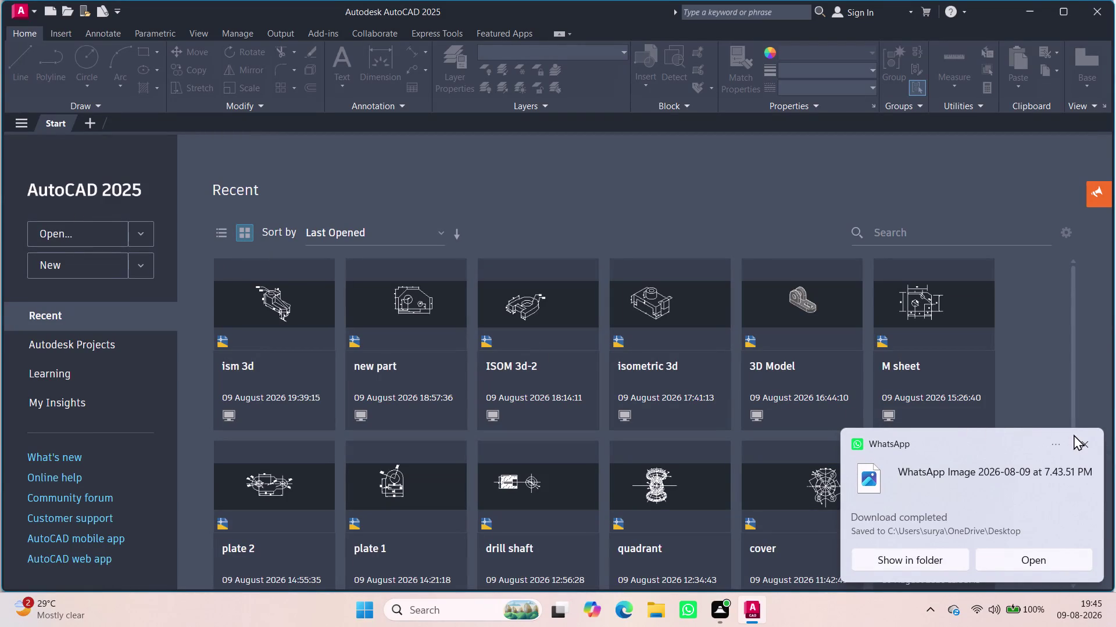
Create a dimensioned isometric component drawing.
Dismiss the download notice and open a new blank drawing, Drawing3.
click(1086, 440)
click(95, 124)
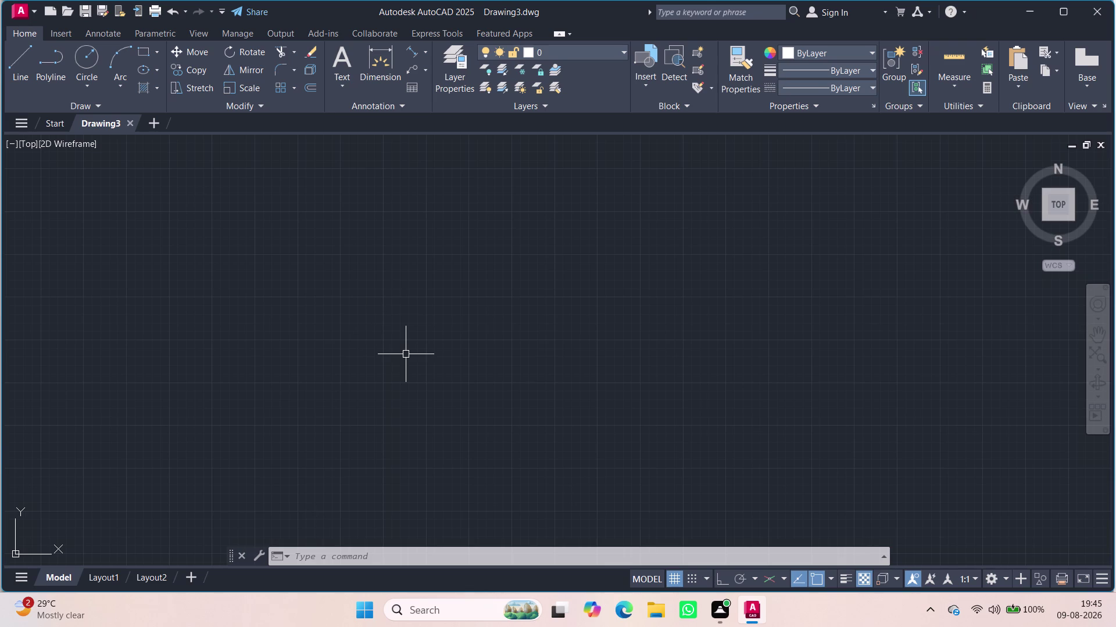
Set the Drafting Settings snap type to Grid snap with Isometric snap, using DS.
text(ds)
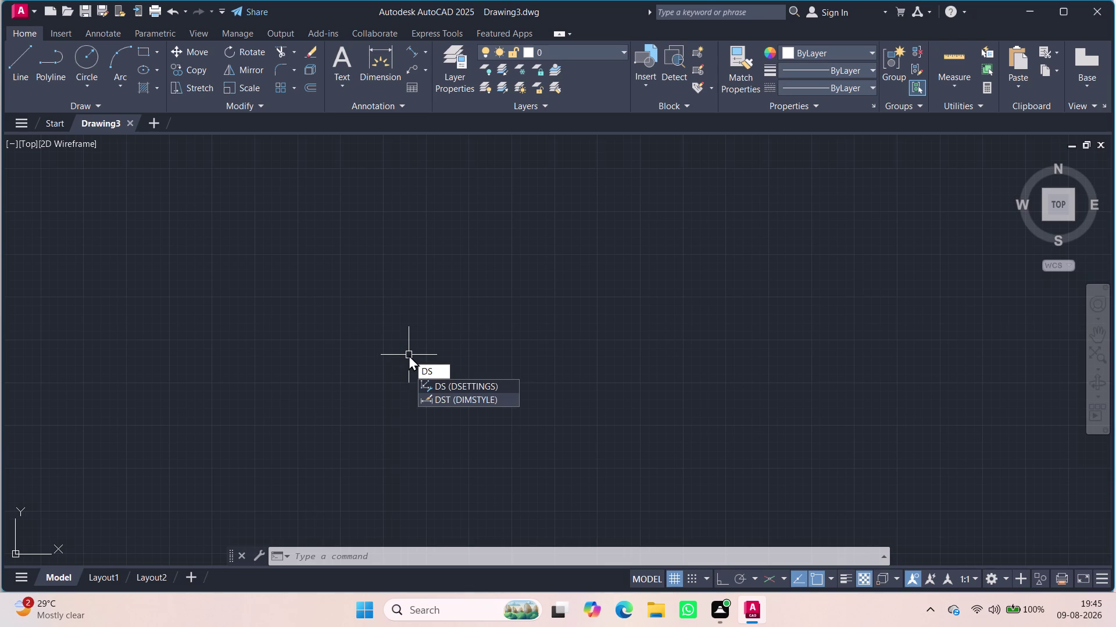
key(Return)
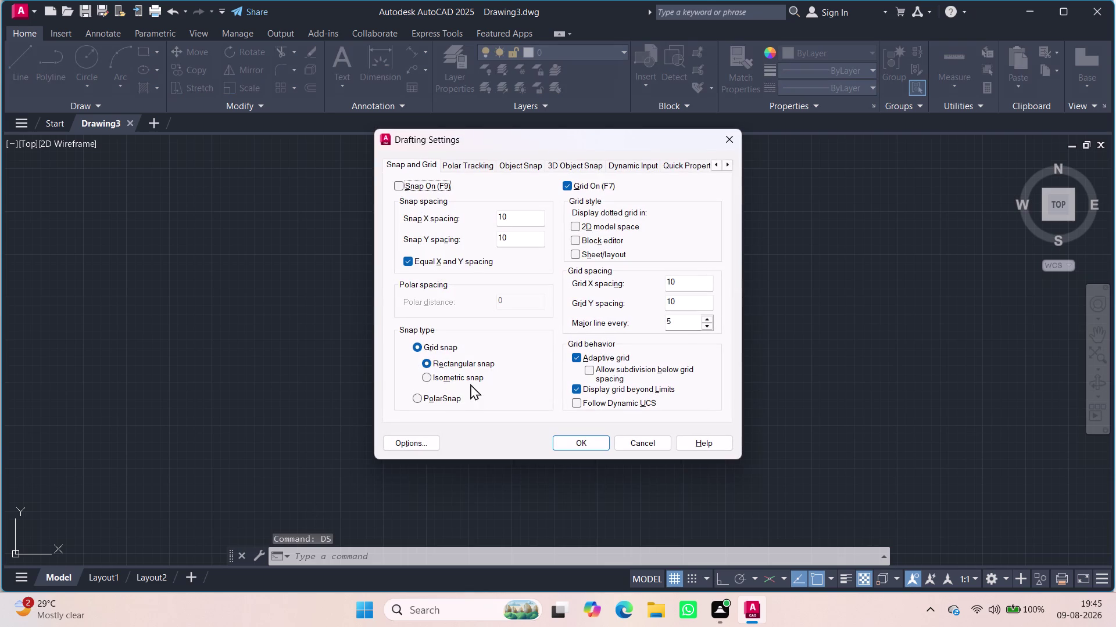
click(426, 403)
click(427, 349)
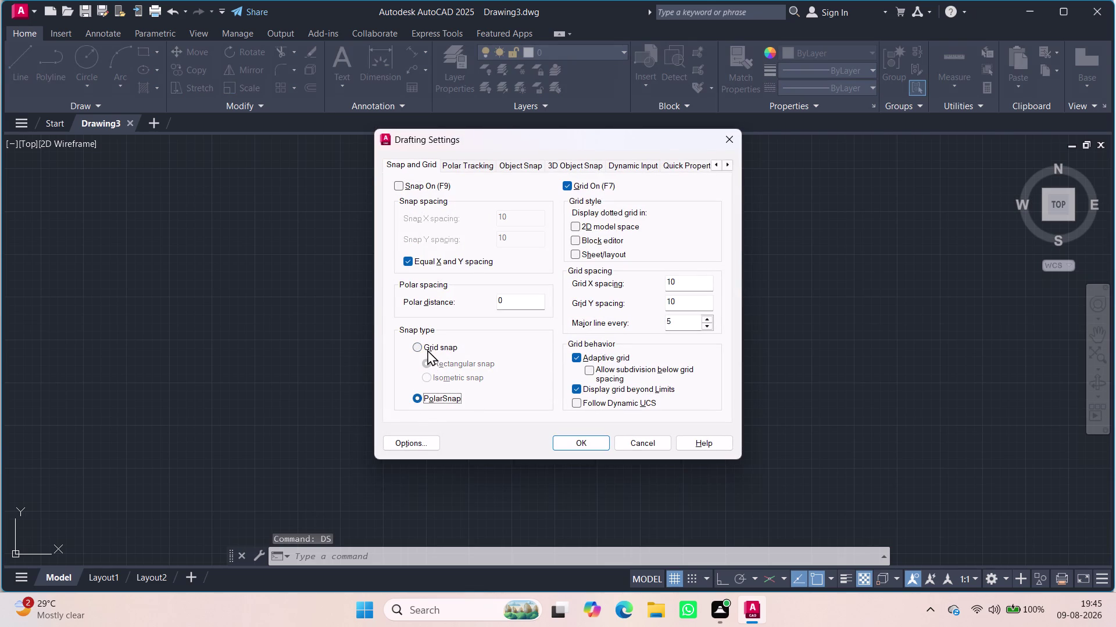
click(595, 438)
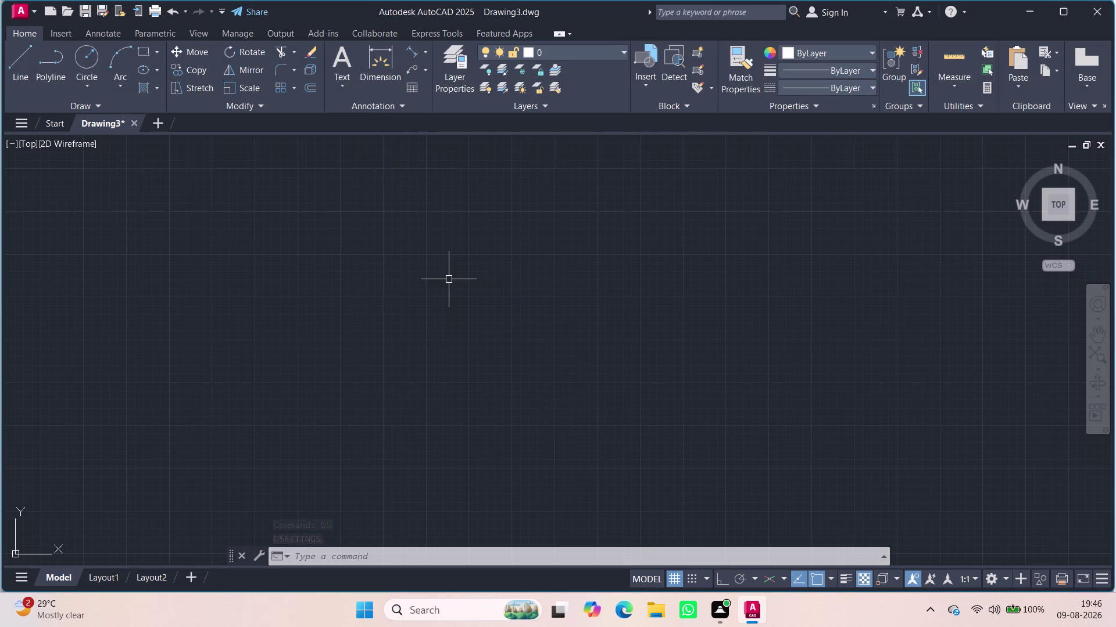
text(ds)
click(487, 305)
click(461, 374)
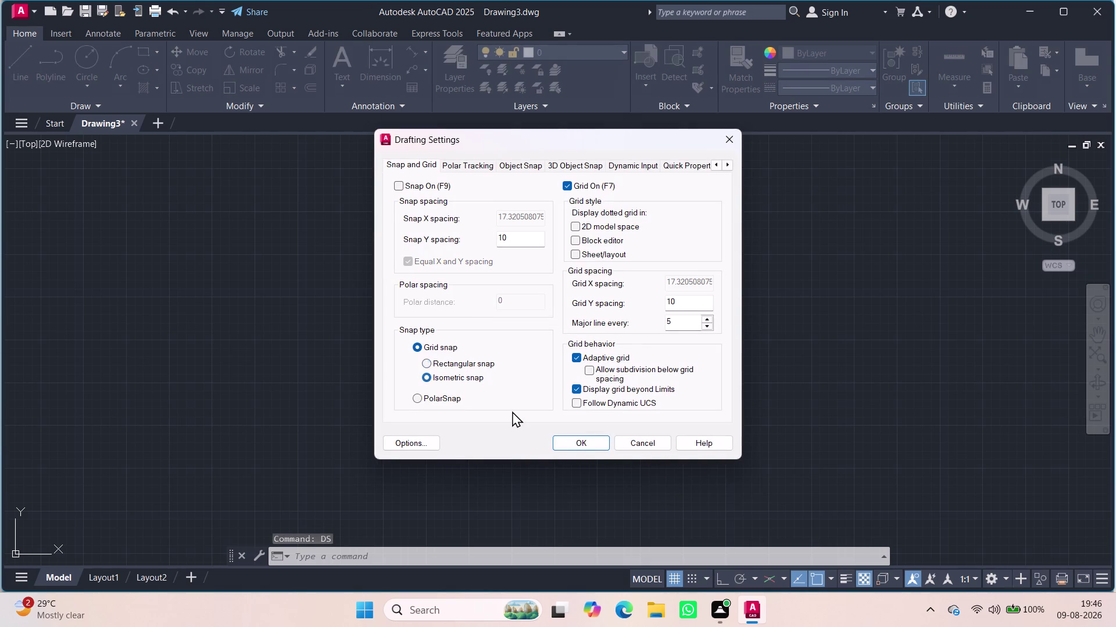
click(580, 445)
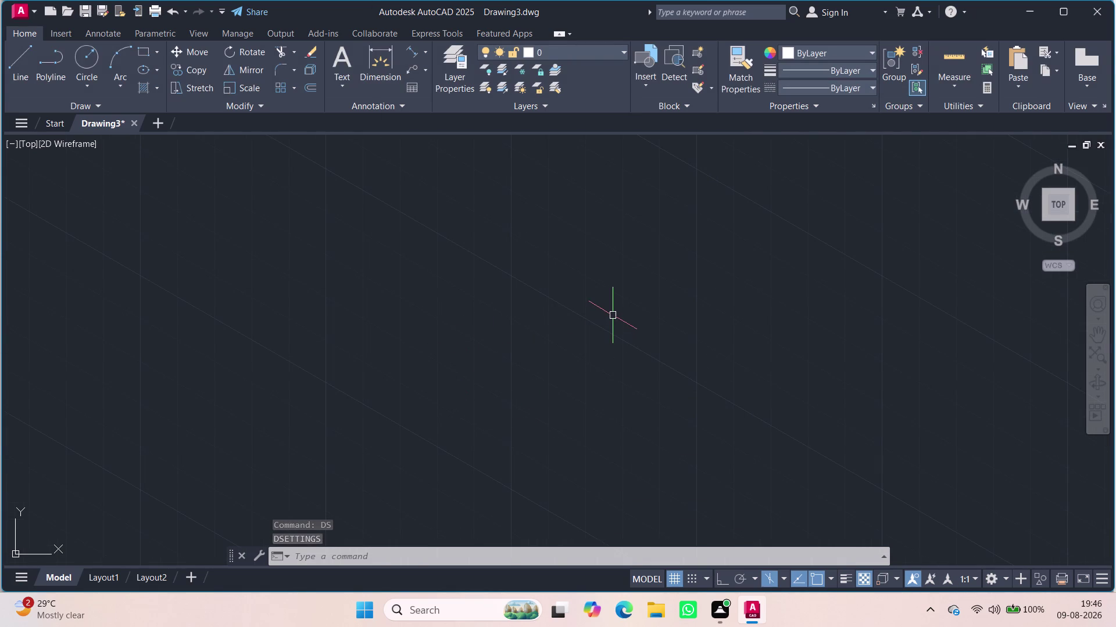
With Ortho on, start the outline with a 50-unit sloped edge and a 20-unit vertical edge.
key(l)
key(Return)
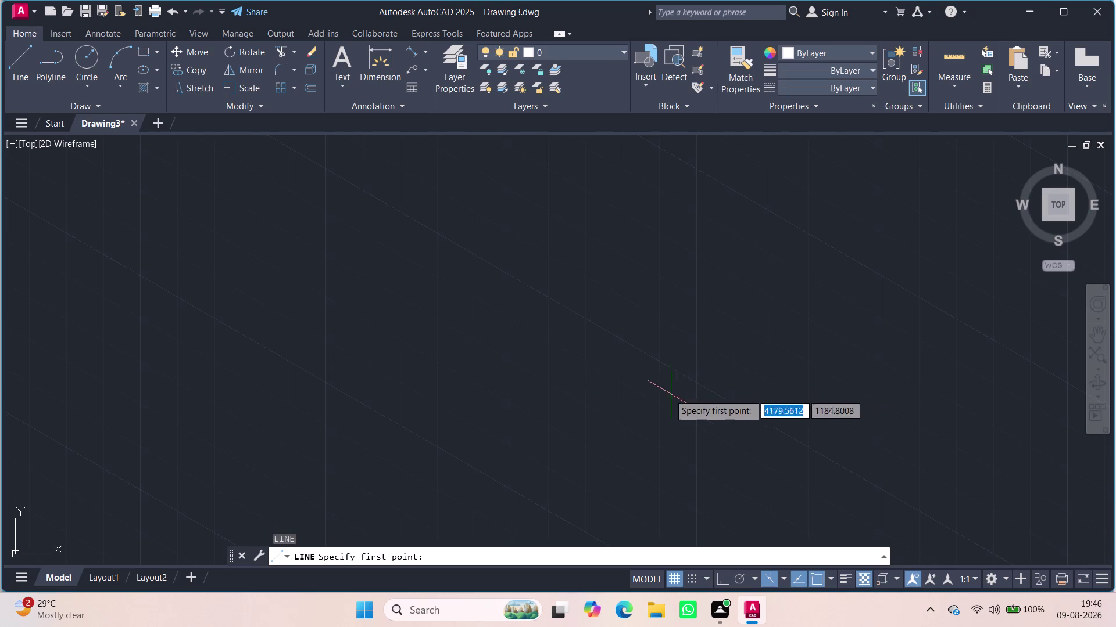
click(395, 272)
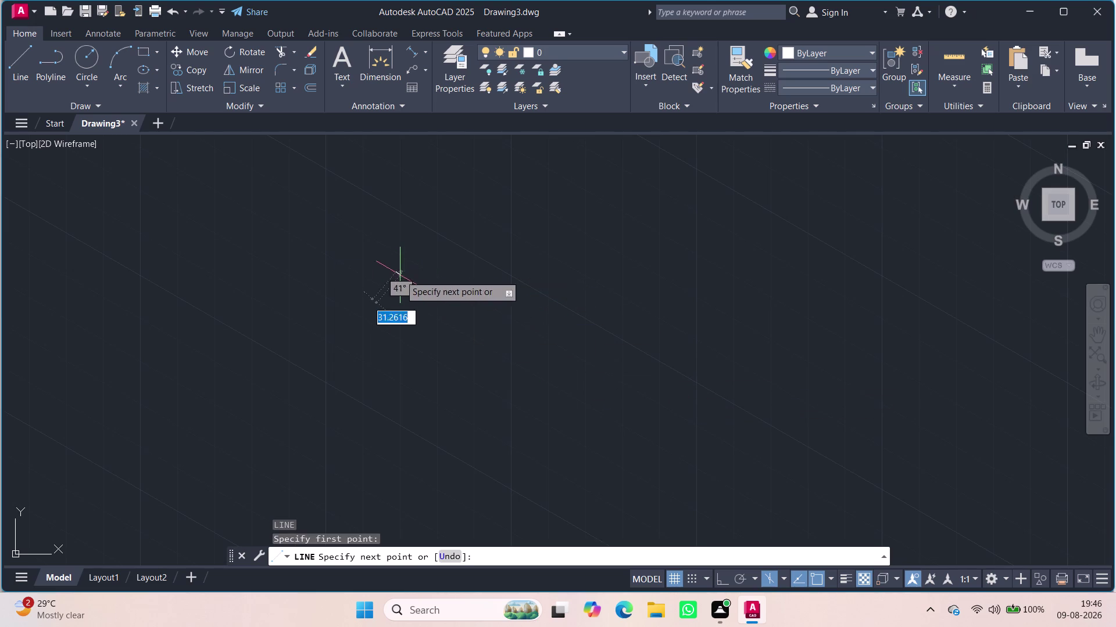
click(727, 581)
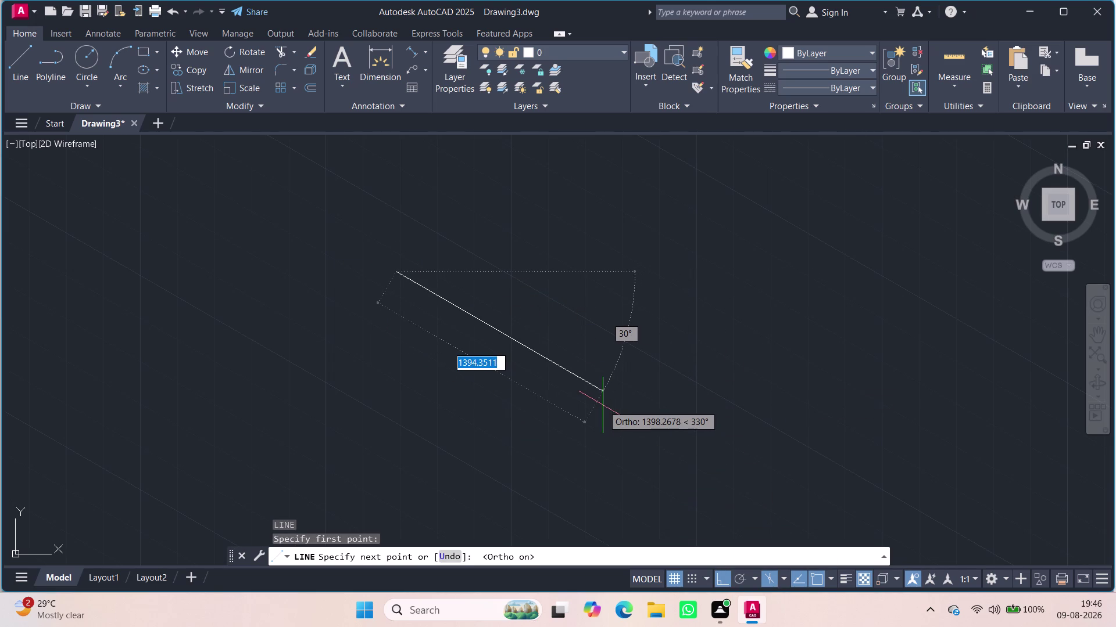
text(50)
key(Return)
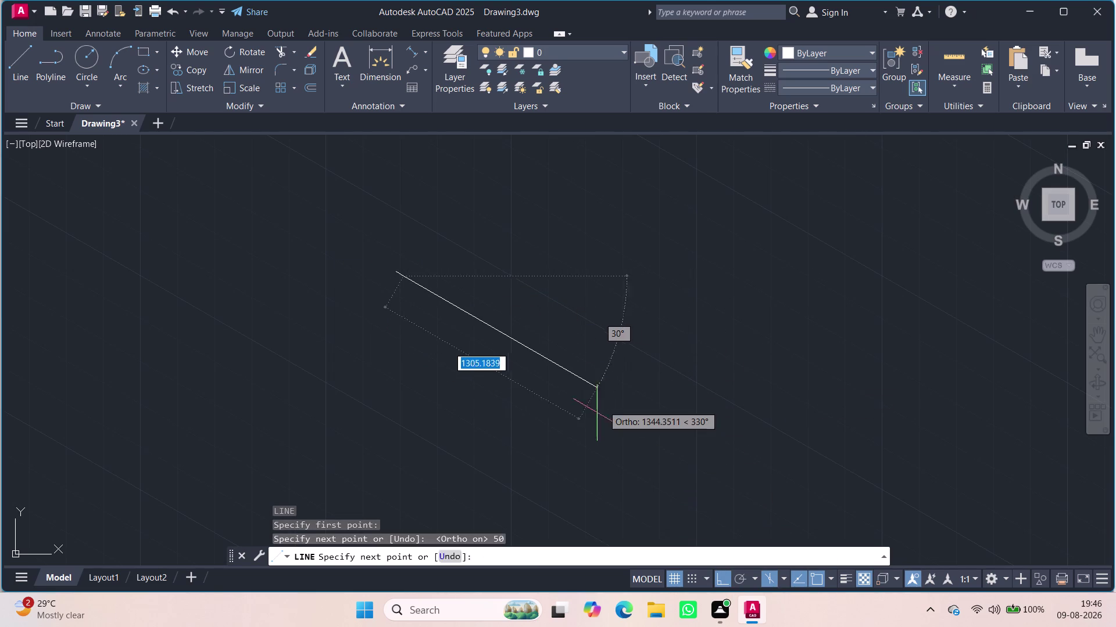
scroll(up, 3)
middle_drag(295, 320, 296, 320)
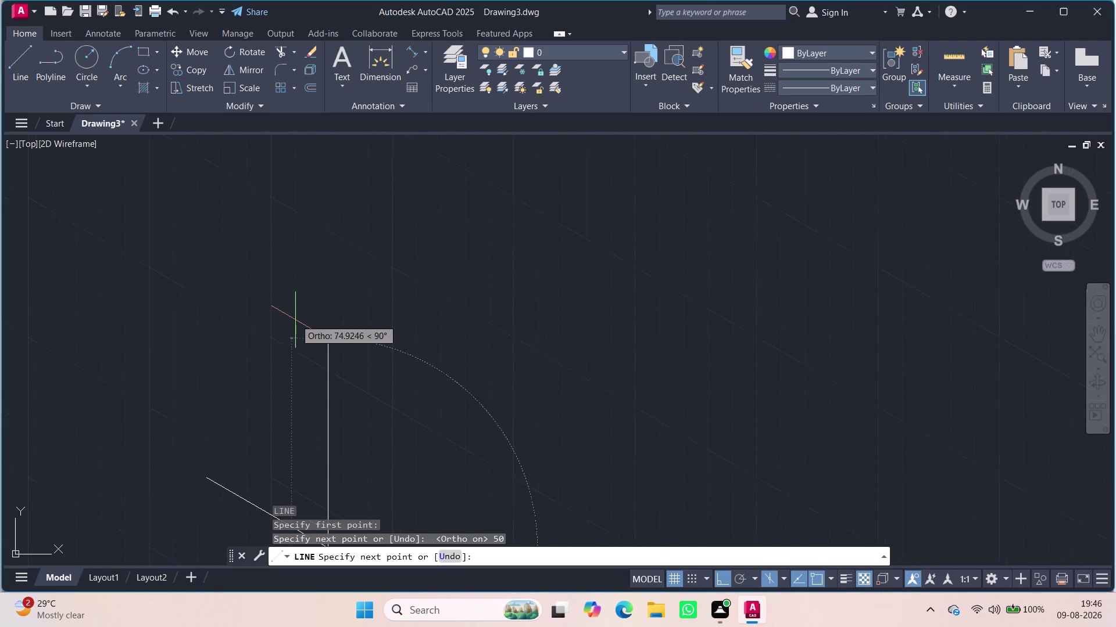
middle_drag(296, 320, 505, 127)
scroll(up, 3)
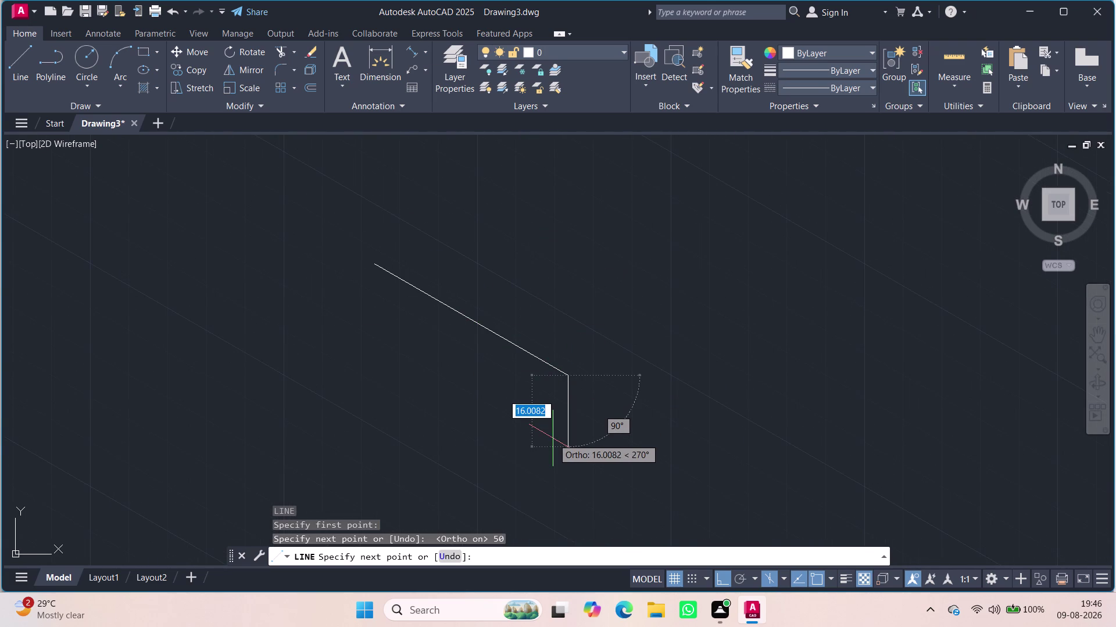
text(20)
key(Return)
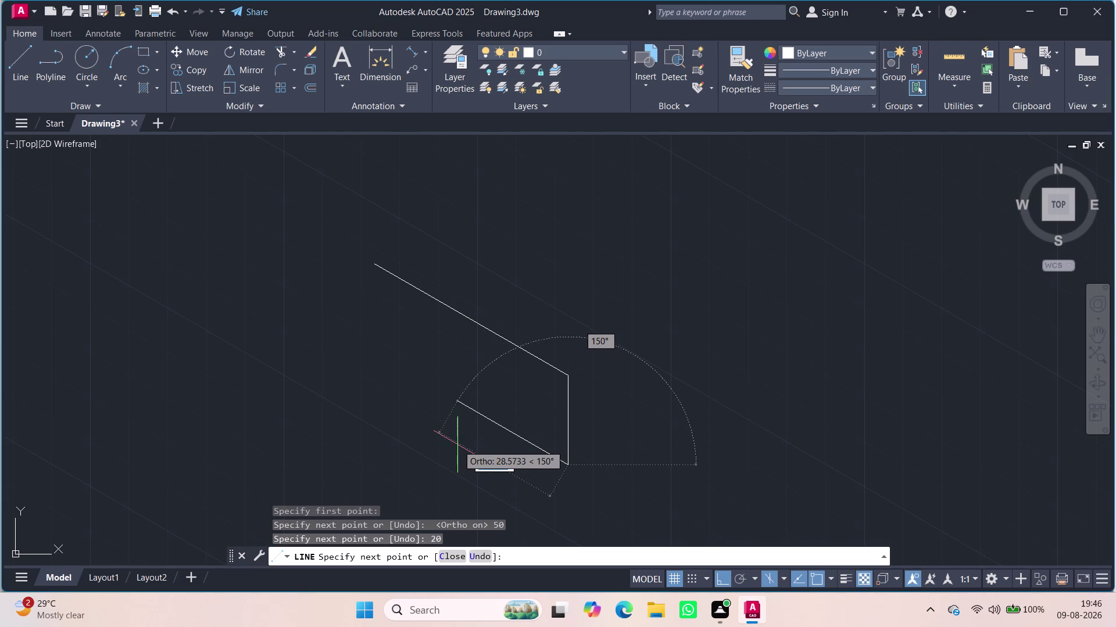
Add edges of 15, 5, 20, 5 and 15 units, closing the outline at its start.
text(15)
key(Return)
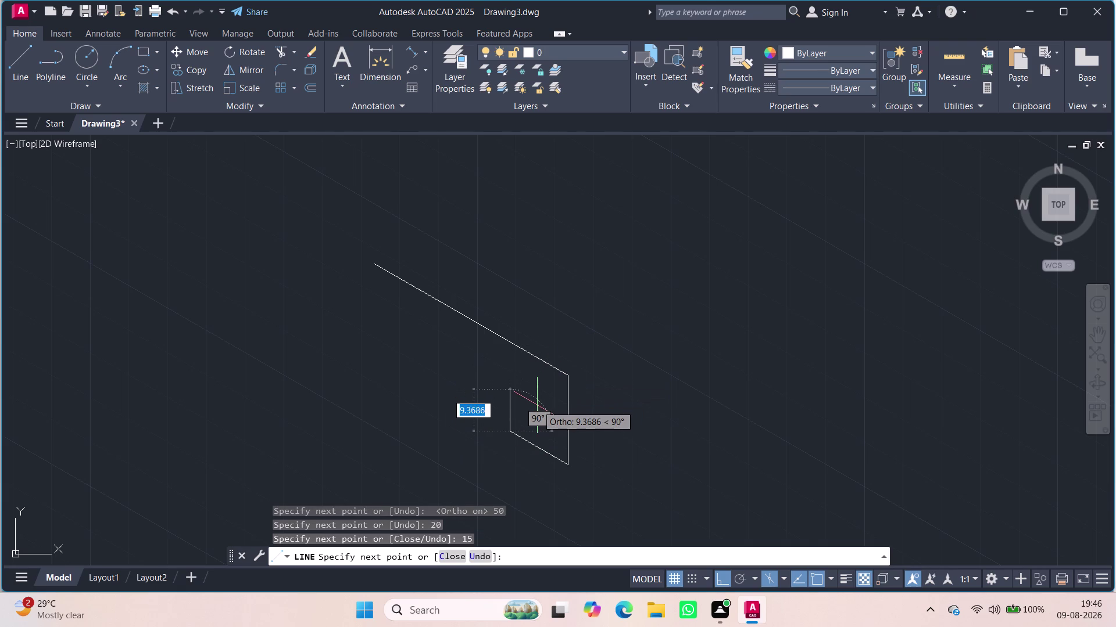
key(5)
key(Return)
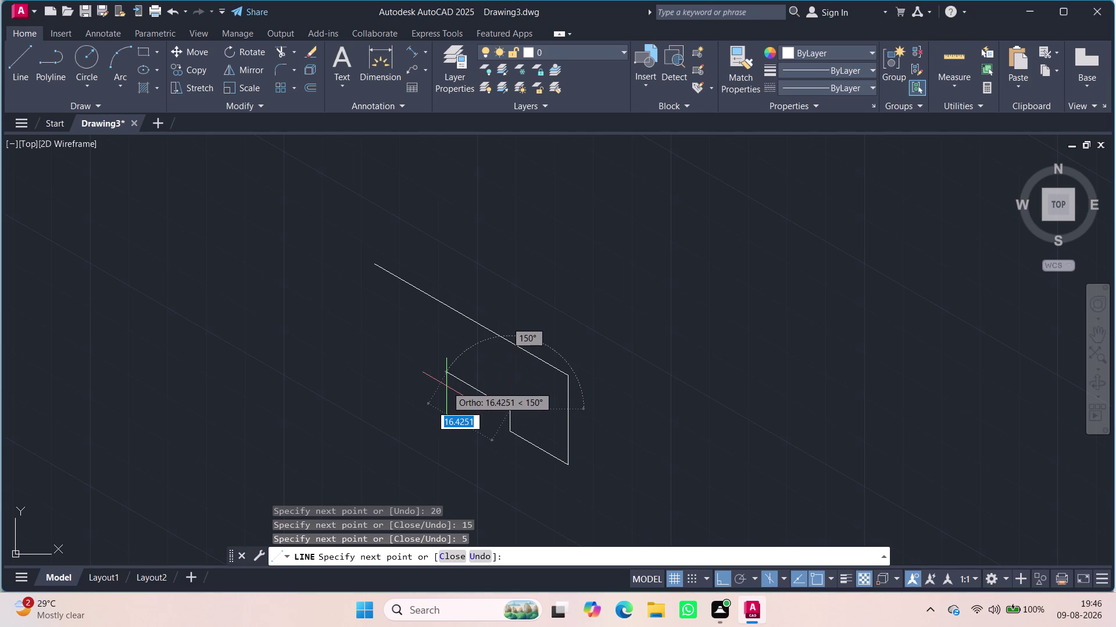
text(20)
key(Return)
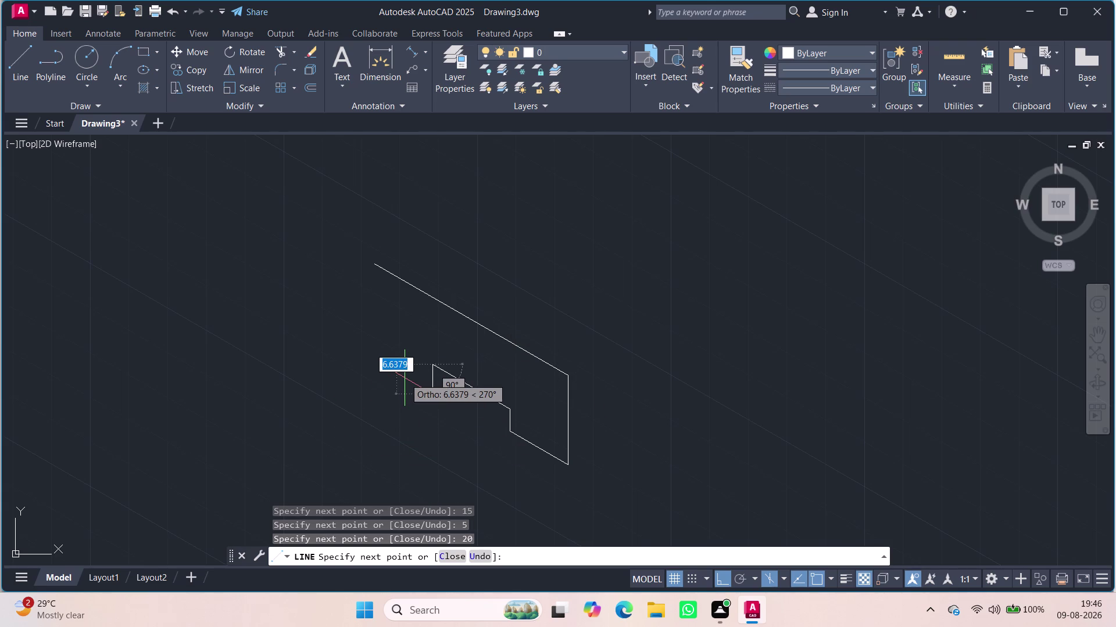
key(5)
key(Return)
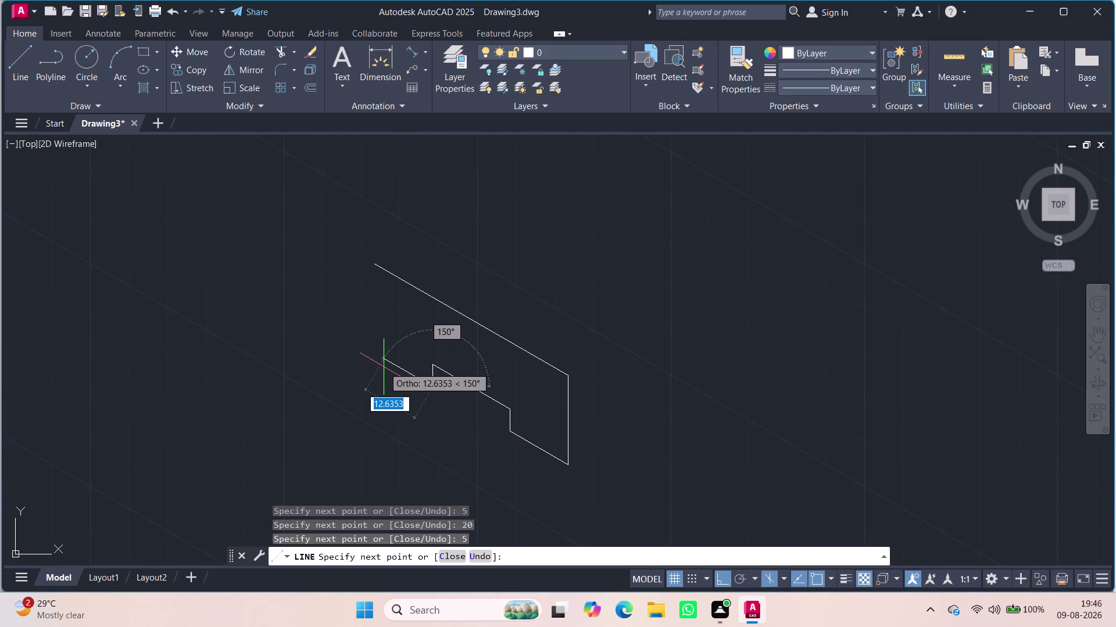
text(15)
key(Return)
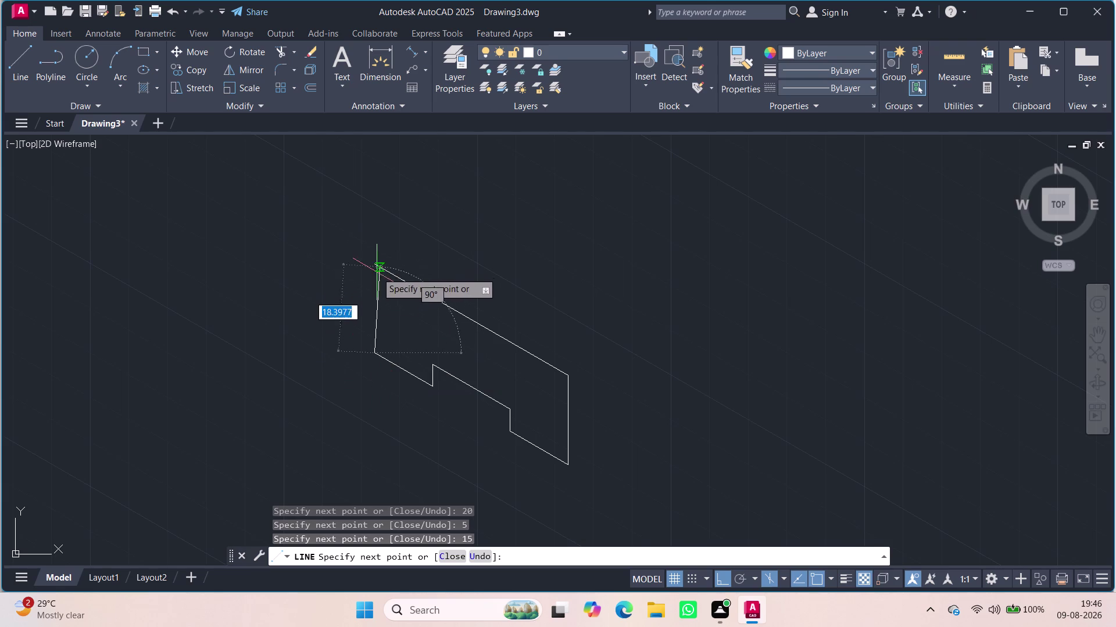
click(373, 266)
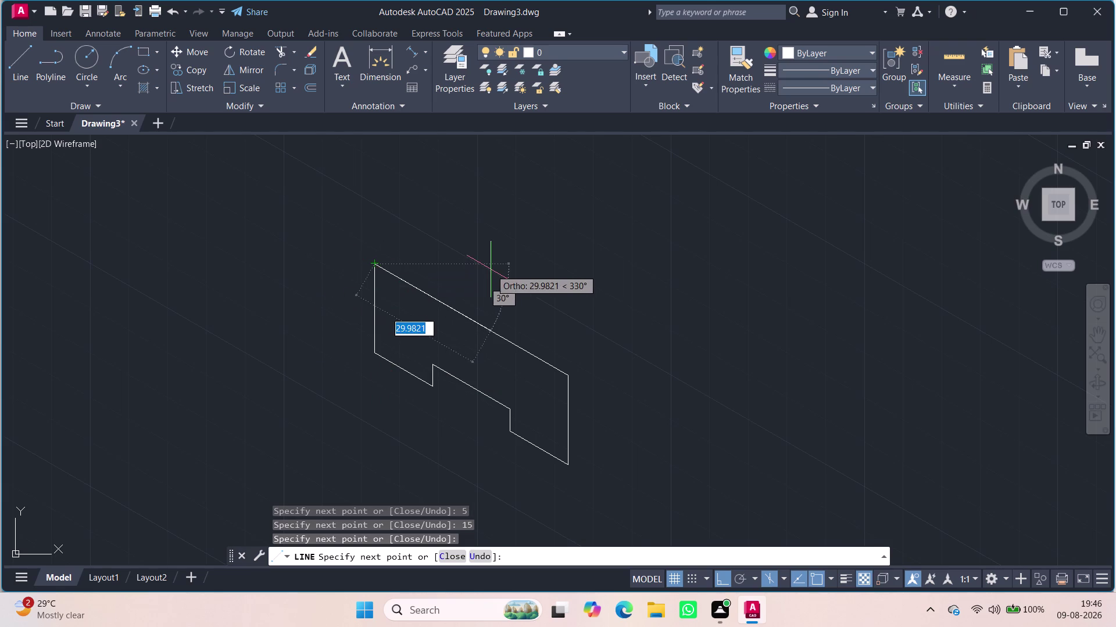
key(Escape)
middle_drag(545, 284, 554, 315)
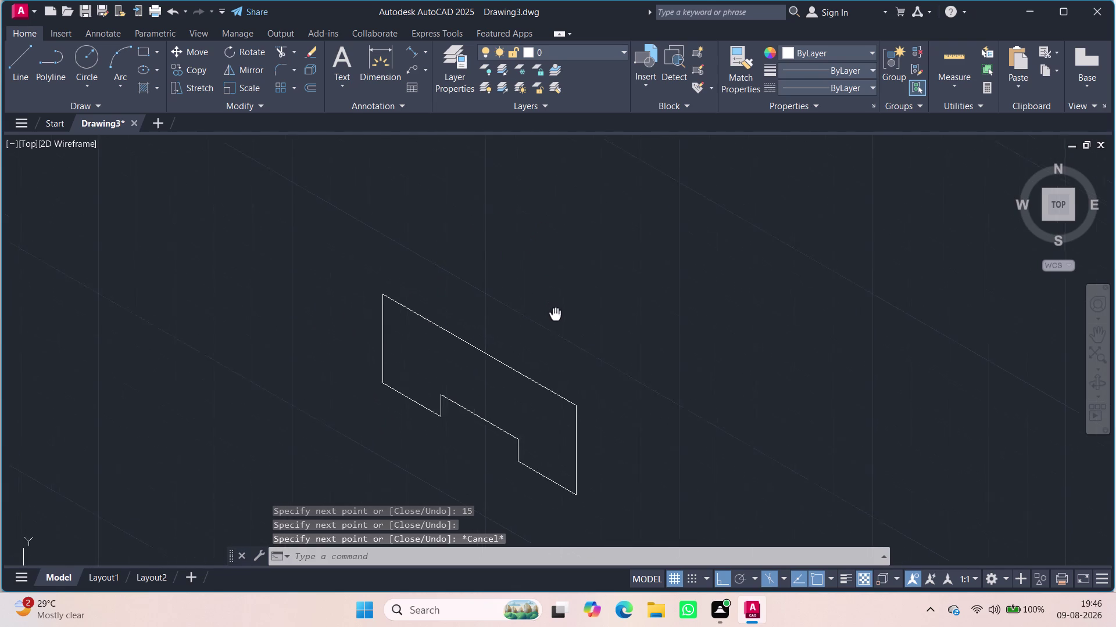
middle_drag(555, 316, 561, 351)
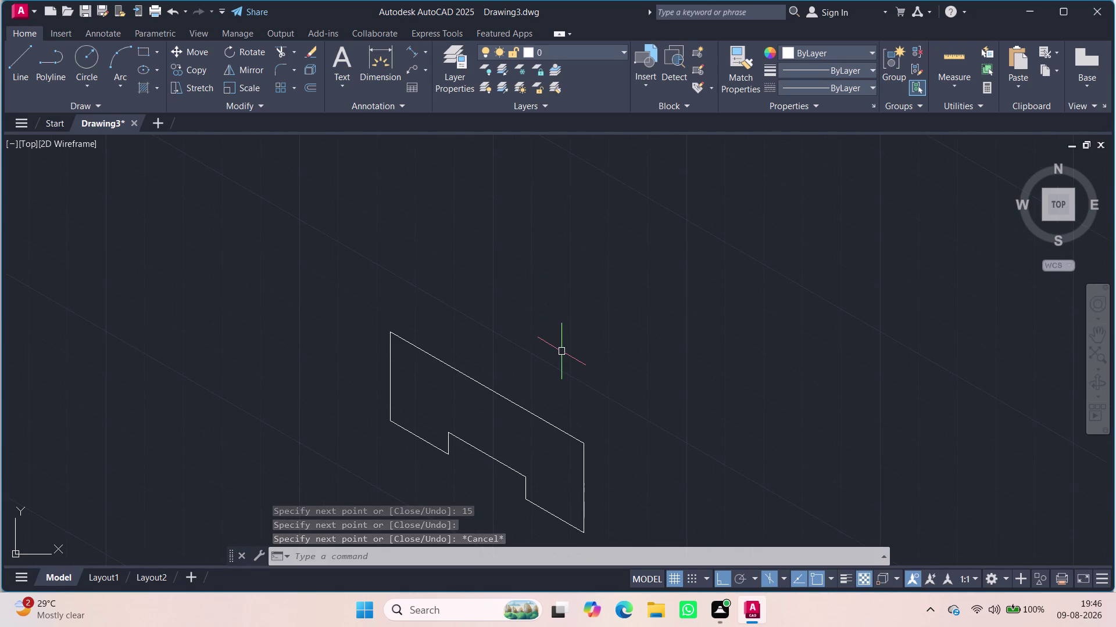
Switch to the top isoplane and start a line at the front face's top-right corner.
key(l)
key(Return)
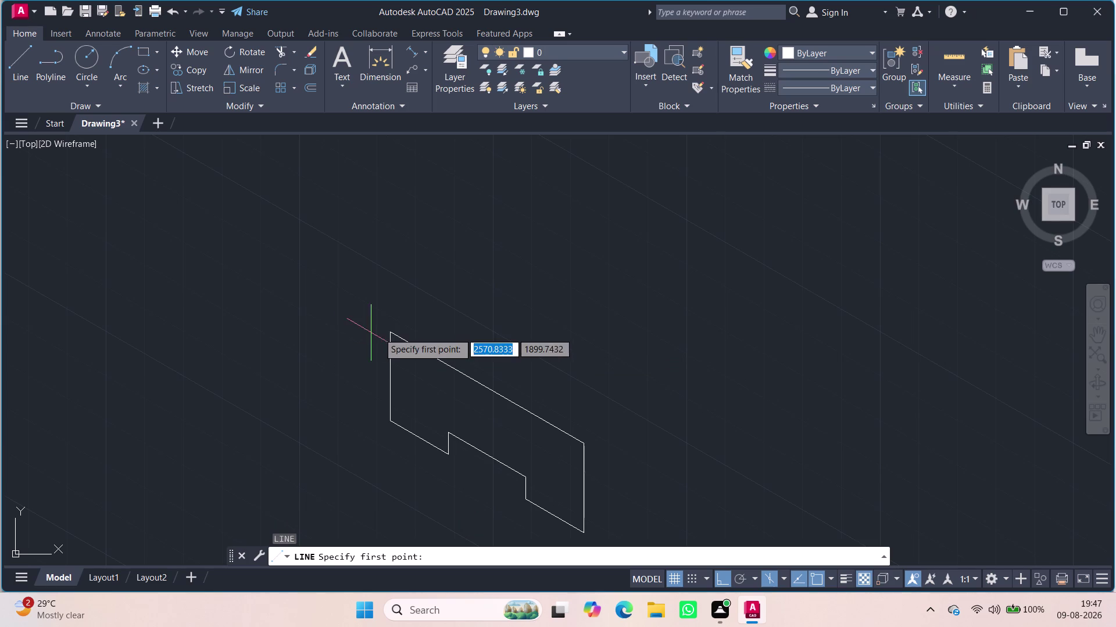
click(386, 333)
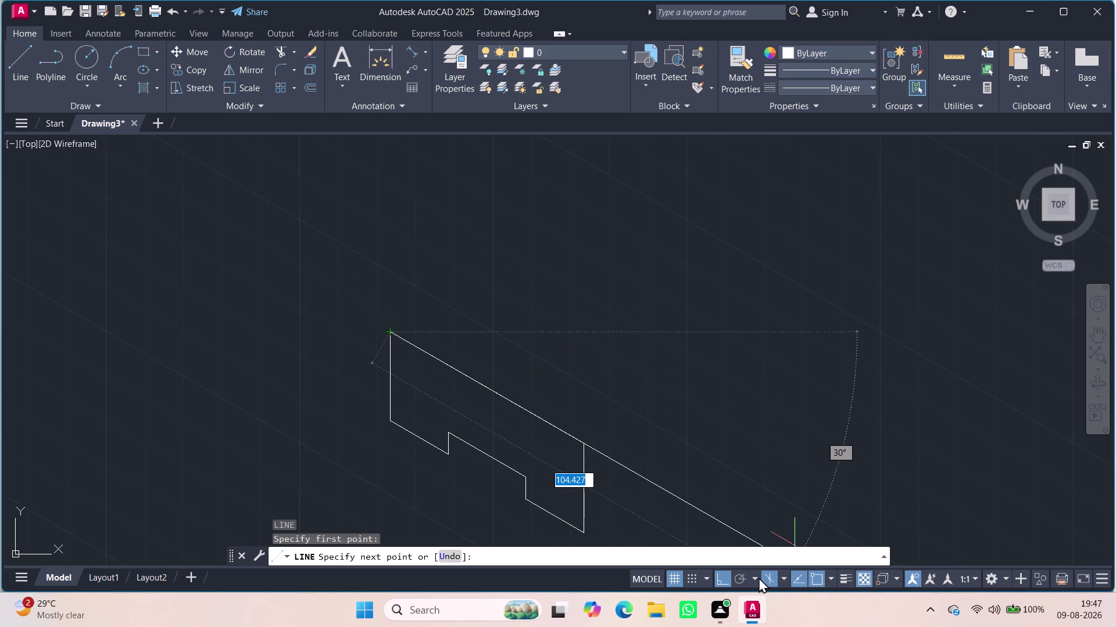
click(783, 580)
click(804, 538)
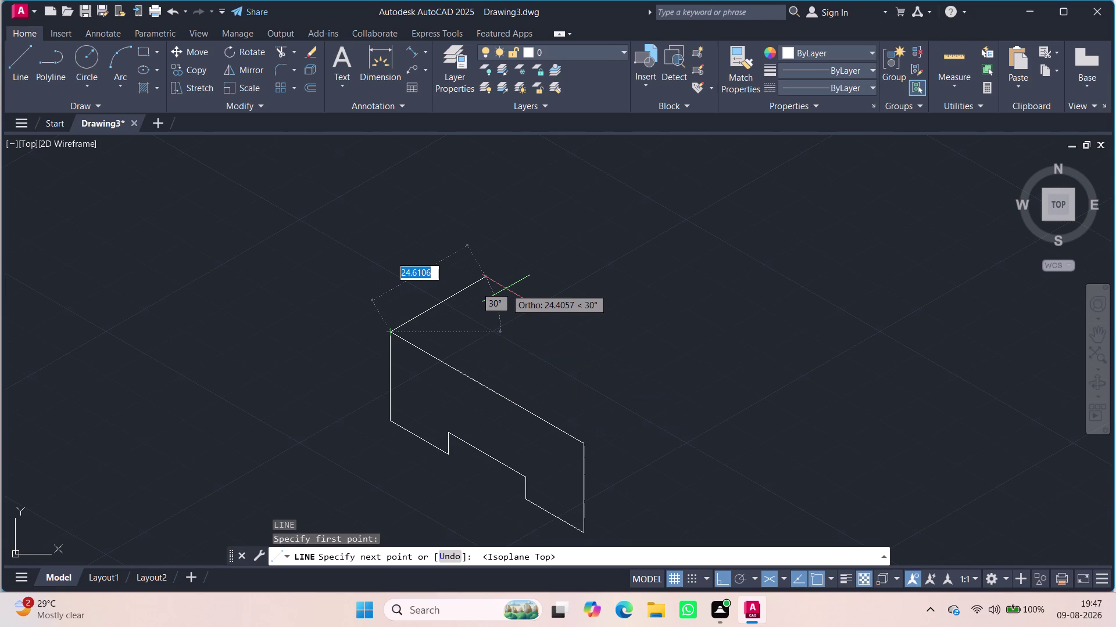
key(Escape)
key(space)
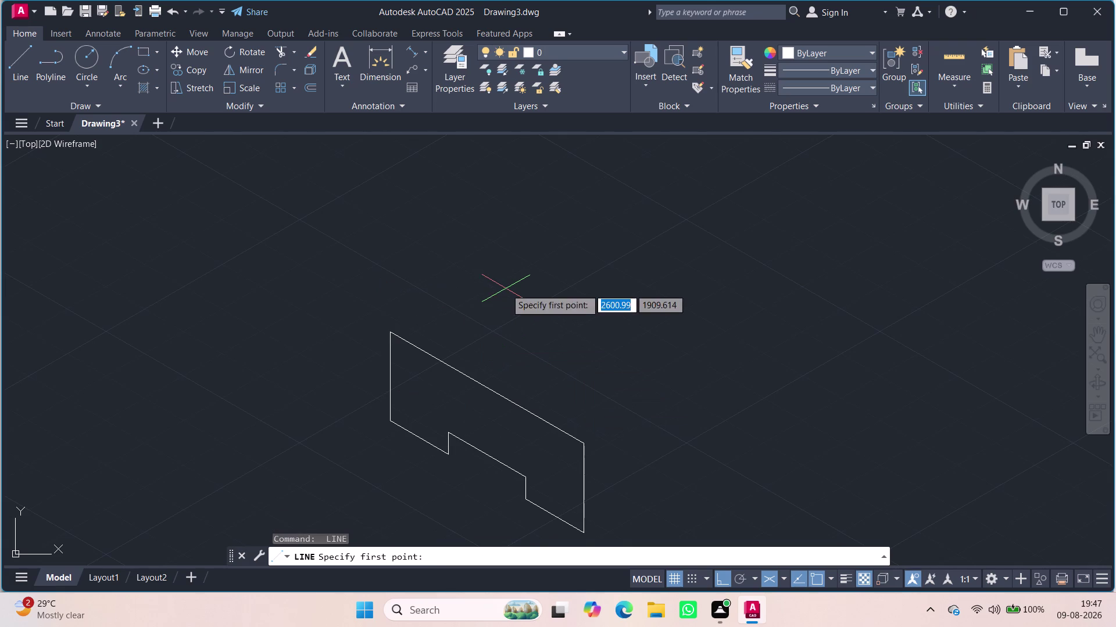
click(586, 445)
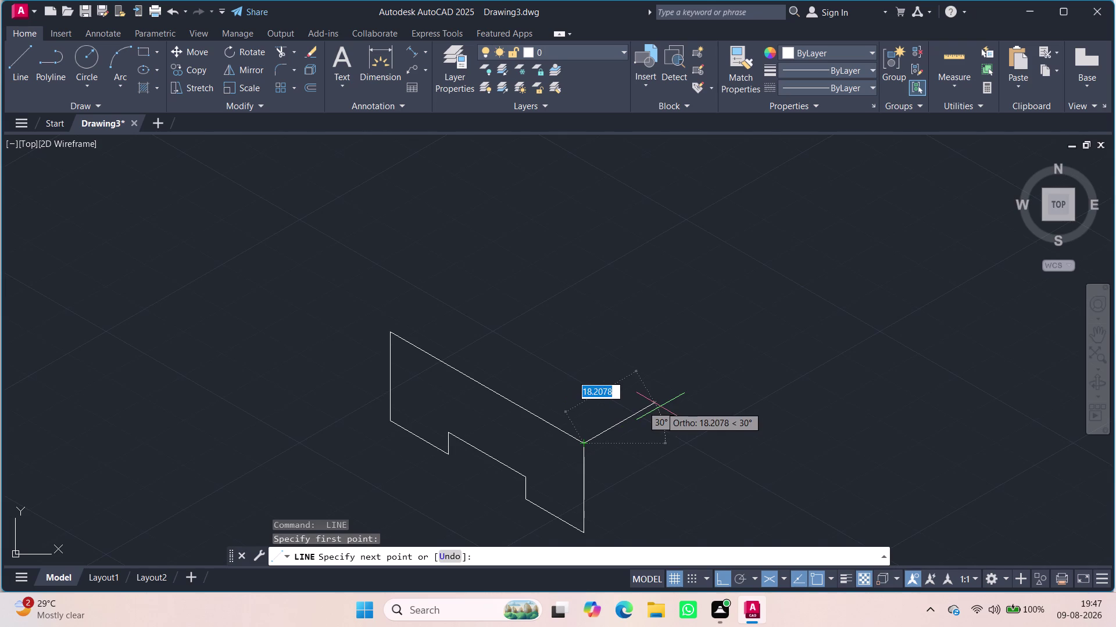
Draw top-face edges of 25, 20, 40, 20 and 25 units.
text(25)
key(Return)
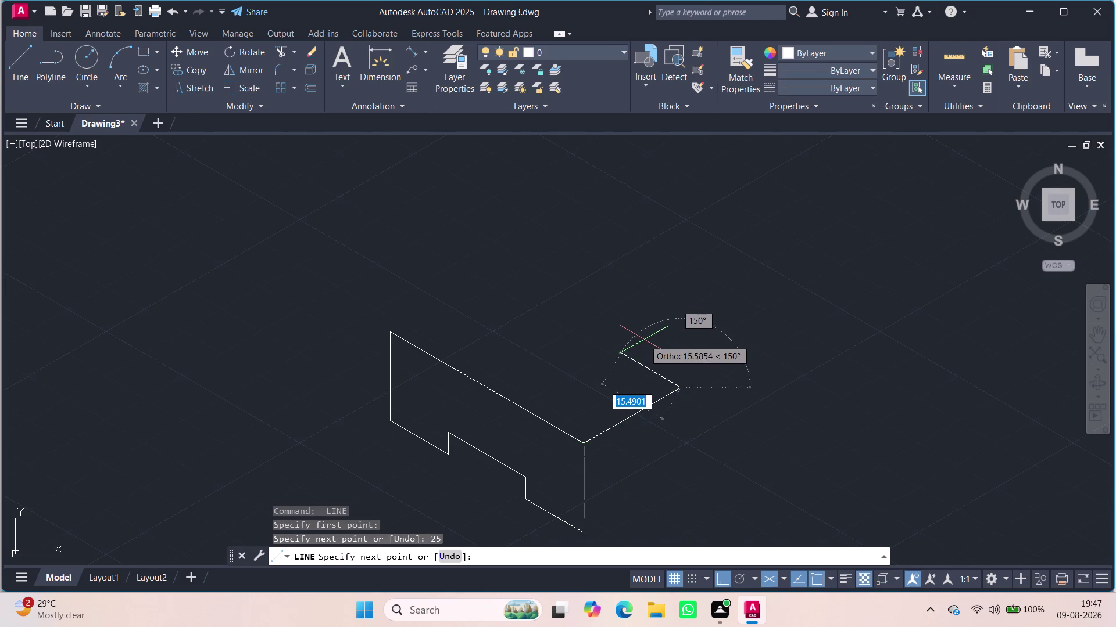
text(20)
key(Return)
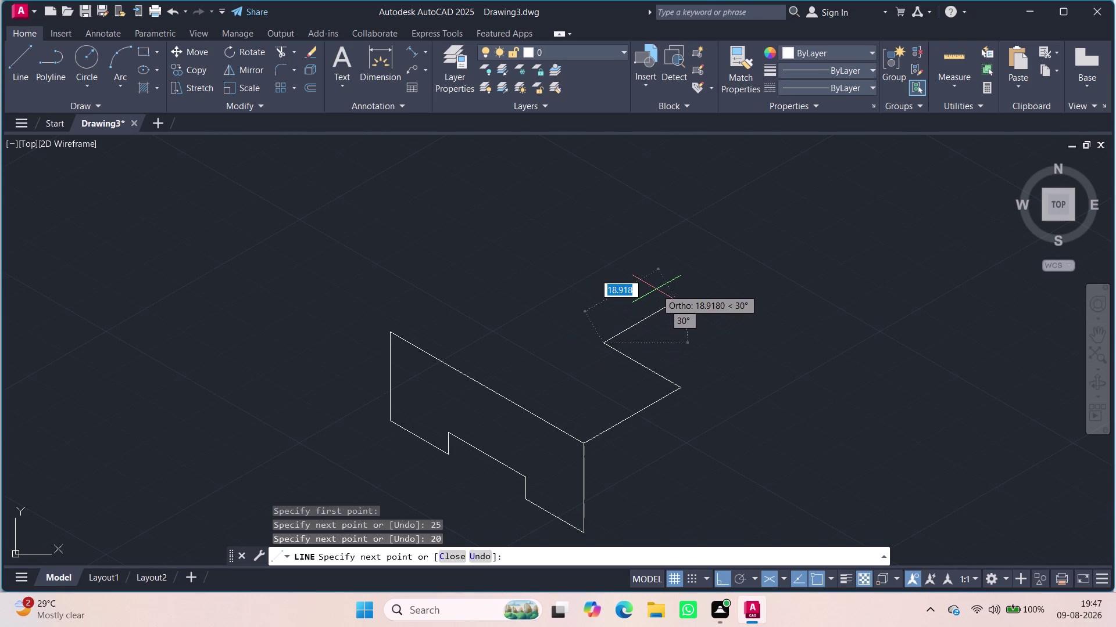
text(40)
key(Return)
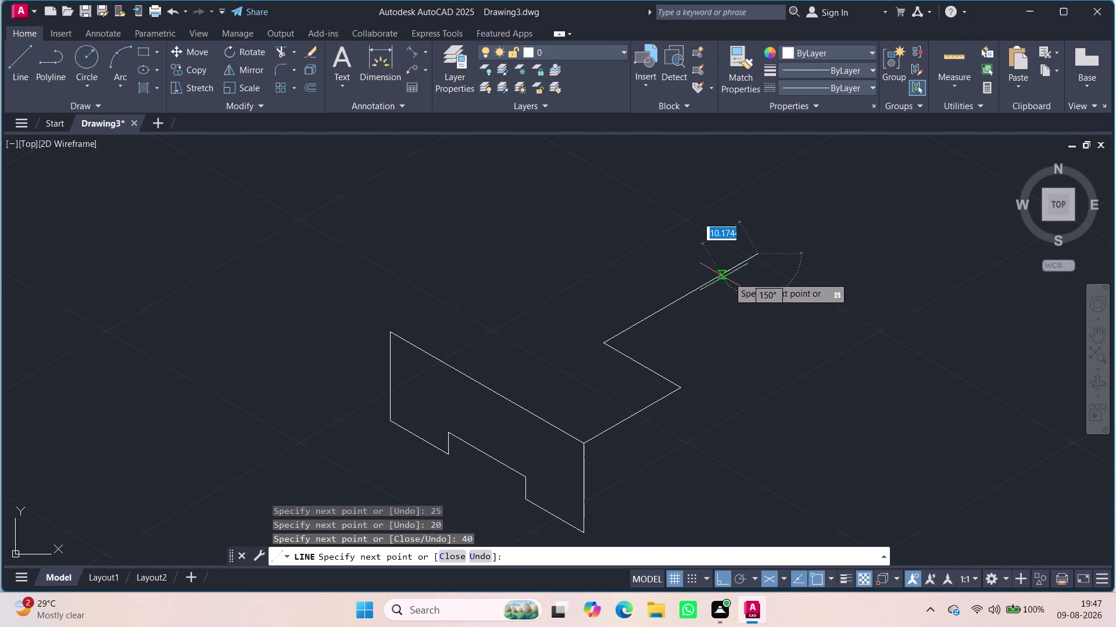
text(20)
key(Return)
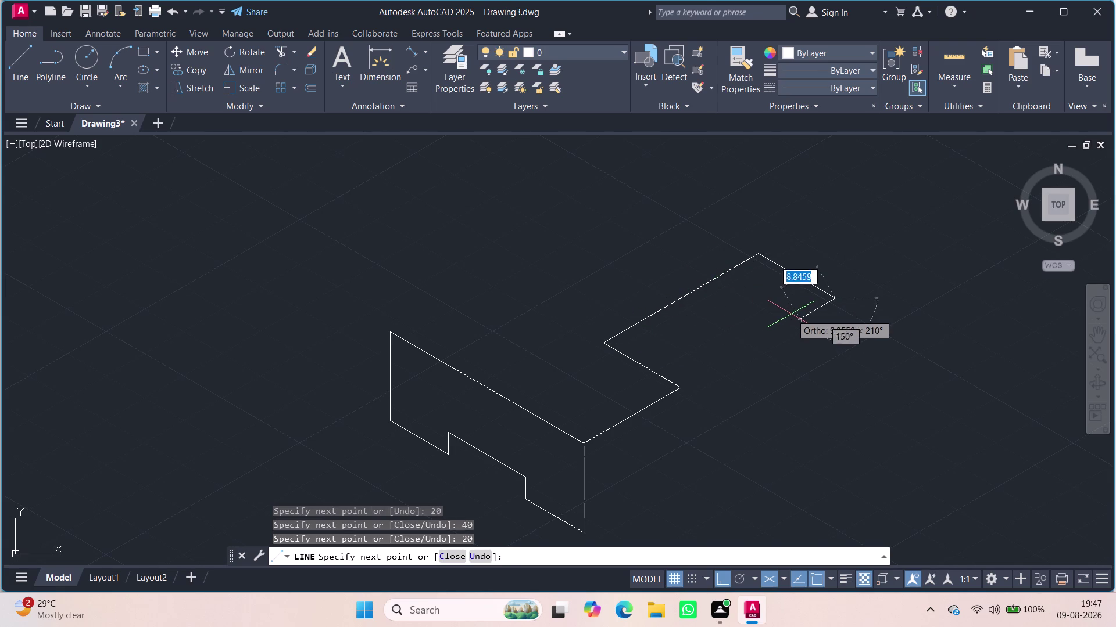
text(25)
key(Return)
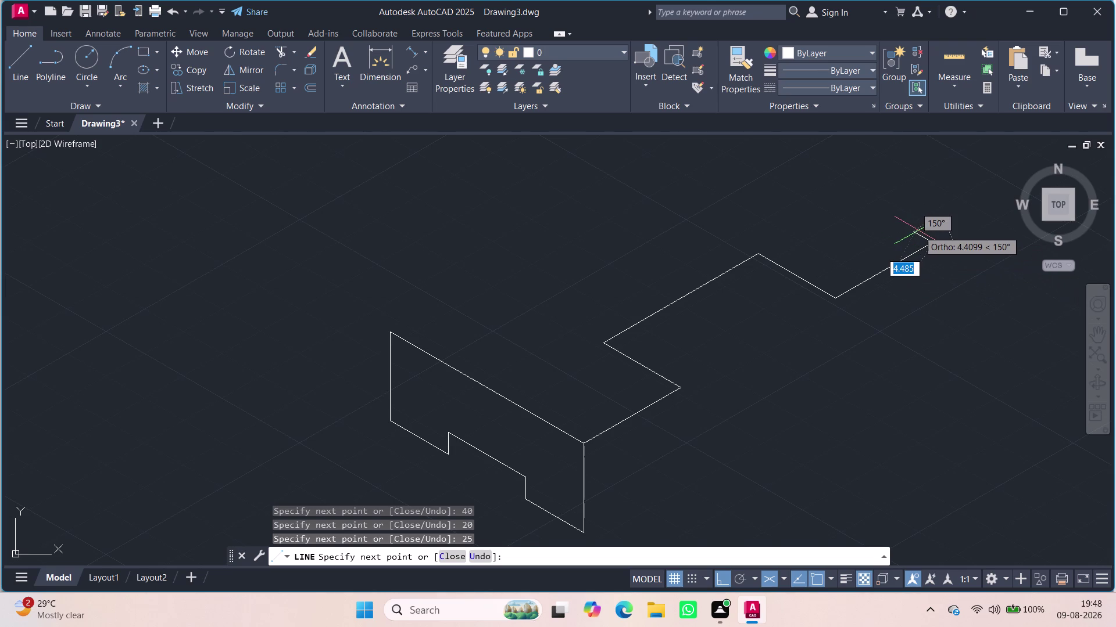
Add the final 50-unit edge and finish the top-face outline.
key(5)
key(0)
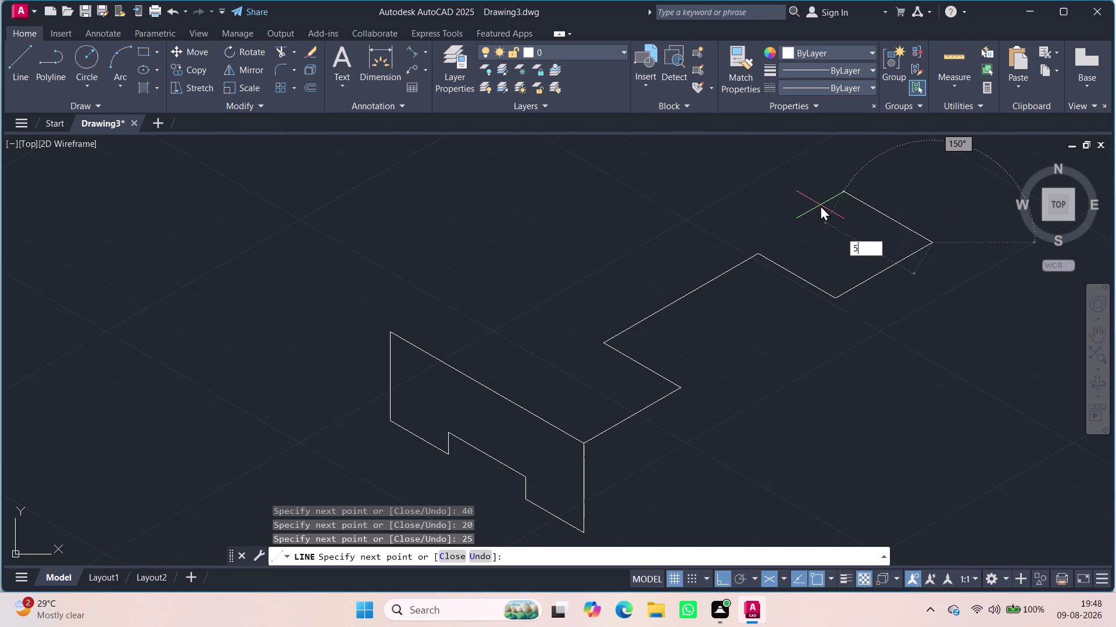
key(Return)
scroll(down, 3)
middle_drag(939, 290, 838, 250)
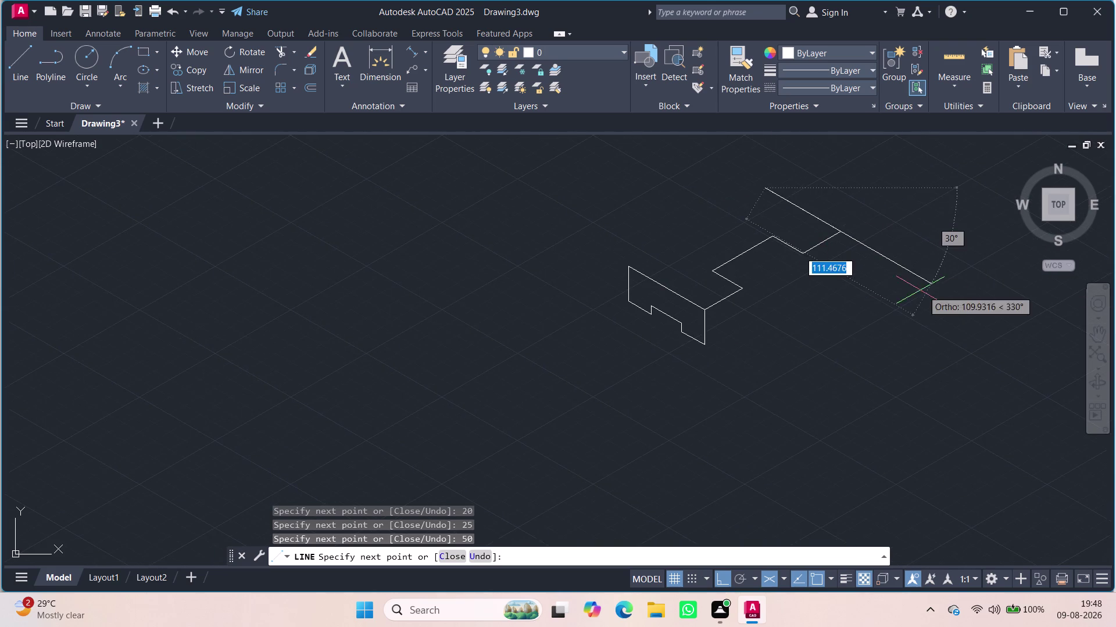
key(space)
key(space)
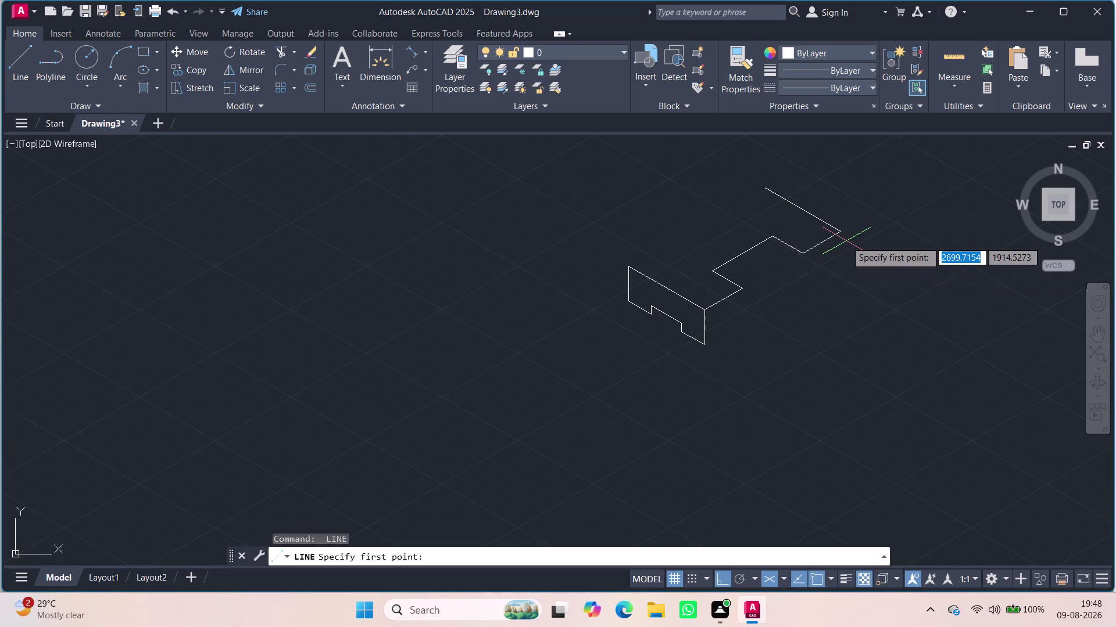
Switch to the right isoplane and draw the 20-unit vertical back edge.
click(841, 231)
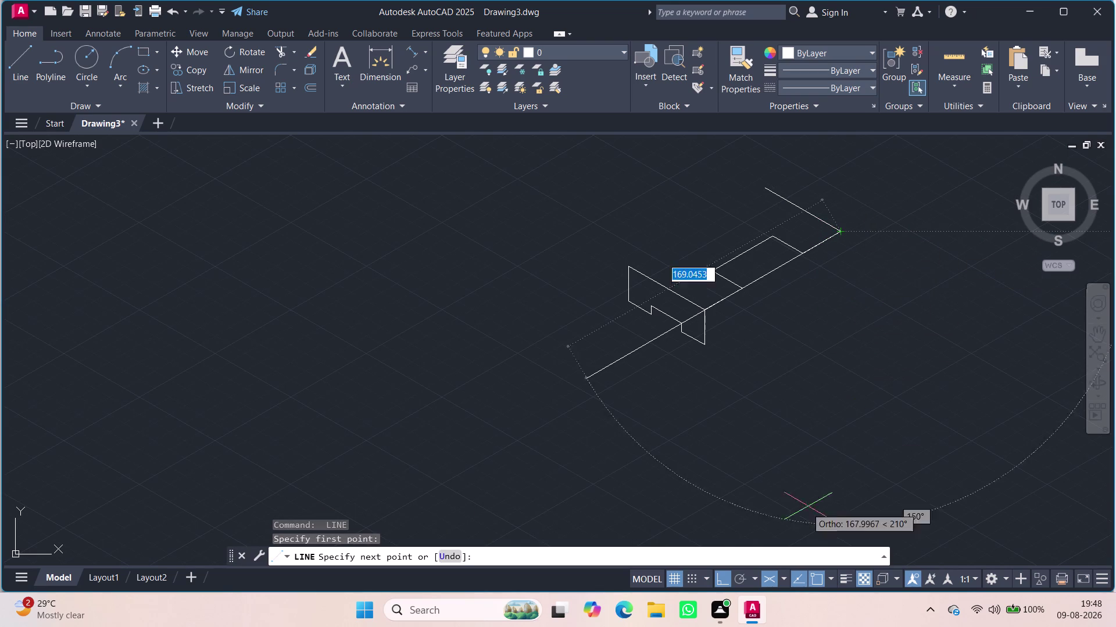
click(789, 573)
click(795, 559)
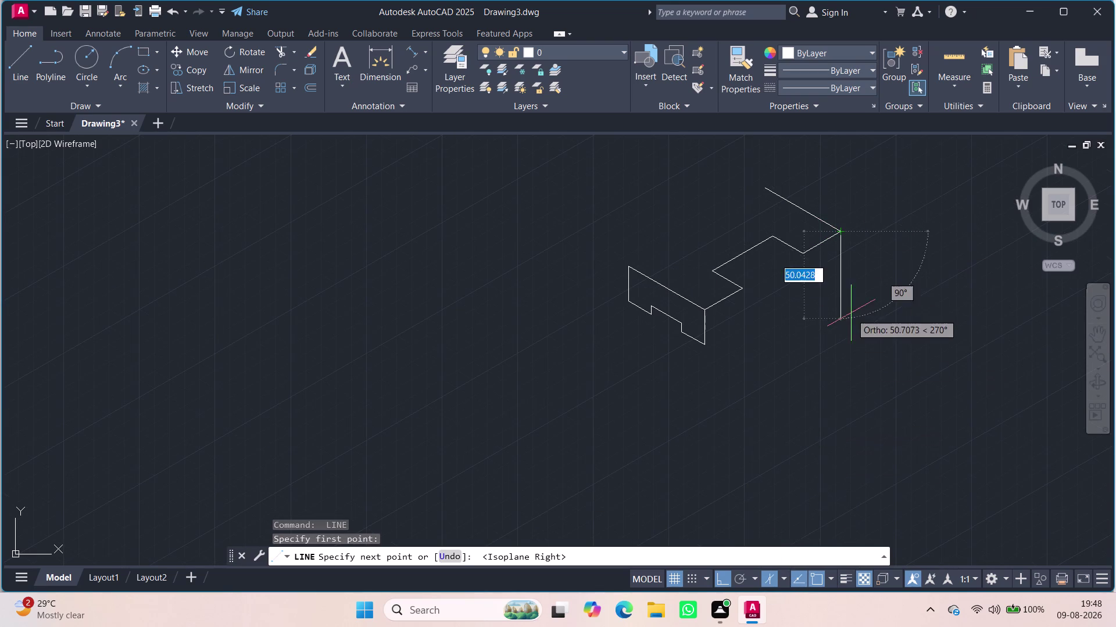
scroll(up, 3)
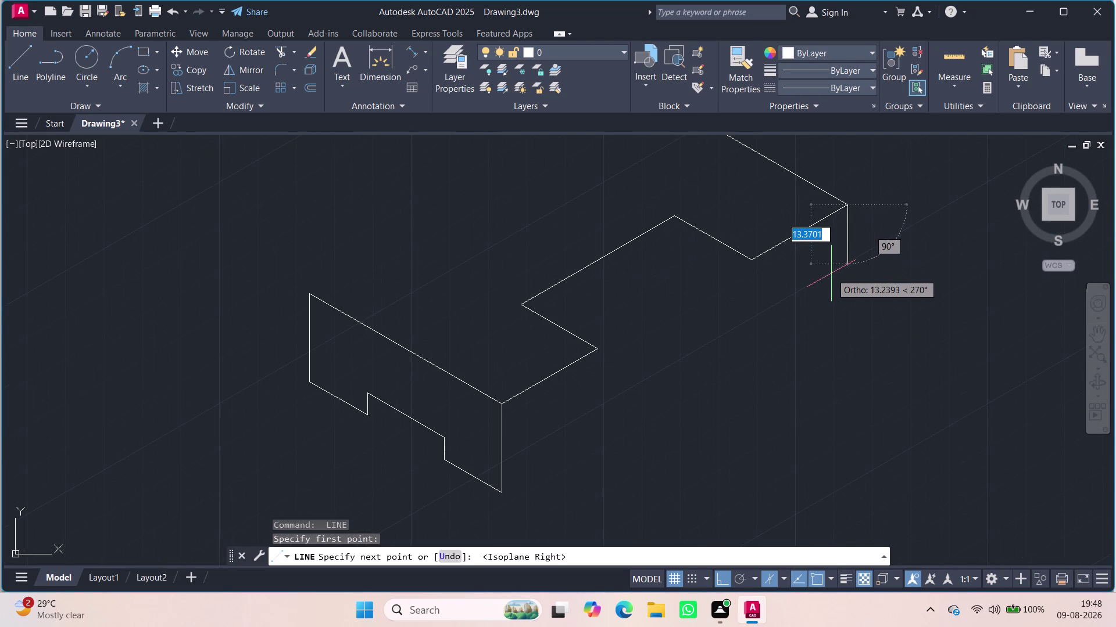
text(20)
key(Return)
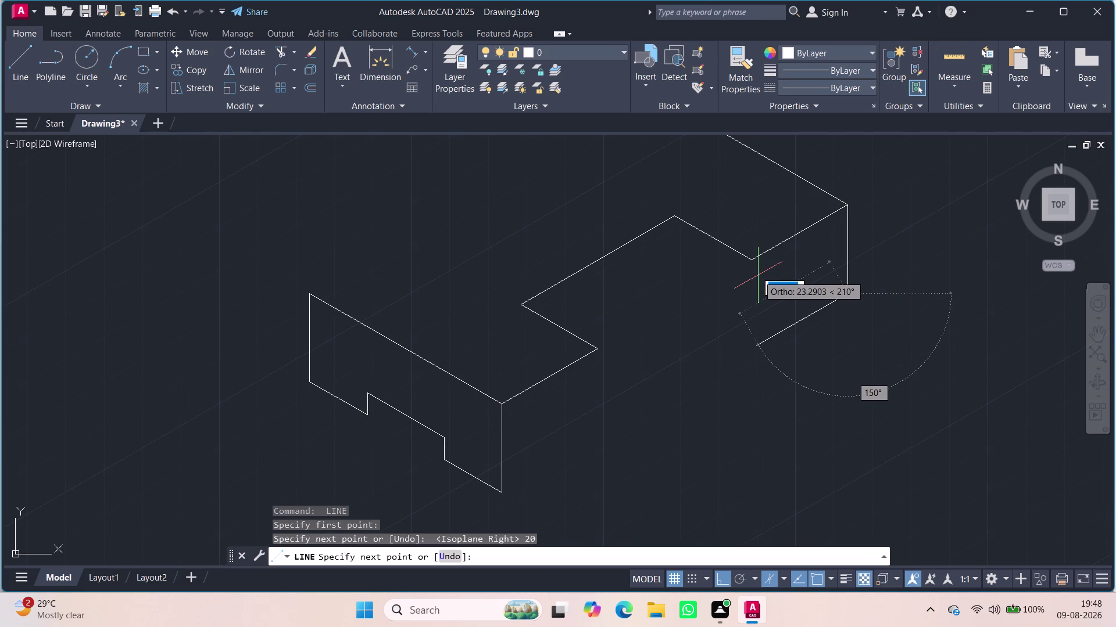
key(Escape)
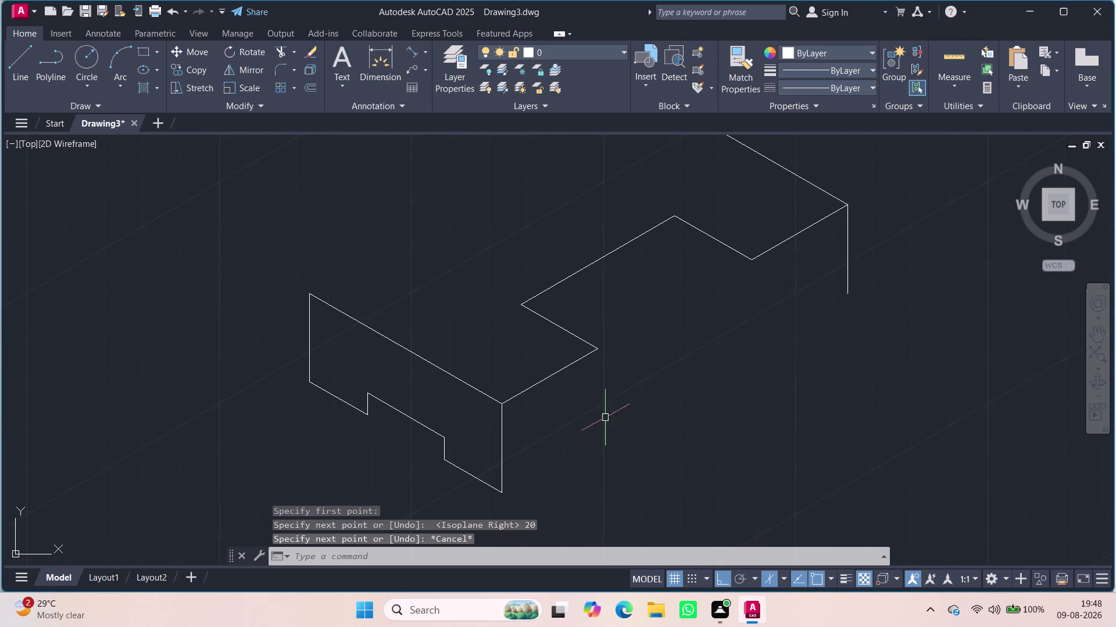
middle_drag(621, 472, 589, 409)
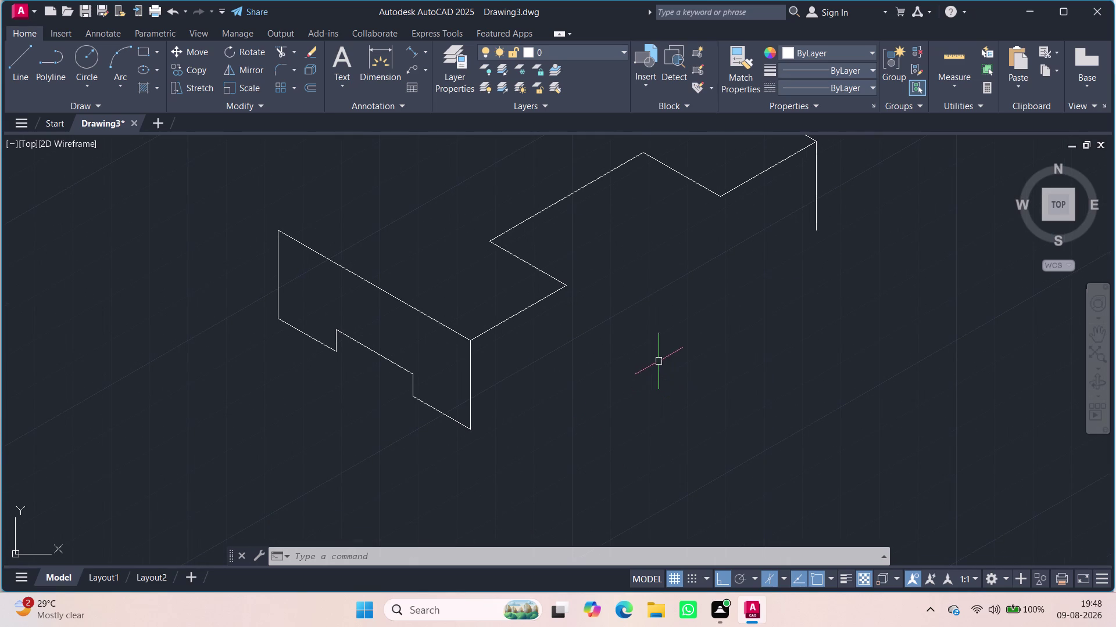
middle_drag(661, 332, 658, 389)
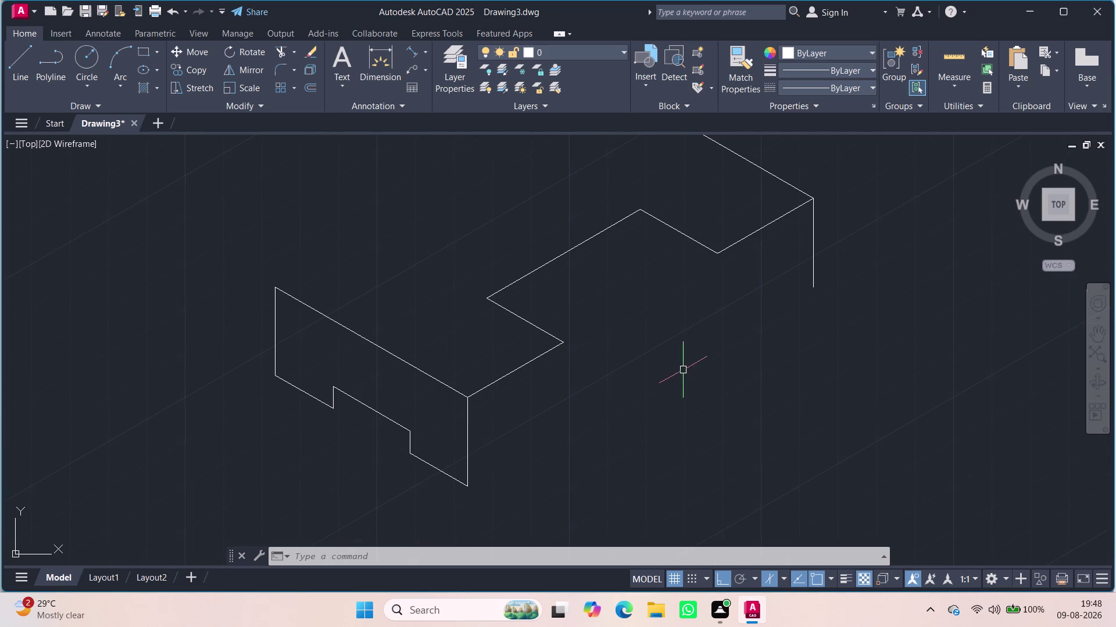
Draw a 10-unit vertical edge down from the inner step corner.
key(l)
key(Return)
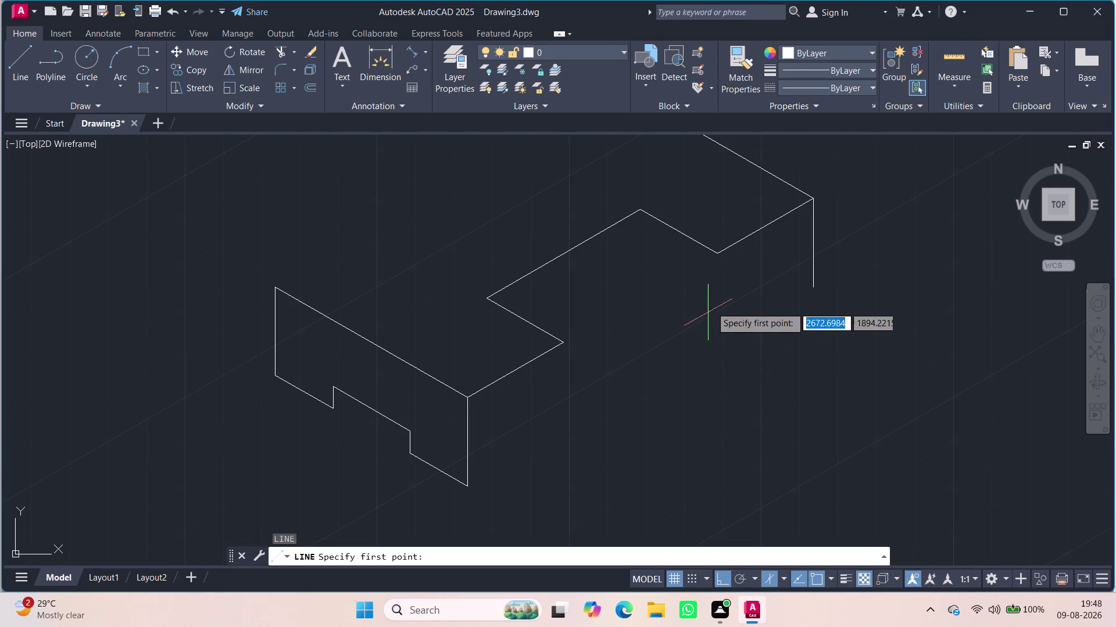
click(713, 250)
text(1)
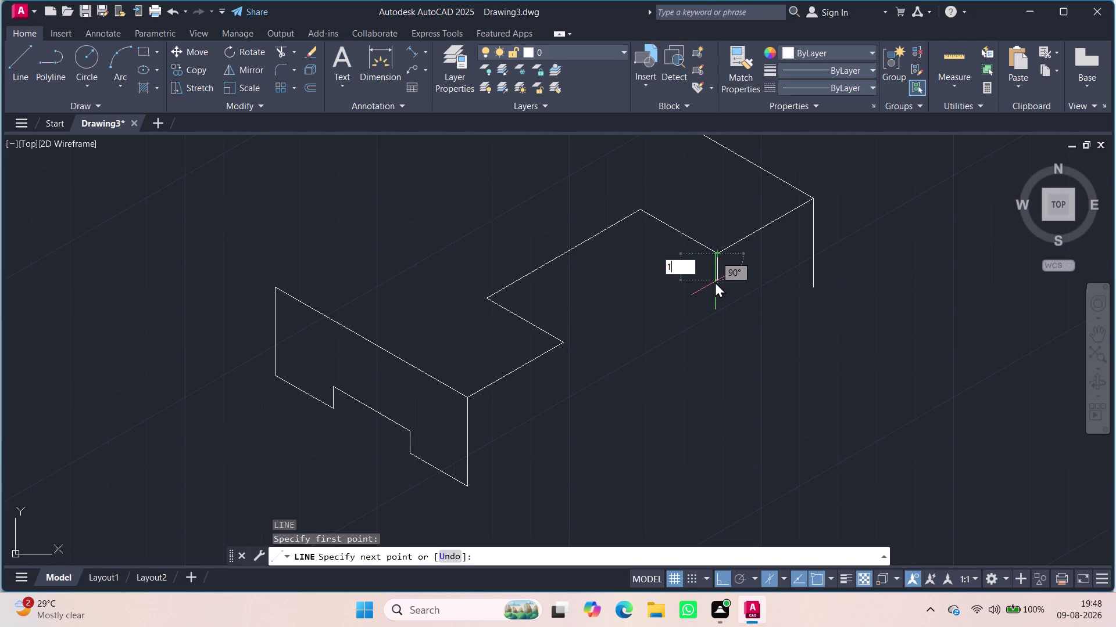
text(0)
key(Return)
key(space)
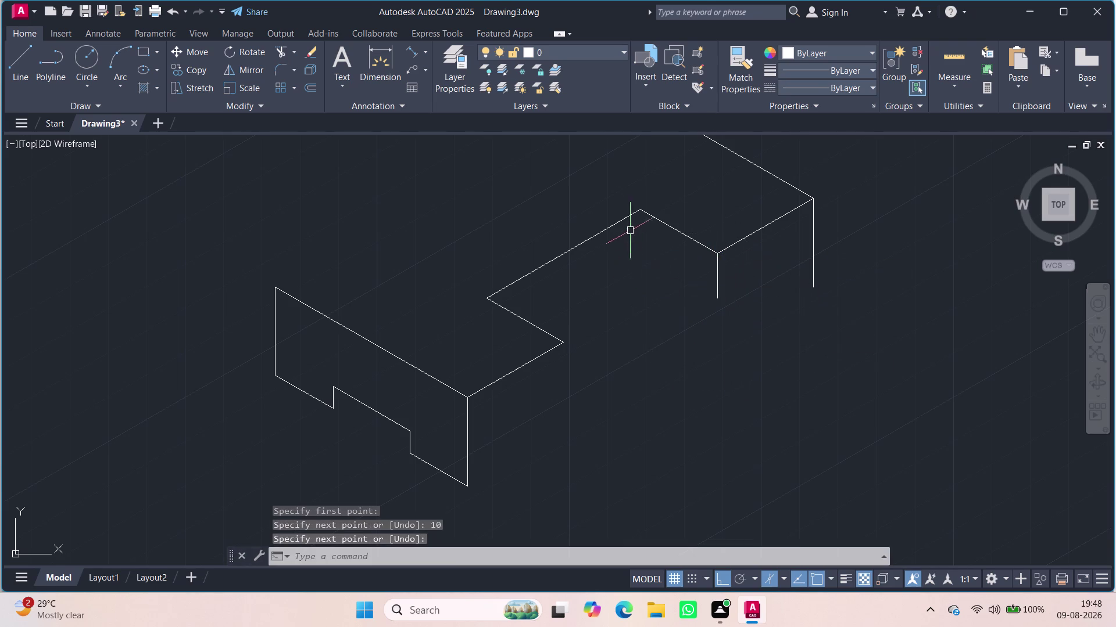
Draw a 10-unit vertical from the upper step corner, ending on the front edge.
key(space)
click(641, 207)
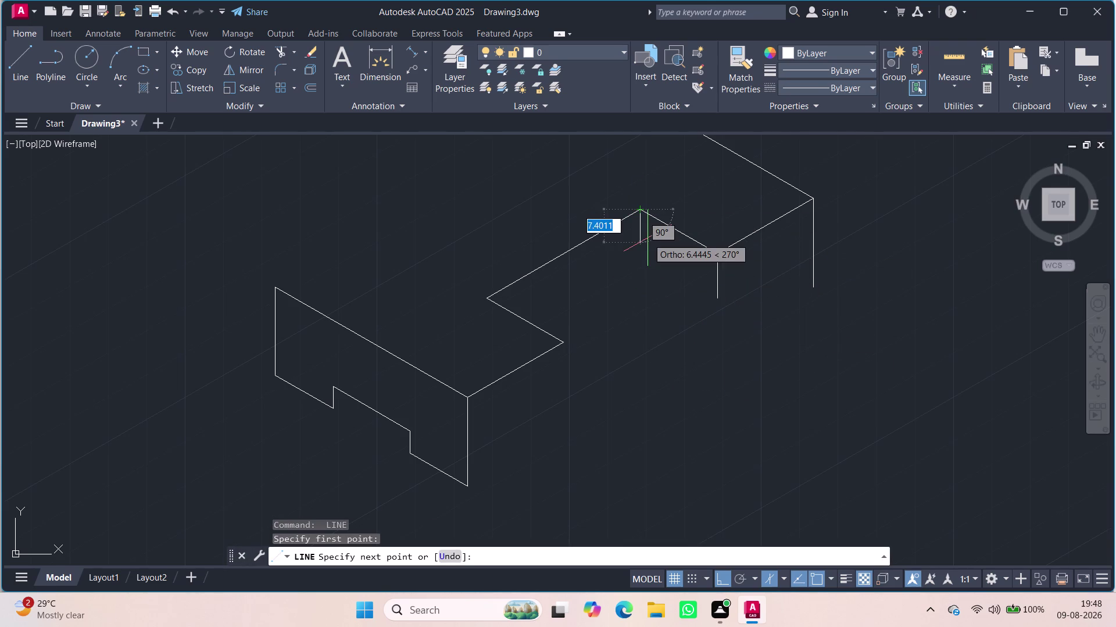
text(10)
key(Return)
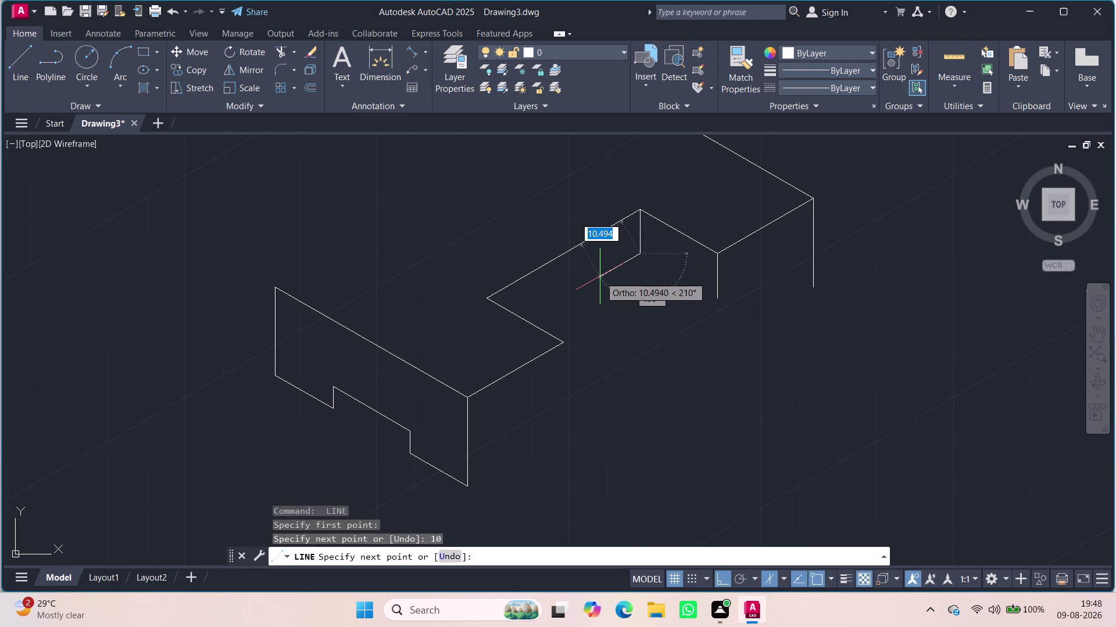
click(519, 326)
key(Escape)
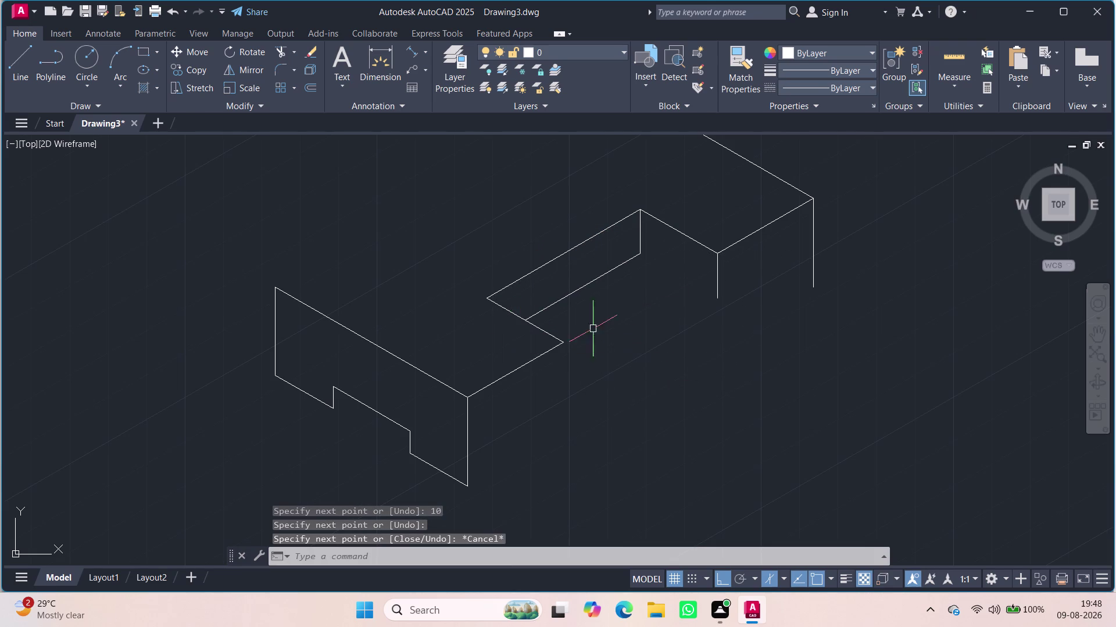
key(space)
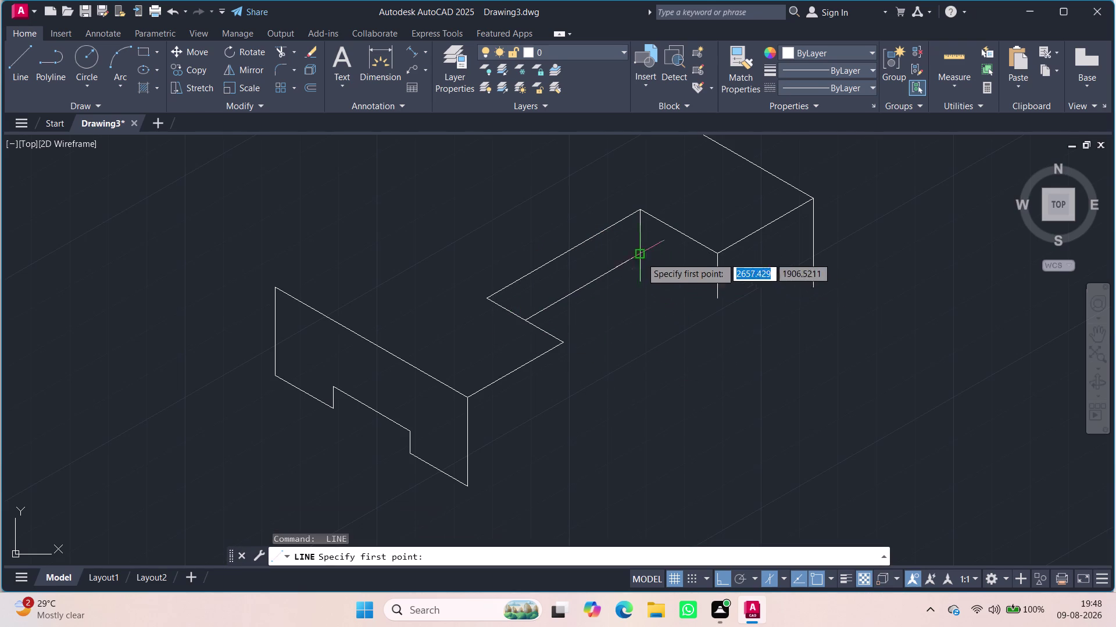
Connect the lower step corner to the base of the step edge.
click(639, 257)
click(722, 299)
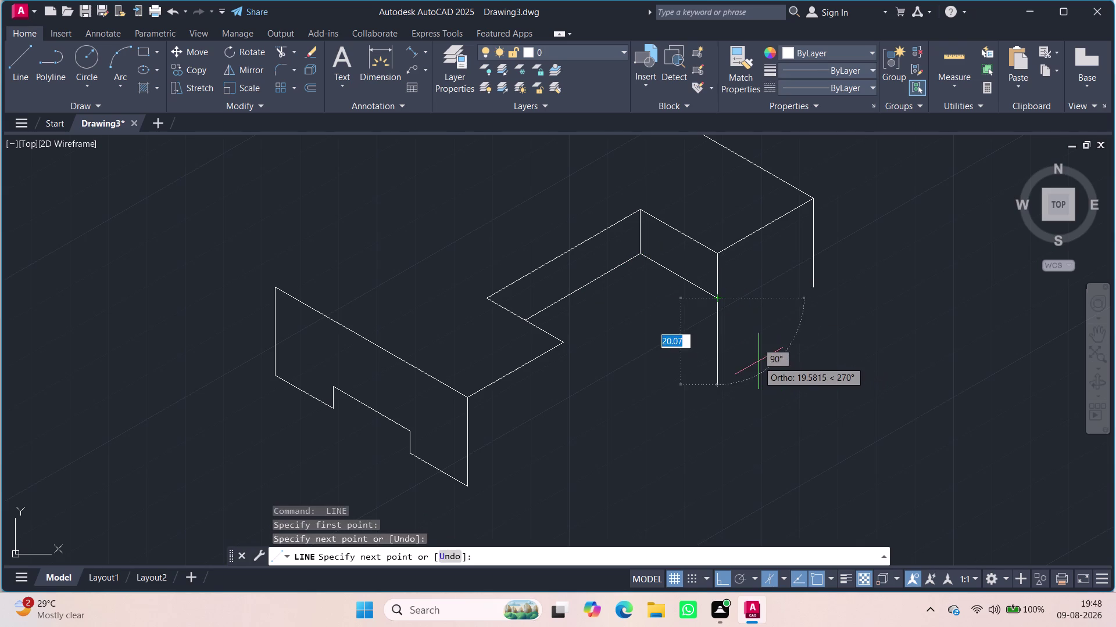
key(Escape)
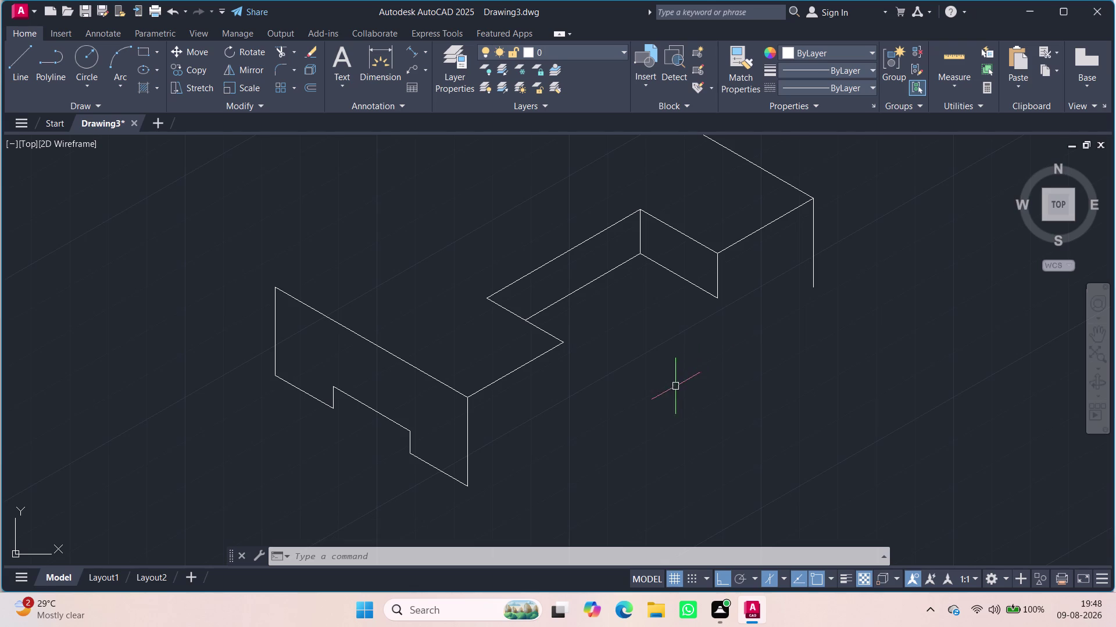
middle_drag(655, 372, 633, 328)
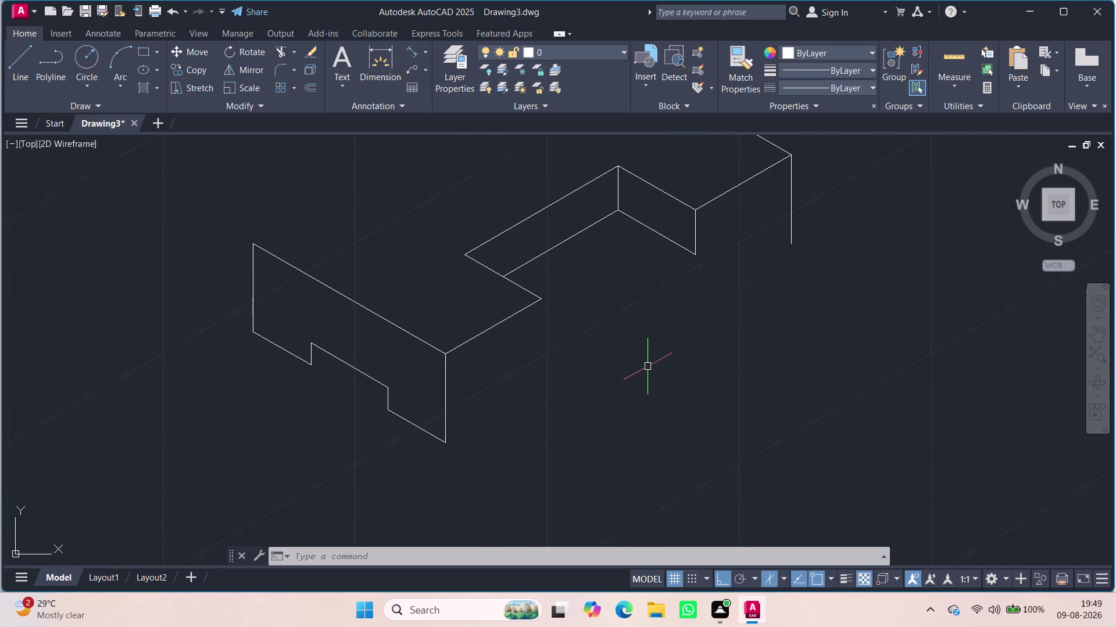
middle_drag(590, 369, 592, 428)
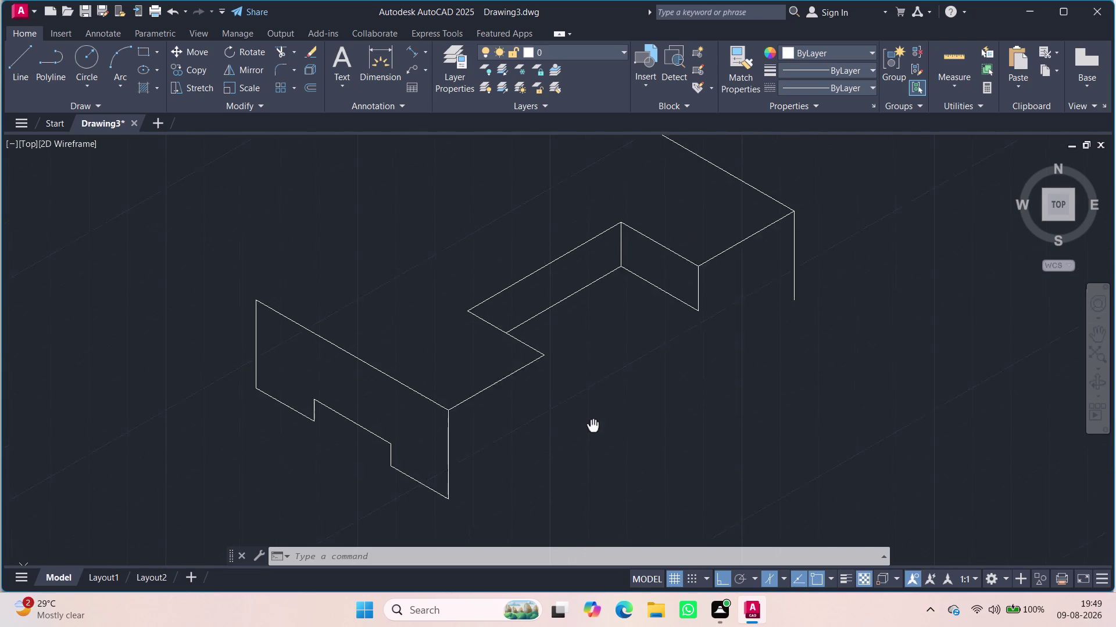
middle_drag(592, 428, 588, 458)
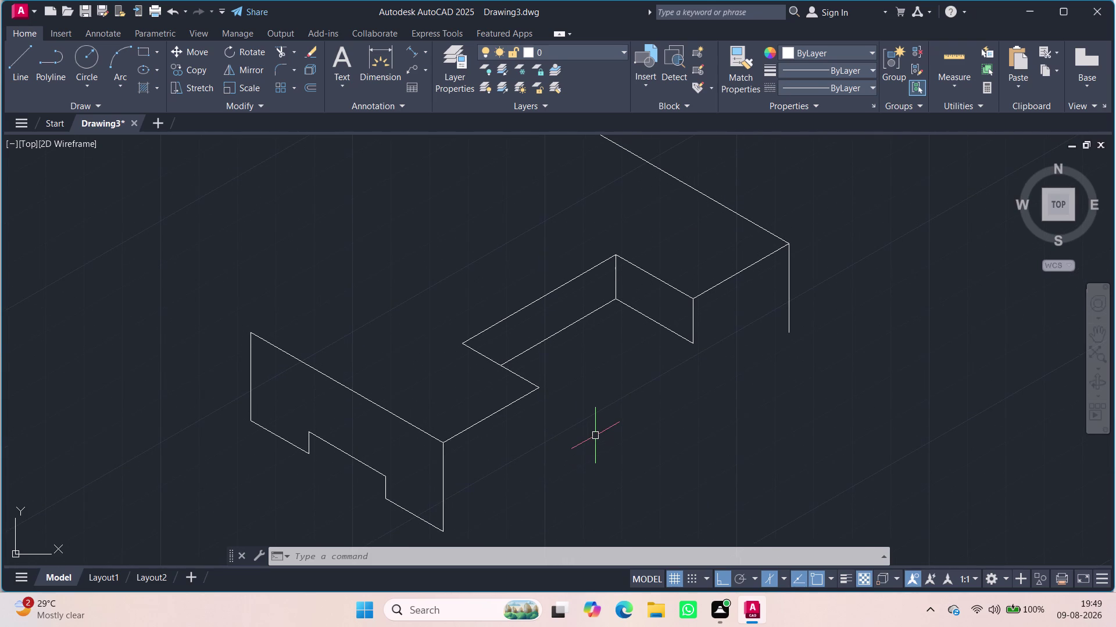
middle_drag(602, 428, 620, 511)
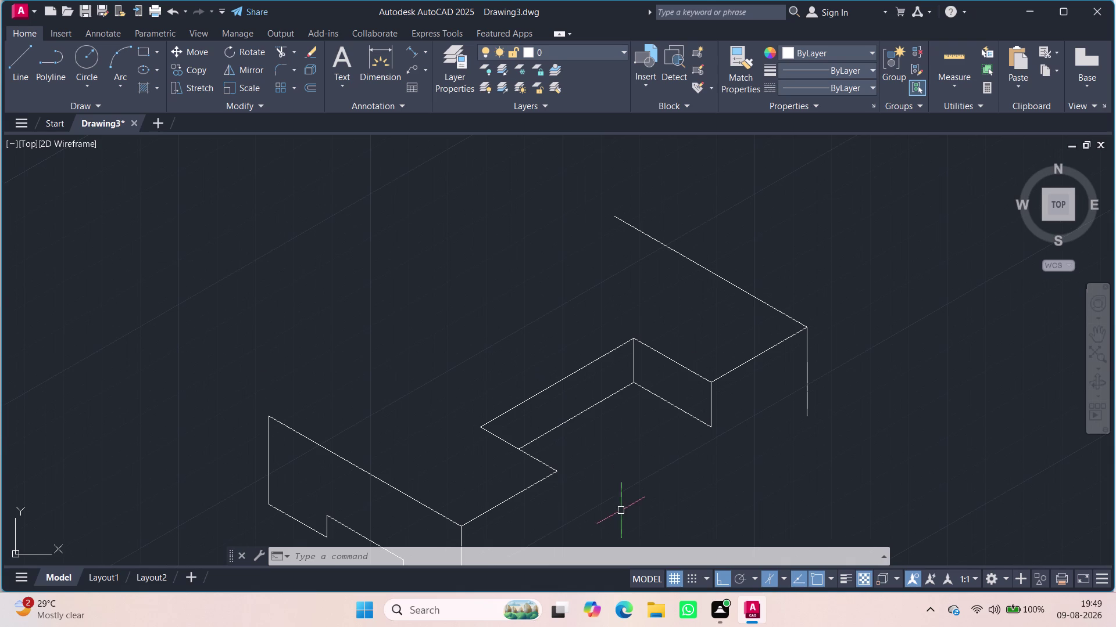
Draw a line from the front face's top-left corner to the far top corner.
key(l)
key(Return)
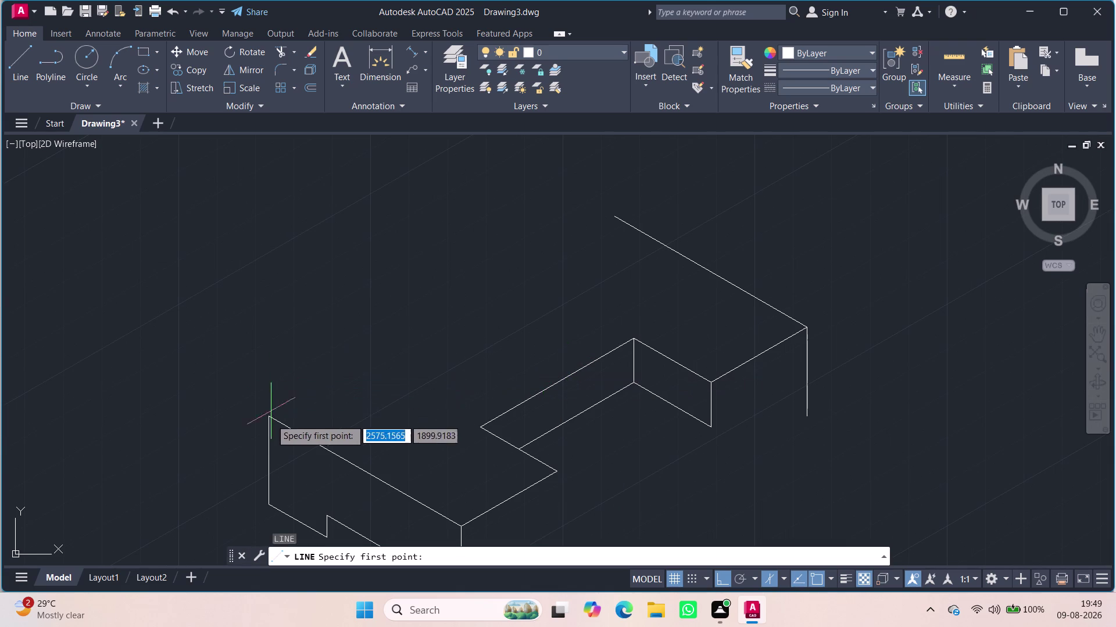
click(270, 416)
click(612, 220)
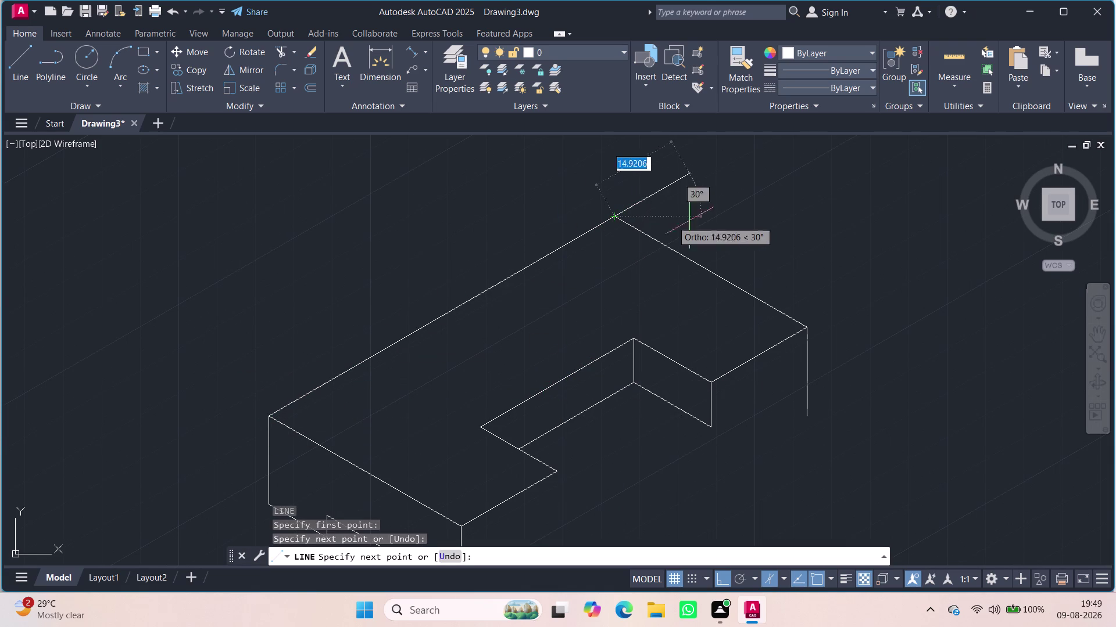
key(Escape)
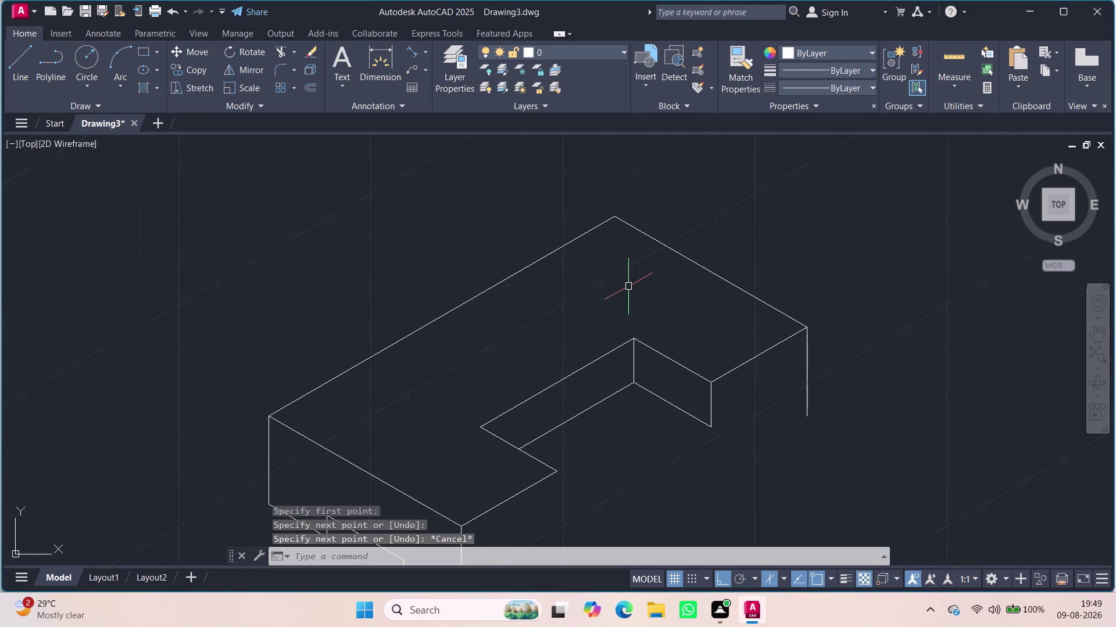
middle_drag(643, 405, 597, 292)
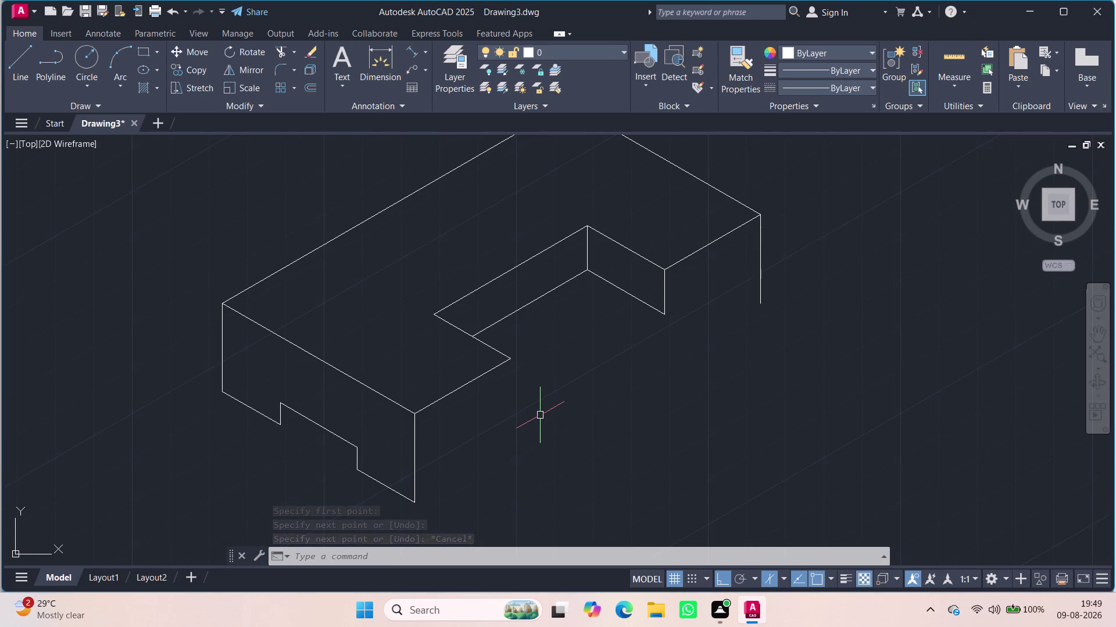
Draw a 10-unit vertical from the notch corner, ending at the step edge's base.
key(l)
key(Return)
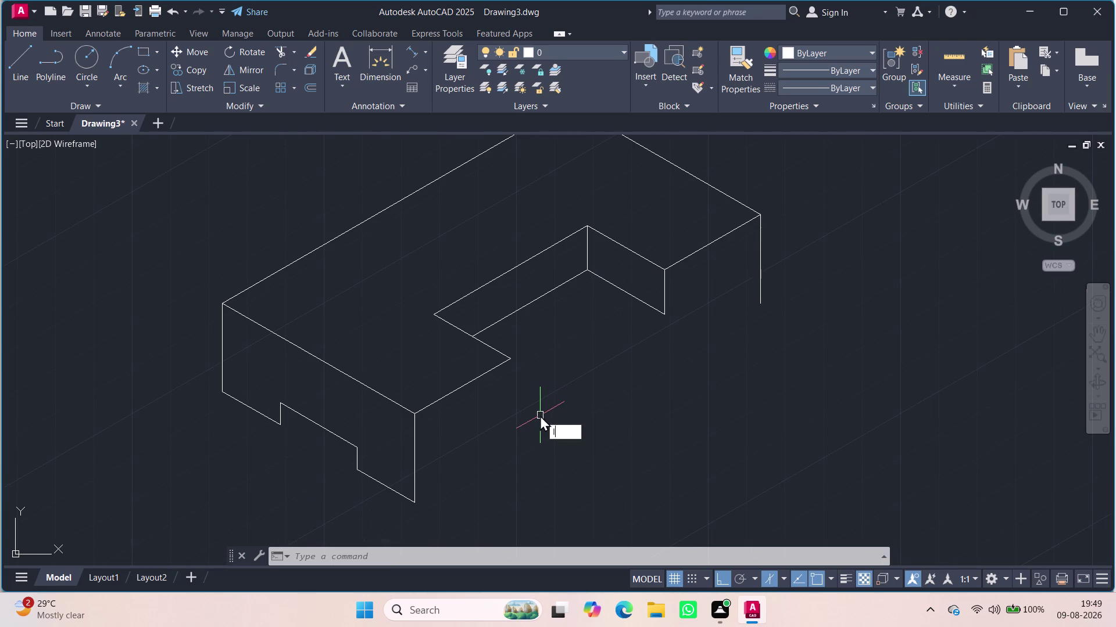
click(510, 357)
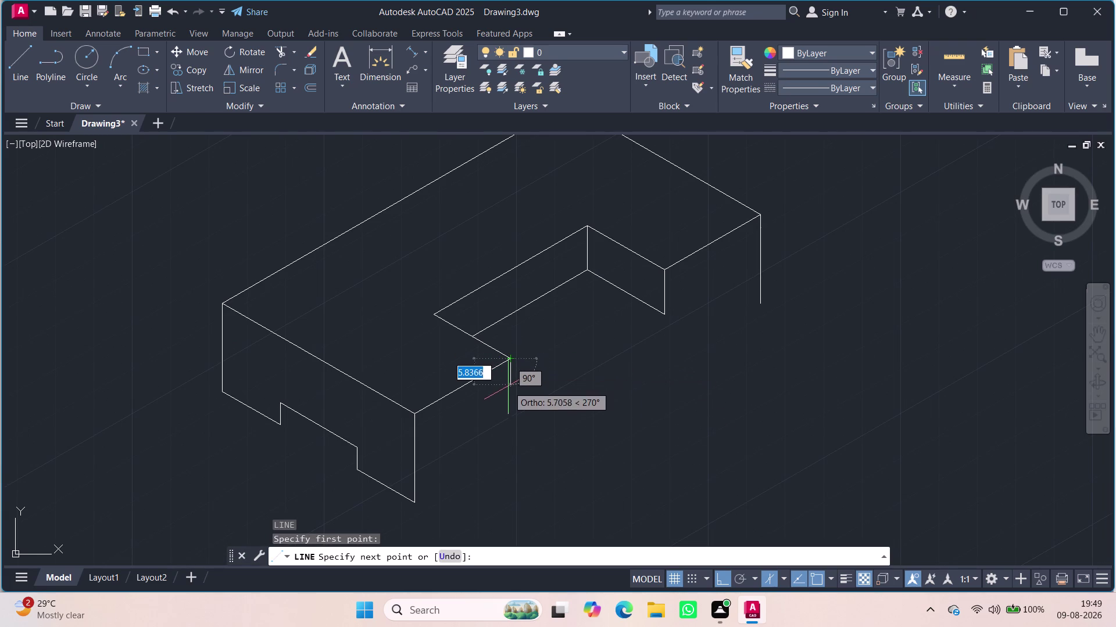
text(10)
key(Return)
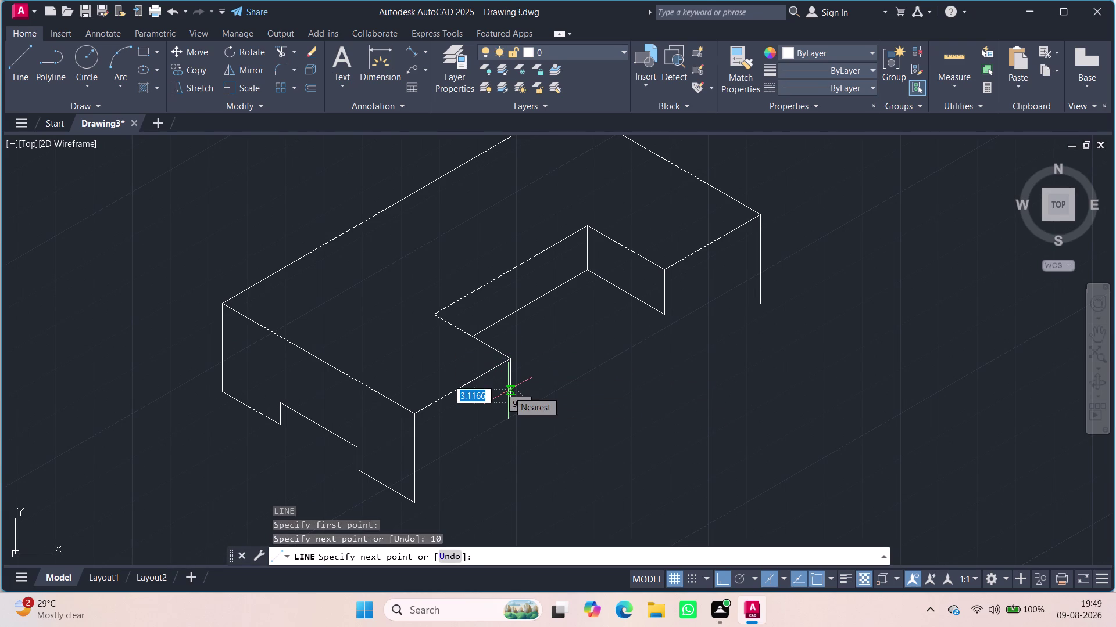
click(661, 313)
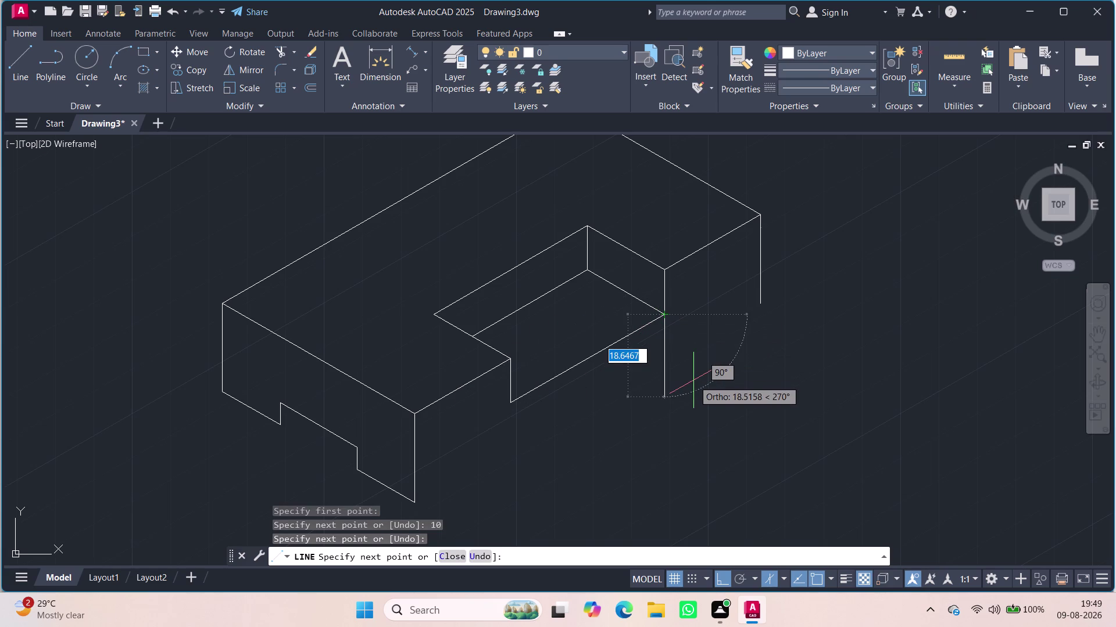
key(Escape)
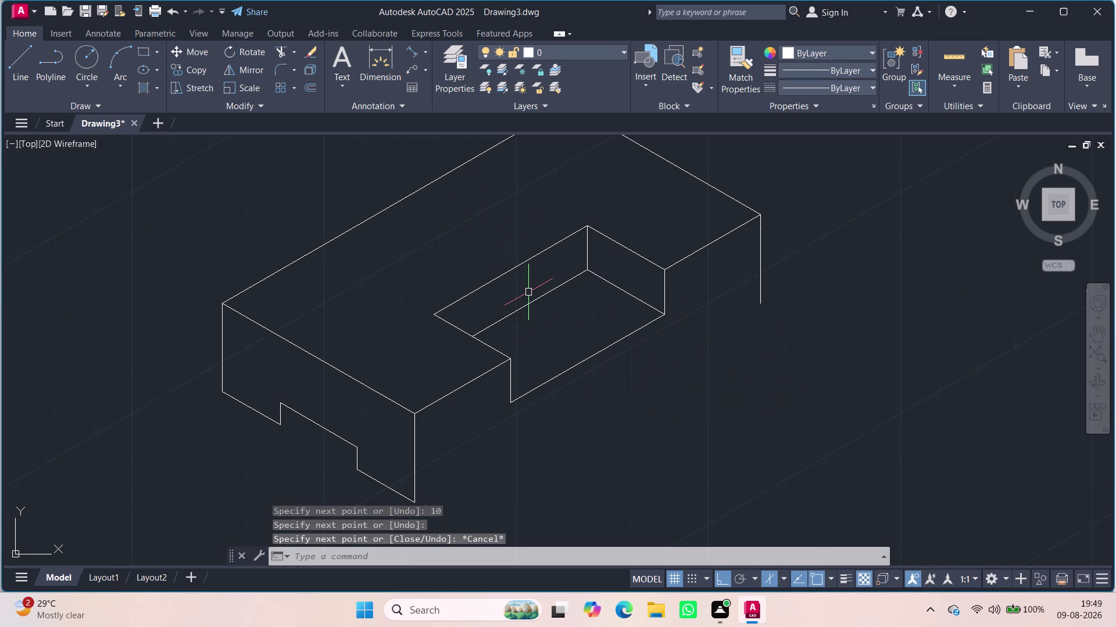
Start the Ellipse command with EL.
text(el)
text(l)
click(552, 326)
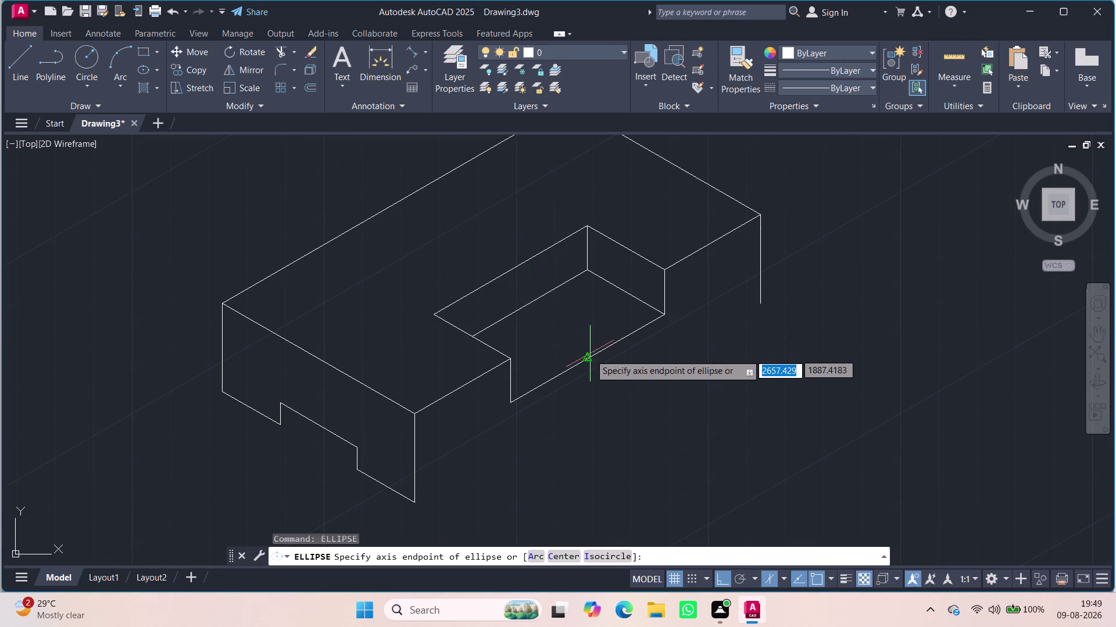
Draw a radius-10 isocircle on the top isoplane, centred on the recess edge.
click(608, 556)
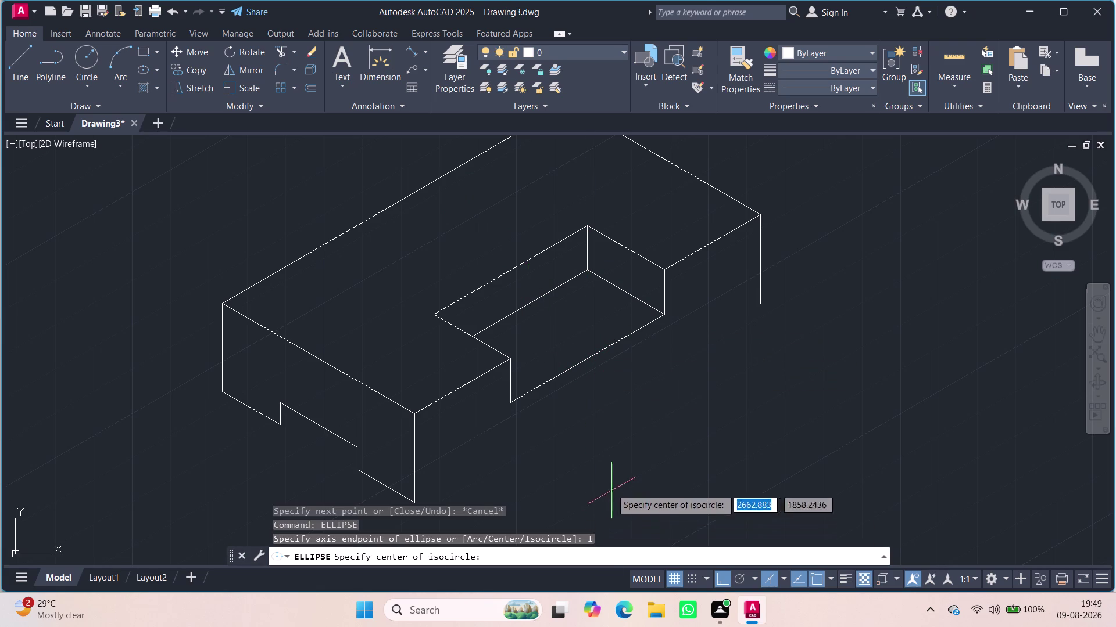
click(779, 577)
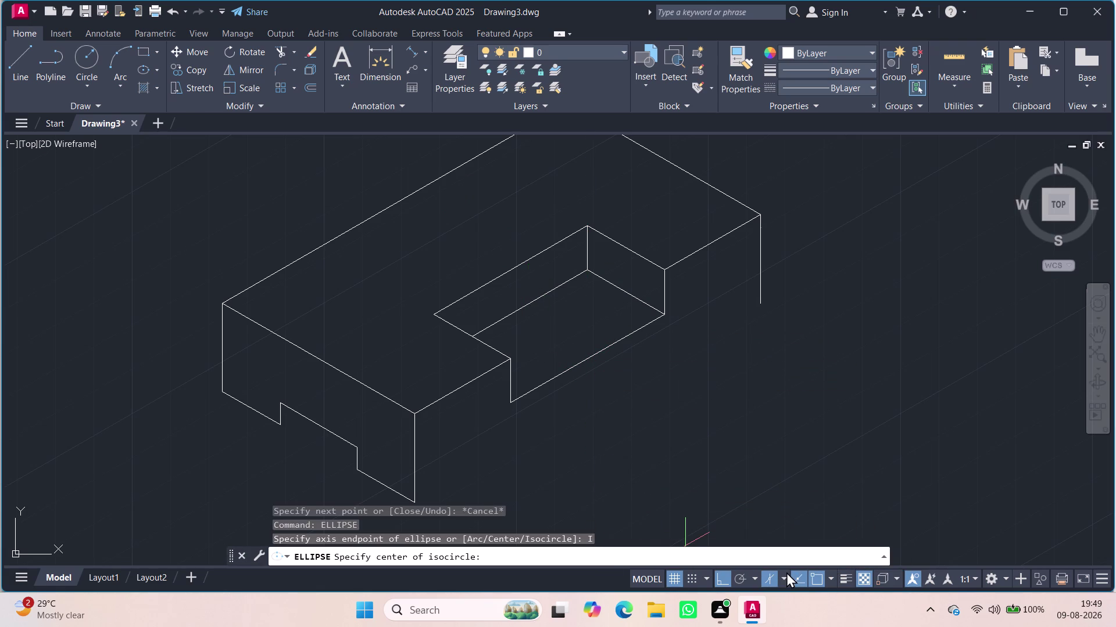
click(788, 540)
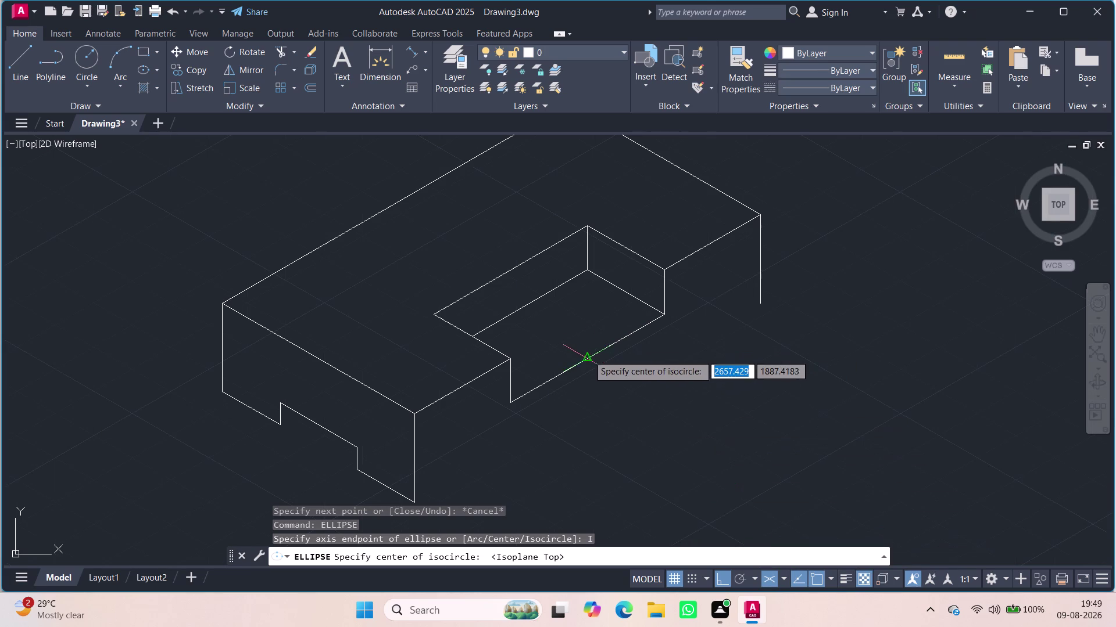
click(587, 358)
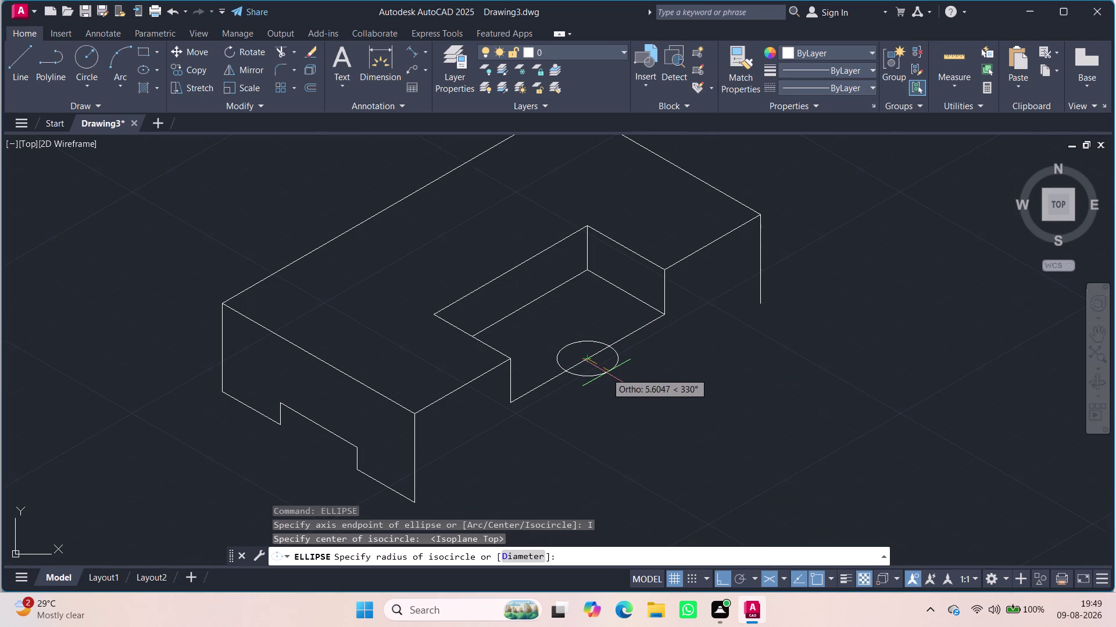
text(10)
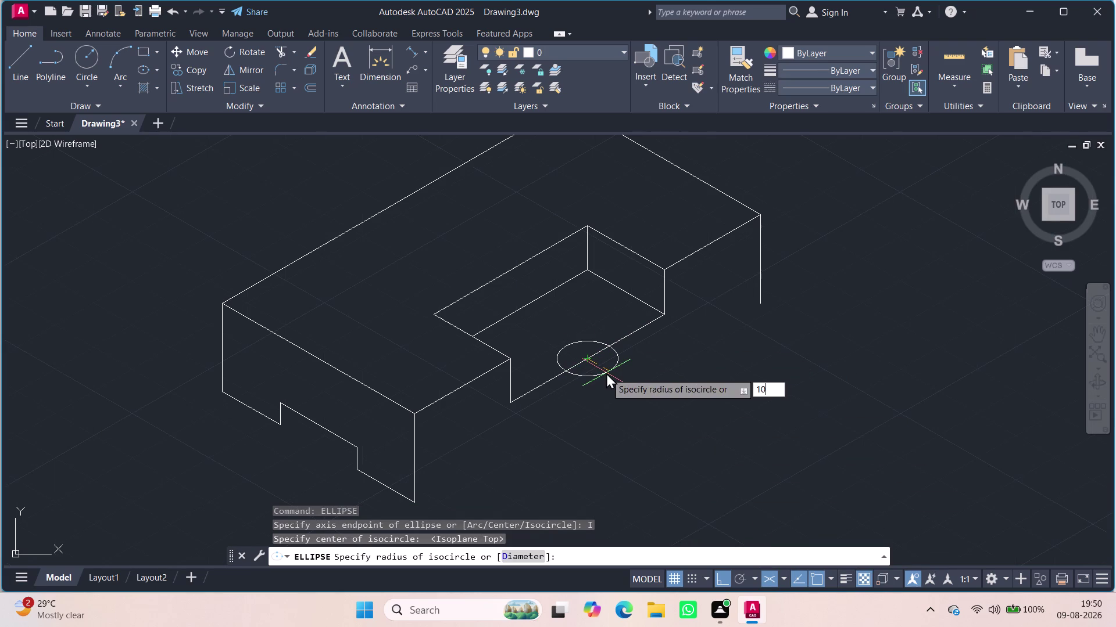
key(Return)
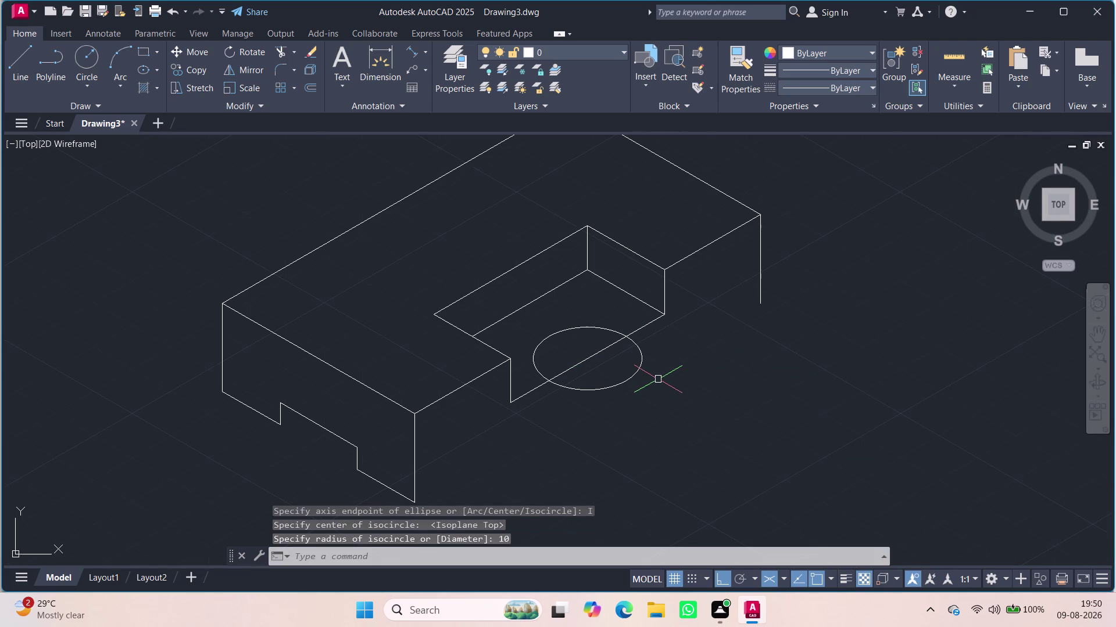
Trim away the circle's front half and the recess edge inside it.
text(tr)
key(Return)
key(Return)
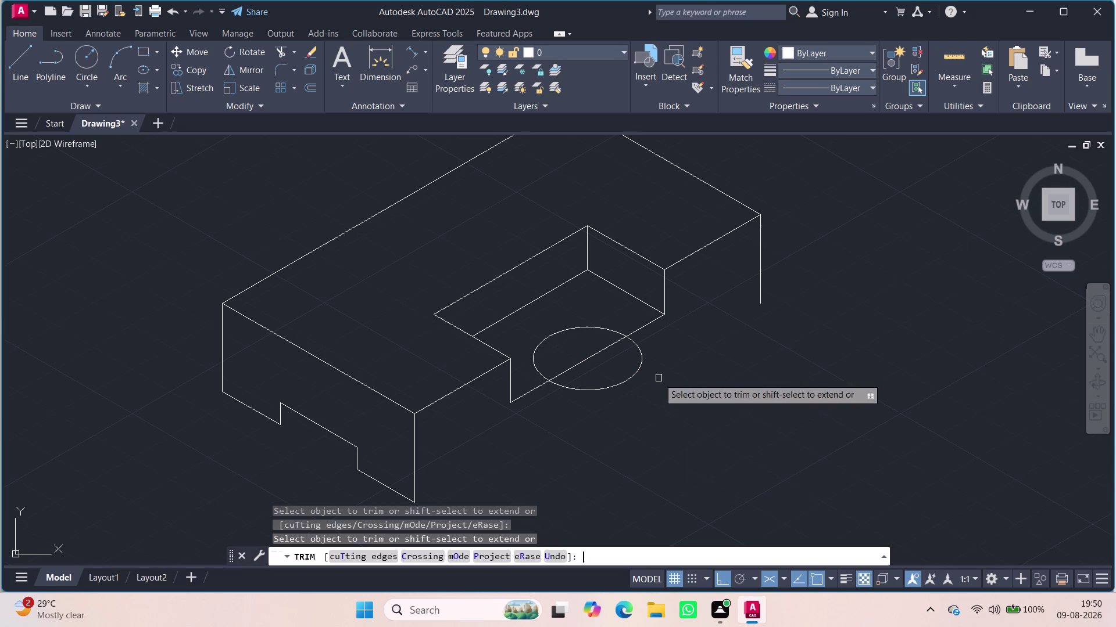
click(627, 381)
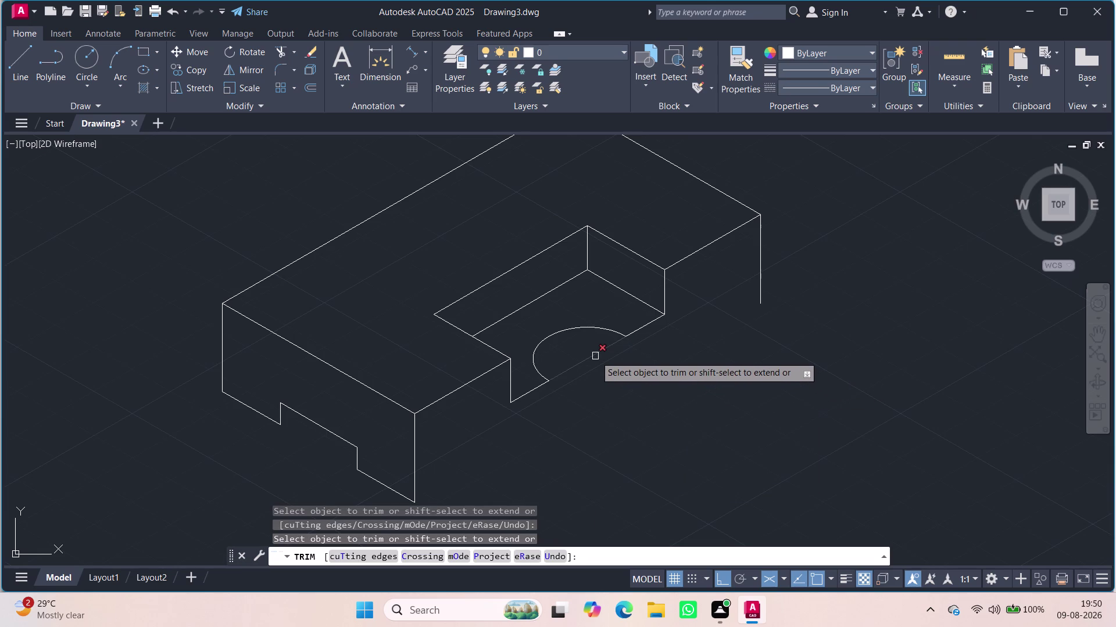
click(595, 356)
key(Escape)
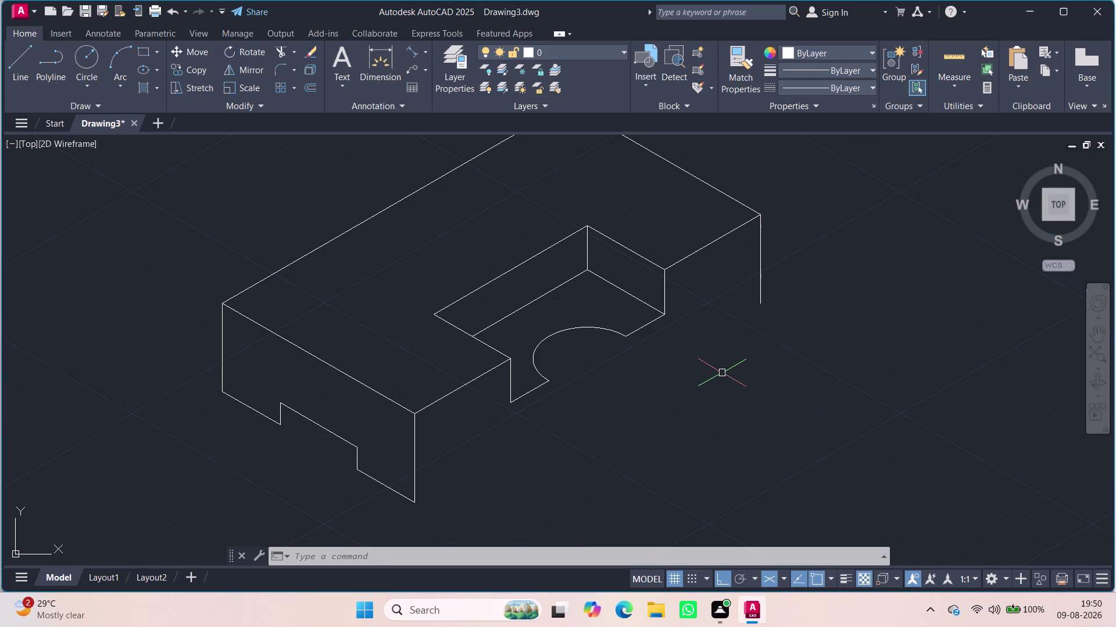
On the right isoplane, drop a 10-unit edge from the notch's right end to the block's right edge.
key(l)
key(Return)
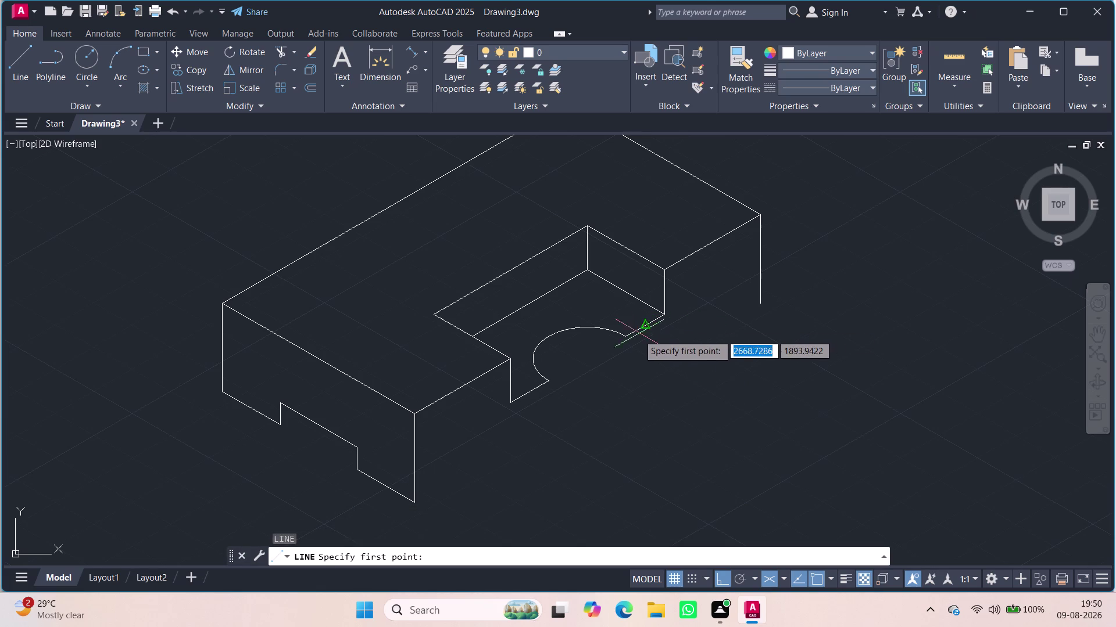
click(624, 339)
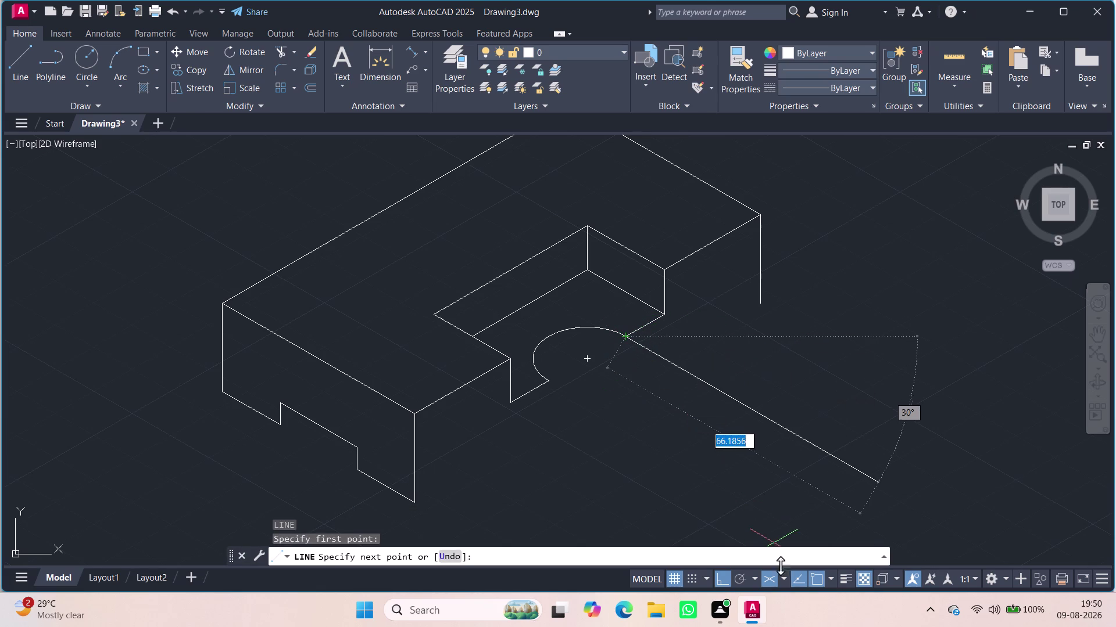
click(782, 584)
click(799, 556)
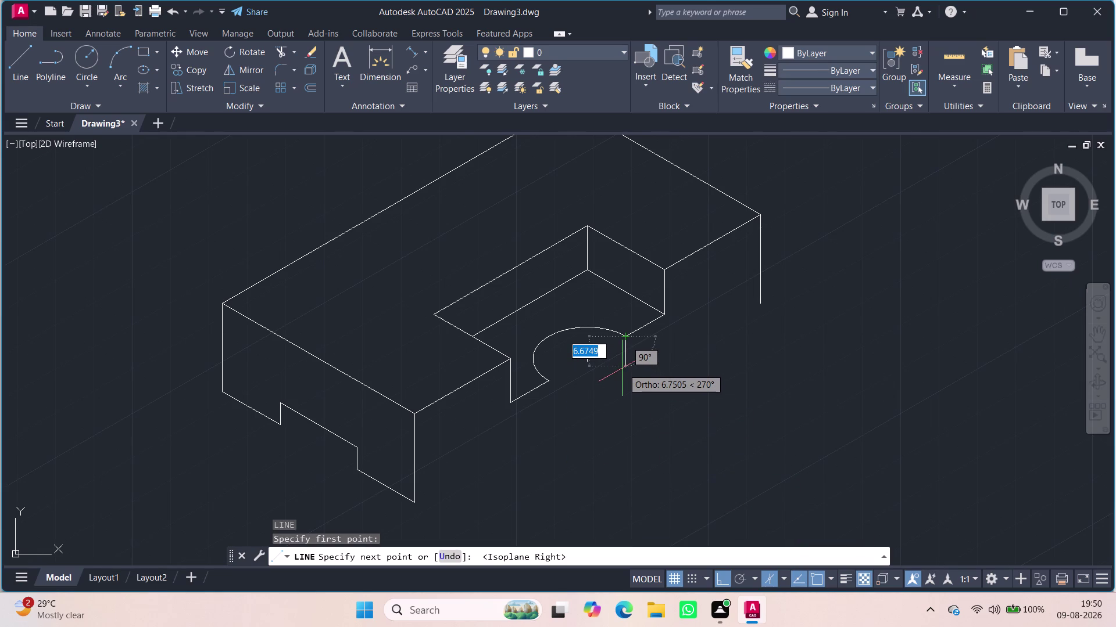
text(10)
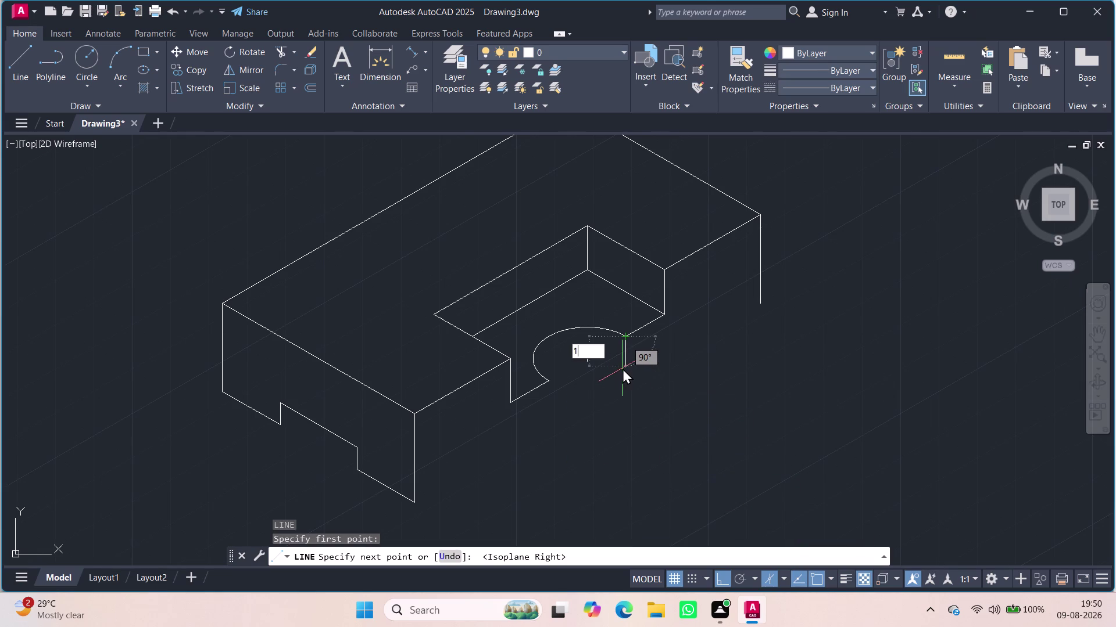
key(Return)
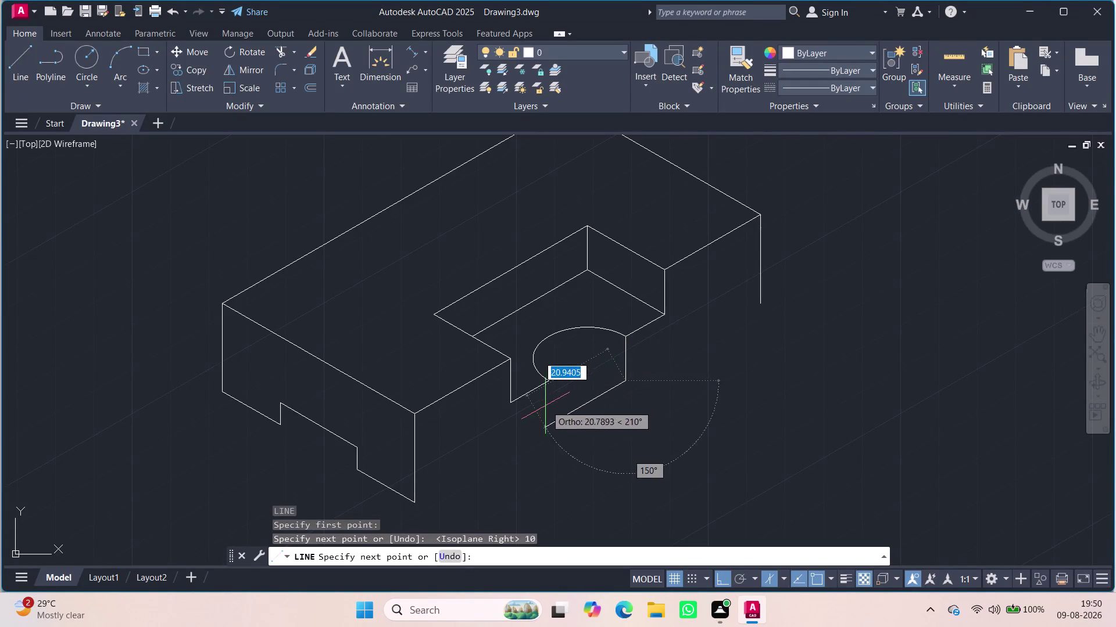
click(762, 301)
key(Escape)
Drop a 10-unit edge from the notch's left end and run the lower edge to the front corner.
key(space)
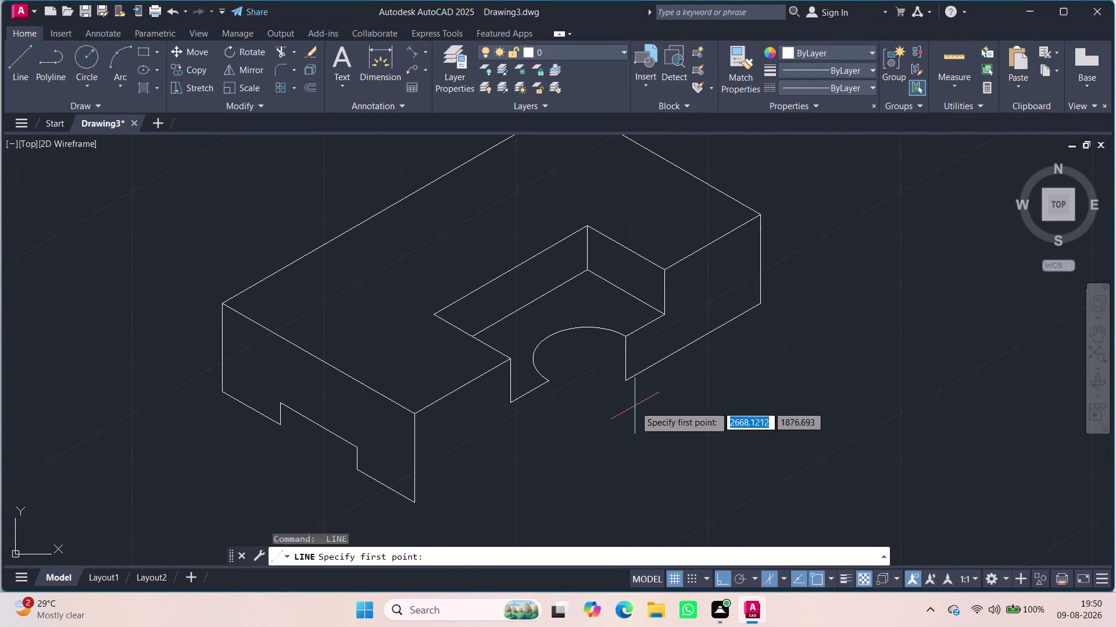
click(549, 378)
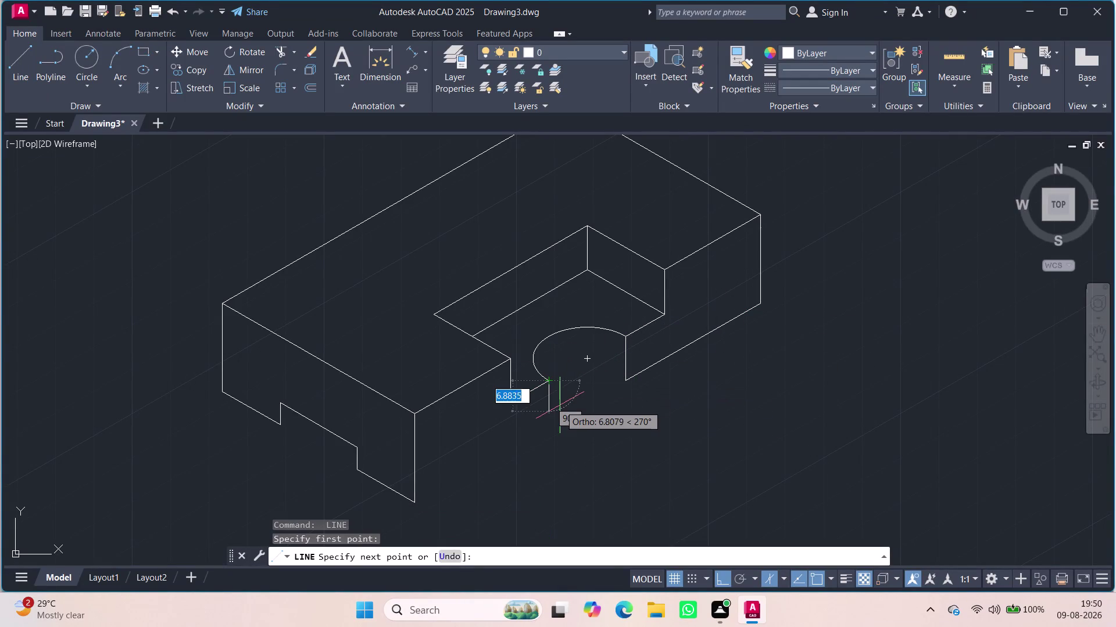
text(10)
key(Return)
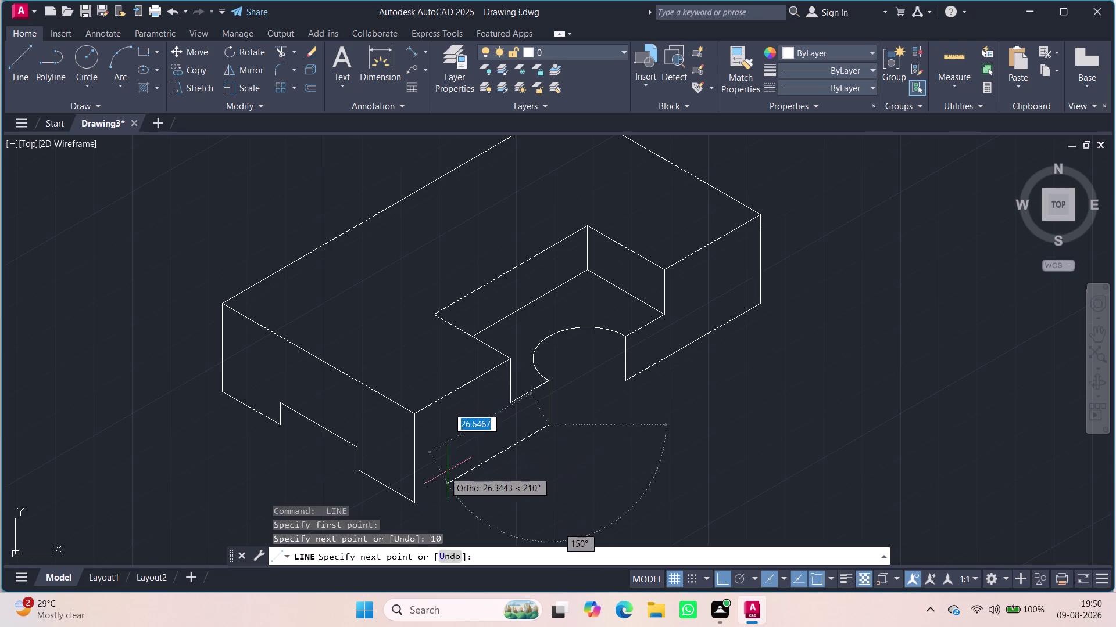
click(417, 499)
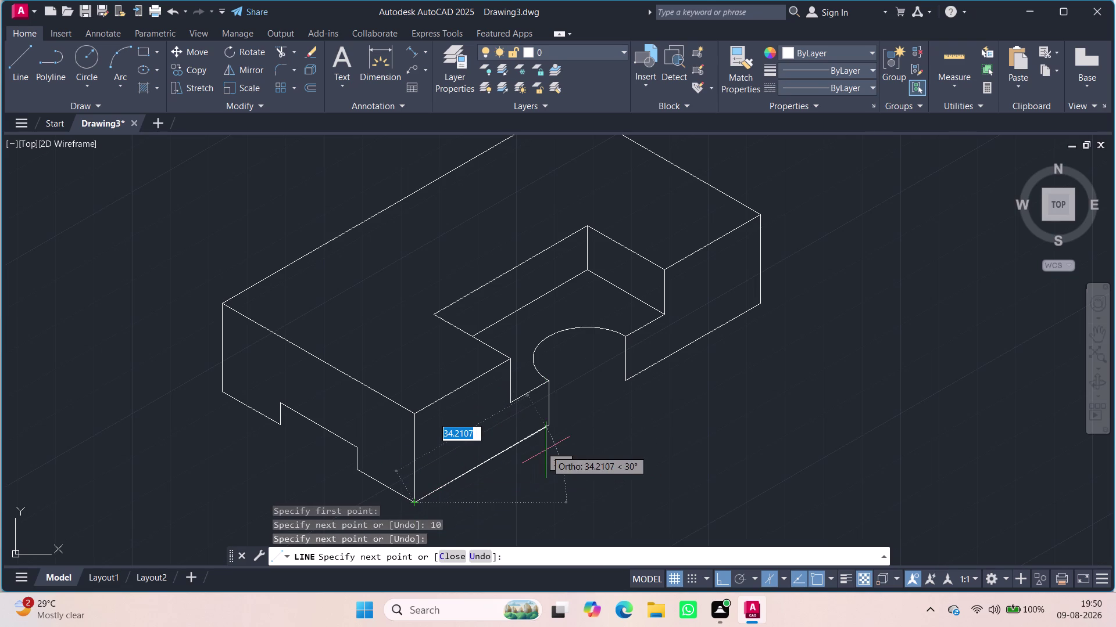
key(Escape)
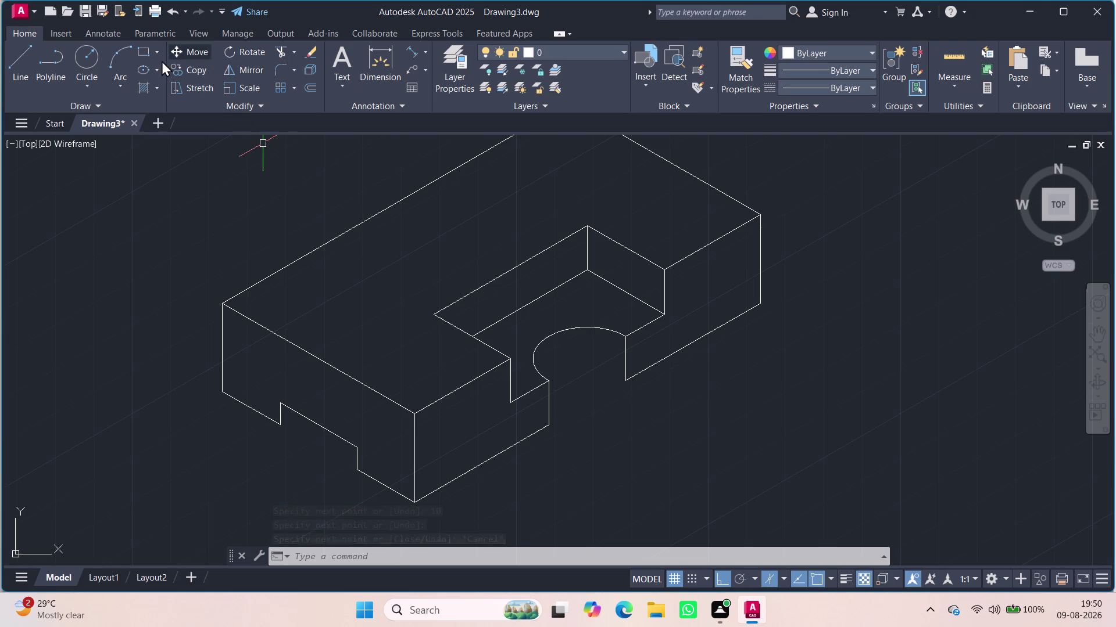
click(127, 63)
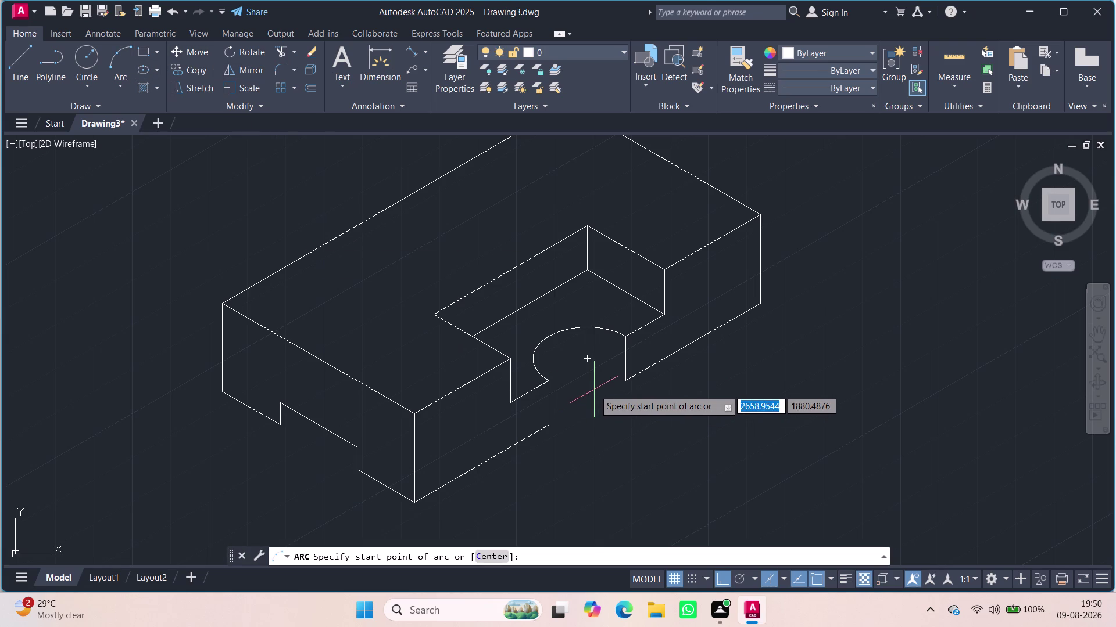
Draw a three-point arc from the notch's lower left corner with polar tracking on.
click(622, 380)
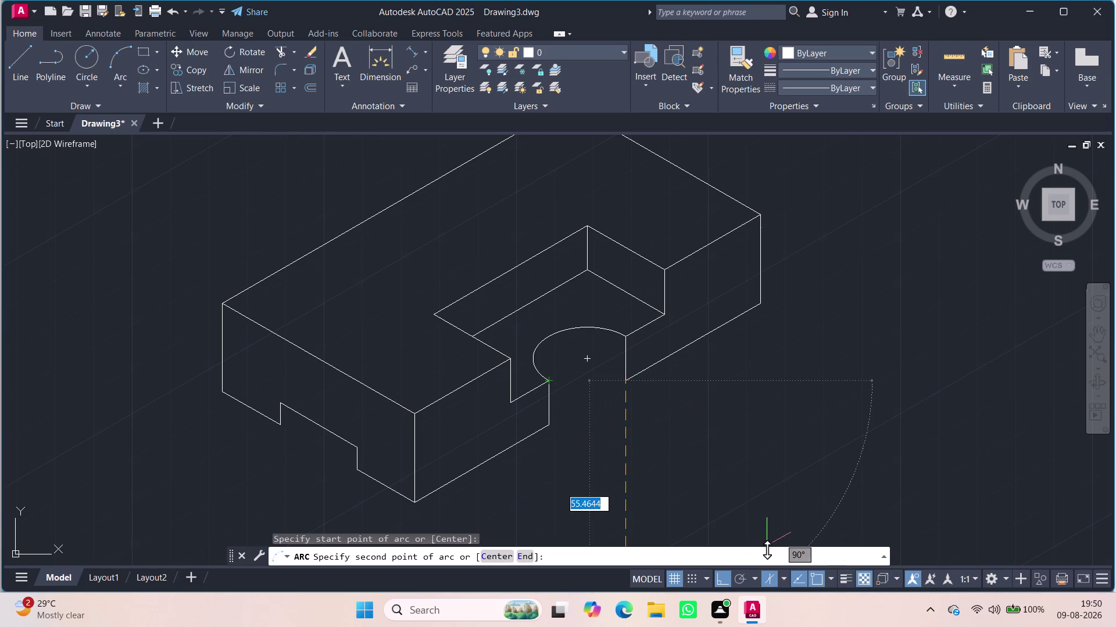
click(747, 584)
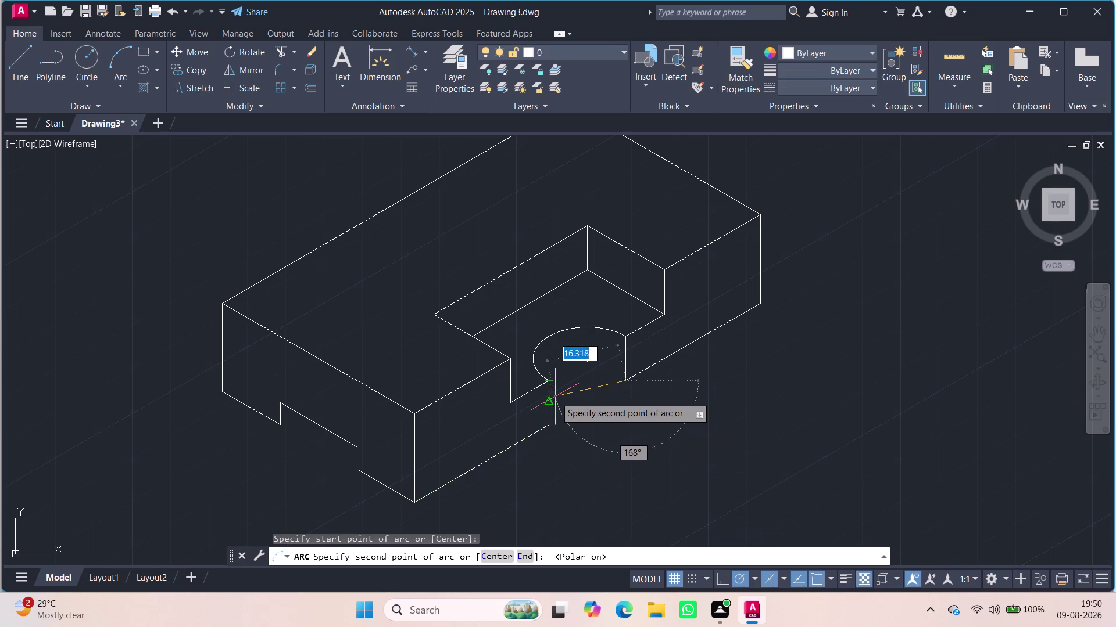
click(549, 397)
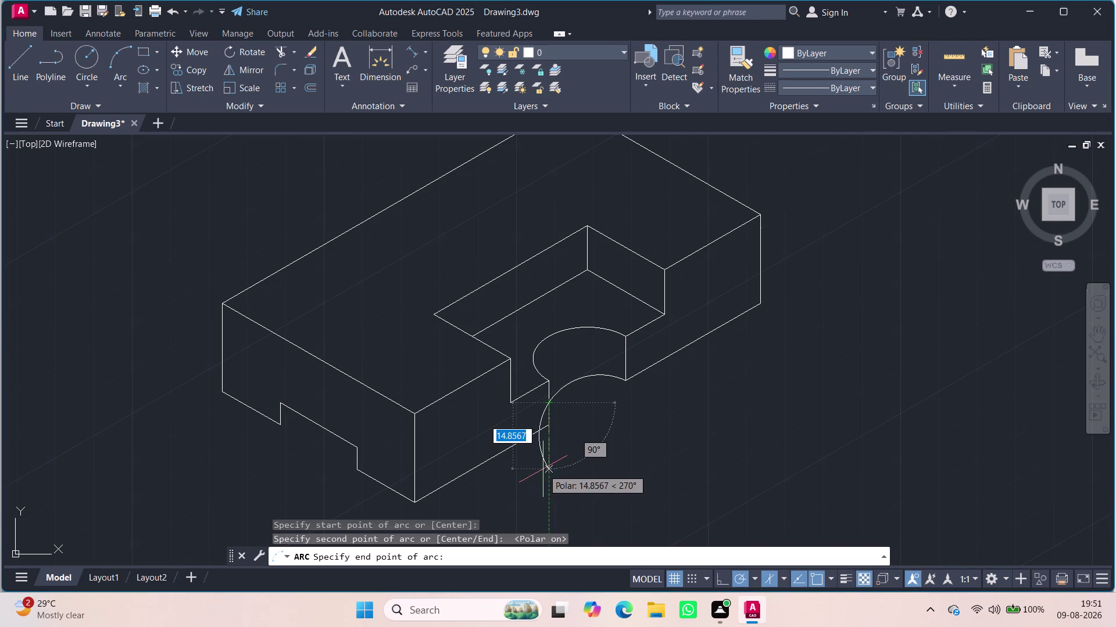
click(543, 469)
Trim the two excess pieces off the new arc.
text(tr)
key(Return)
key(Return)
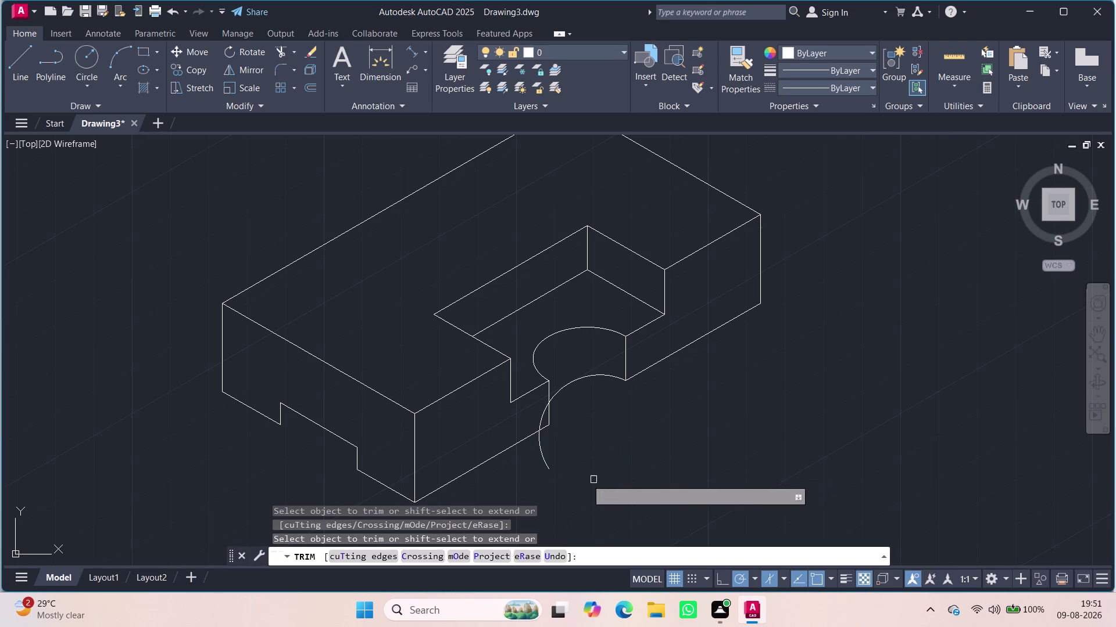
click(547, 466)
click(538, 426)
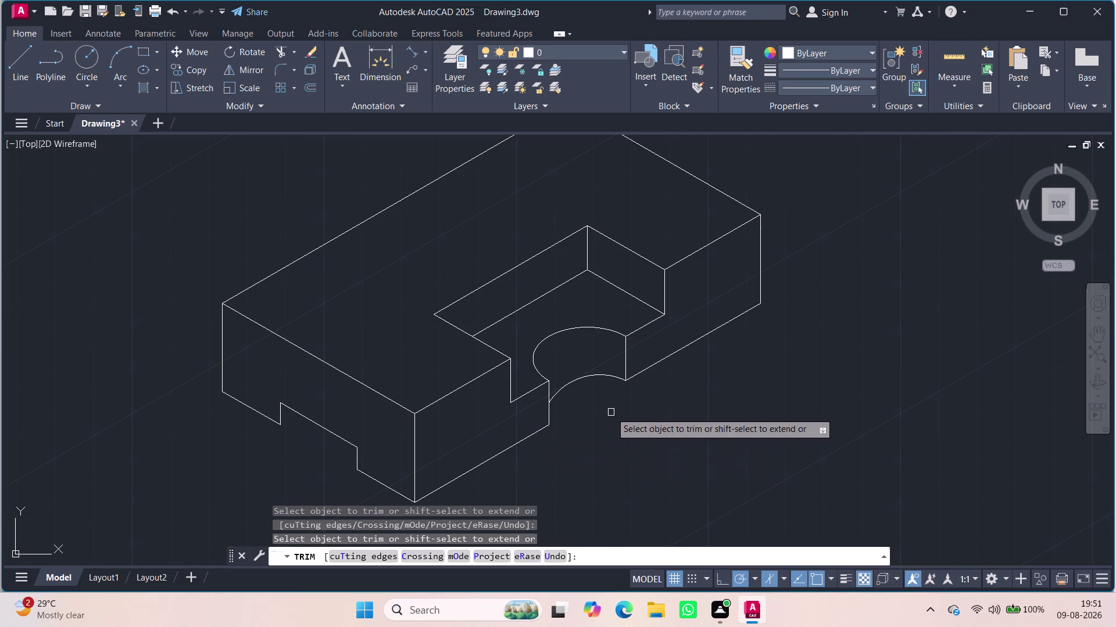
key(Escape)
Grip-edit the arc so its endpoints sit on the notch corners.
click(571, 381)
click(581, 379)
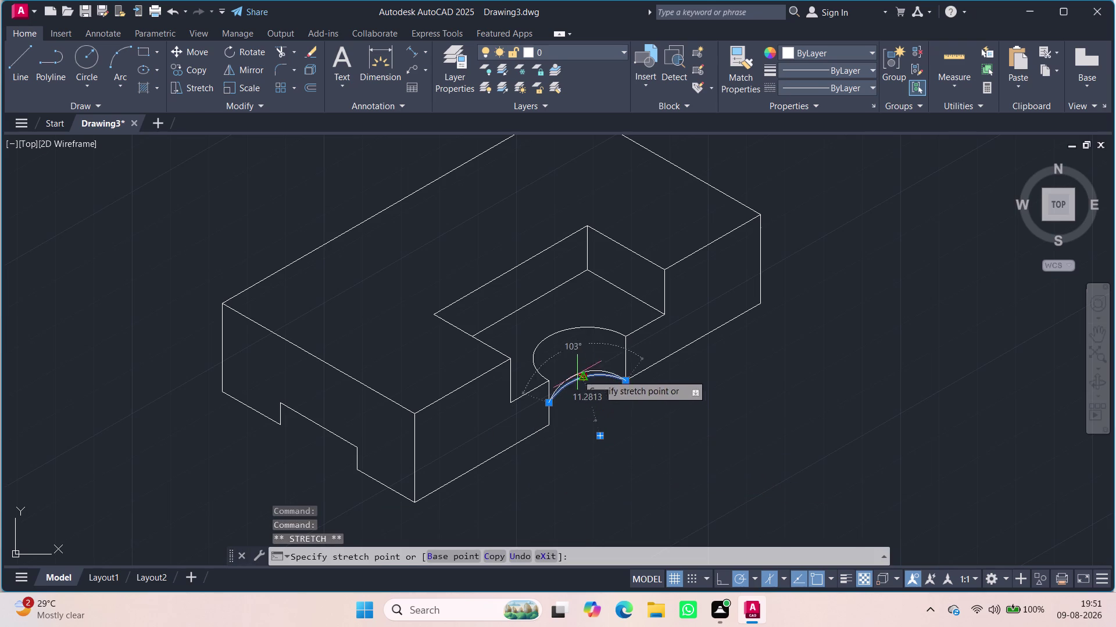
click(574, 373)
click(551, 402)
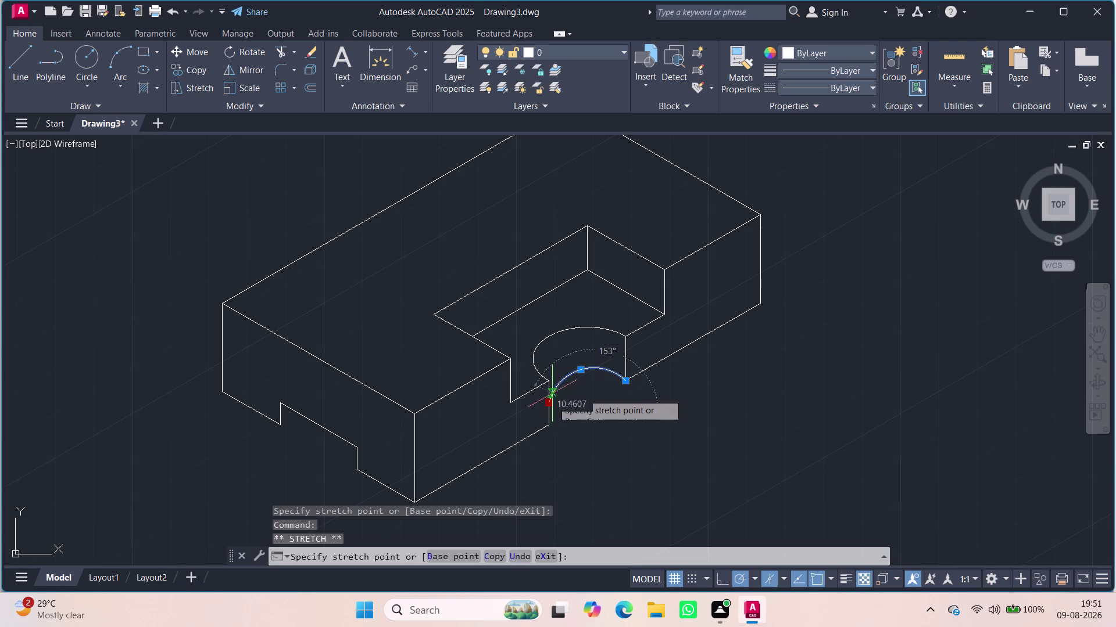
click(549, 394)
key(Escape)
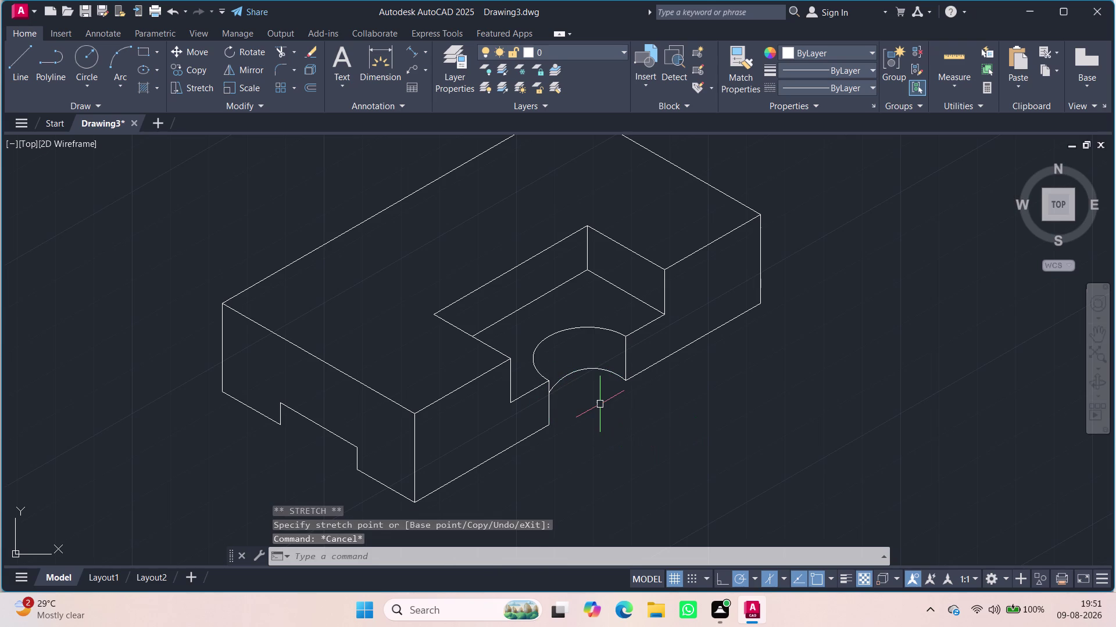
Try adjusting the lower arc's grip points, then cancel and reposition the view.
scroll(up, 3)
scroll(down, 3)
scroll(up, 3)
scroll(up, 3)
click(545, 390)
click(508, 425)
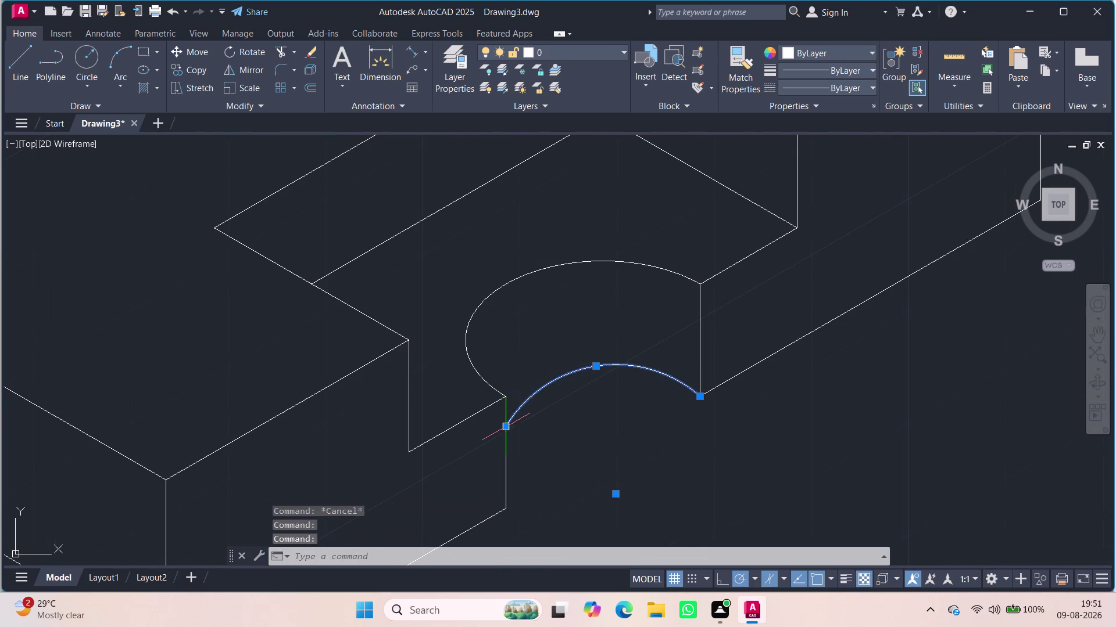
click(507, 429)
click(504, 400)
scroll(down, 3)
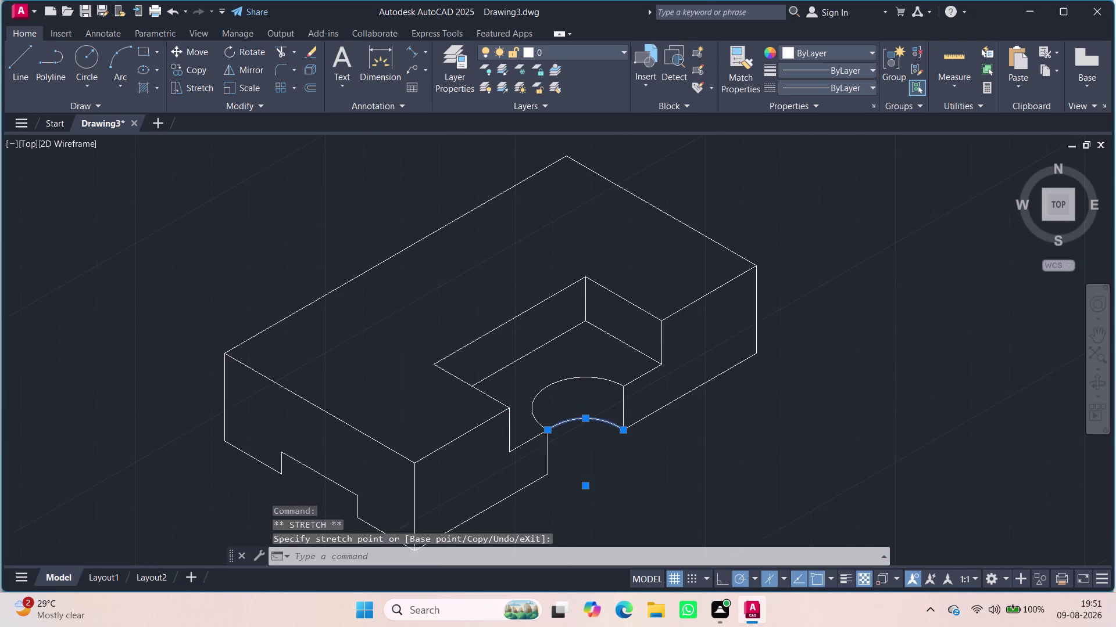
key(Escape)
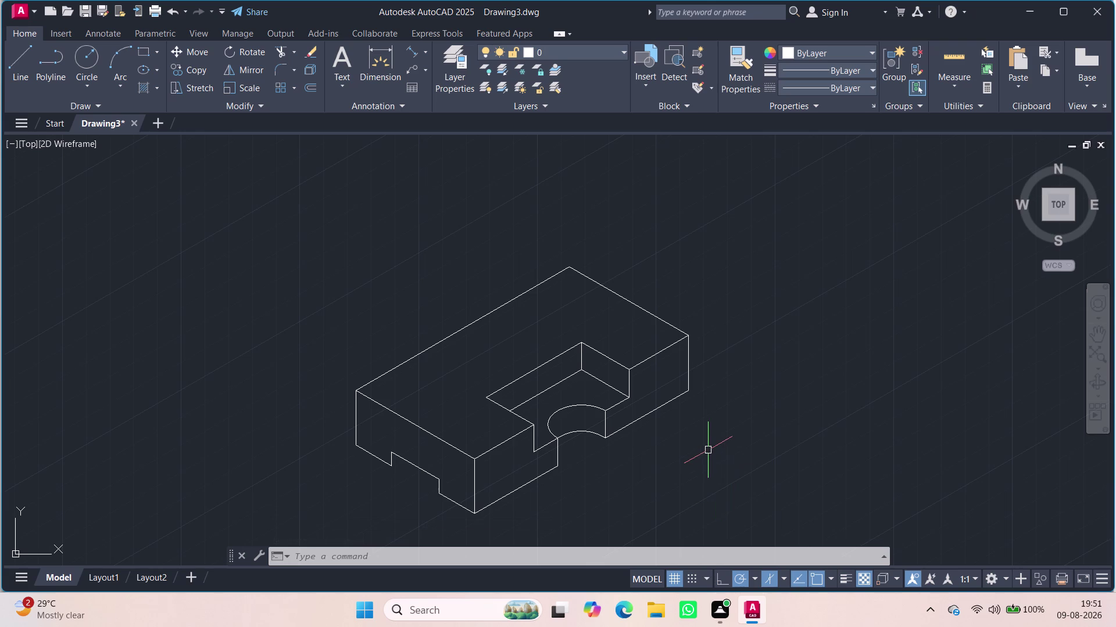
middle_drag(703, 452, 755, 475)
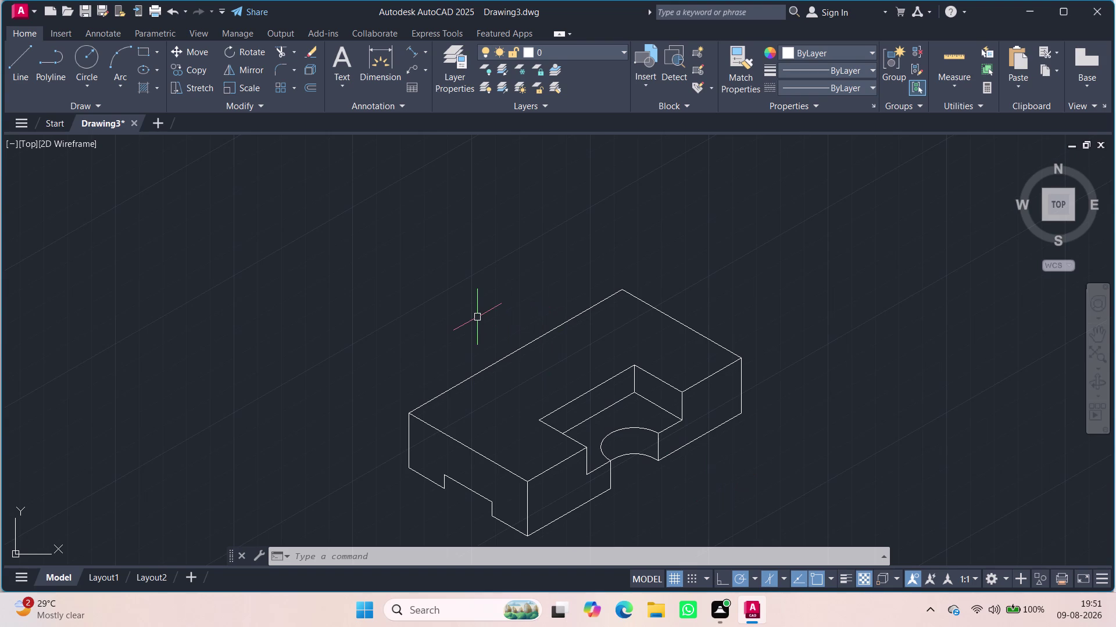
Start a line on the block's top edge, enable Ortho and Isoplane Top, then cancel it.
key(l)
key(Return)
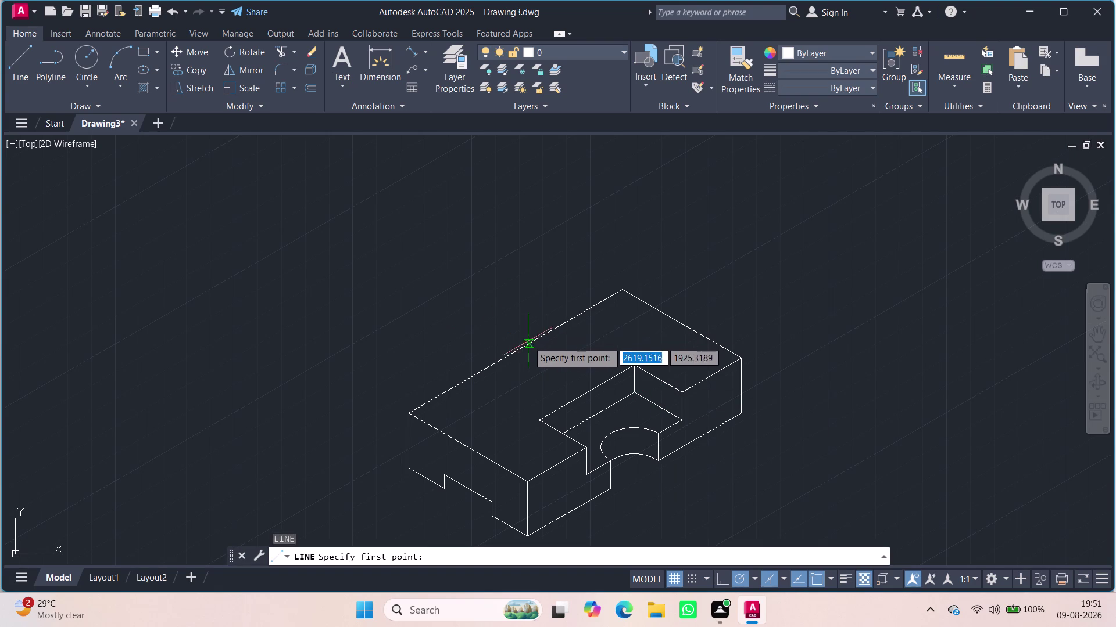
click(517, 348)
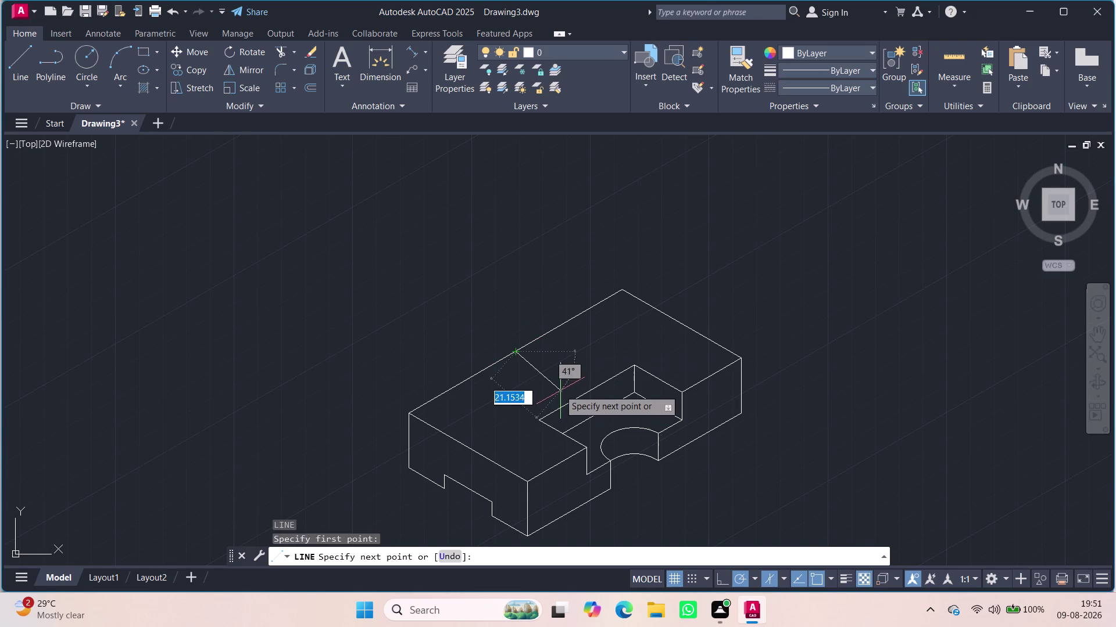
click(716, 574)
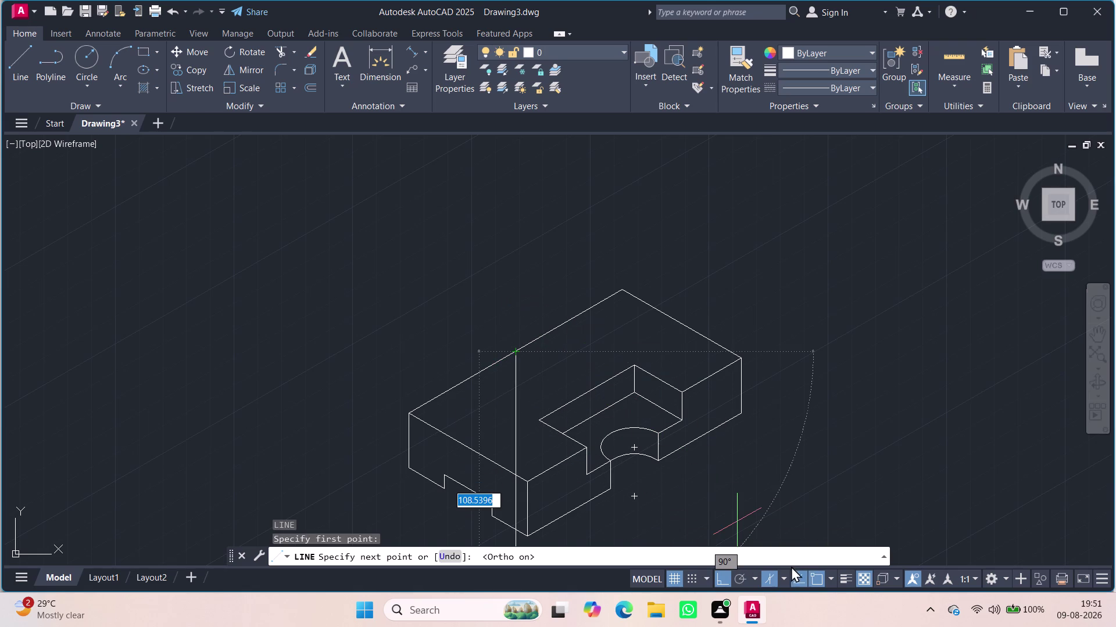
click(784, 577)
click(801, 532)
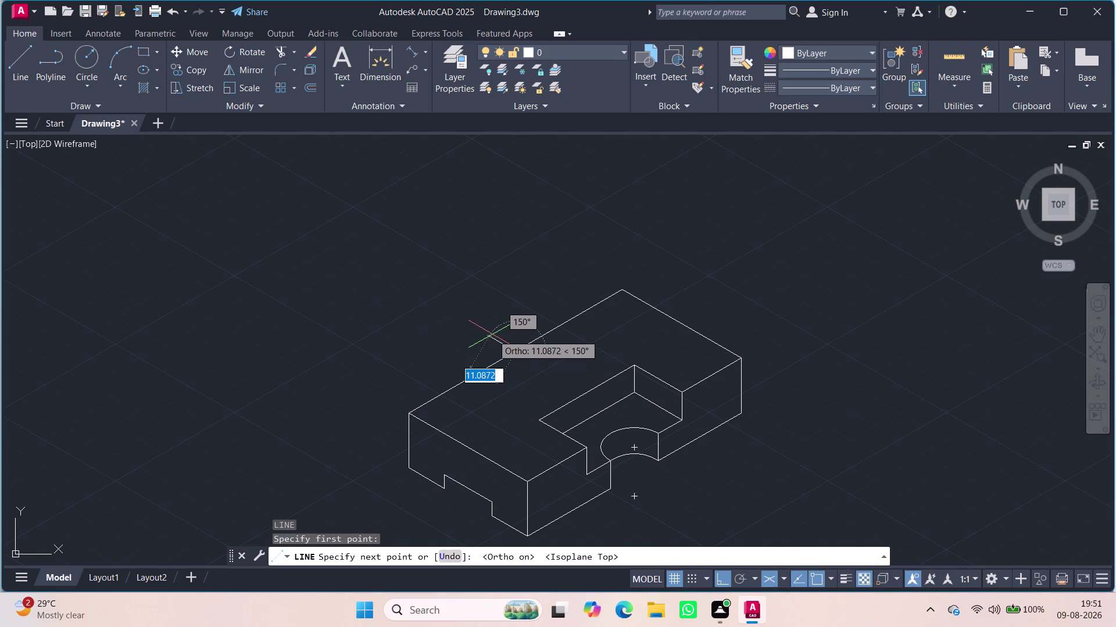
scroll(up, 3)
key(Escape)
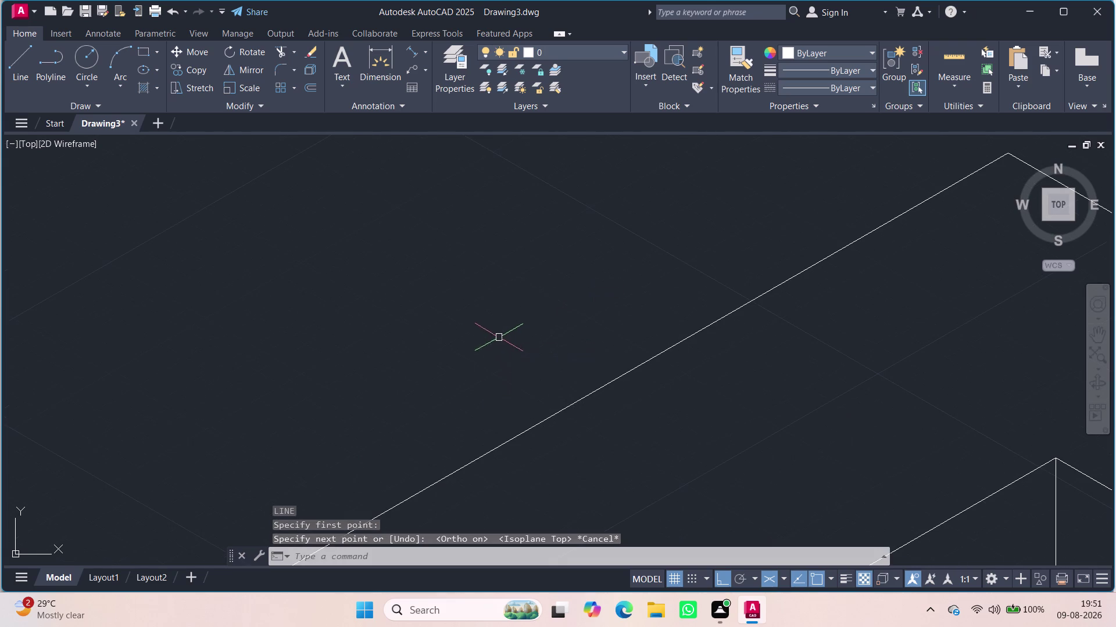
key(space)
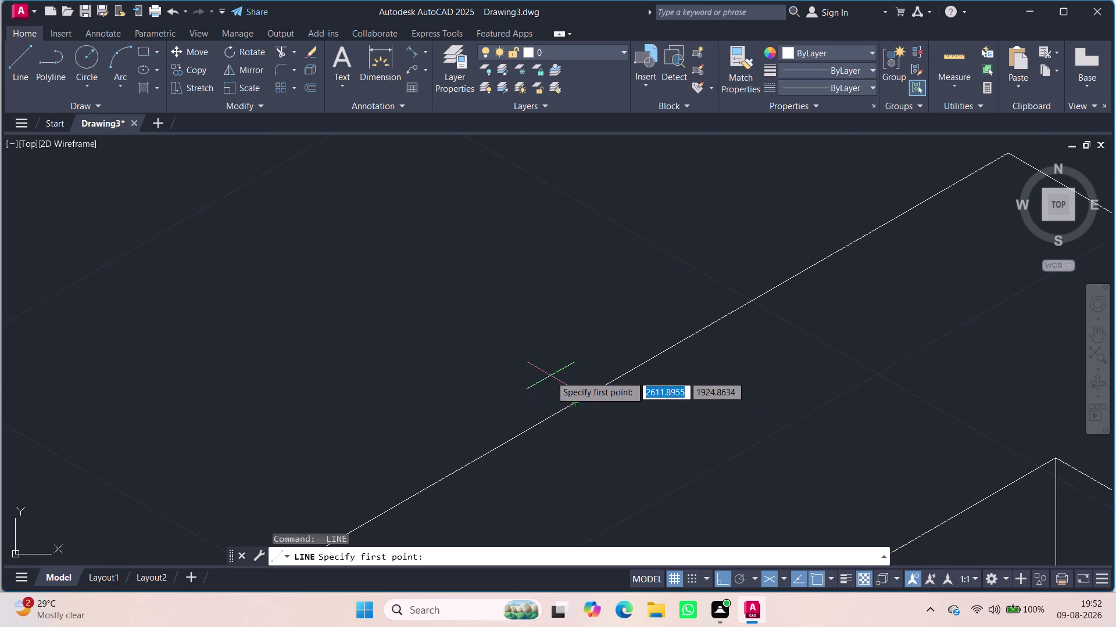
Draw a short trial line off the top edge, then delete it.
click(574, 402)
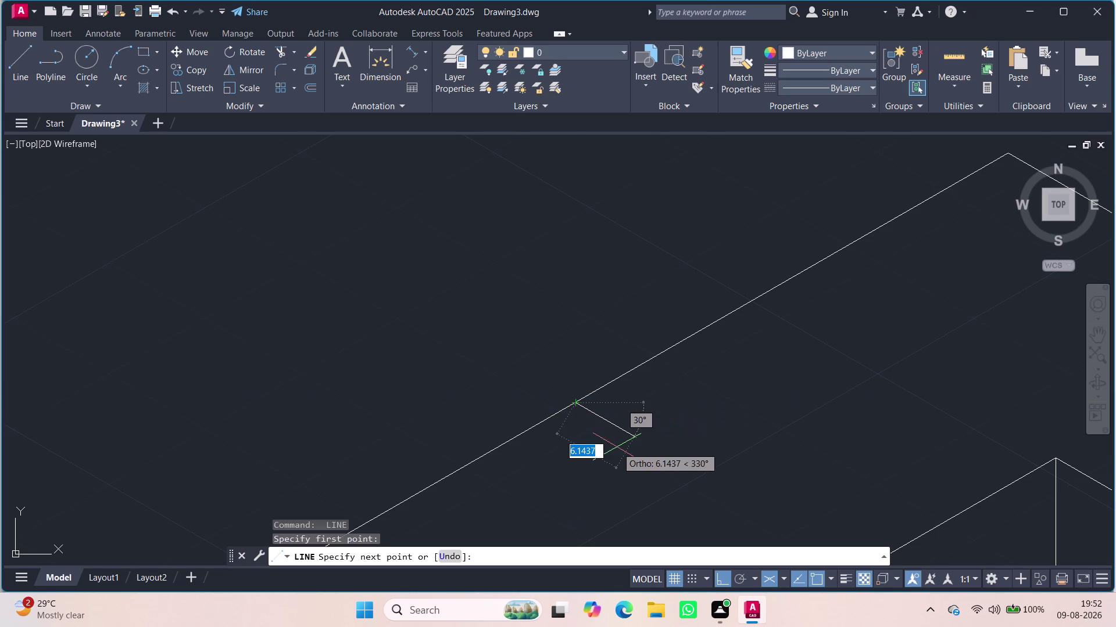
click(618, 447)
scroll(down, 3)
key(Escape)
scroll(down, 3)
middle_drag(656, 452, 653, 385)
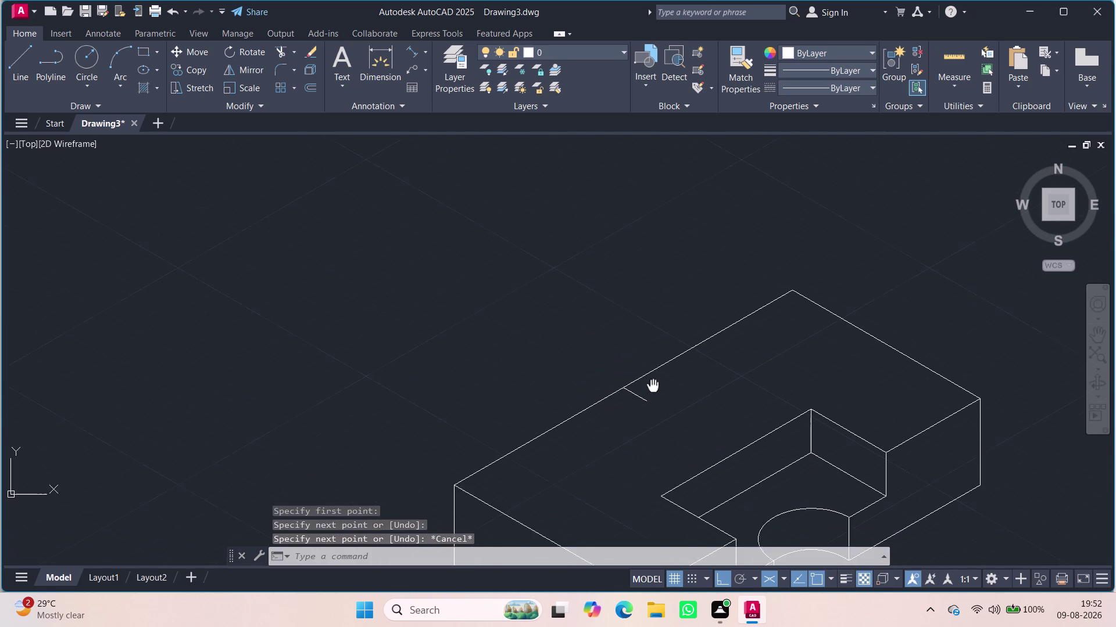
middle_drag(653, 385, 653, 384)
scroll(up, 3)
middle_drag(653, 384, 667, 318)
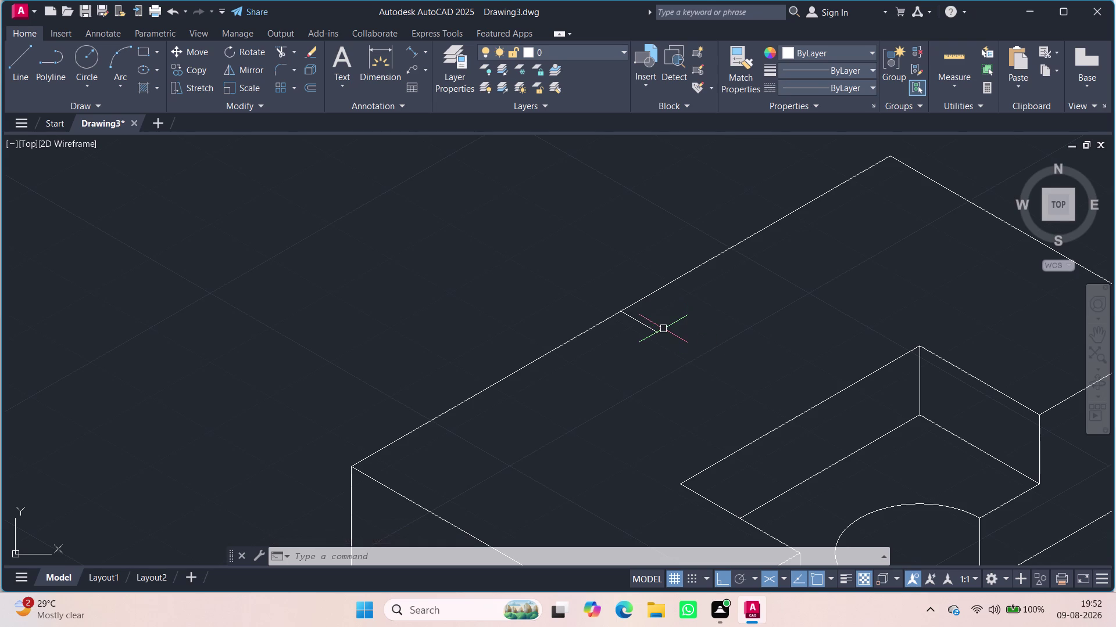
click(653, 328)
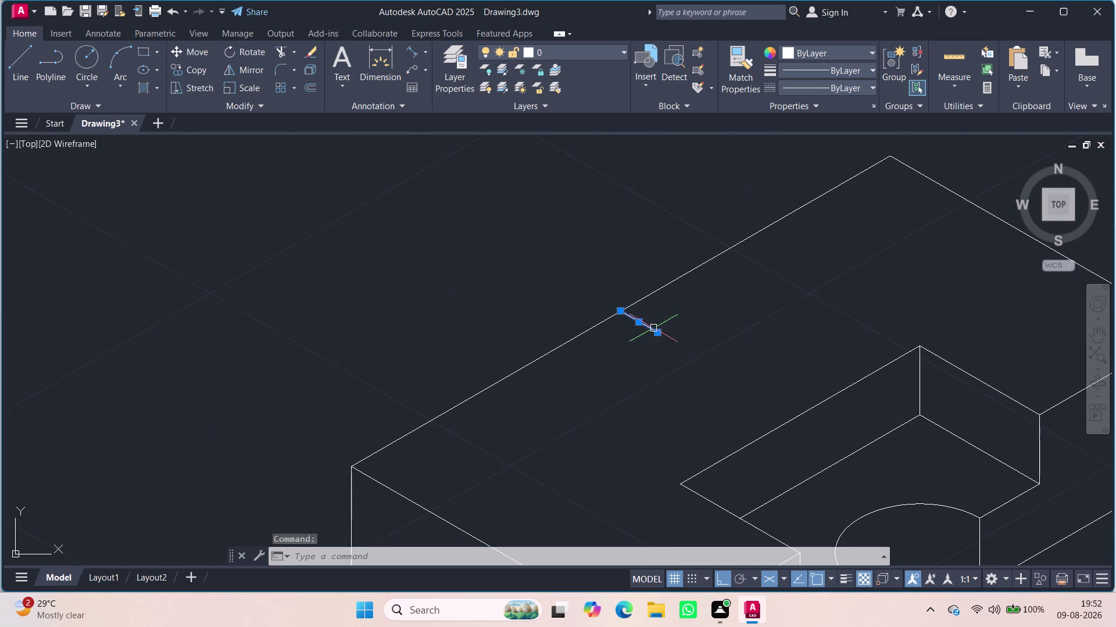
key(Delete)
Draw a line from the top edge with a 15-unit leg then a 30-unit leg.
key(l)
key(Return)
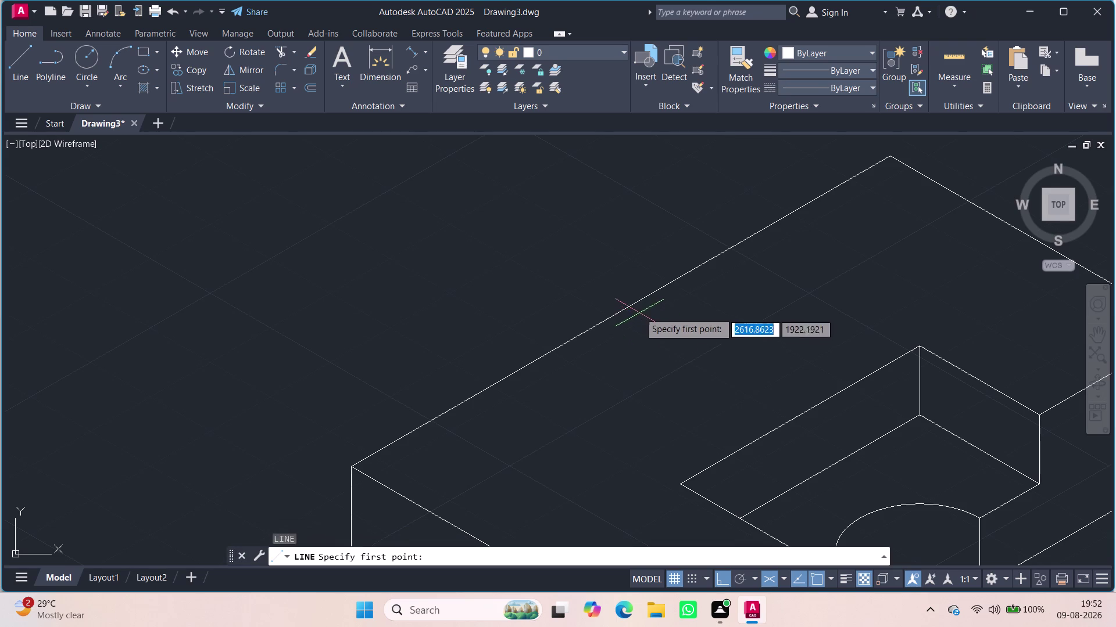
click(622, 313)
text(1)
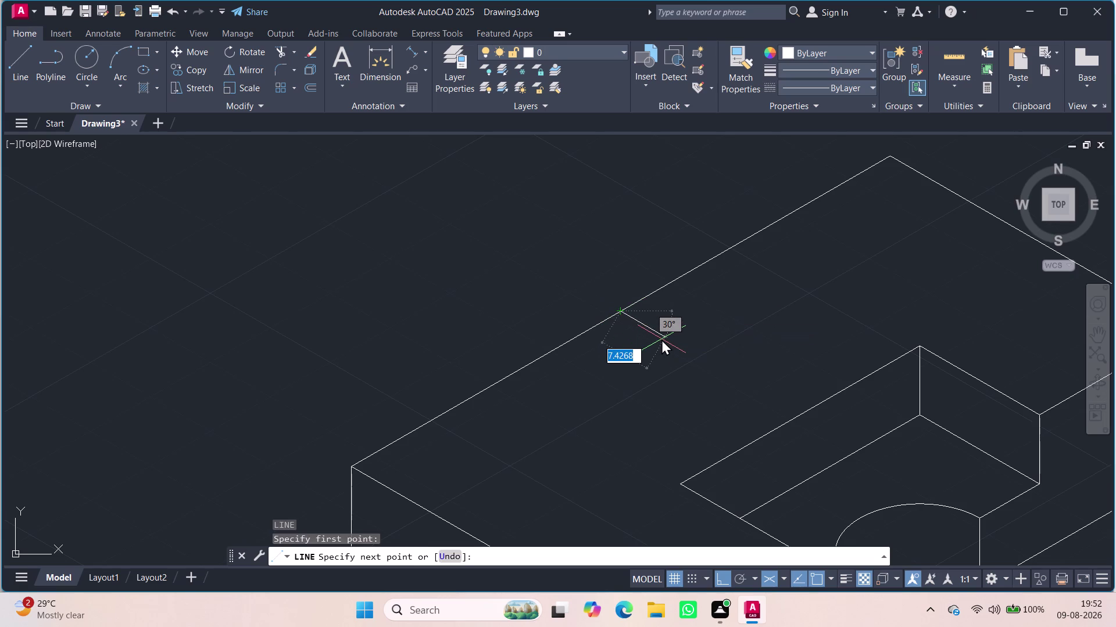
text(5)
key(Return)
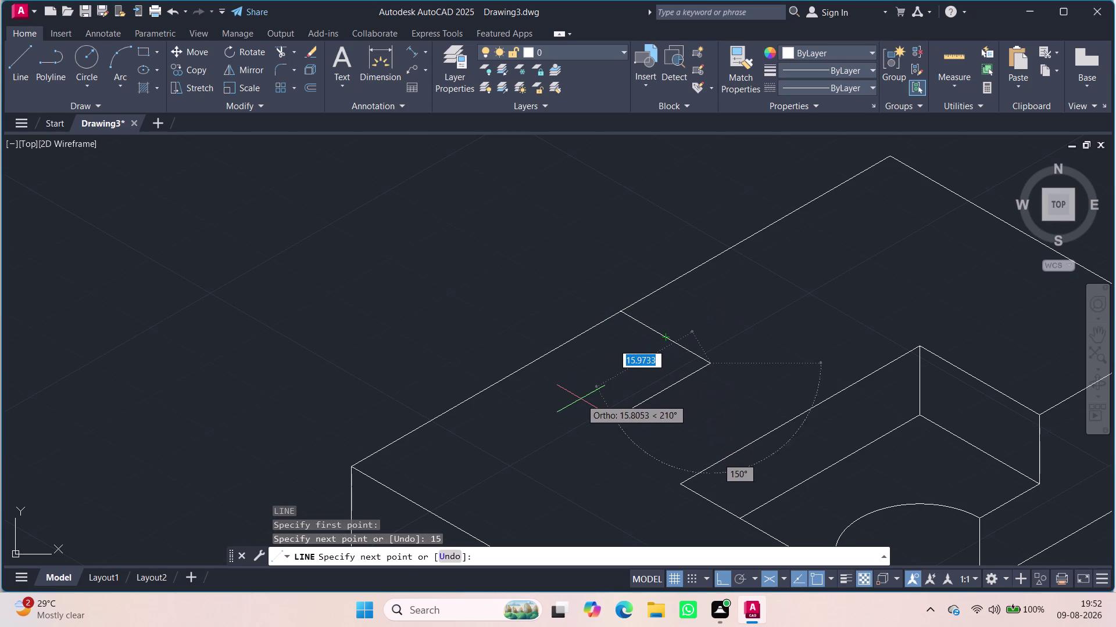
text(3)
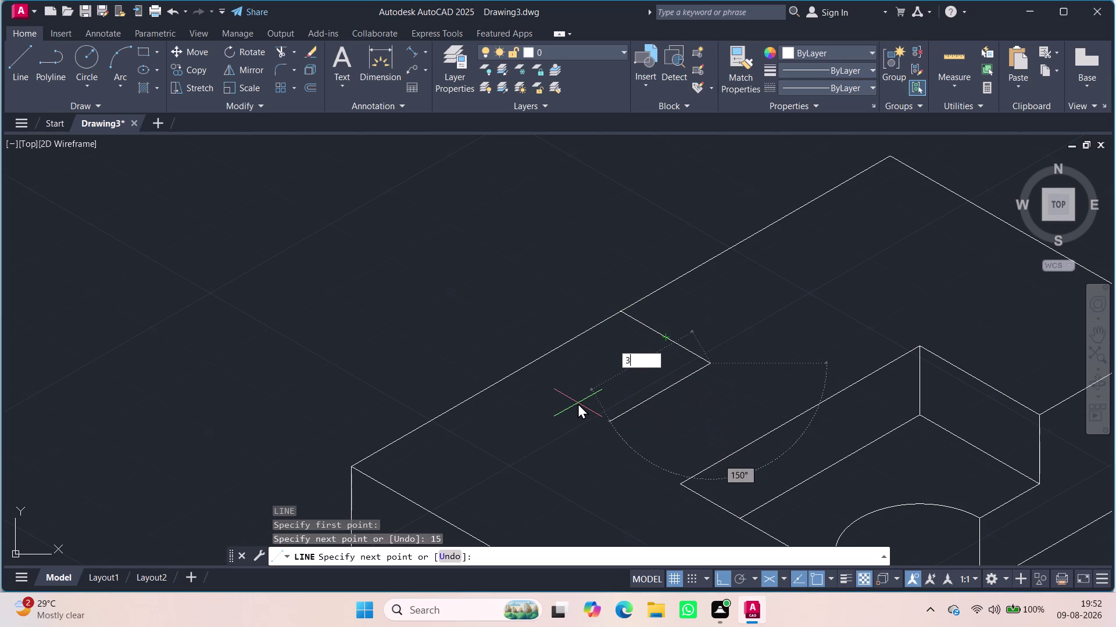
text(0)
key(Return)
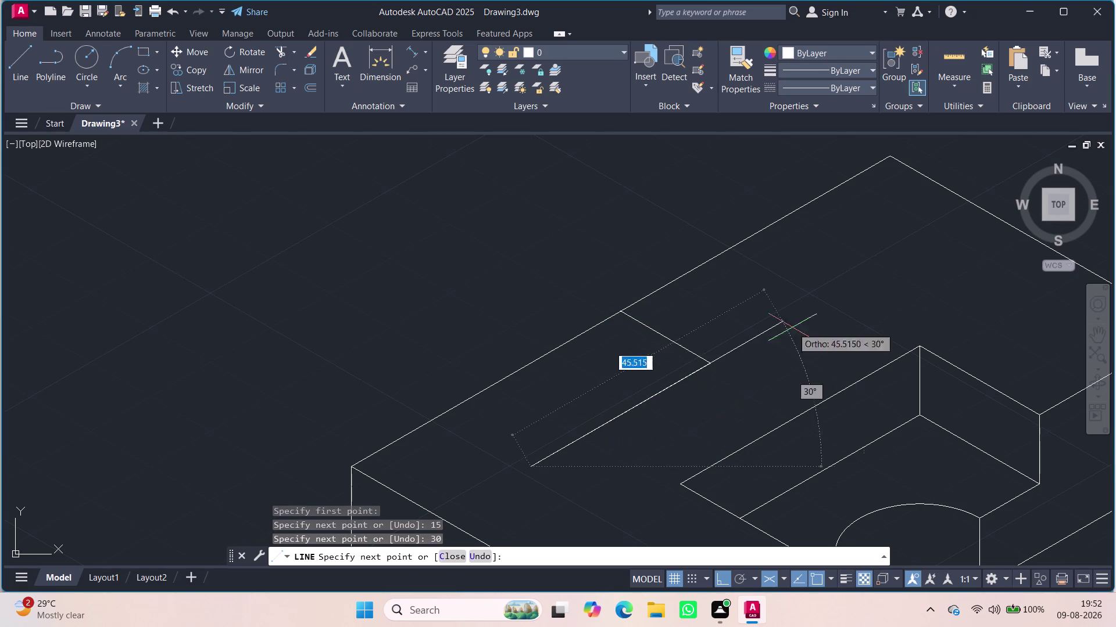
key(Escape)
Add a 30-unit line along the edge from the leg's end and delete the short leg.
key(space)
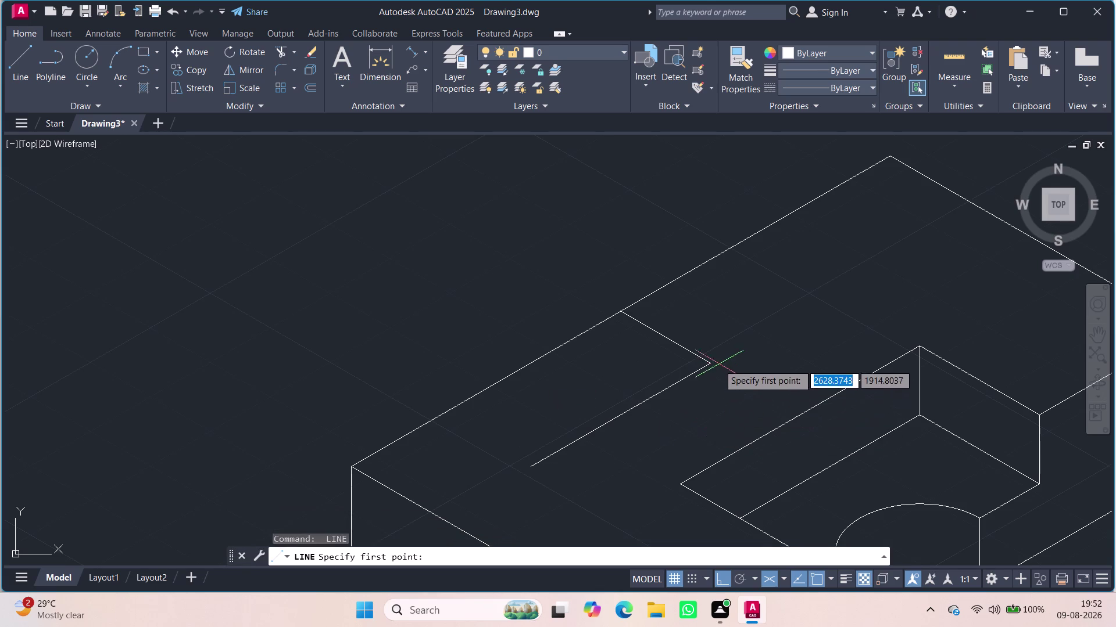
click(710, 365)
text(30)
key(Return)
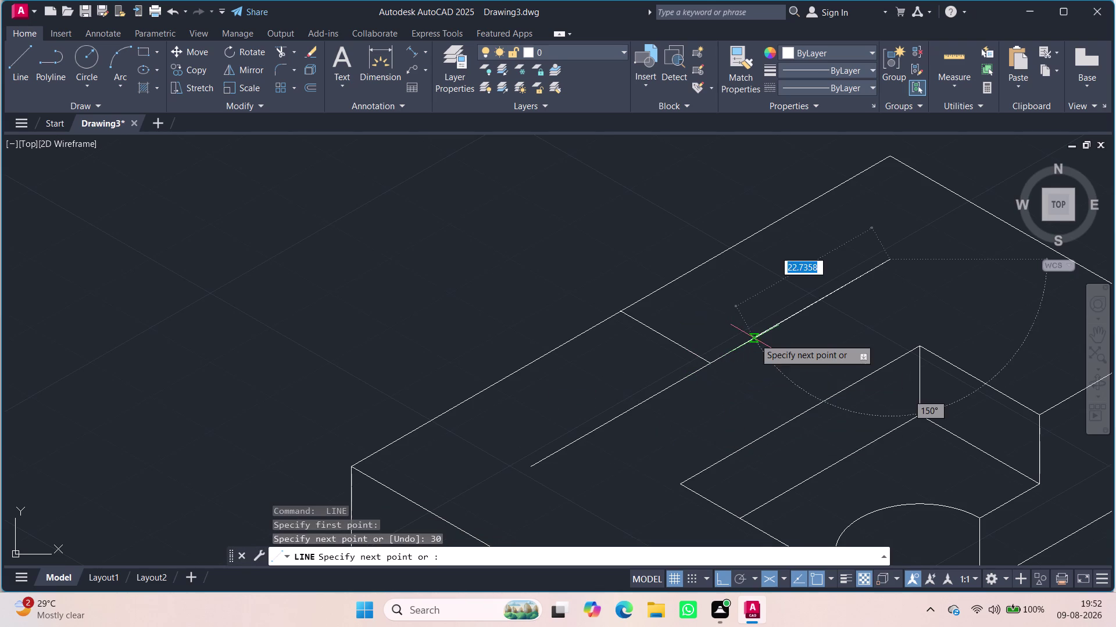
key(Escape)
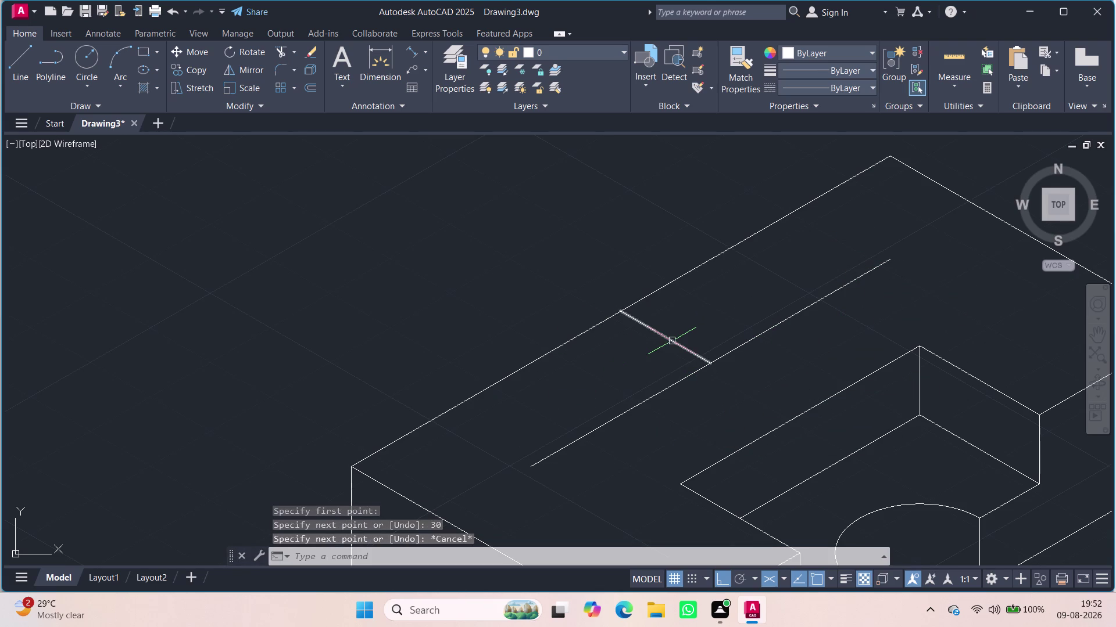
click(671, 341)
key(Delete)
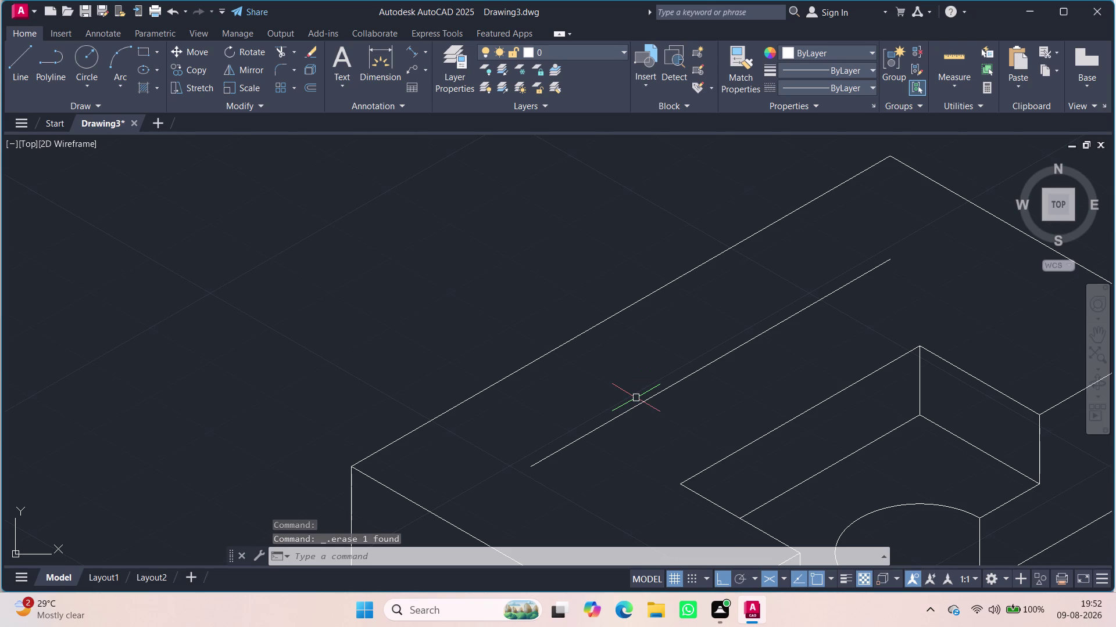
key(l)
key(Return)
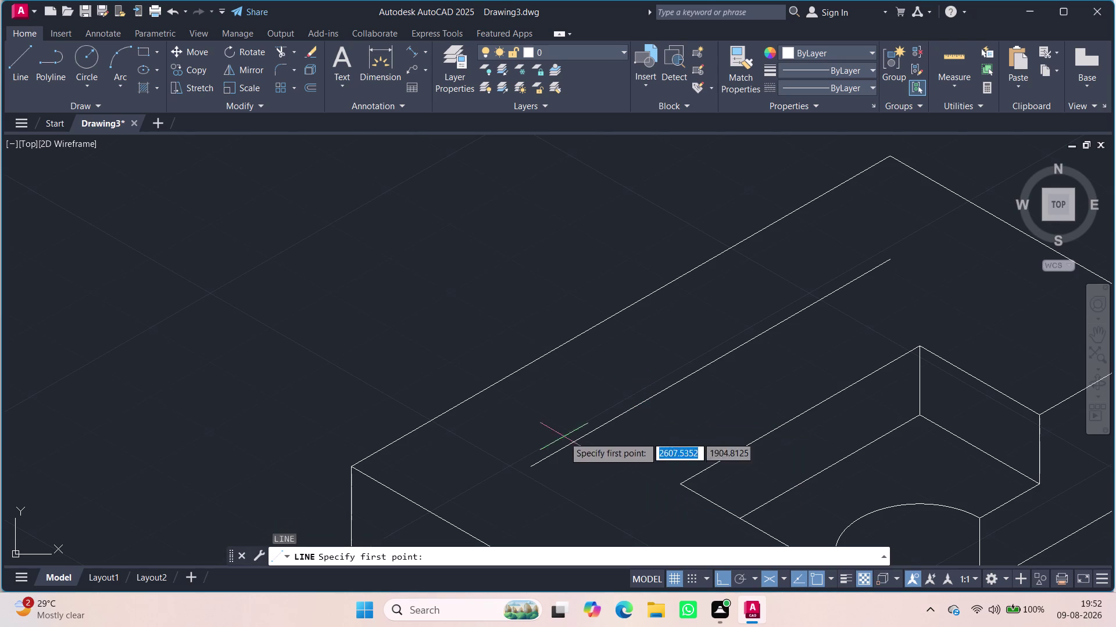
Join both ends of the parallel line to the block's top edge.
click(532, 465)
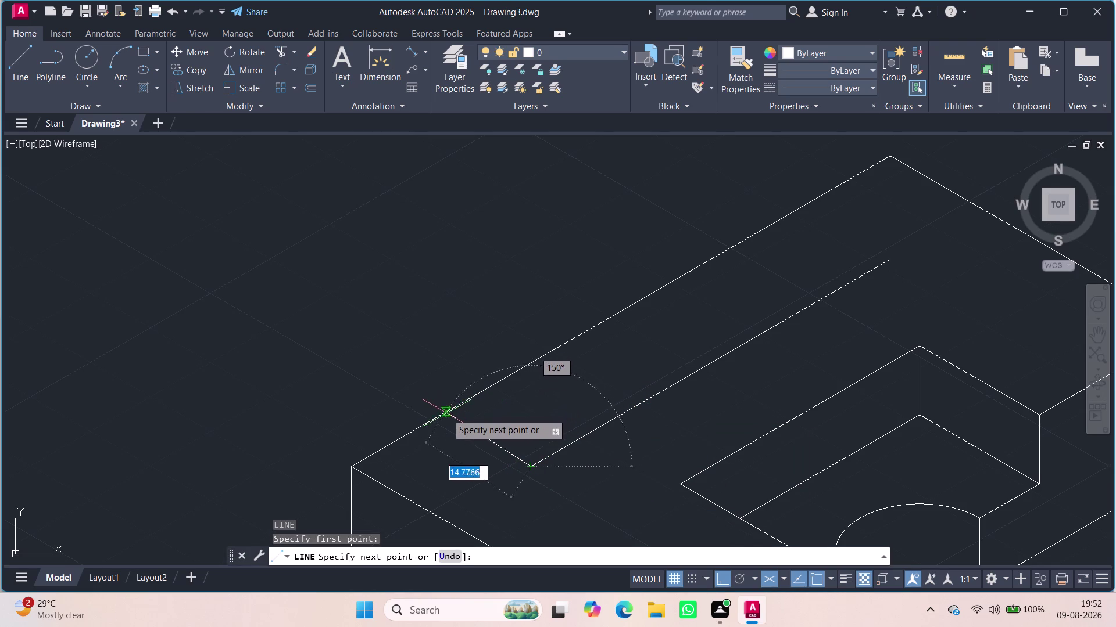
click(439, 415)
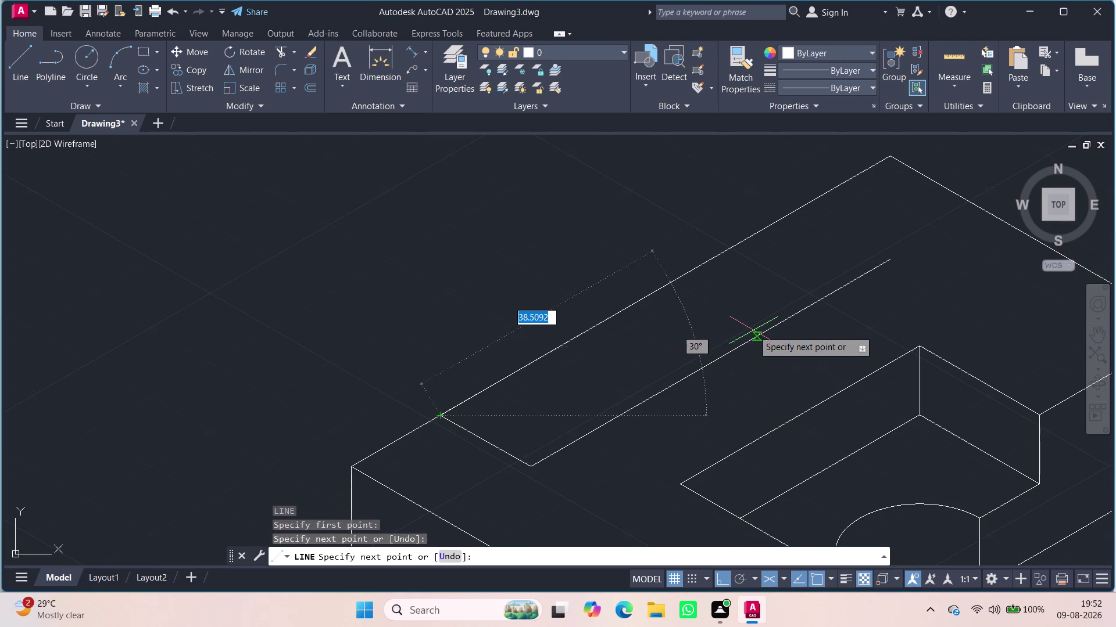
key(Escape)
key(space)
click(888, 261)
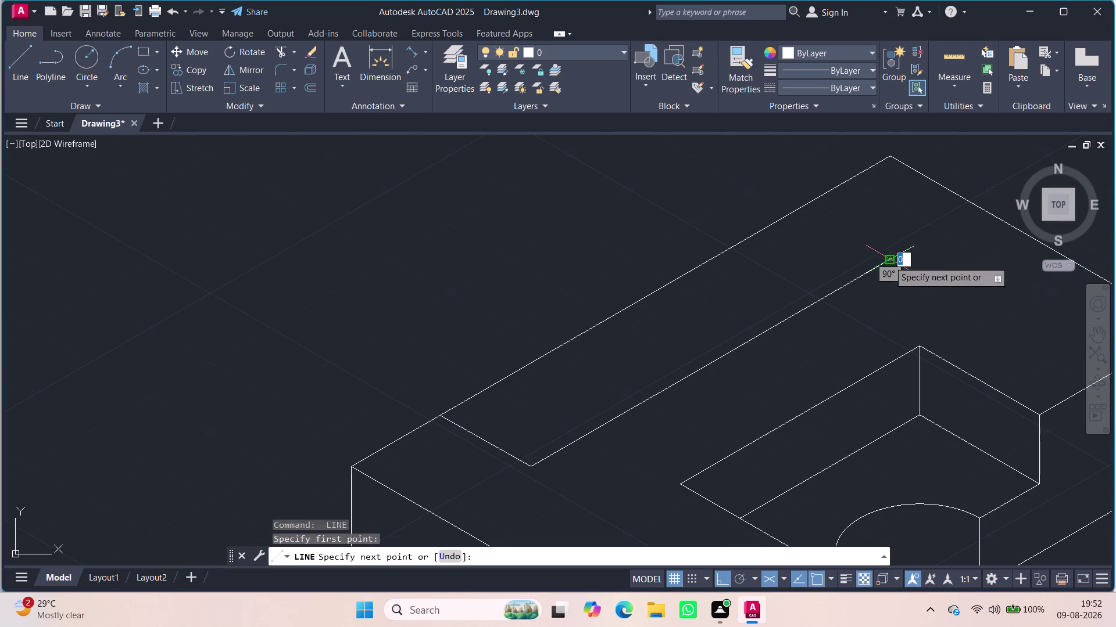
click(802, 207)
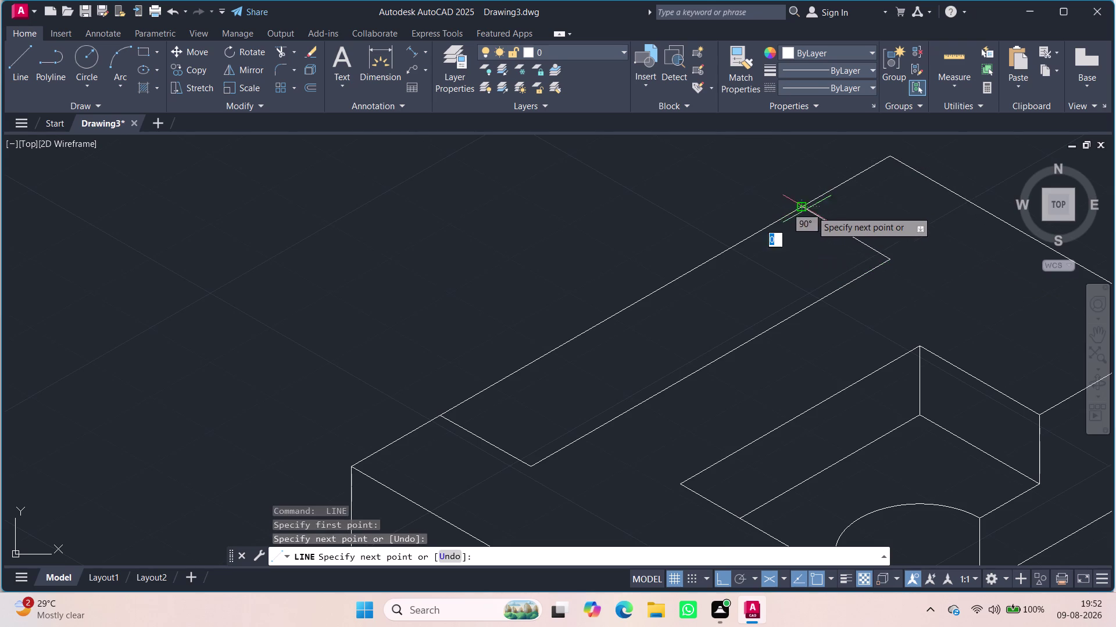
key(Escape)
scroll(down, 3)
scroll(down, 3)
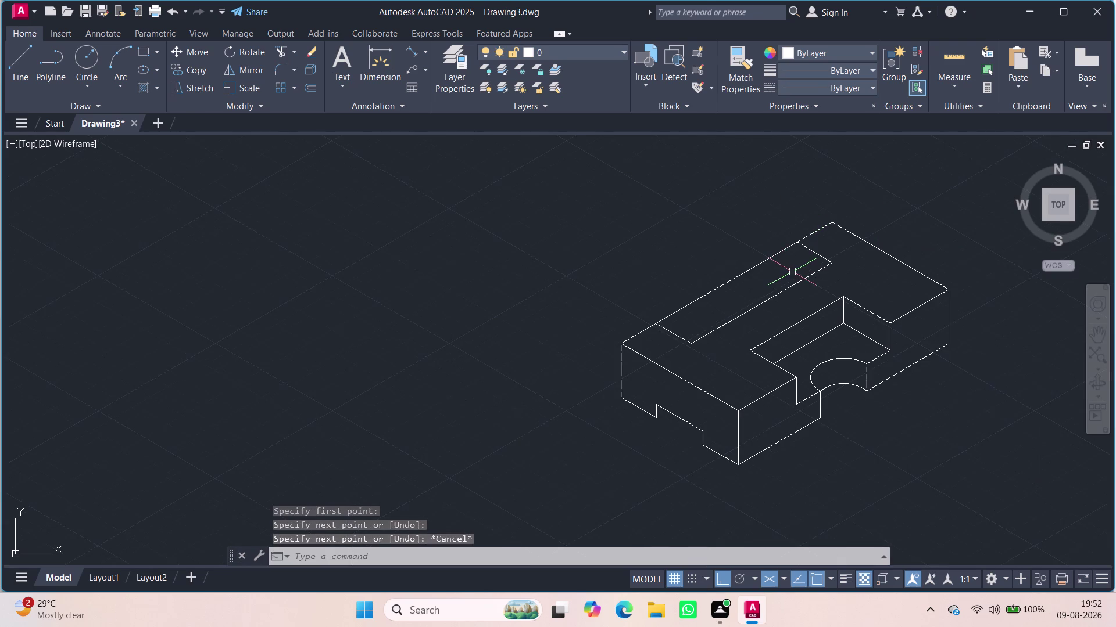
middle_drag(731, 263, 705, 238)
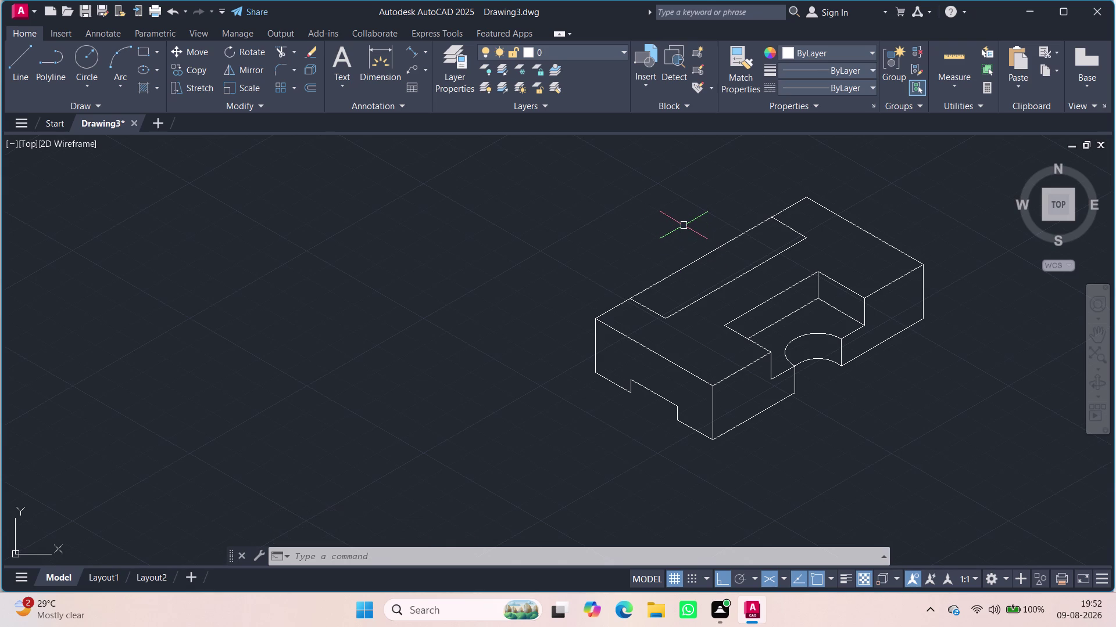
Trim away the old top-edge segment across the step.
text(tr)
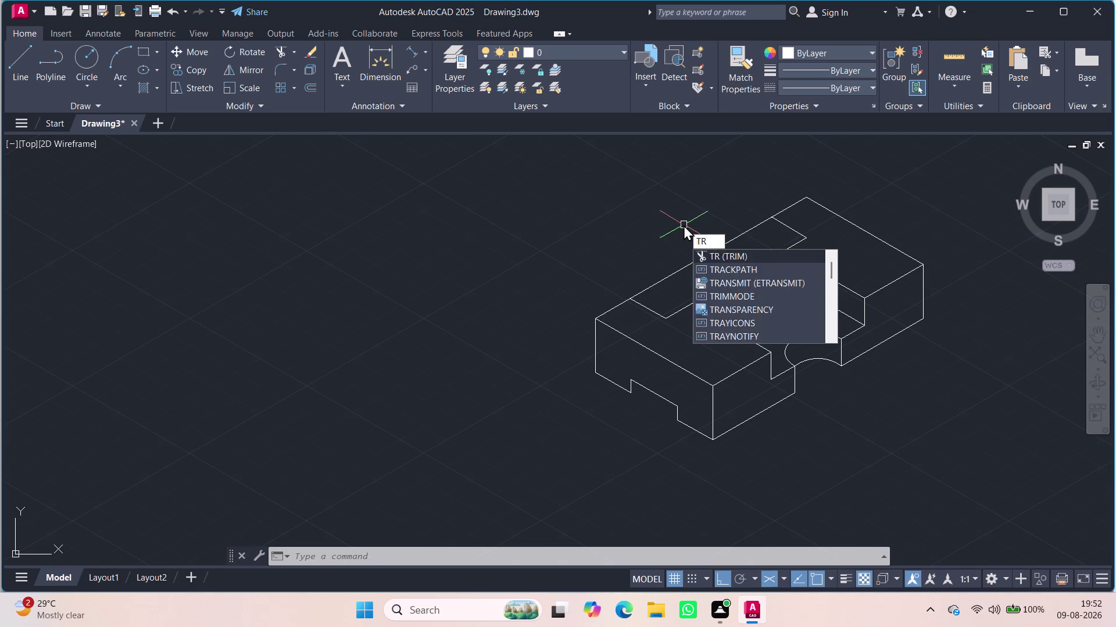
key(Return)
key(Return)
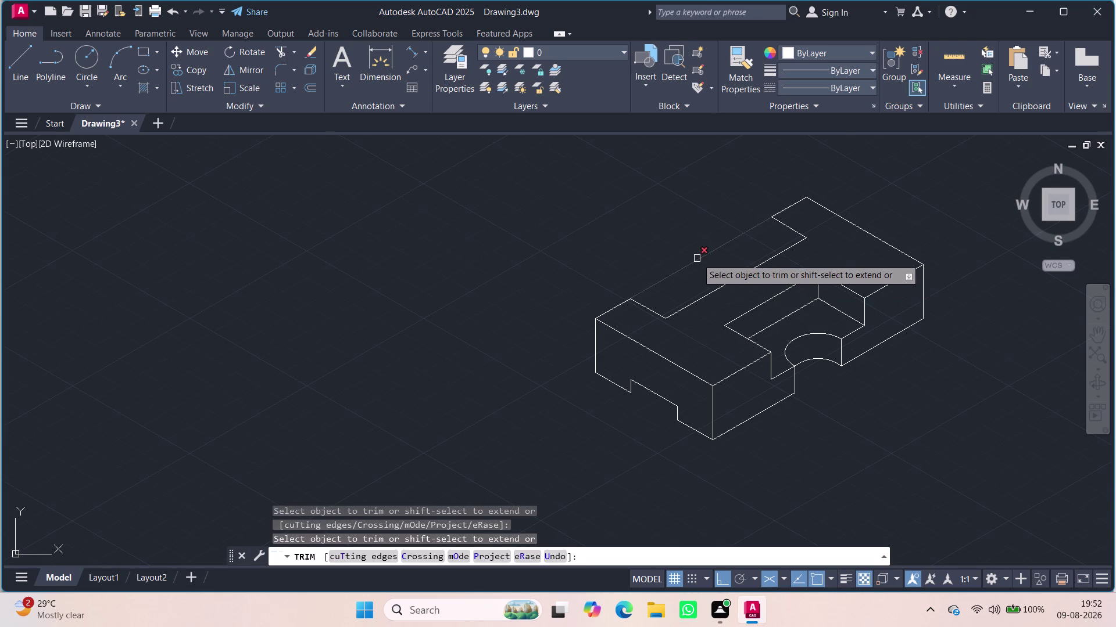
click(697, 259)
key(Escape)
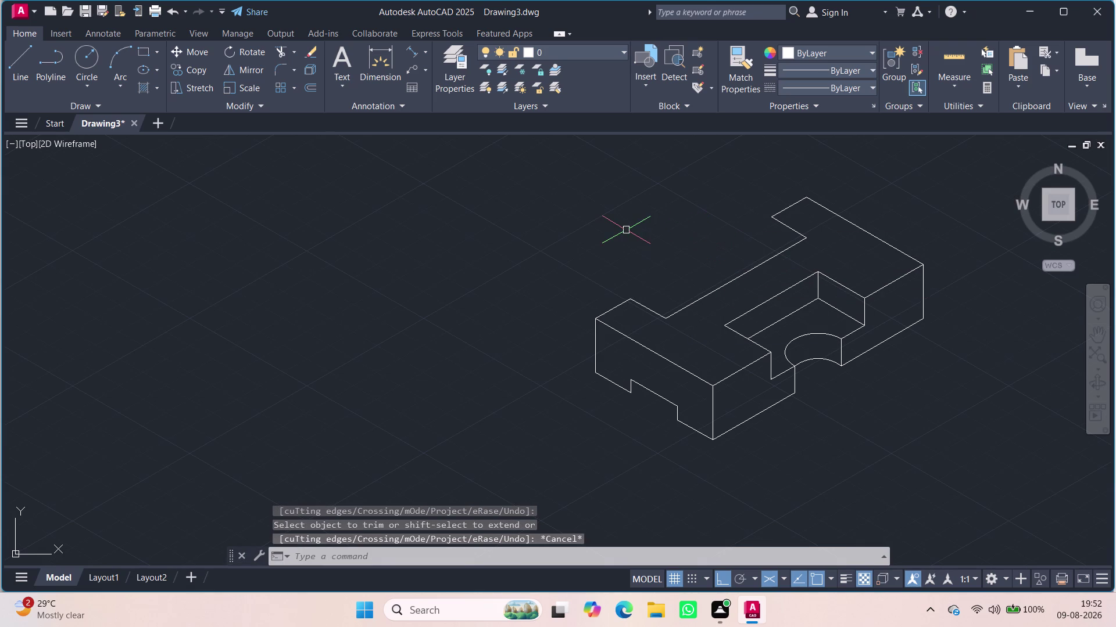
key(l)
key(Return)
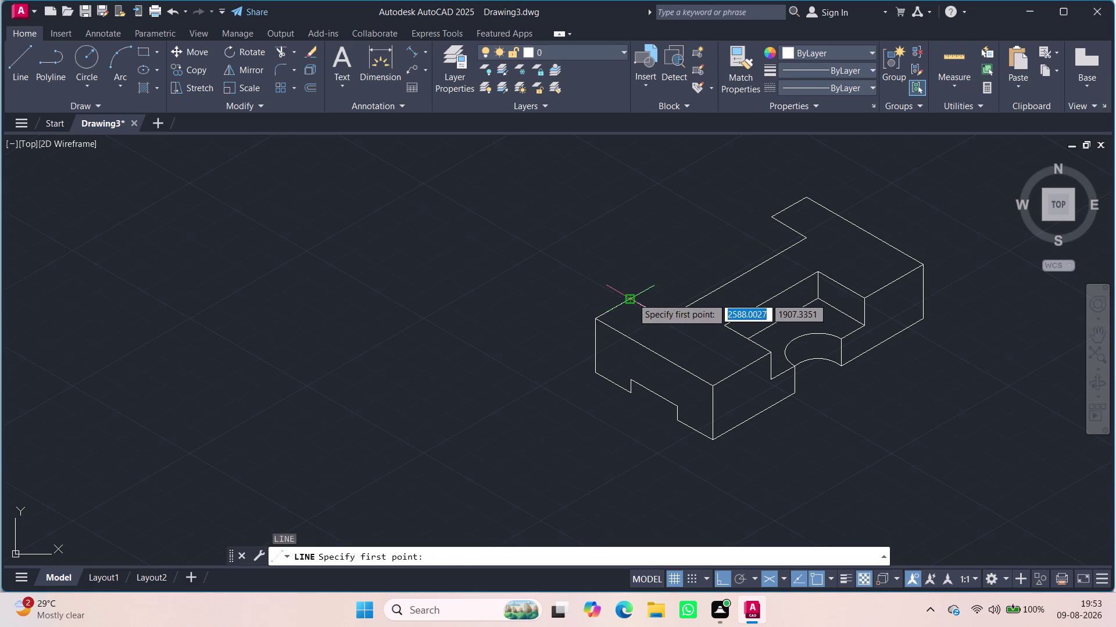
Draw a 15-unit vertical edge up from the block's back corner on Isoplane Right.
click(632, 298)
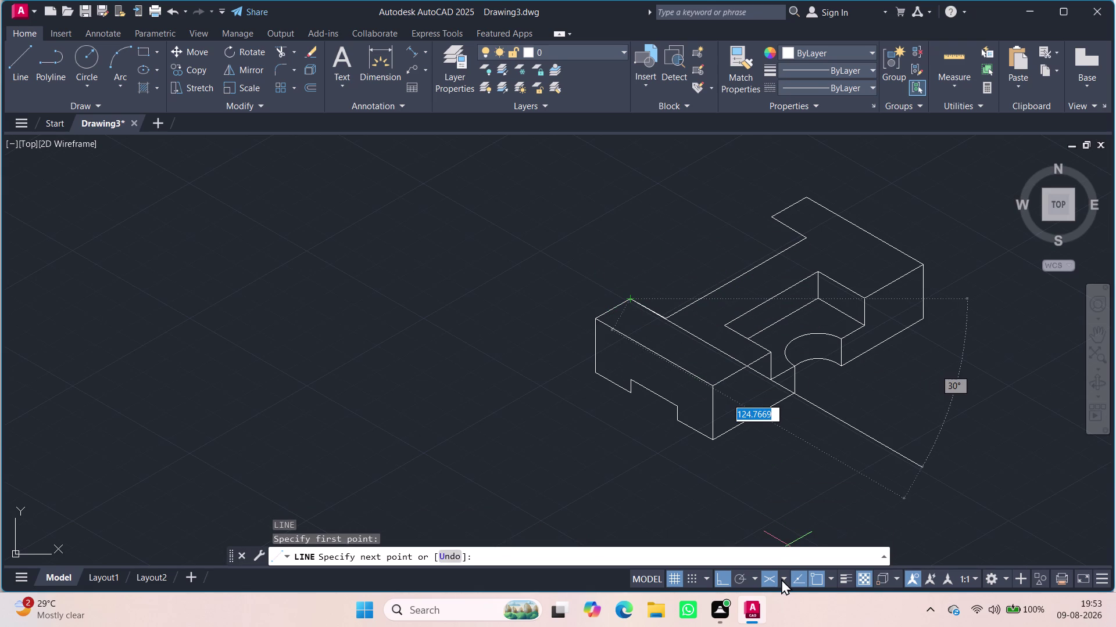
click(781, 579)
click(784, 548)
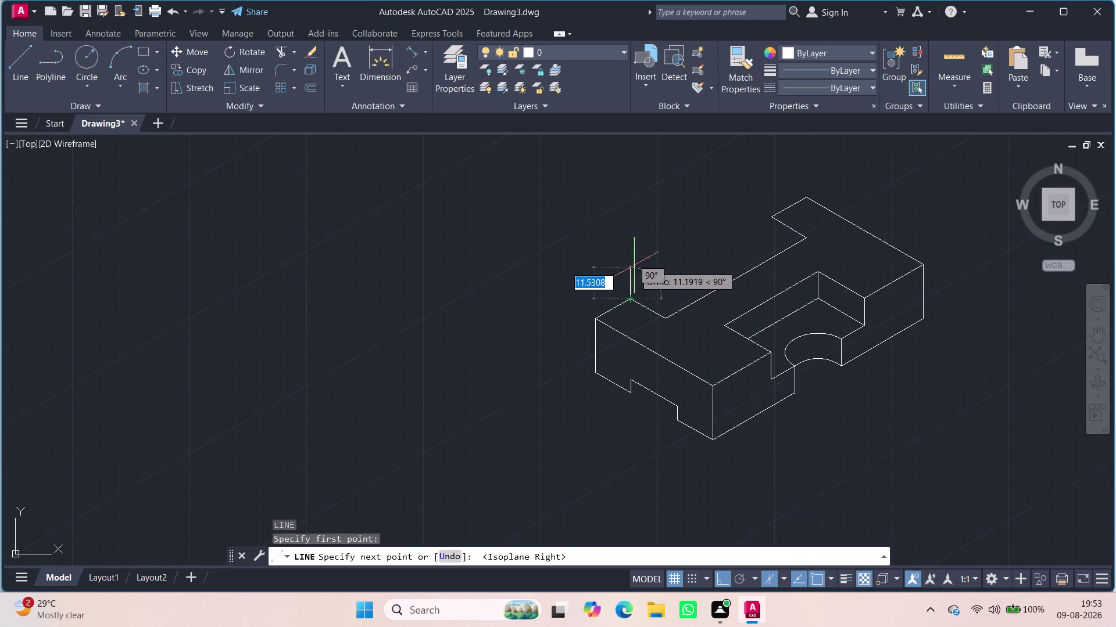
text(15)
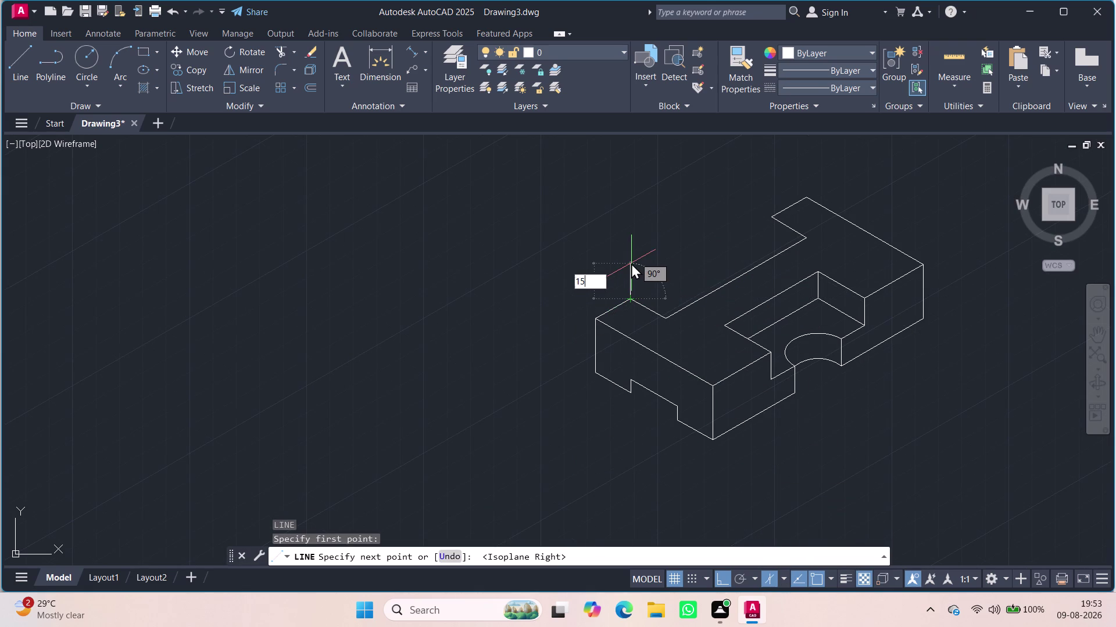
key(Return)
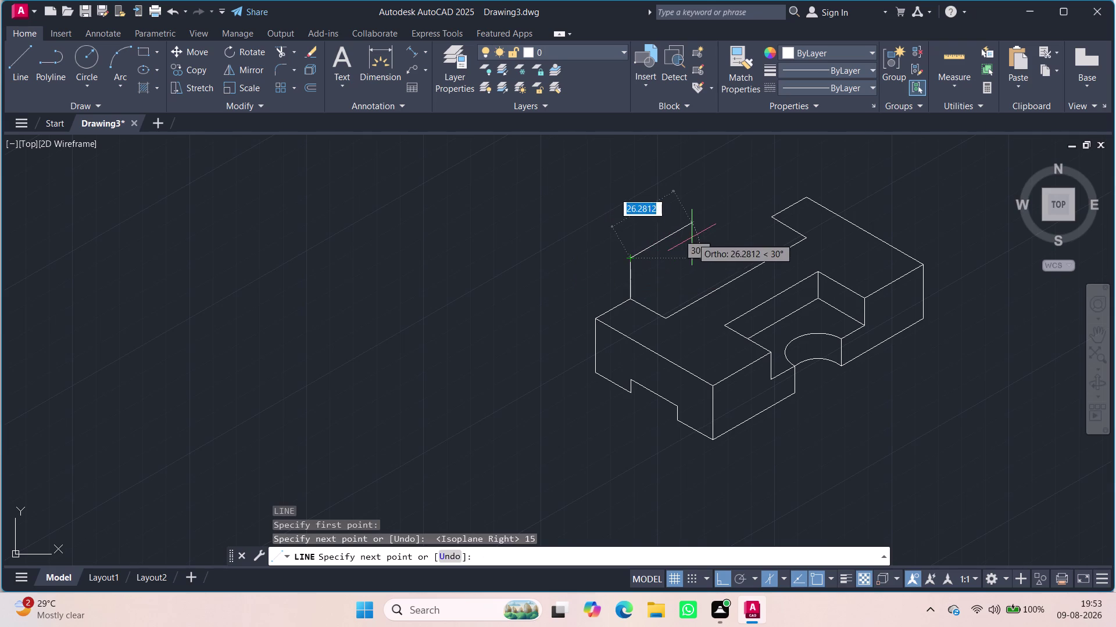
middle_drag(691, 237, 646, 300)
scroll(up, 3)
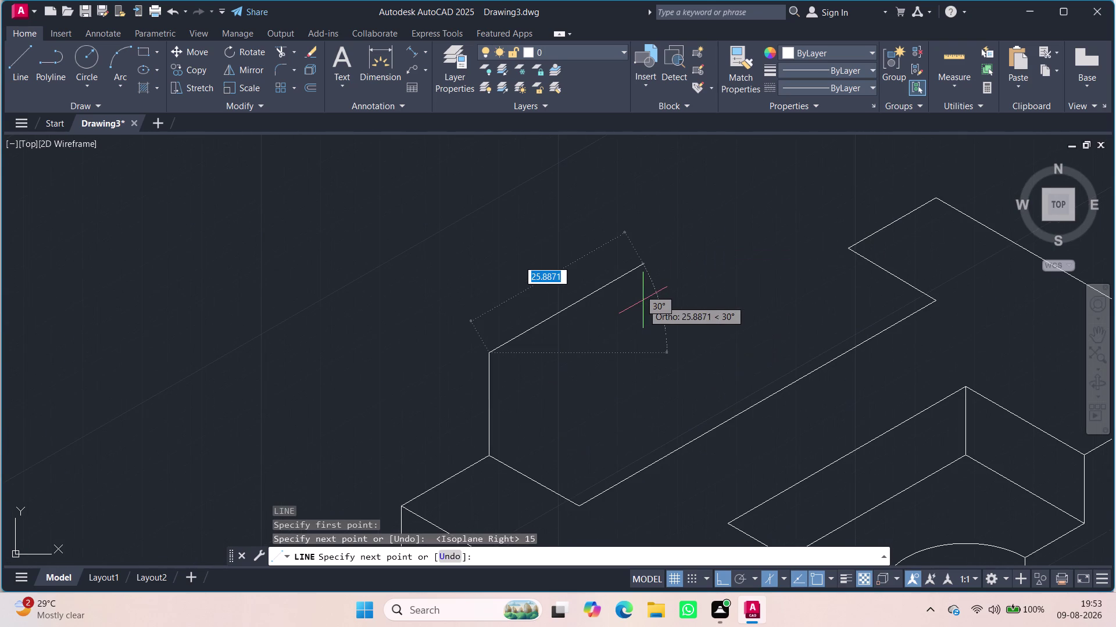
middle_drag(643, 300, 627, 276)
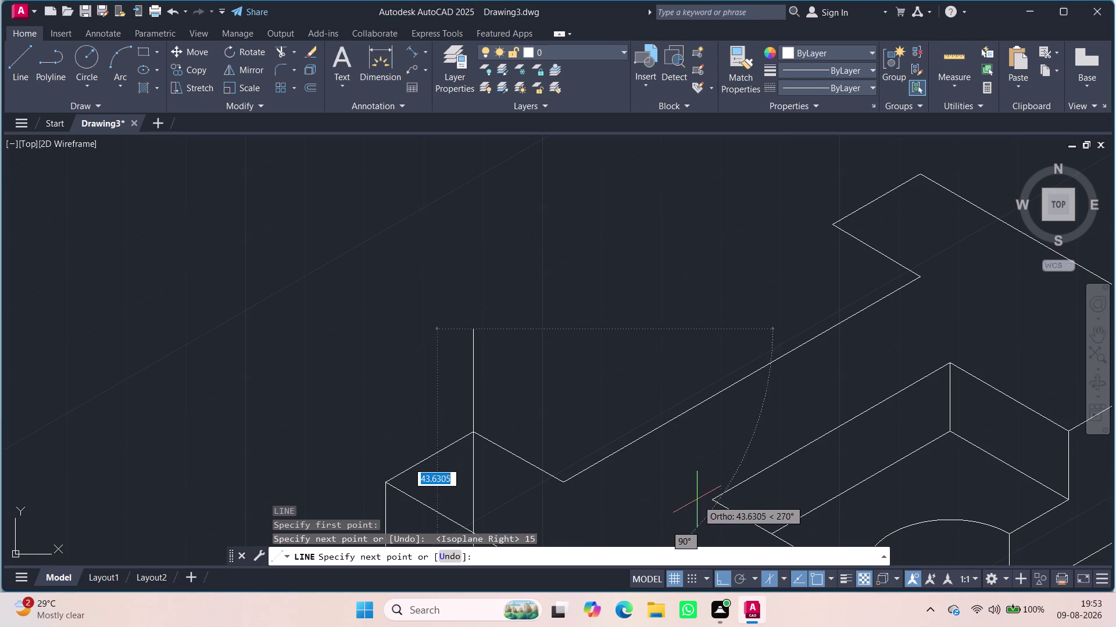
Switch to Isoplane Top and continue with an 18-unit edge.
click(786, 576)
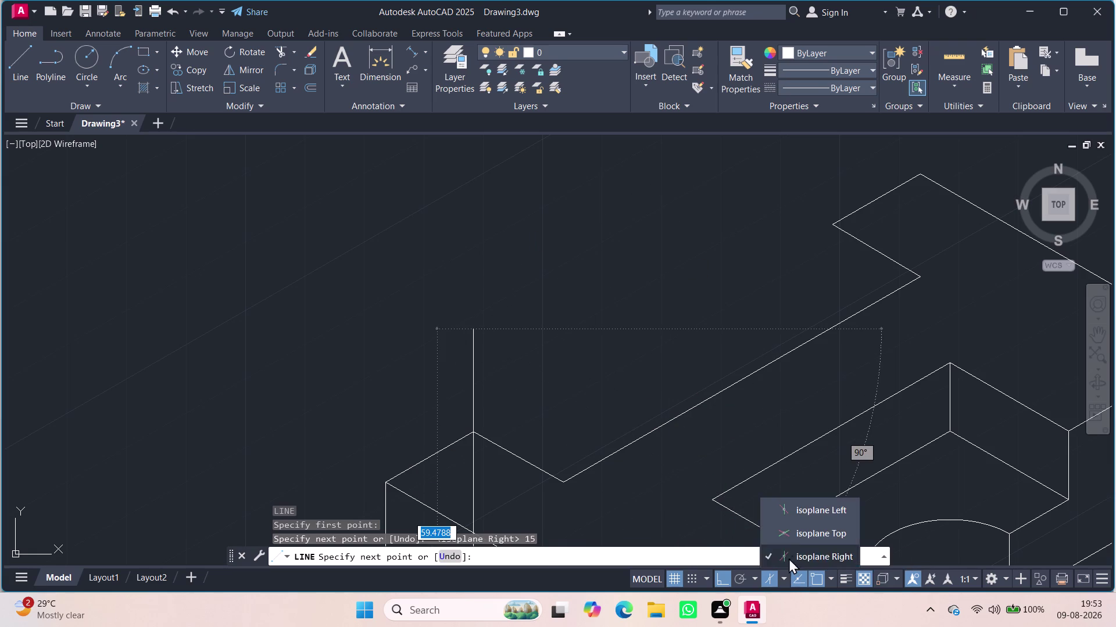
click(795, 534)
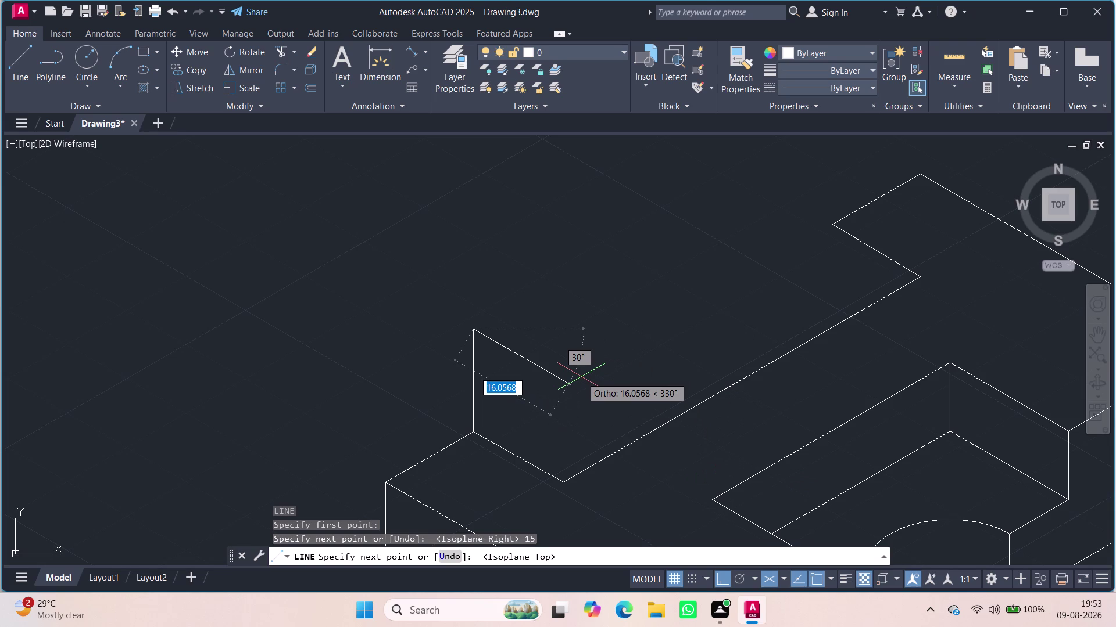
text(1)
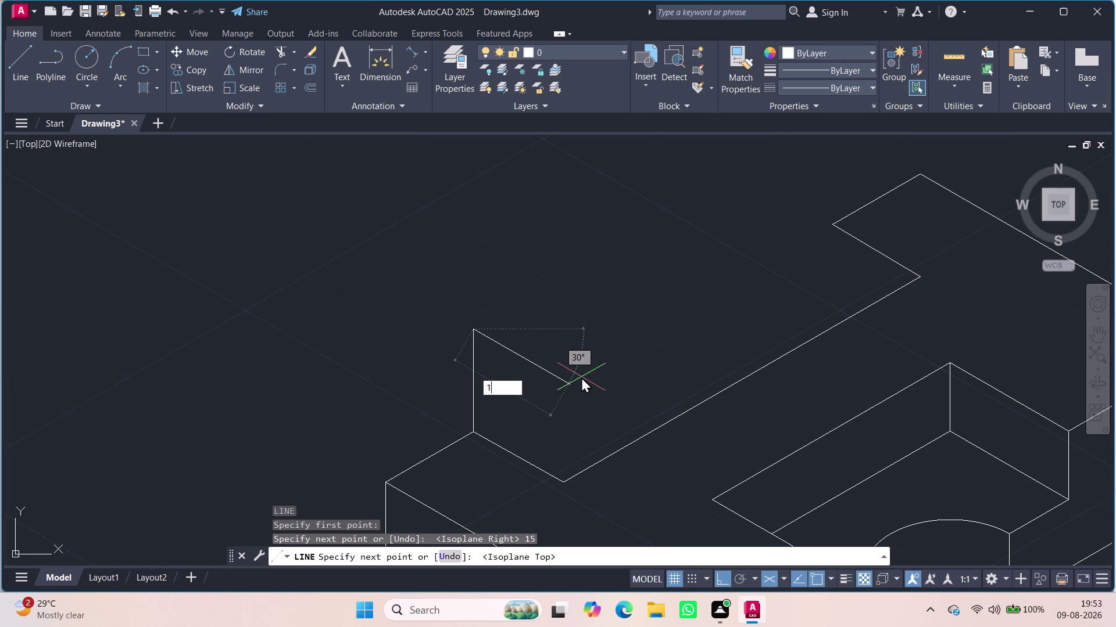
text(8)
key(Return)
key(Escape)
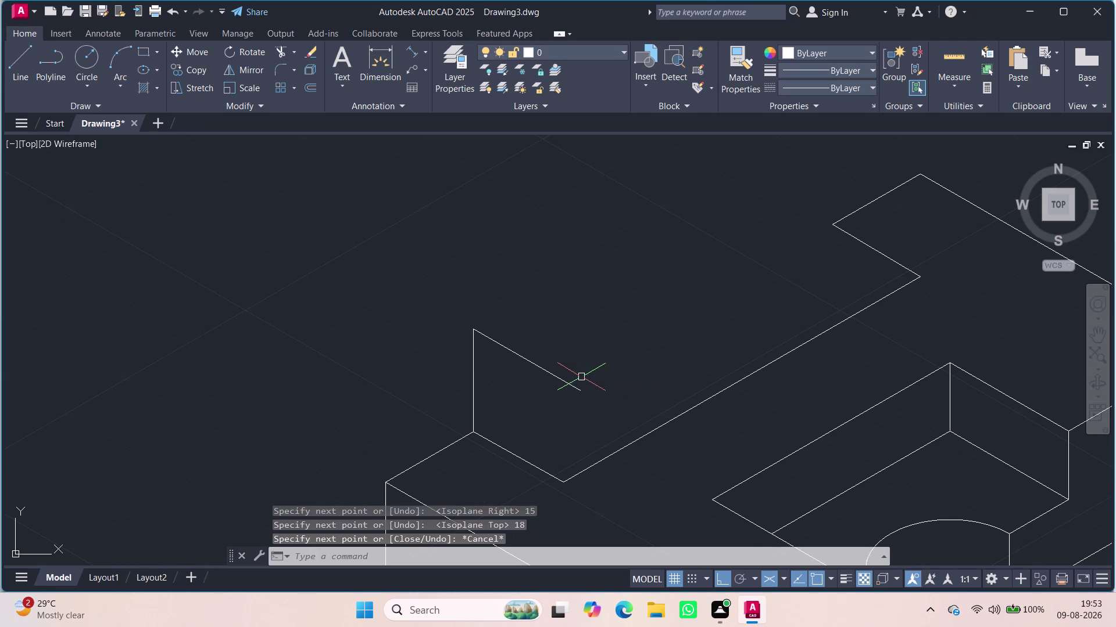
click(621, 458)
Delete the old top-edge segment and the leftover edge pieces.
click(615, 457)
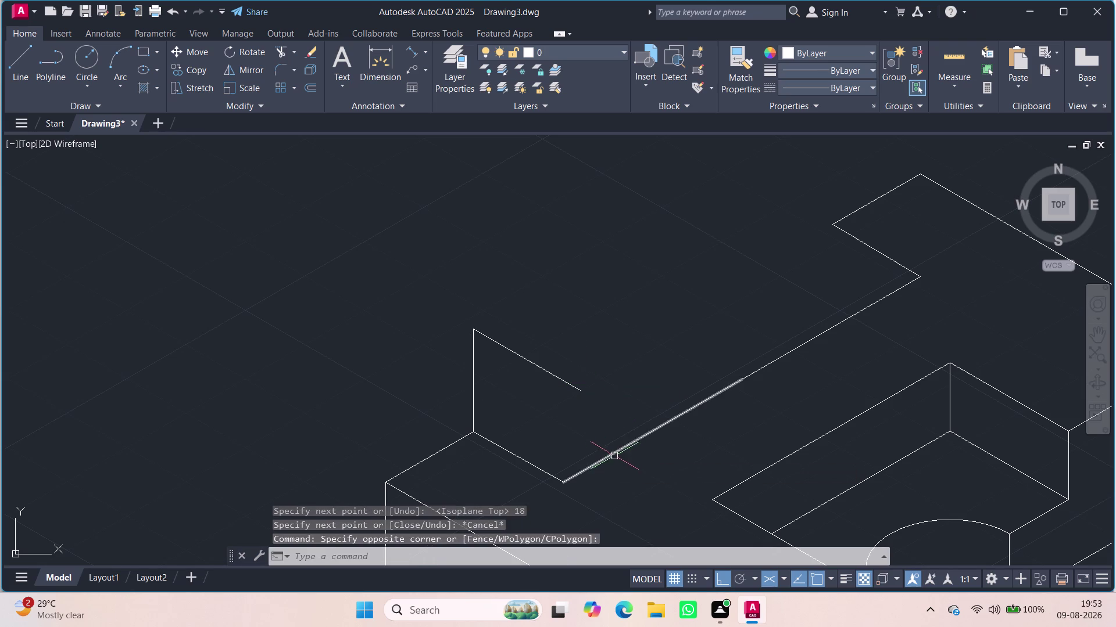
click(611, 456)
key(Delete)
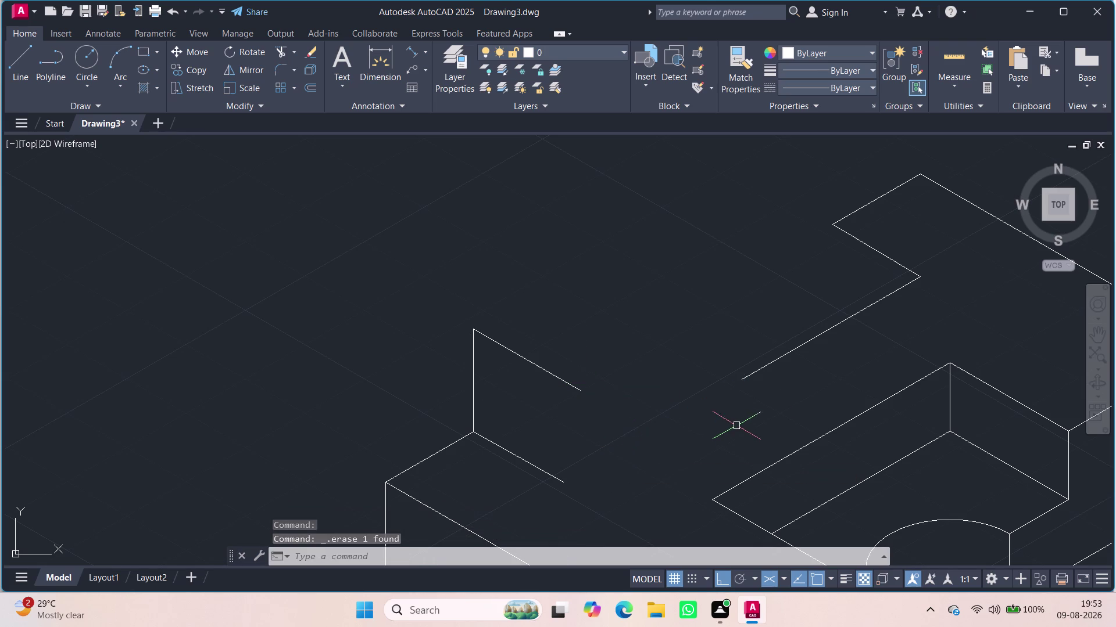
click(762, 362)
click(765, 369)
click(762, 364)
key(Delete)
click(537, 466)
key(Delete)
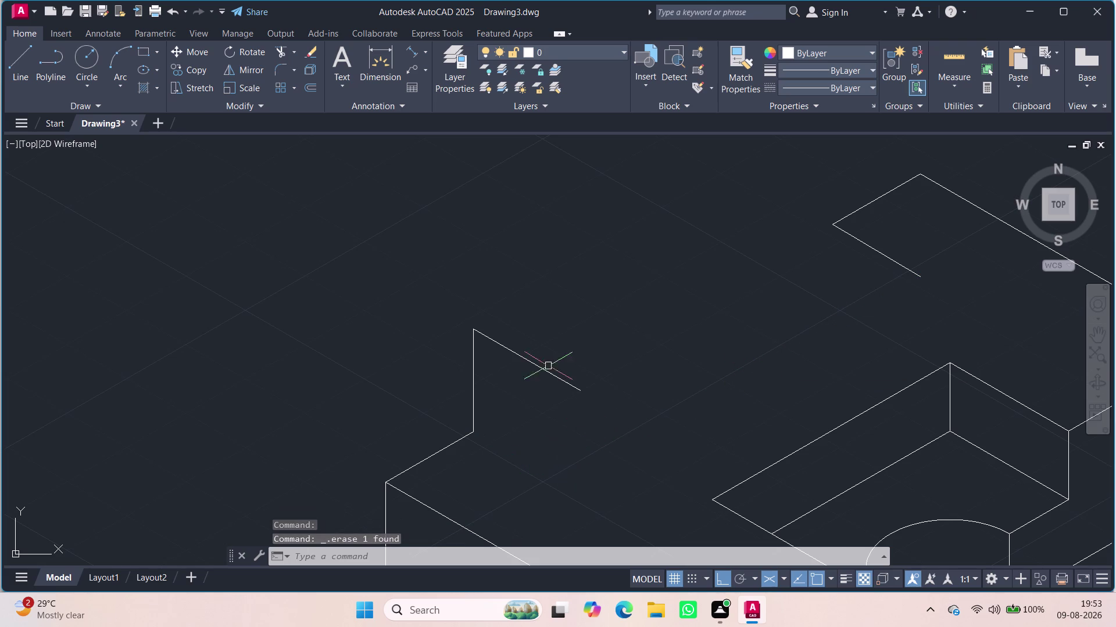
Draw an 18-unit edge from the front corner, undo a wrong segment, then add a 60-unit edge.
key(l)
key(Return)
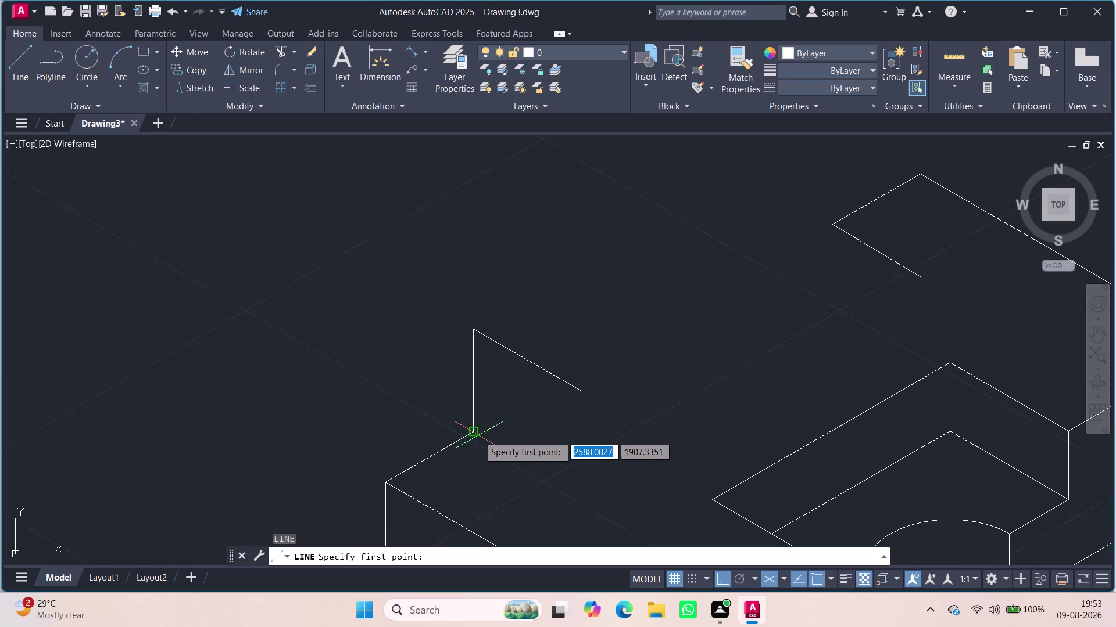
click(473, 432)
text(18)
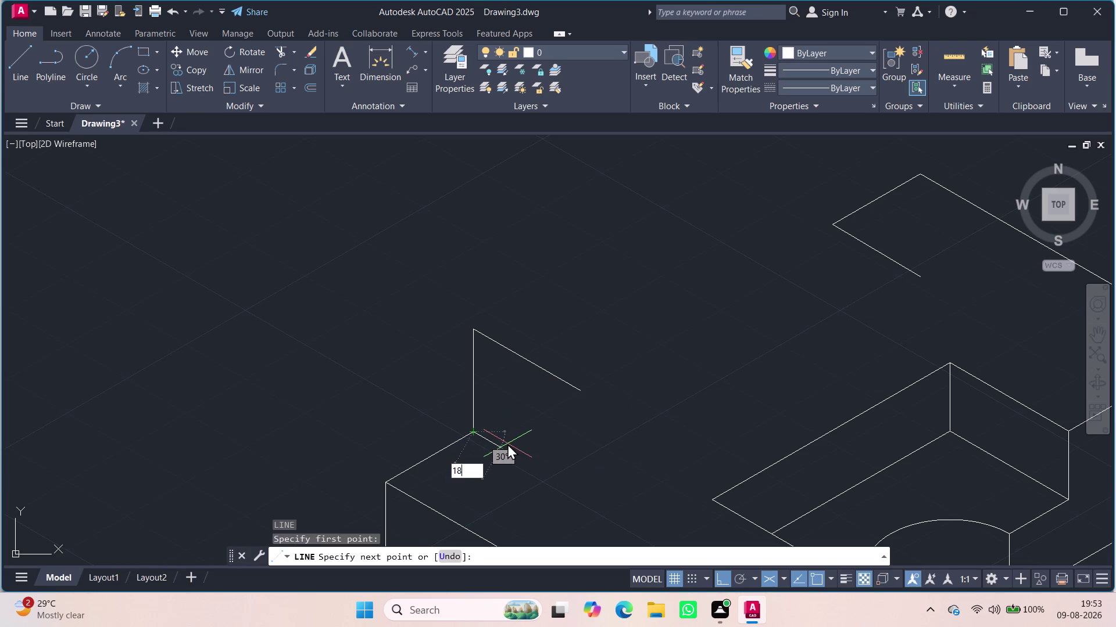
key(Return)
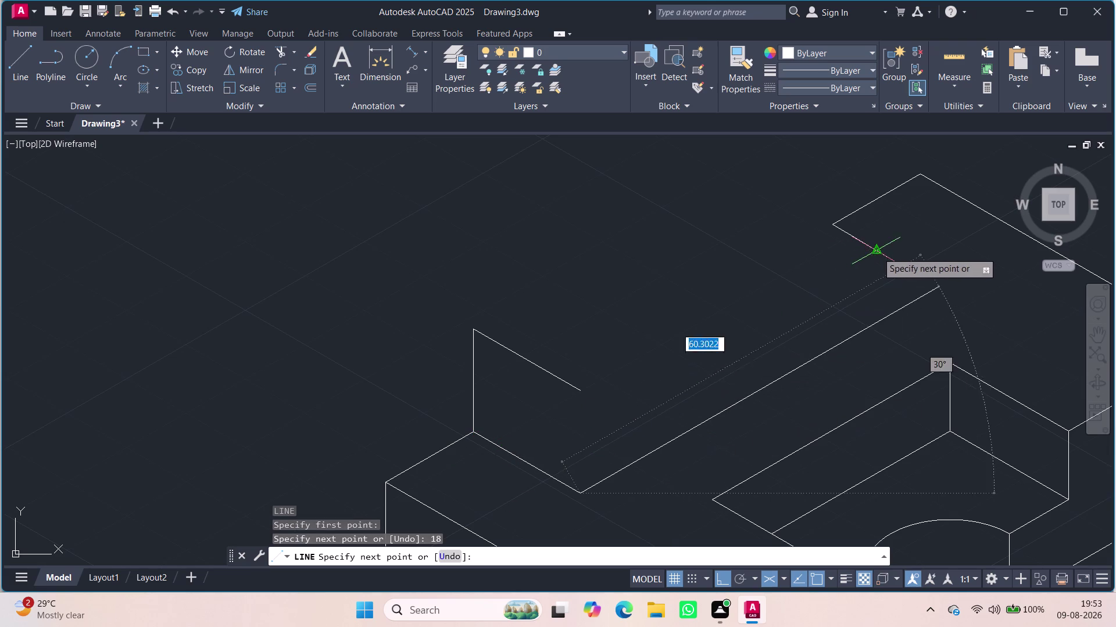
click(924, 281)
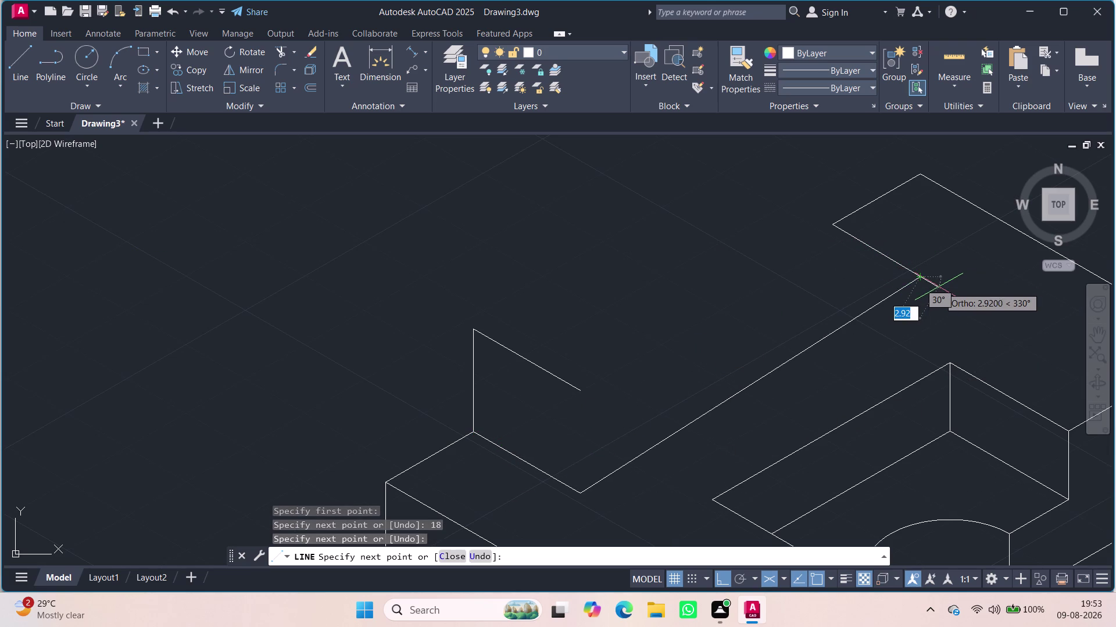
key(ctrl+z)
scroll(up, 3)
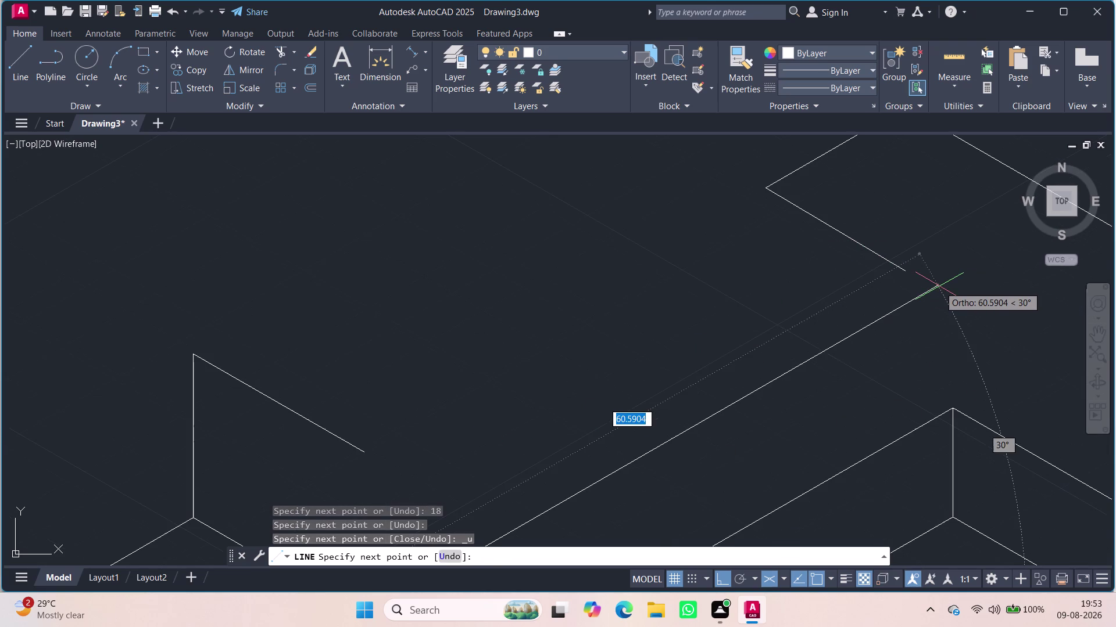
text(60)
key(Return)
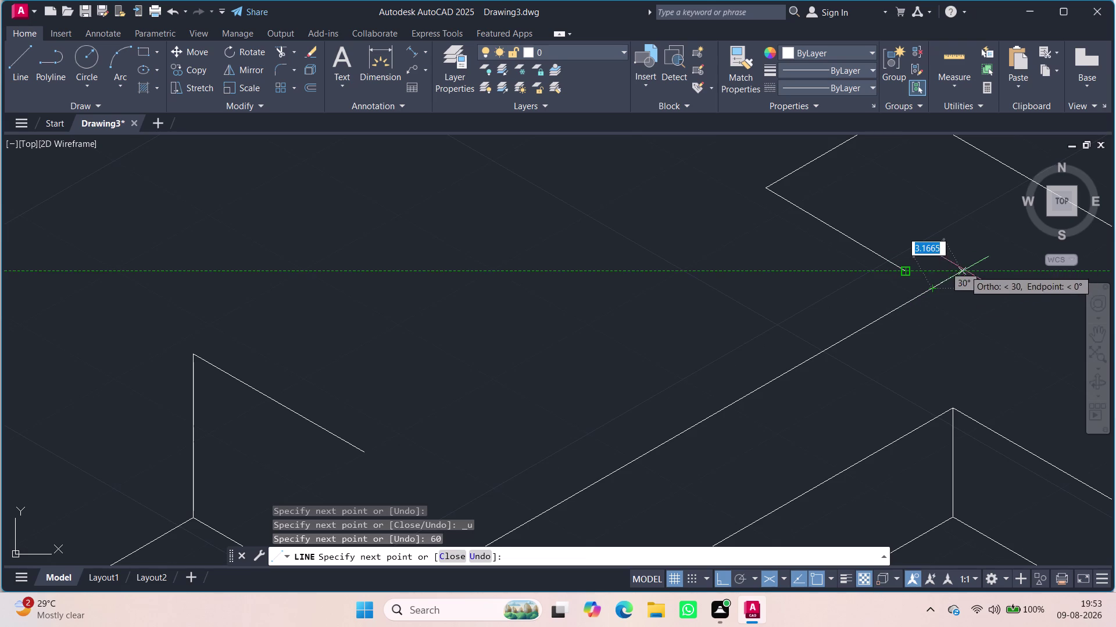
key(Escape)
Try stretching the back top edge line, then delete it.
click(895, 264)
click(905, 270)
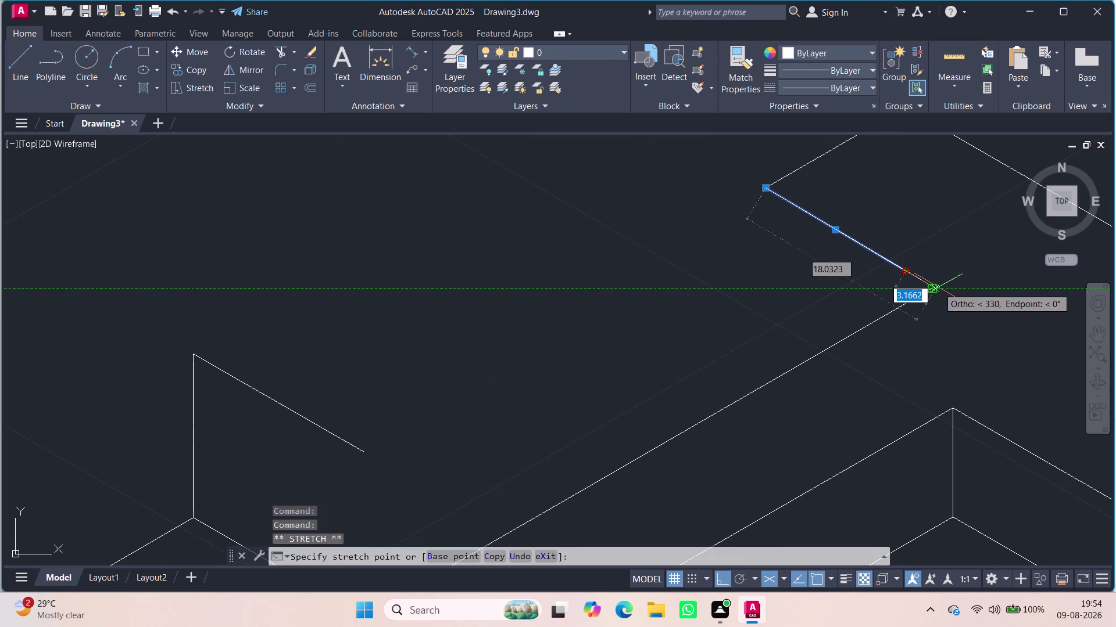
scroll(up, 3)
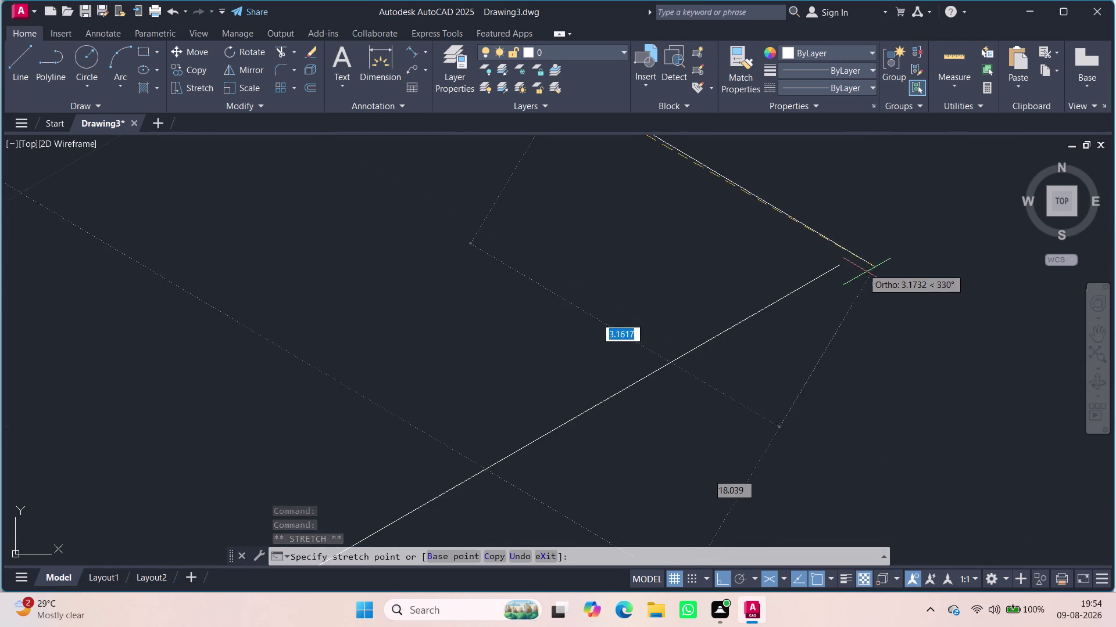
key(Escape)
scroll(down, 3)
scroll(down, 3)
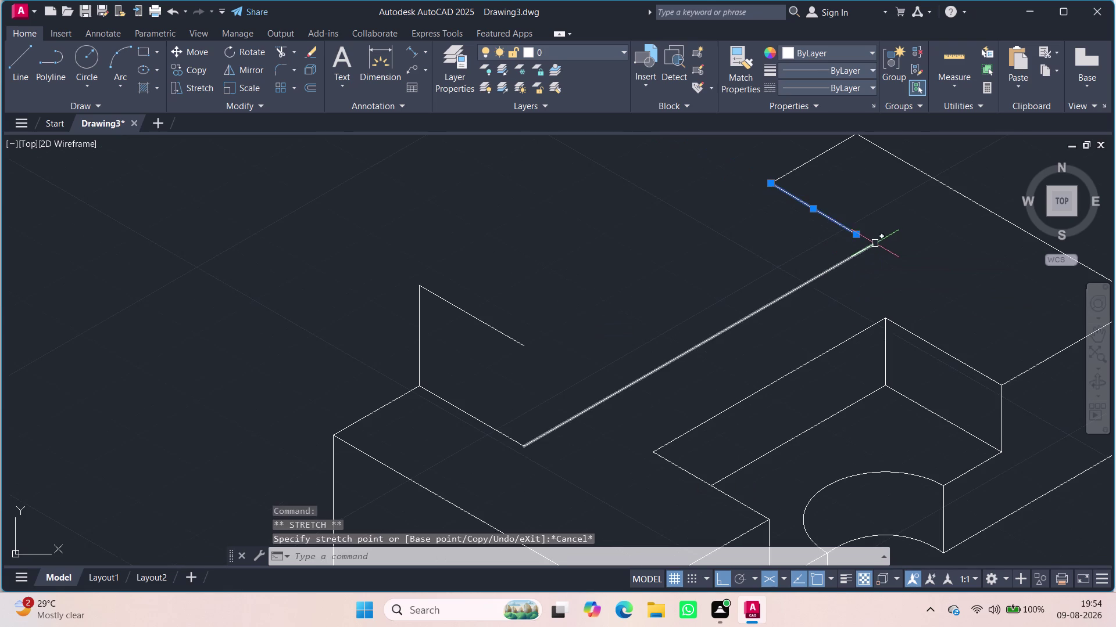
key(Delete)
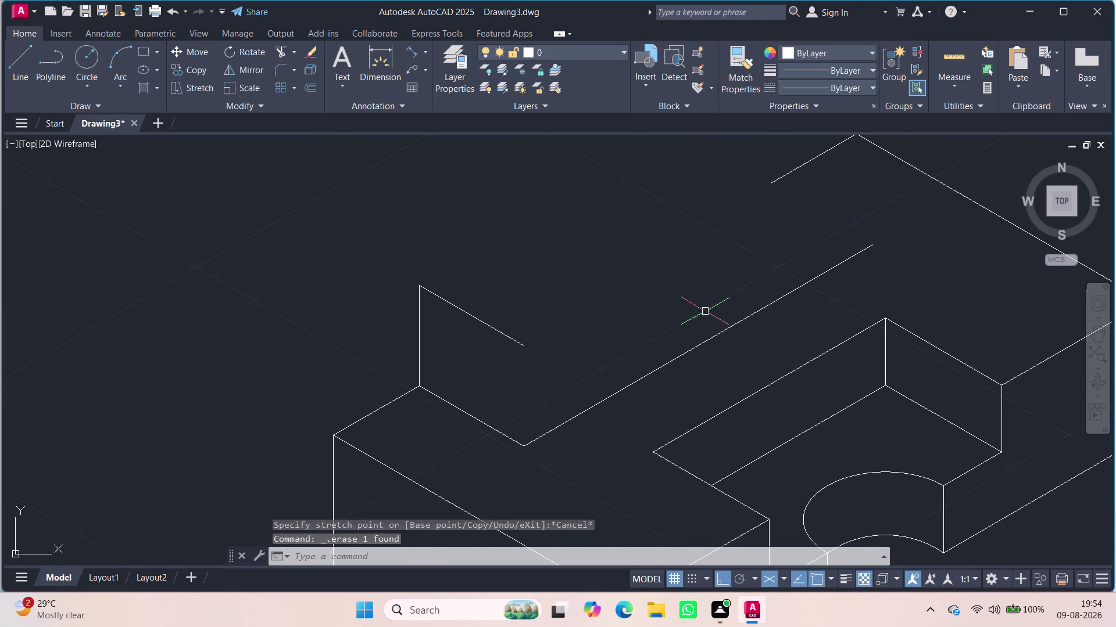
click(376, 54)
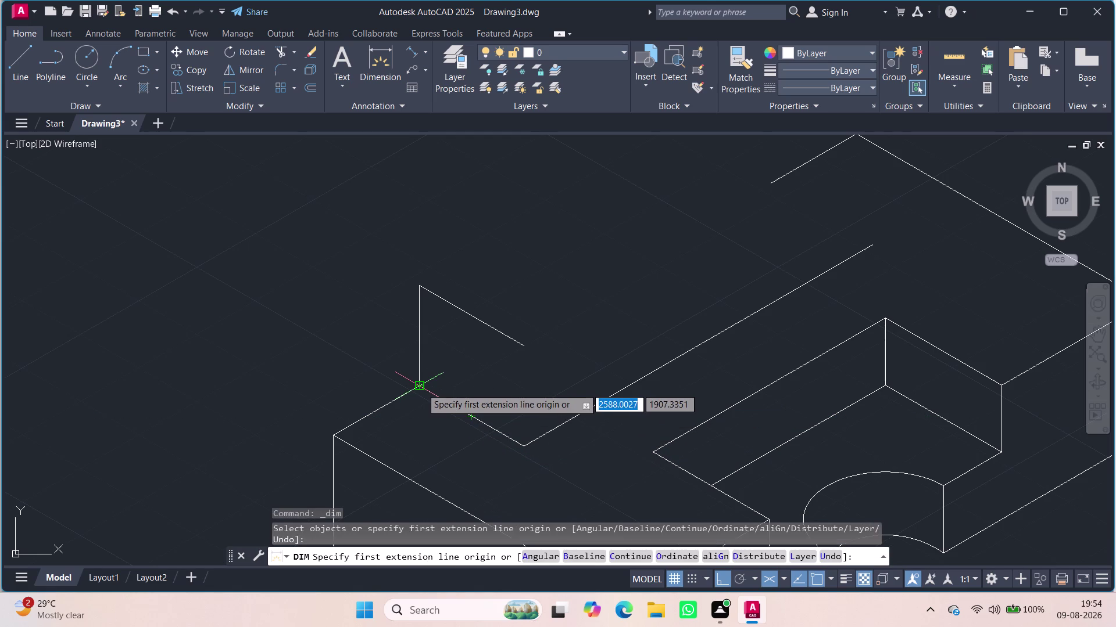
click(522, 447)
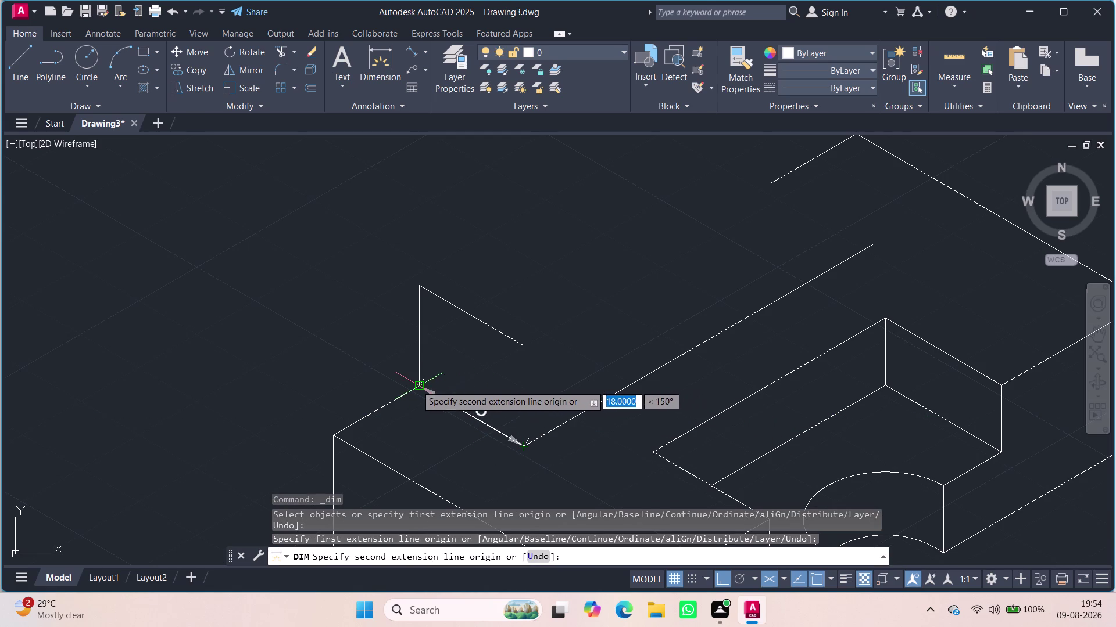
click(416, 386)
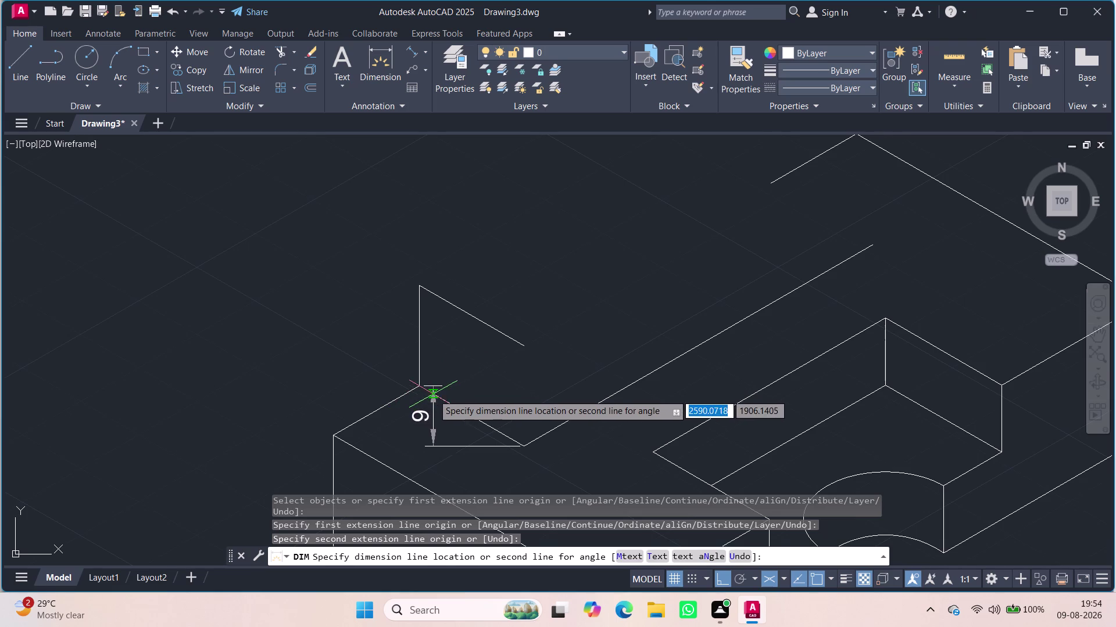
key(Escape)
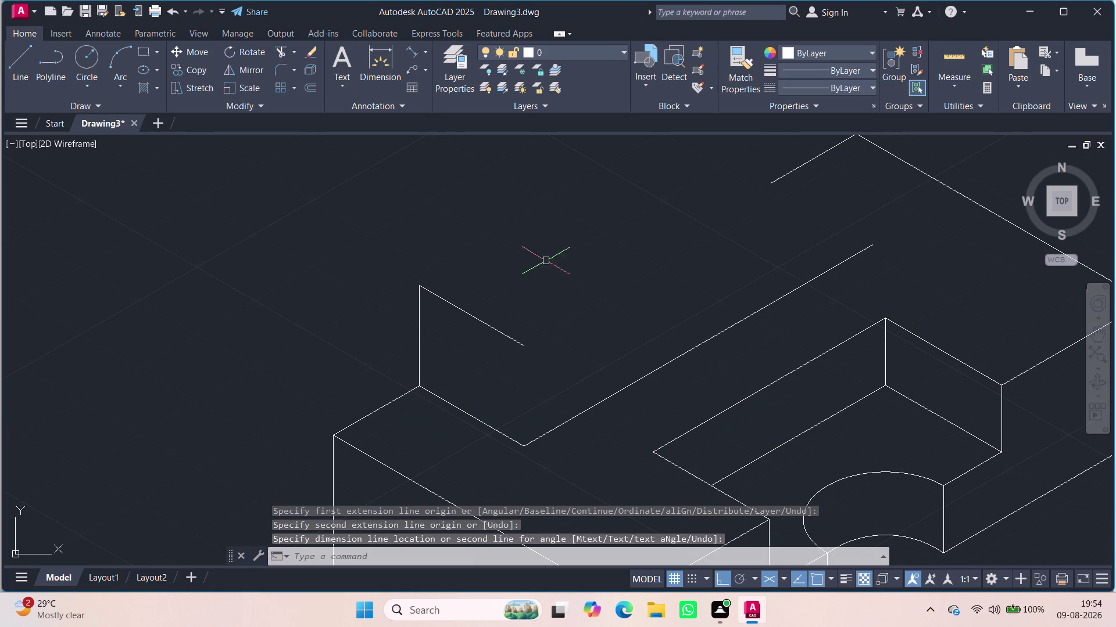
key(l)
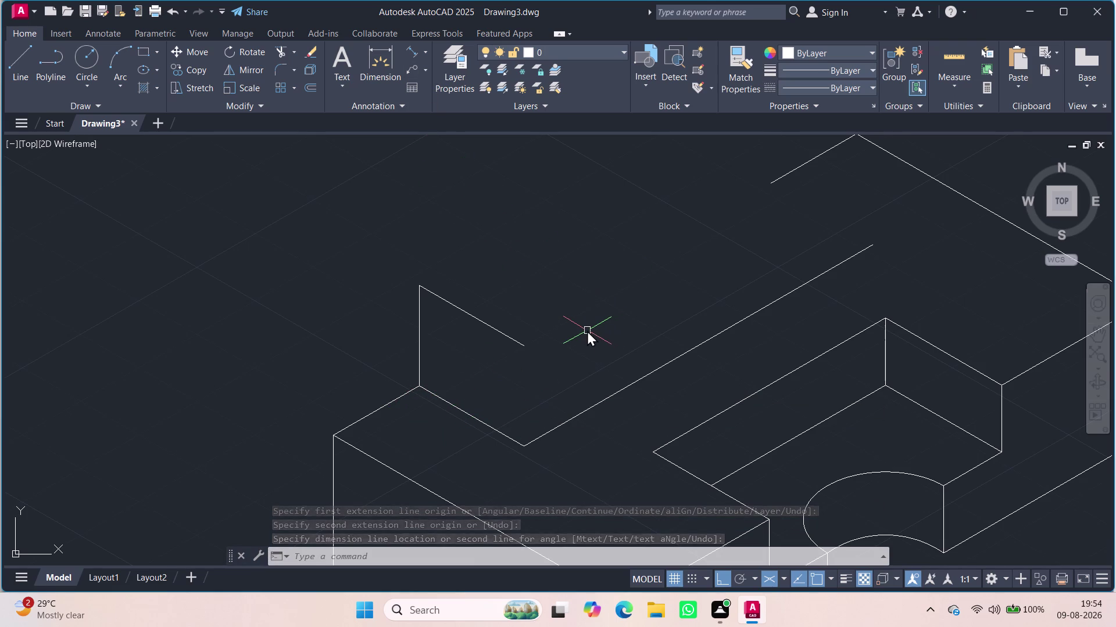
key(Return)
click(523, 347)
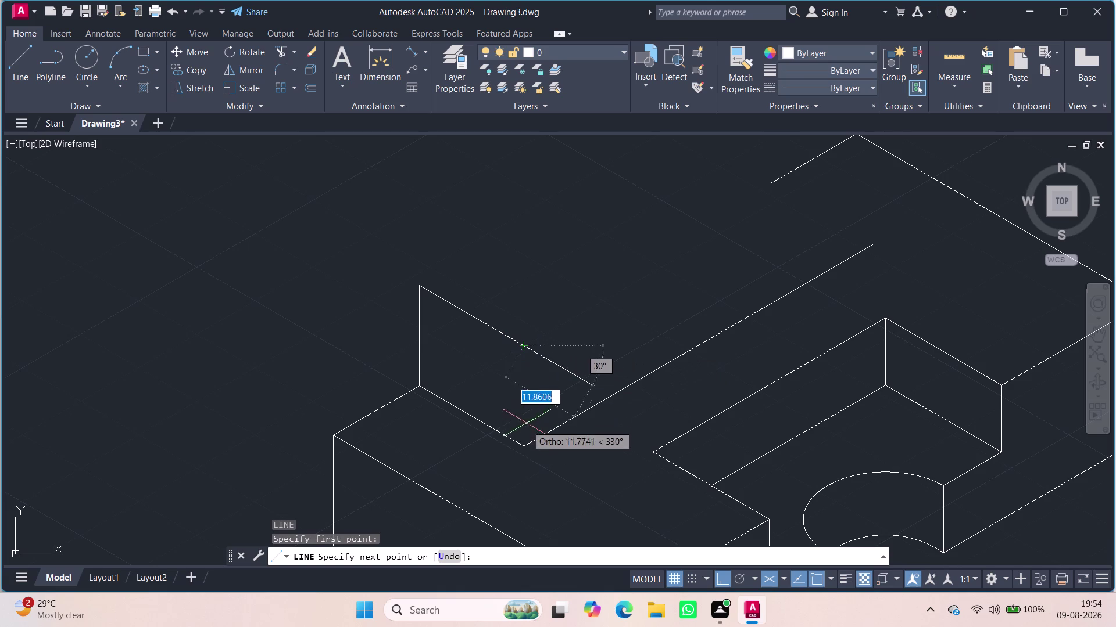
click(524, 444)
key(Escape)
middle_drag(602, 289, 542, 373)
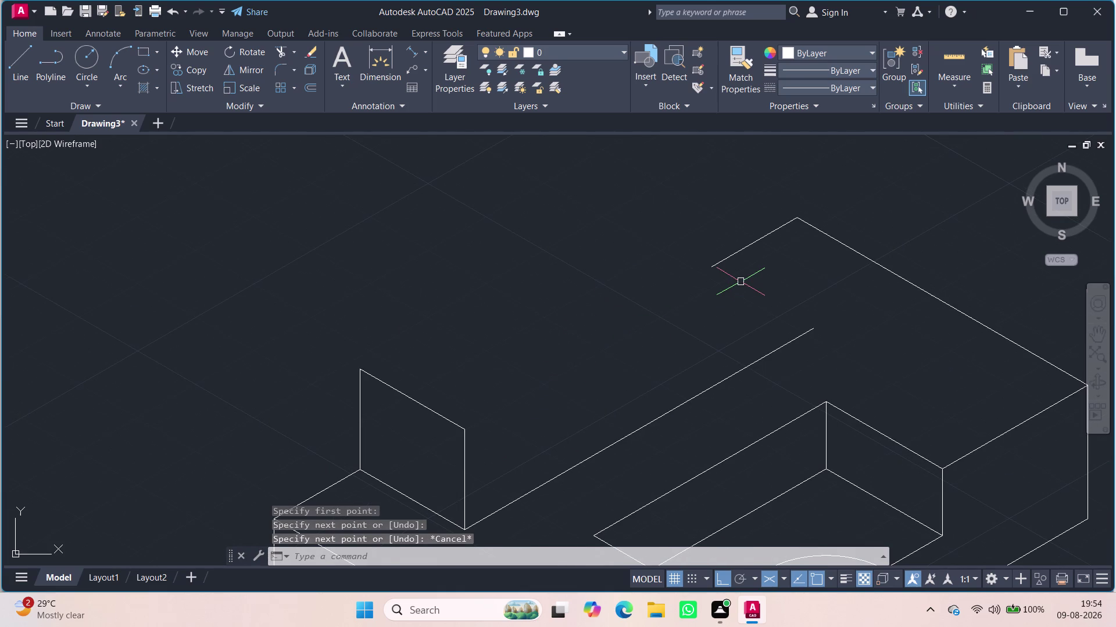
key(l)
key(Return)
click(812, 327)
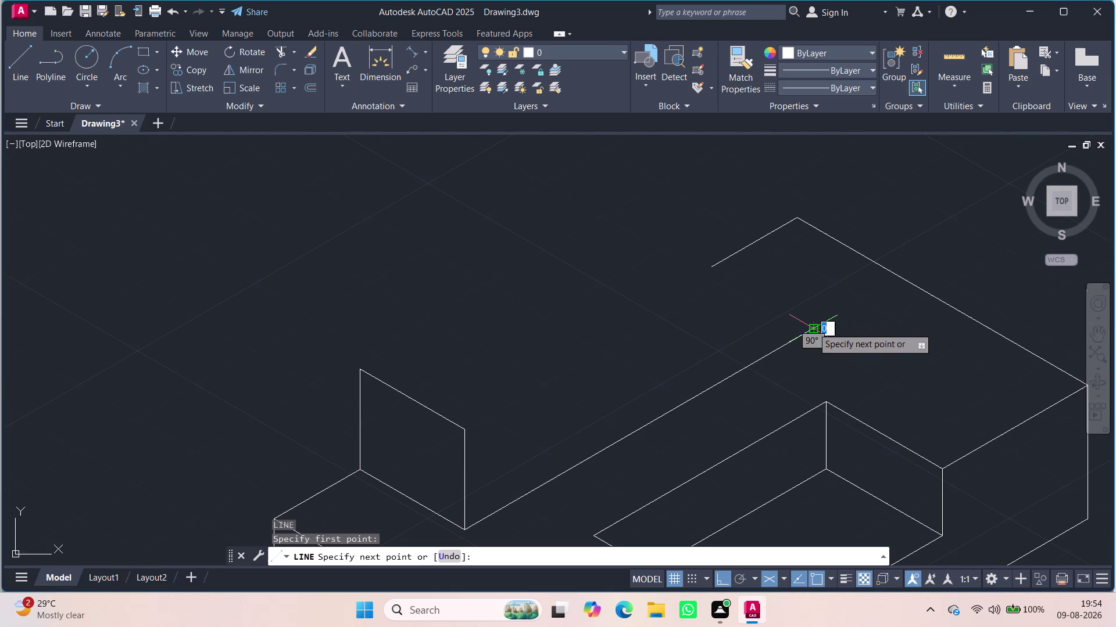
text(18)
key(Return)
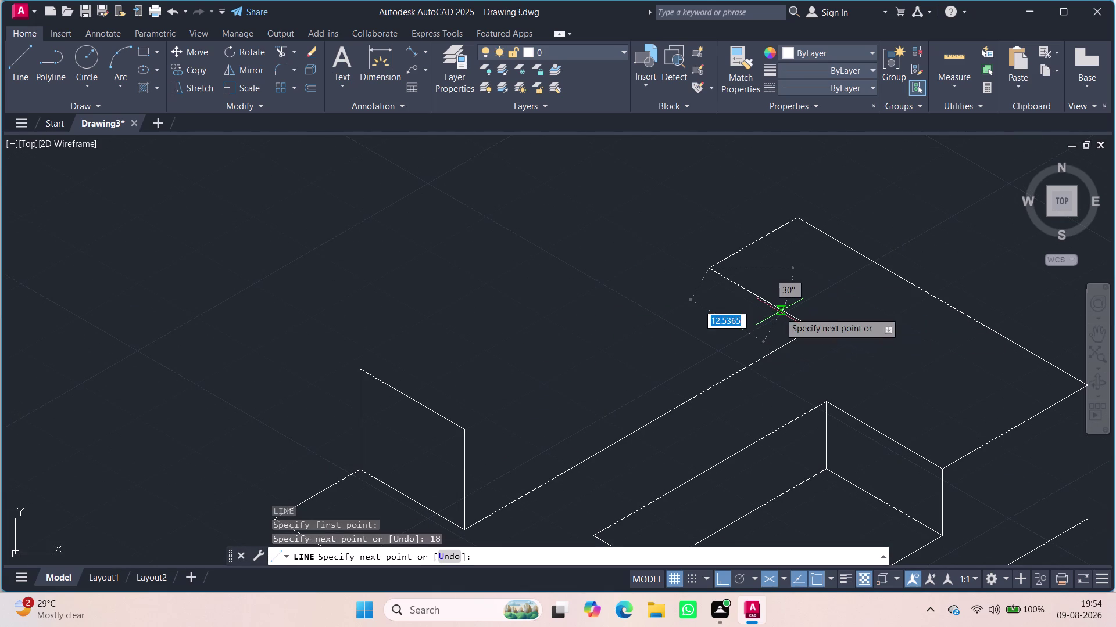
key(Escape)
click(730, 247)
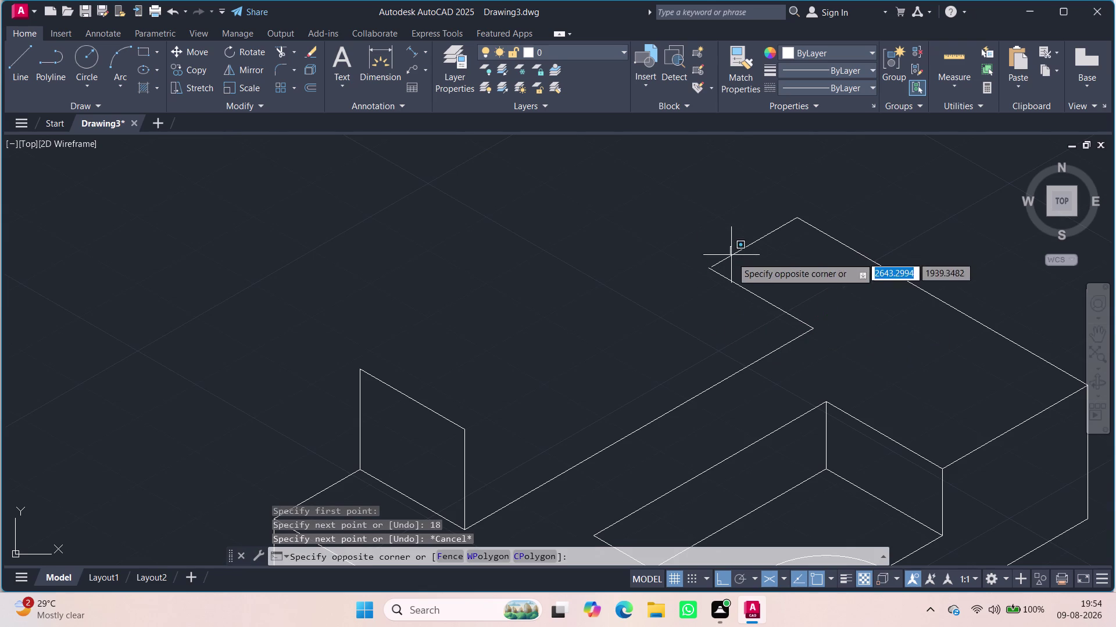
click(731, 258)
click(730, 258)
scroll(up, 3)
scroll(up, 3)
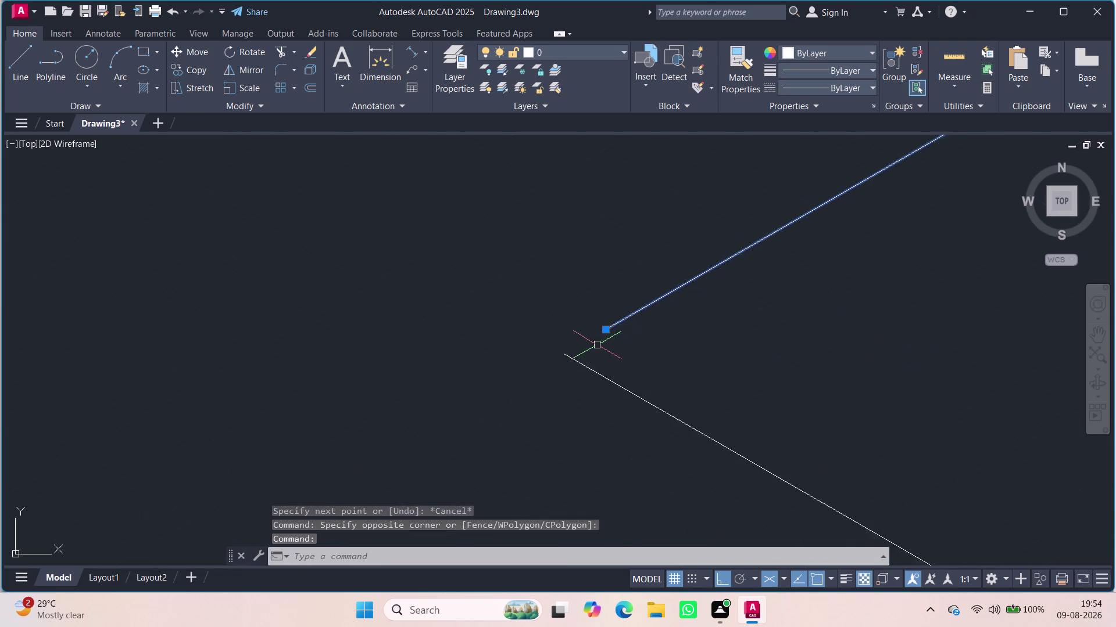
scroll(up, 3)
click(606, 318)
click(542, 358)
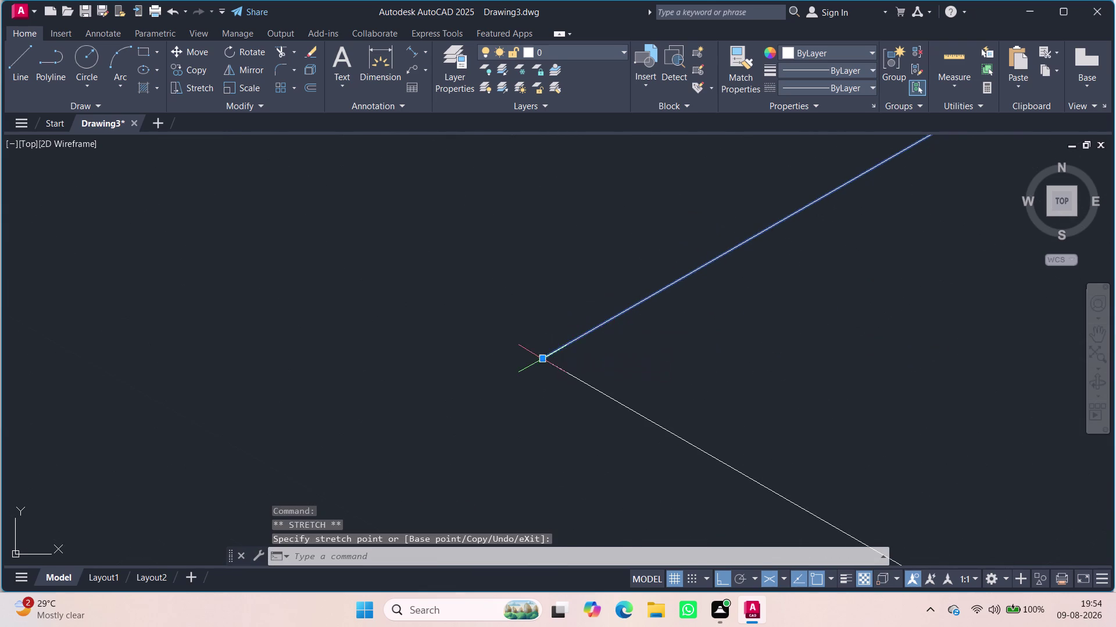
scroll(down, 3)
key(Escape)
scroll(up, 3)
middle_drag(633, 317, 641, 318)
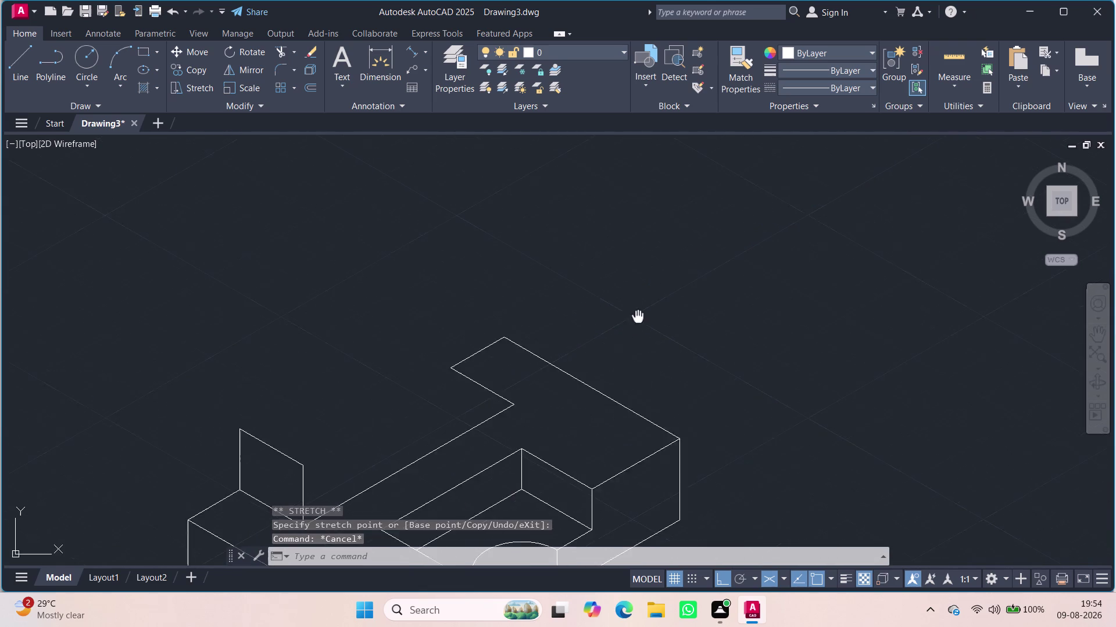
middle_drag(641, 318, 707, 258)
scroll(down, 3)
middle_drag(707, 262, 710, 232)
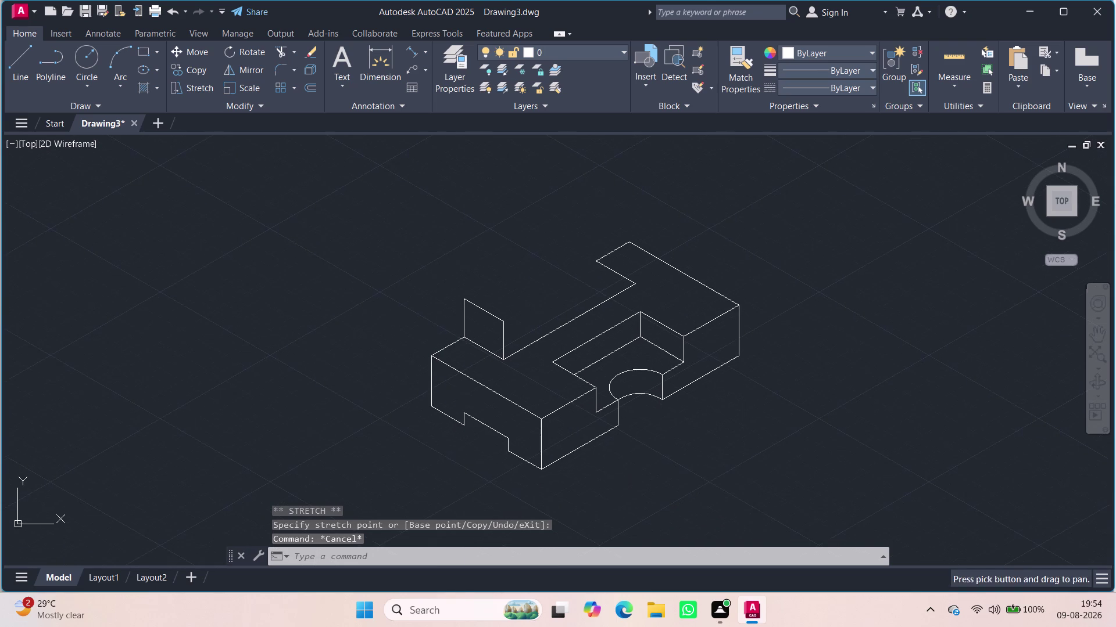
key(l)
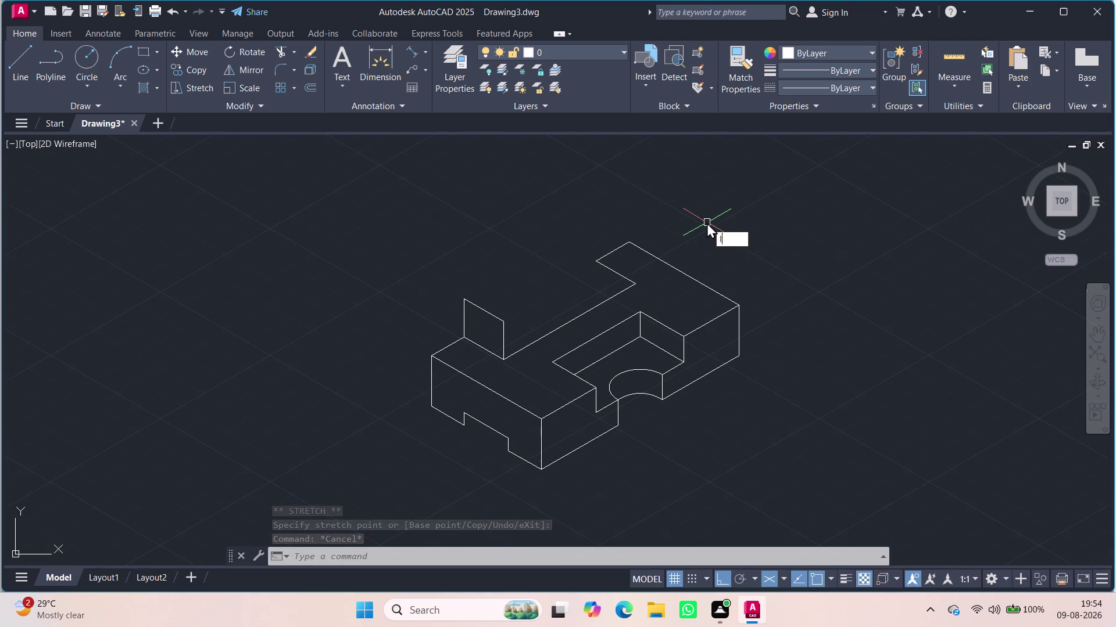
Draw a 15-unit vertical line up from the rear corner on the Right isoplane.
key(Return)
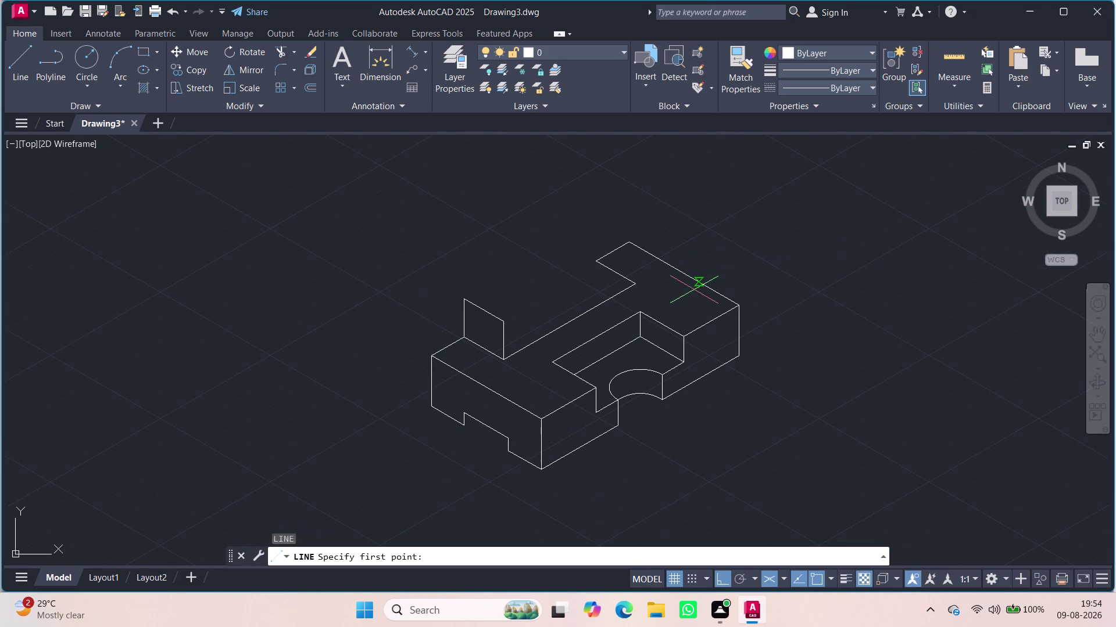
click(637, 286)
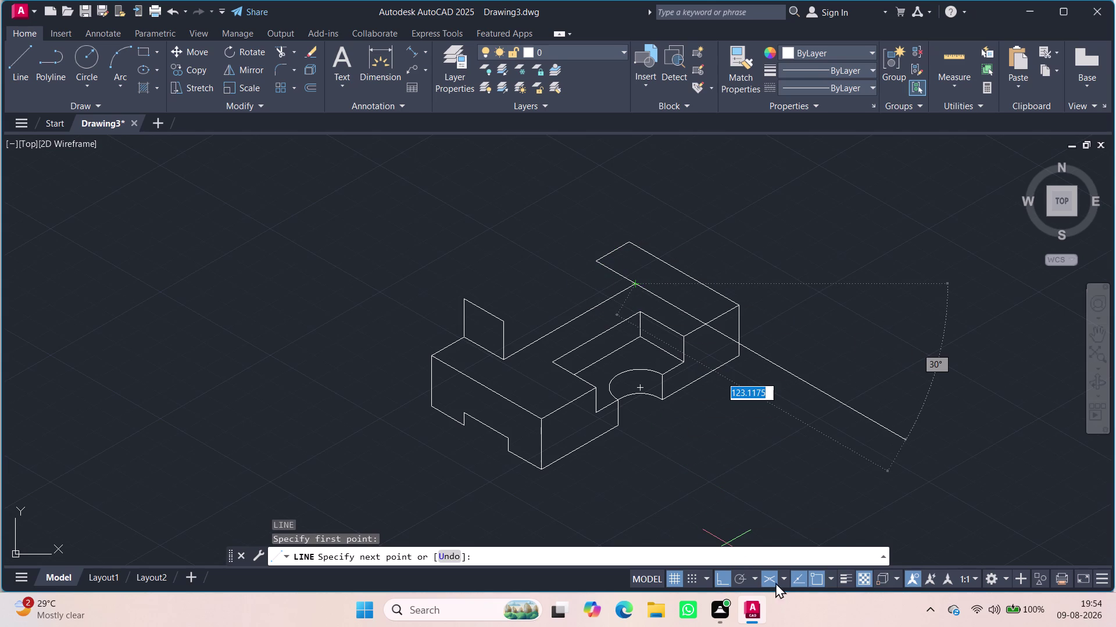
click(782, 580)
click(788, 552)
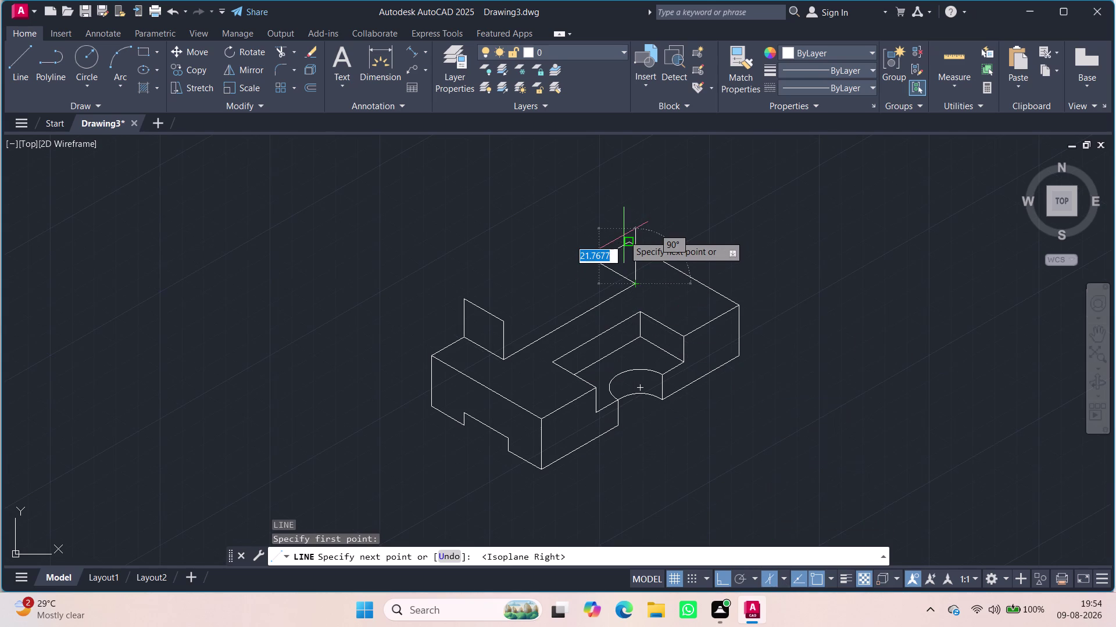
text(15)
key(Return)
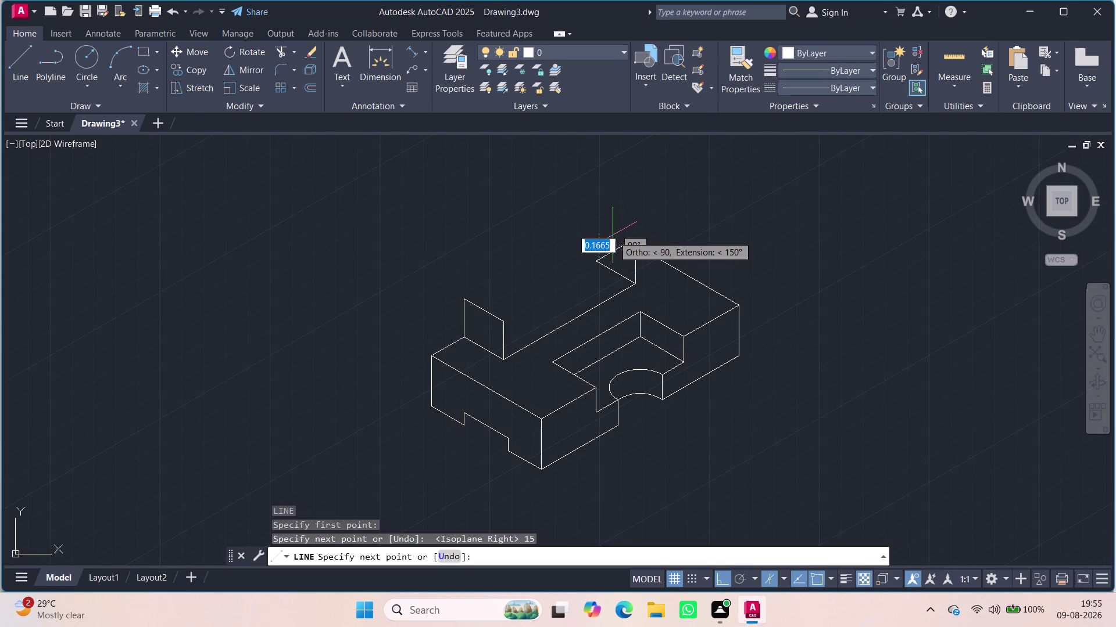
scroll(up, 3)
scroll(up, 3)
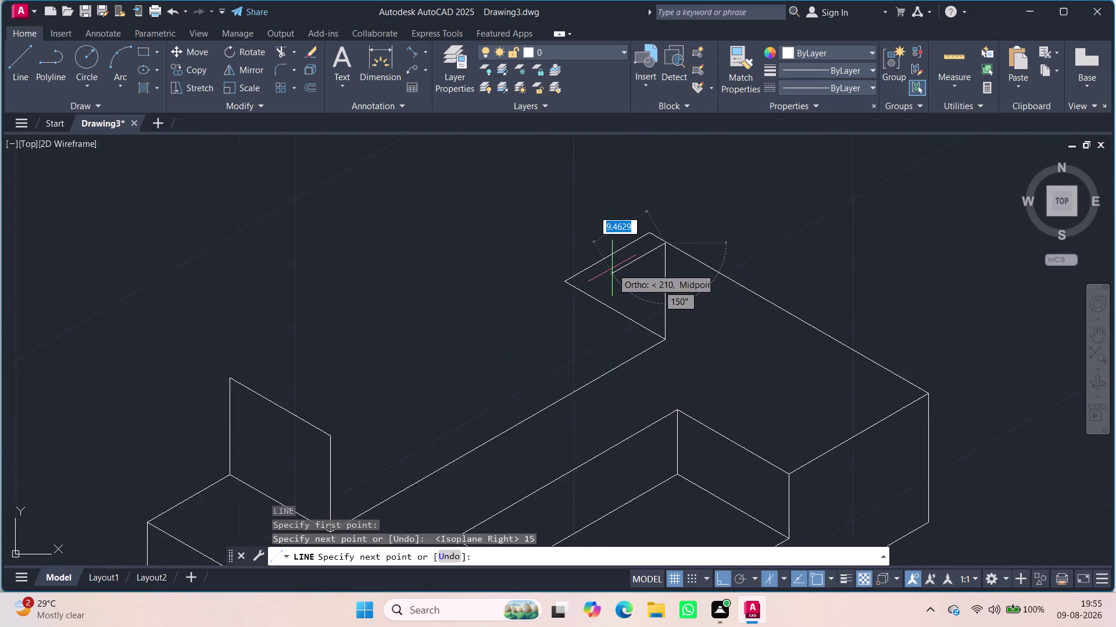
scroll(up, 3)
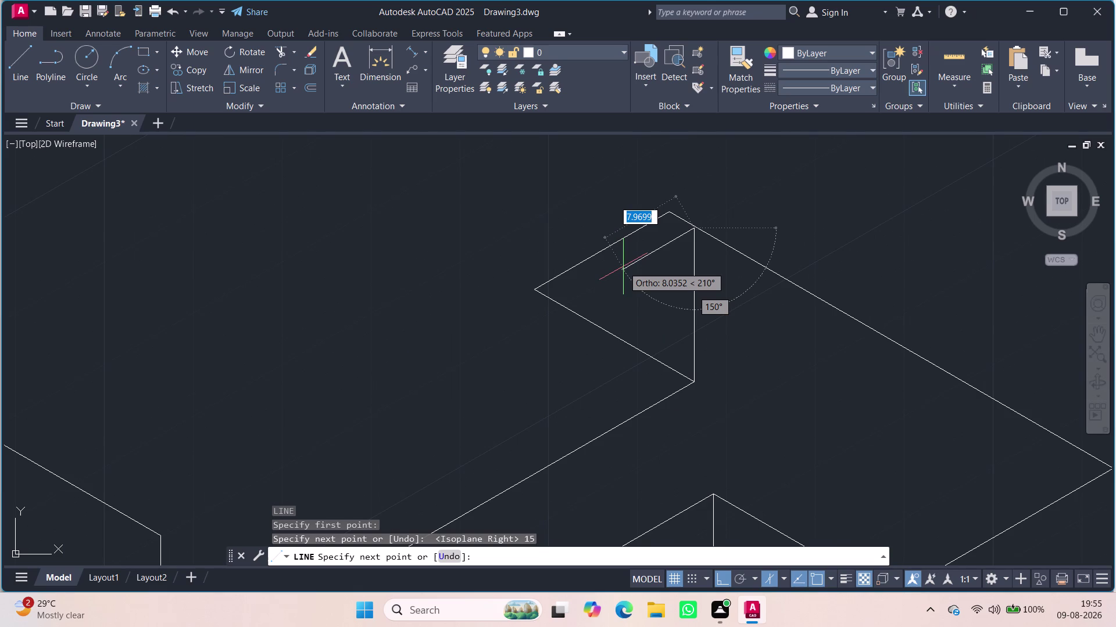
key(Escape)
Erase the stray line along the rear edge and recenter the block in view.
scroll(down, 3)
middle_drag(643, 322, 666, 270)
click(644, 277)
key(Delete)
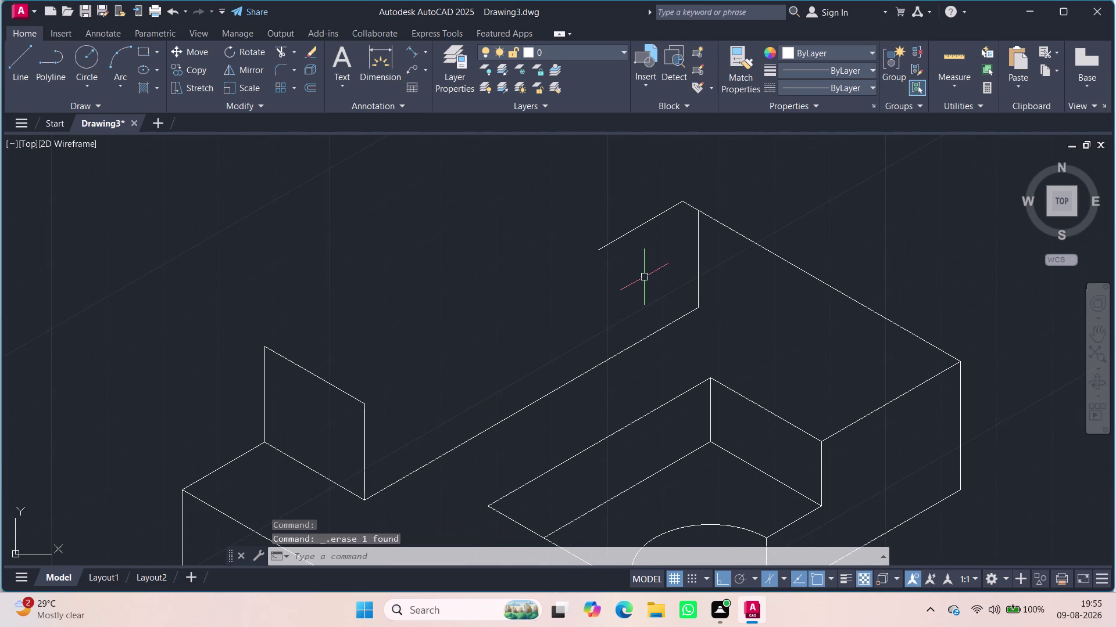
scroll(down, 3)
middle_drag(644, 278, 662, 271)
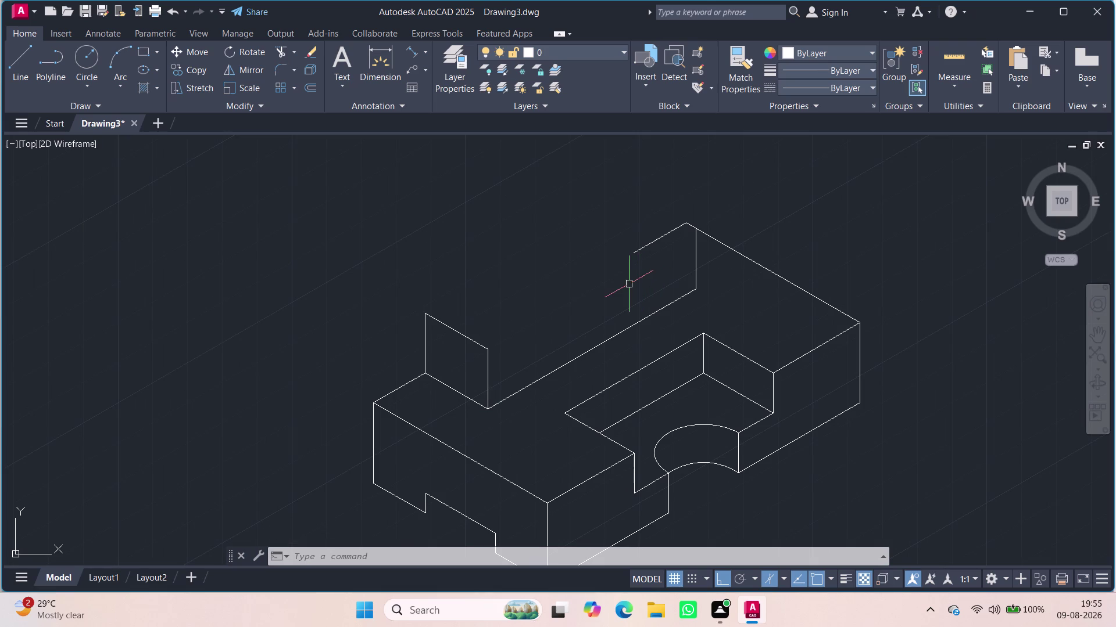
middle_drag(626, 282, 639, 244)
scroll(down, 3)
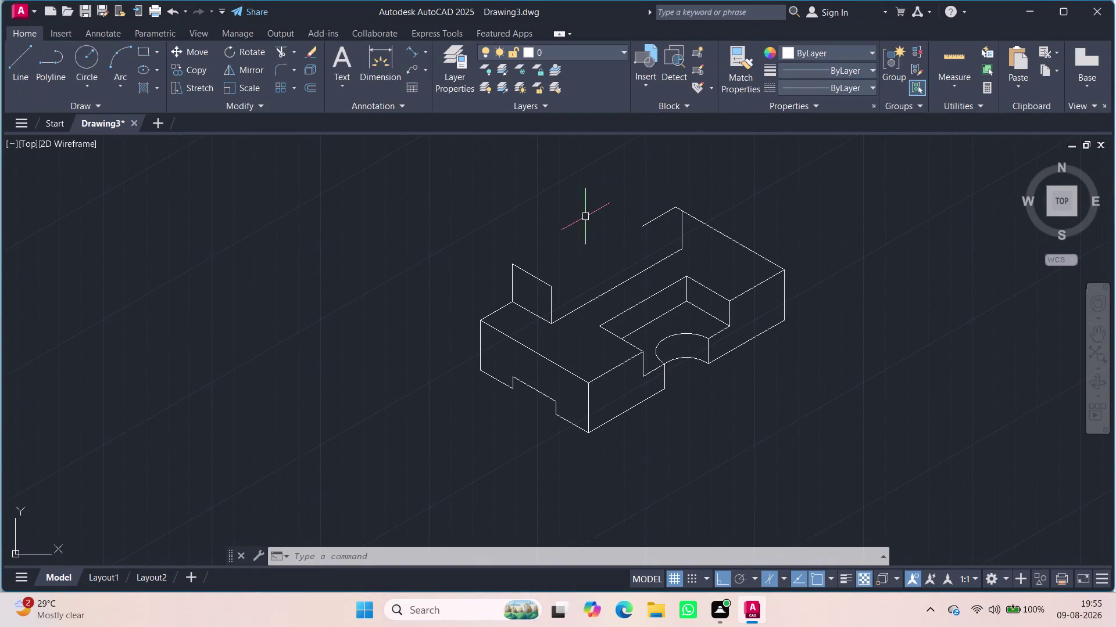
middle_drag(572, 225, 567, 252)
key(l)
key(Return)
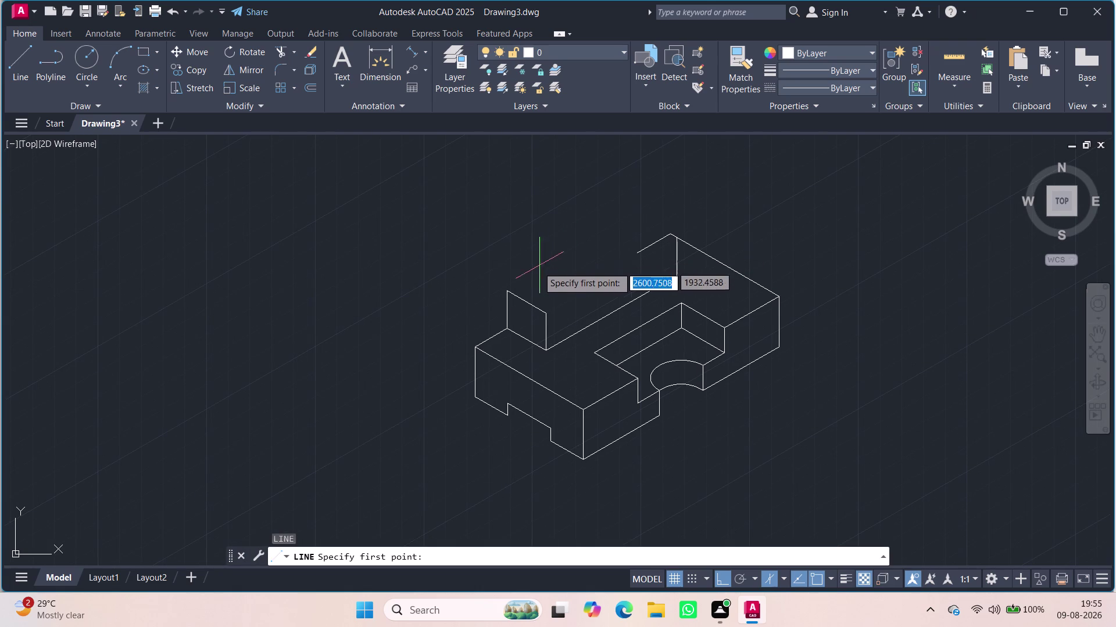
Draw a 30-unit left wall edge up from the left rear corner, then the top edge across.
click(473, 345)
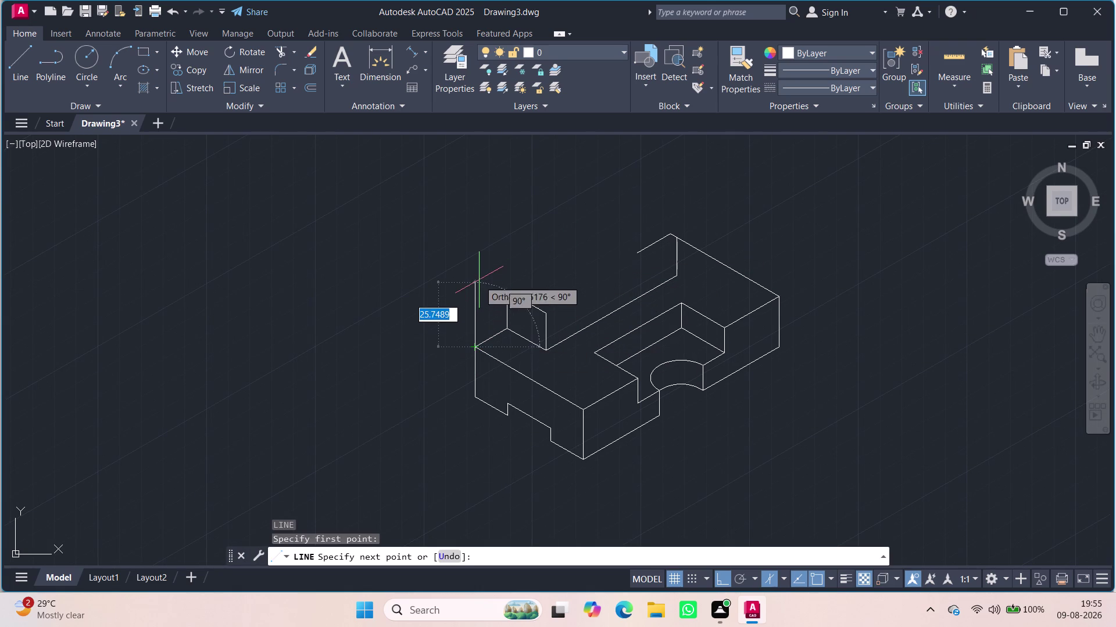
text(30)
key(Return)
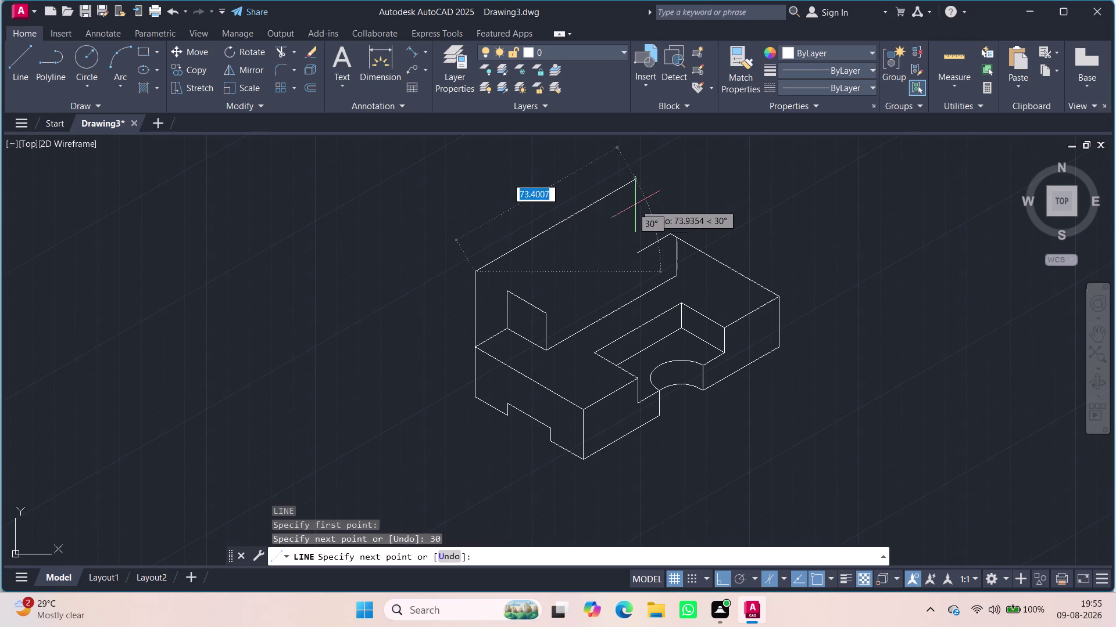
click(653, 191)
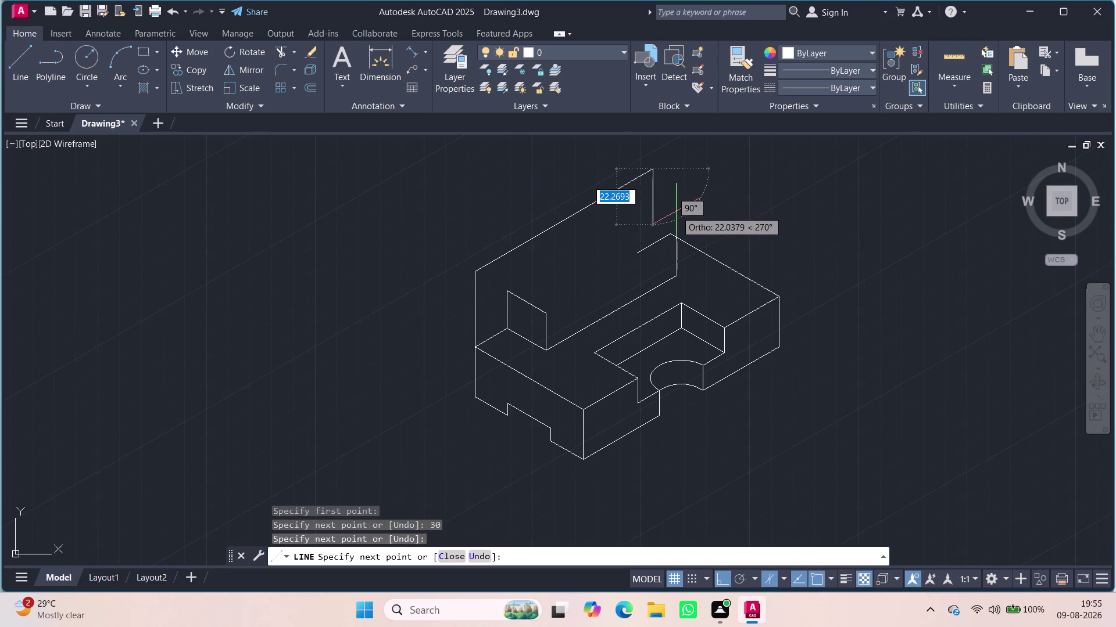
key(Escape)
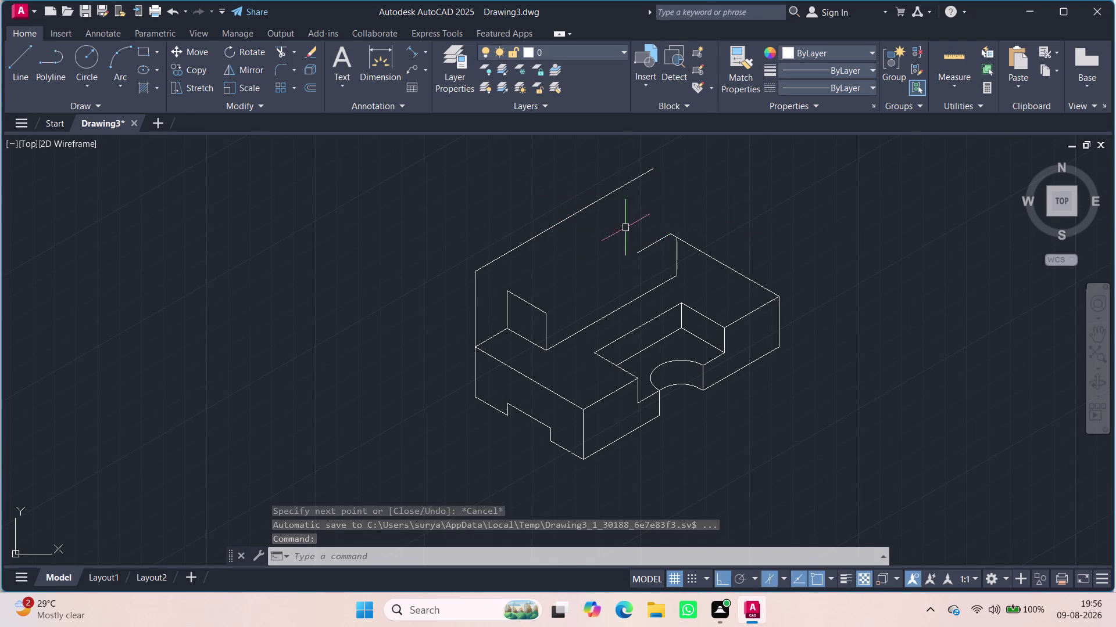
scroll(up, 3)
Draw a 15-unit vertical riser up from the small fin's top.
key(l)
key(Return)
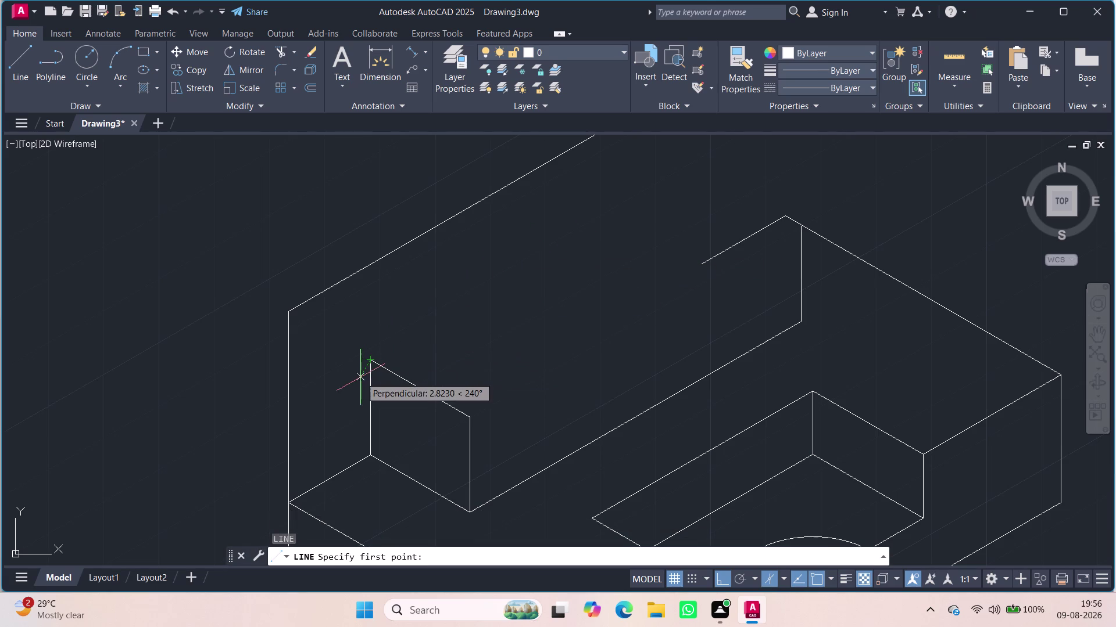
click(372, 358)
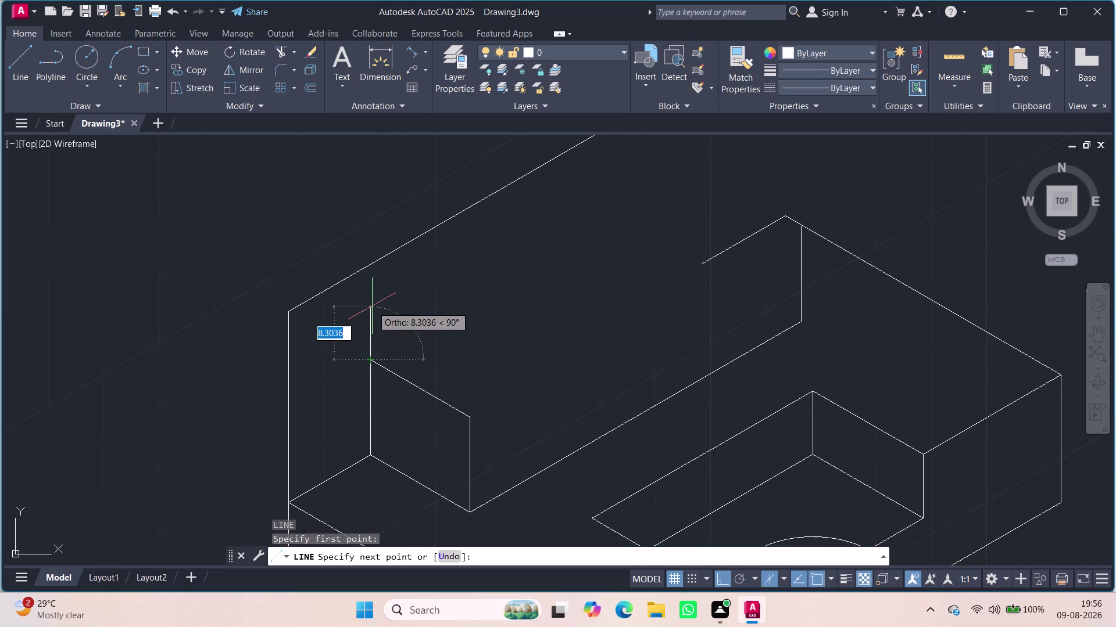
text(15)
key(Return)
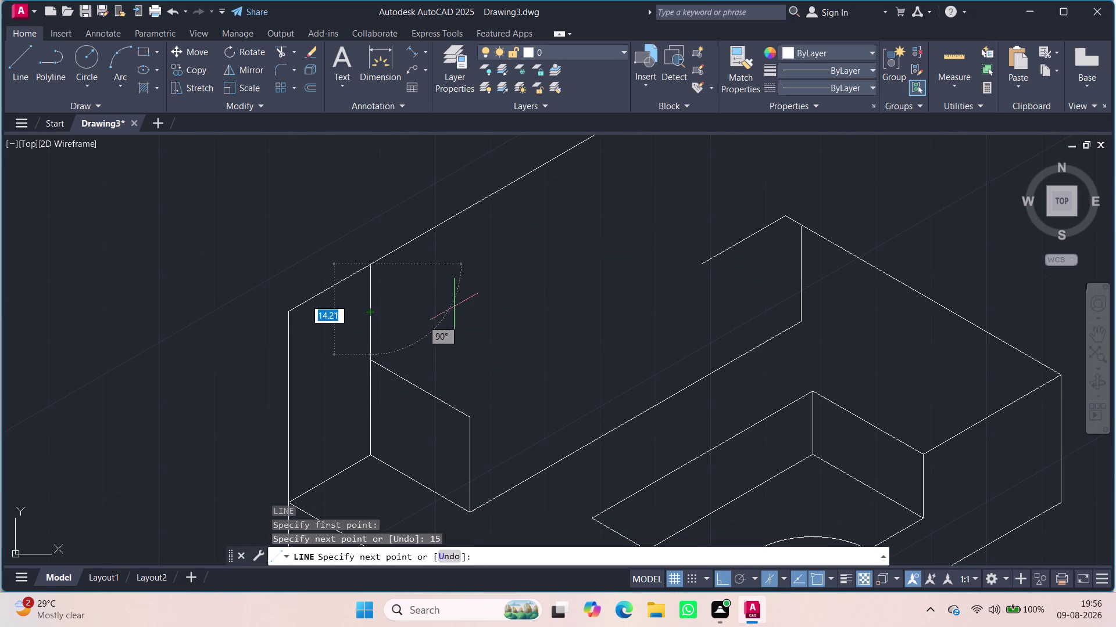
key(Escape)
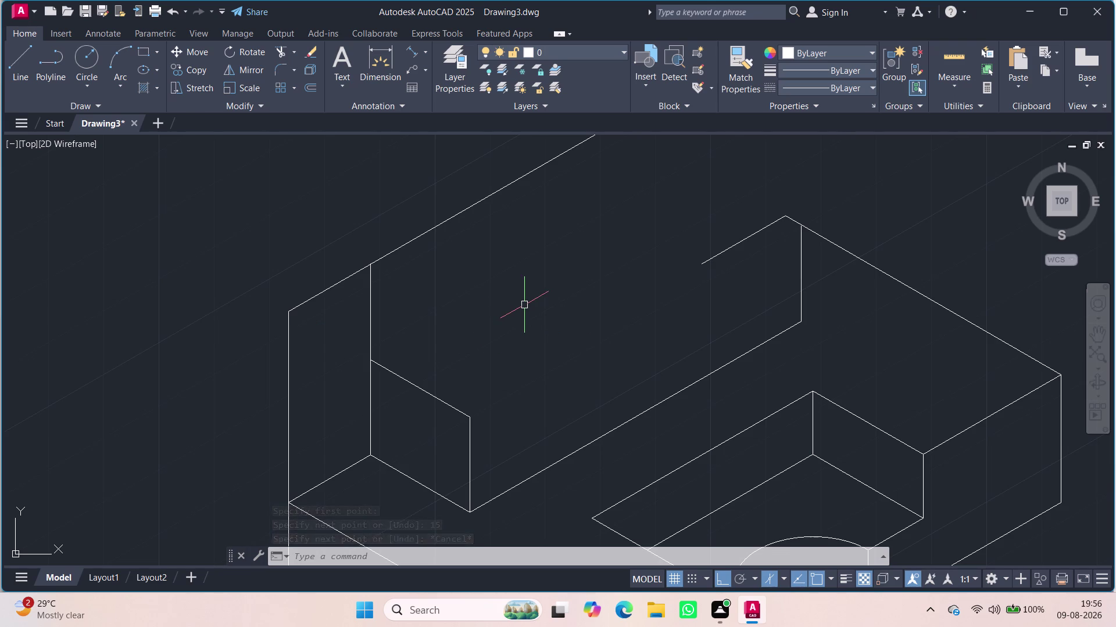
middle_drag(523, 287, 497, 363)
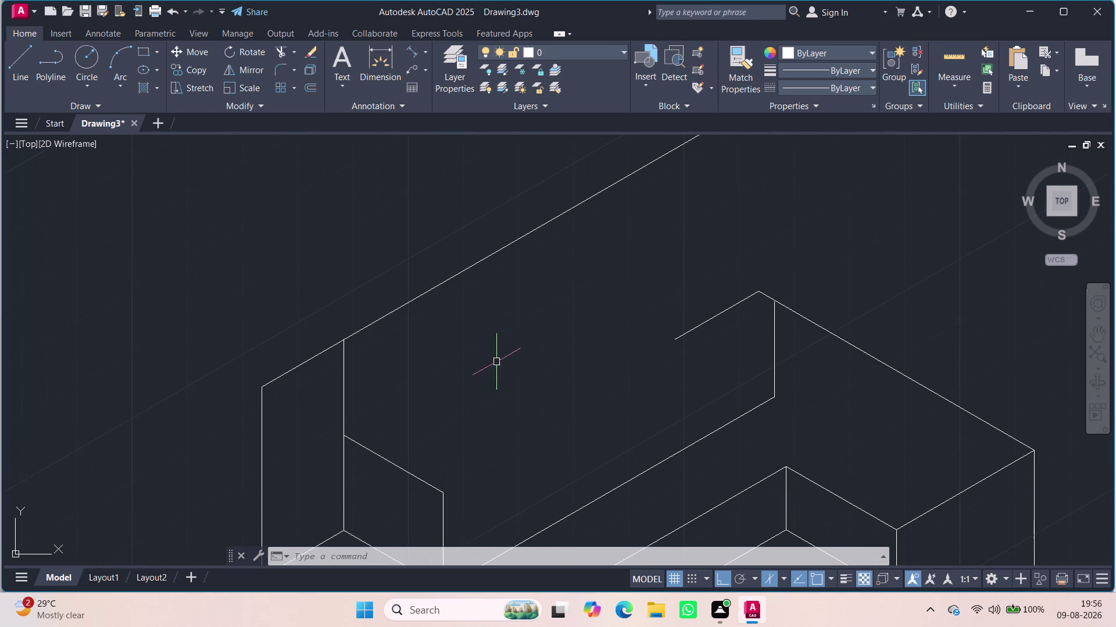
Start a line at the fin riser's base, turn on Polar tracking, then cancel it.
key(l)
key(Return)
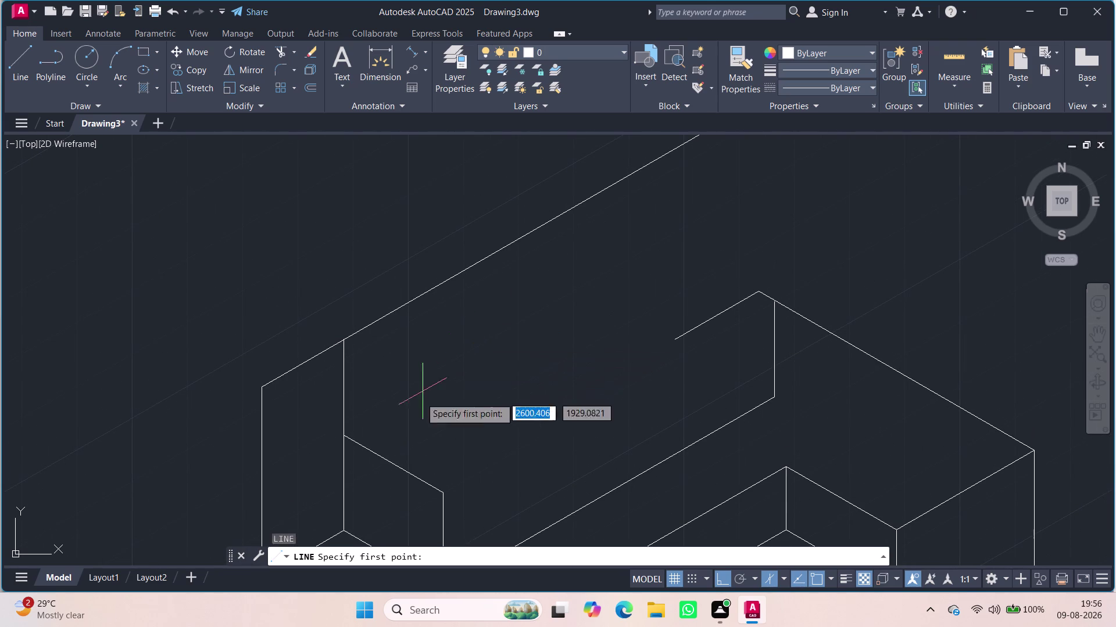
click(345, 433)
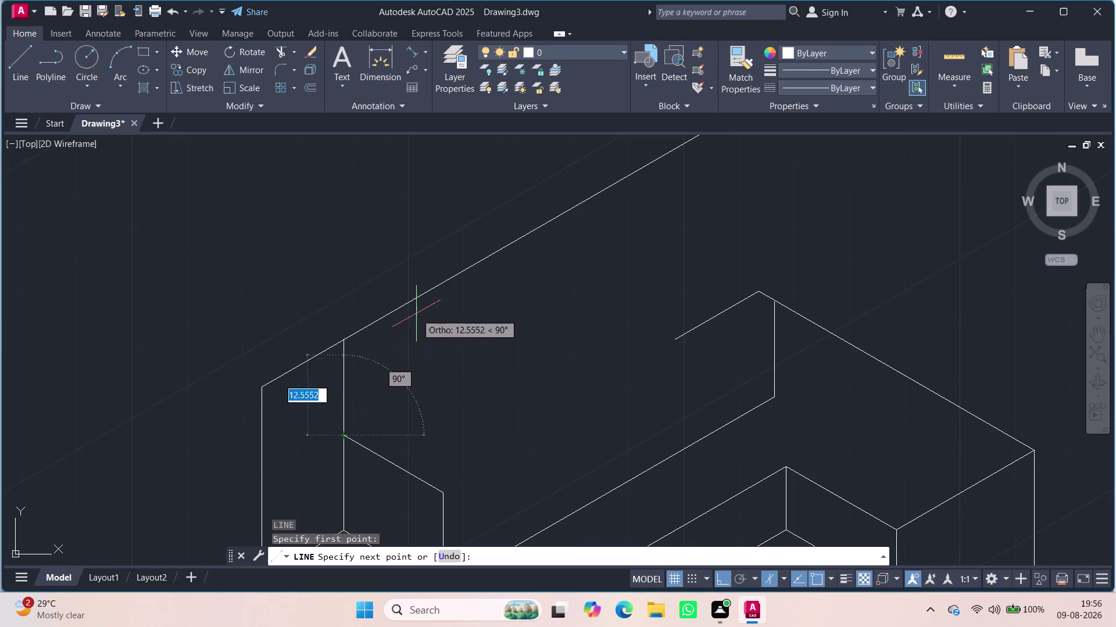
click(739, 576)
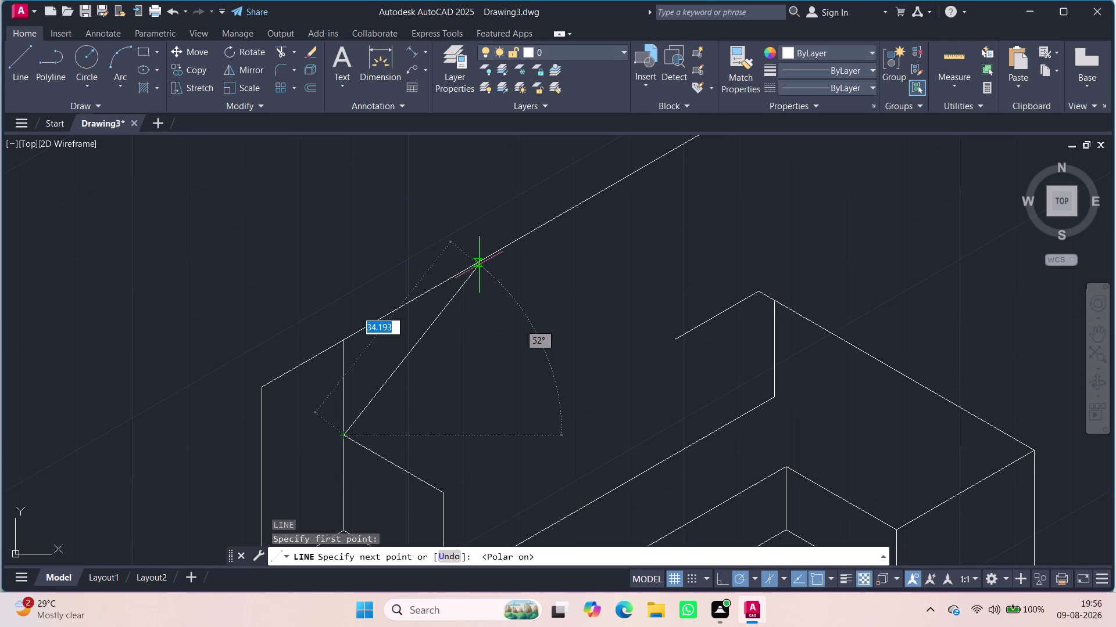
key(Escape)
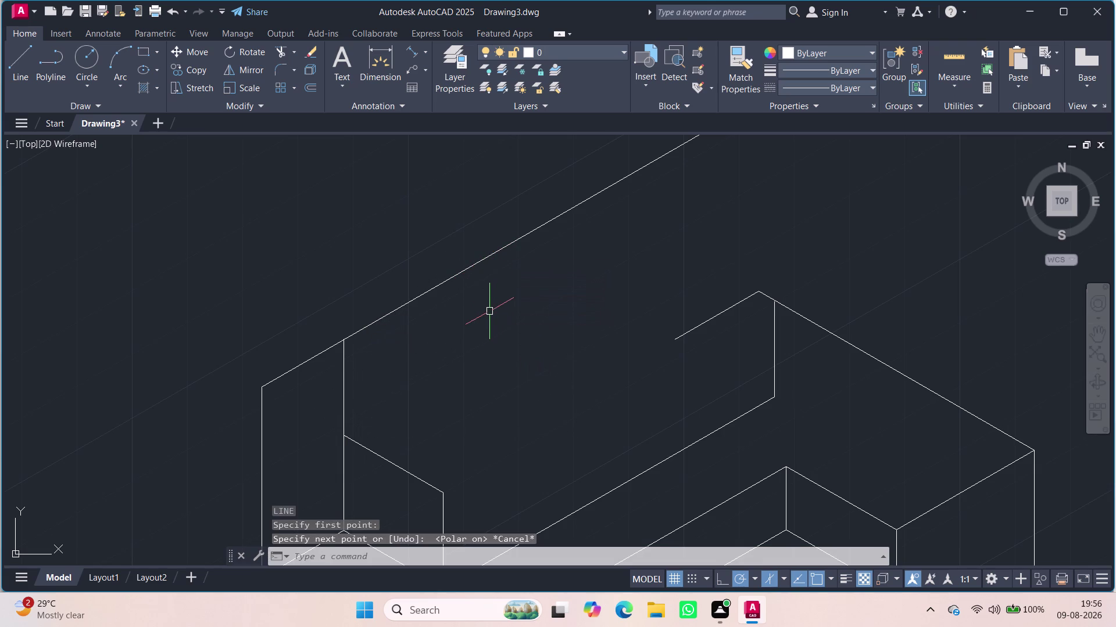
Erase the vertical riser line above the small fin.
click(344, 373)
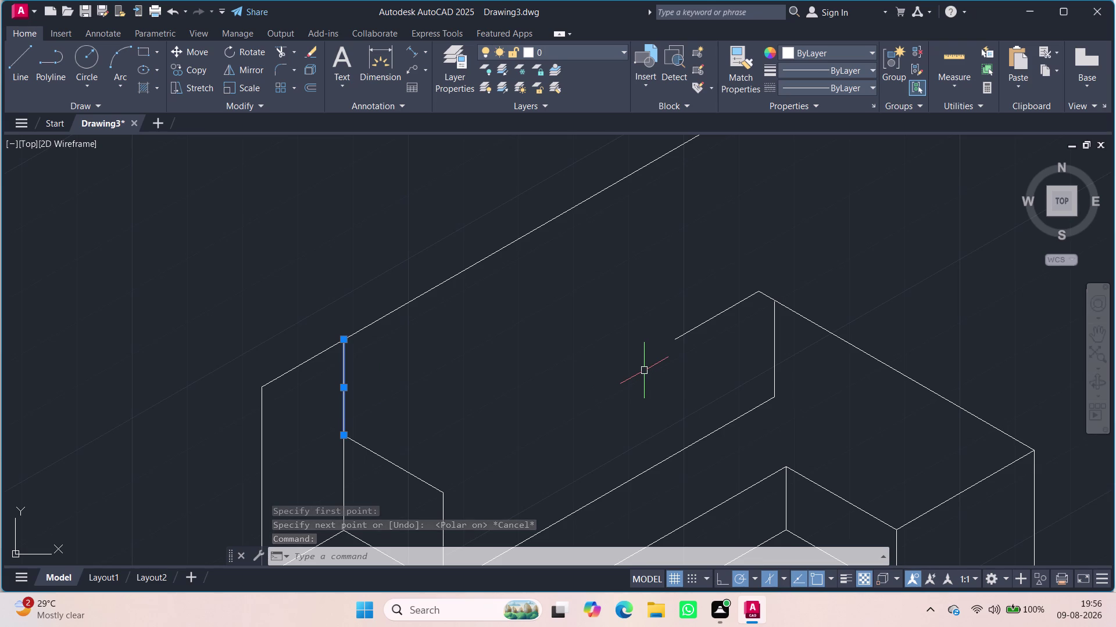
key(Delete)
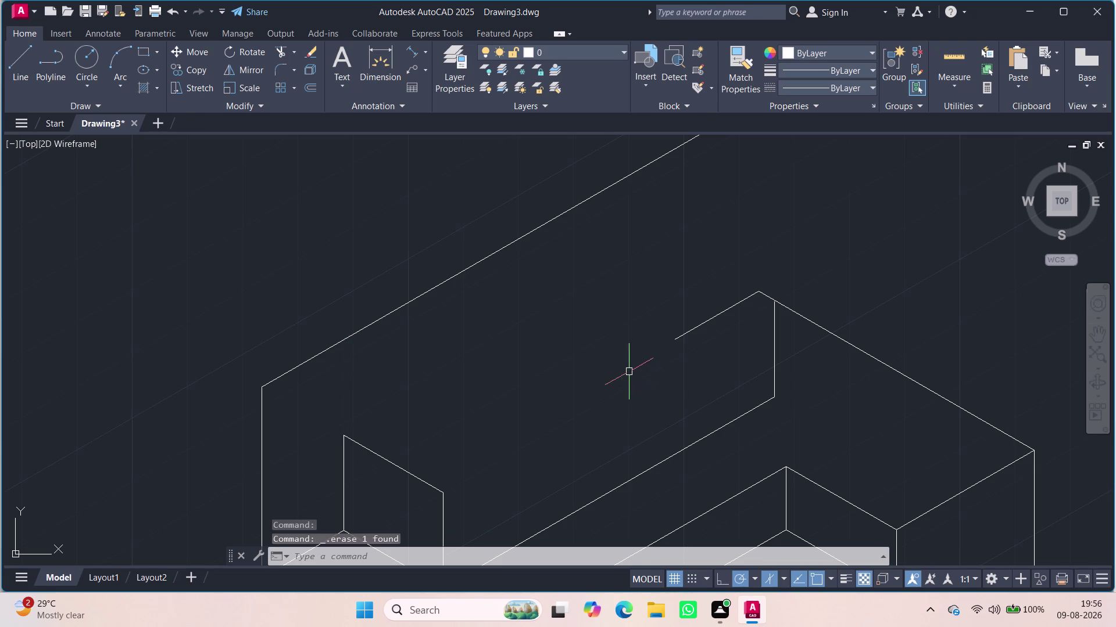
scroll(down, 3)
middle_drag(579, 366, 563, 355)
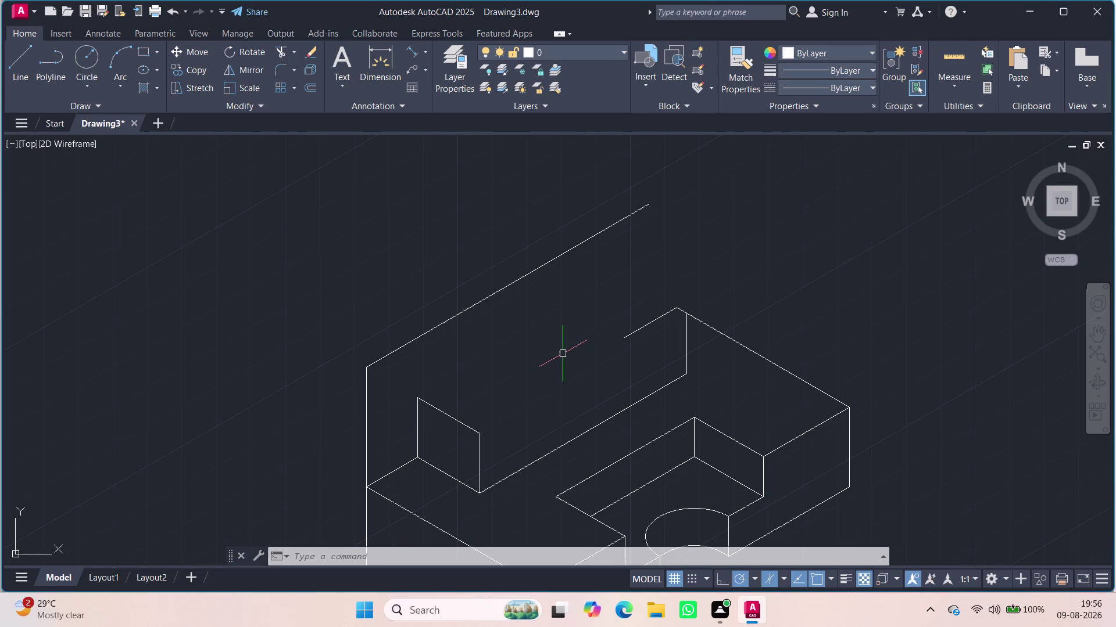
Draw a trial line up from the wall's bottom edge, then cancel it.
key(l)
key(Return)
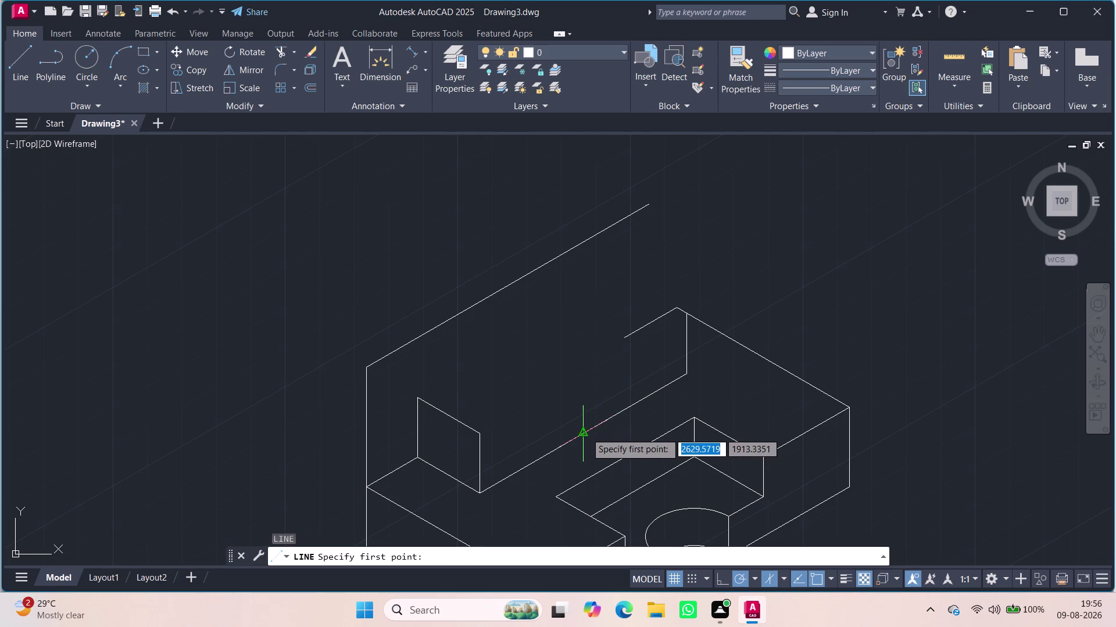
click(582, 435)
click(576, 306)
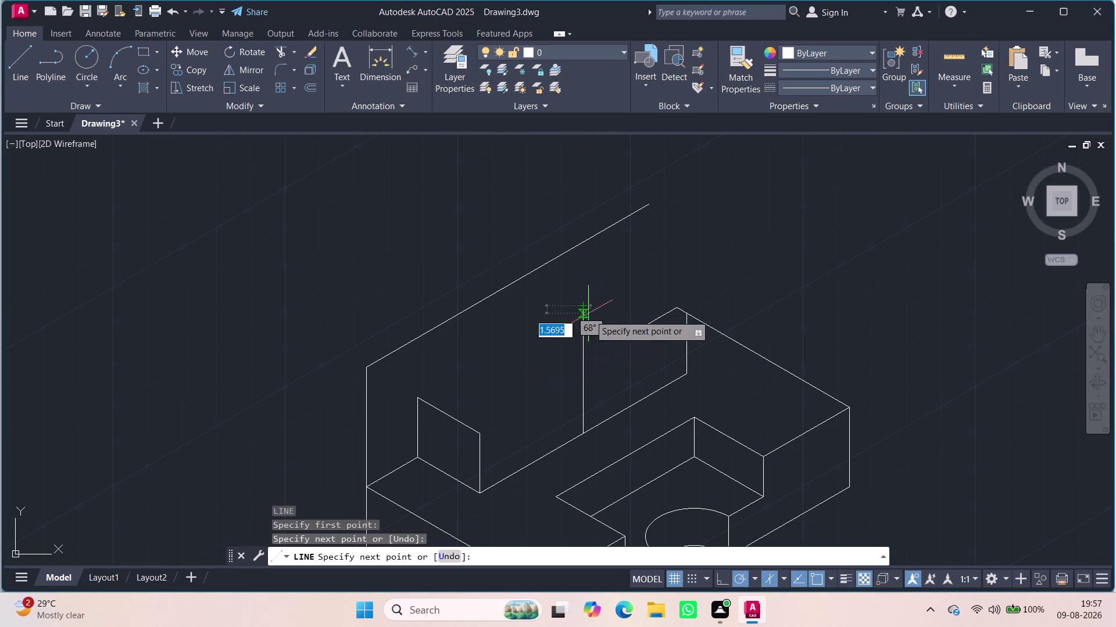
key(Escape)
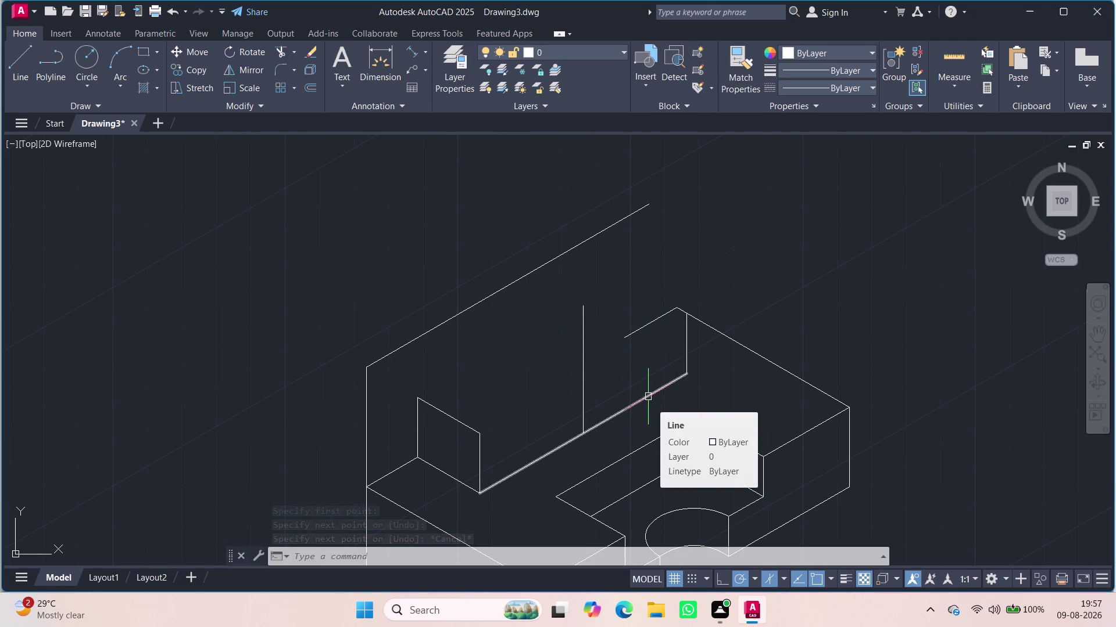
key(Delete)
Replace the overlong vertical line with a 15-unit one from the wall's lower edge; enable Ortho.
drag(630, 369, 555, 367)
click(555, 367)
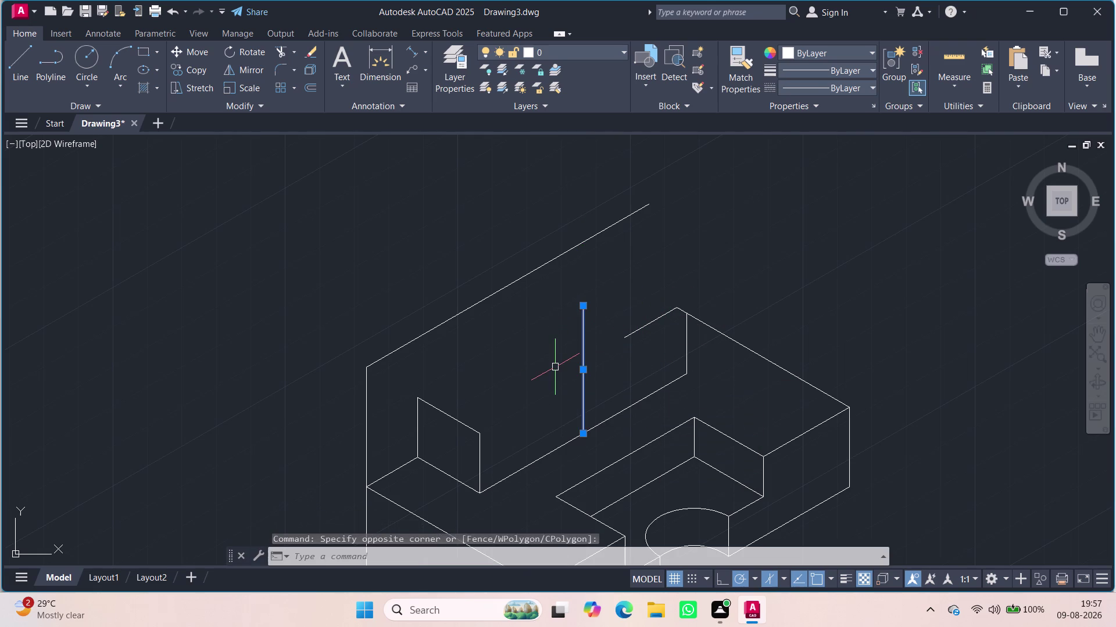
key(Delete)
key(l)
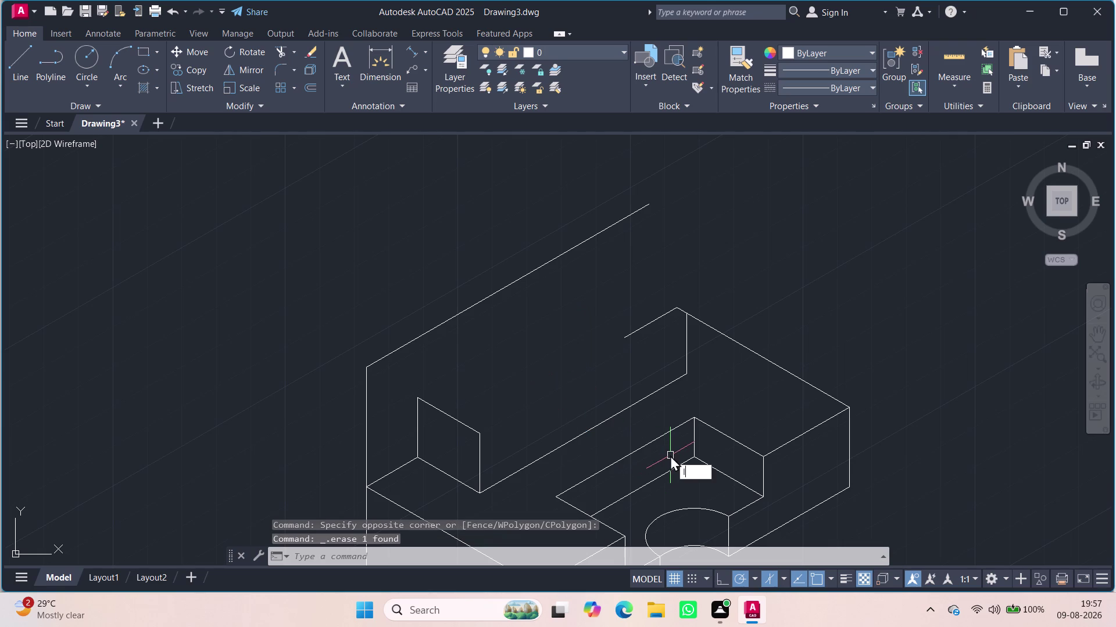
key(Return)
click(583, 434)
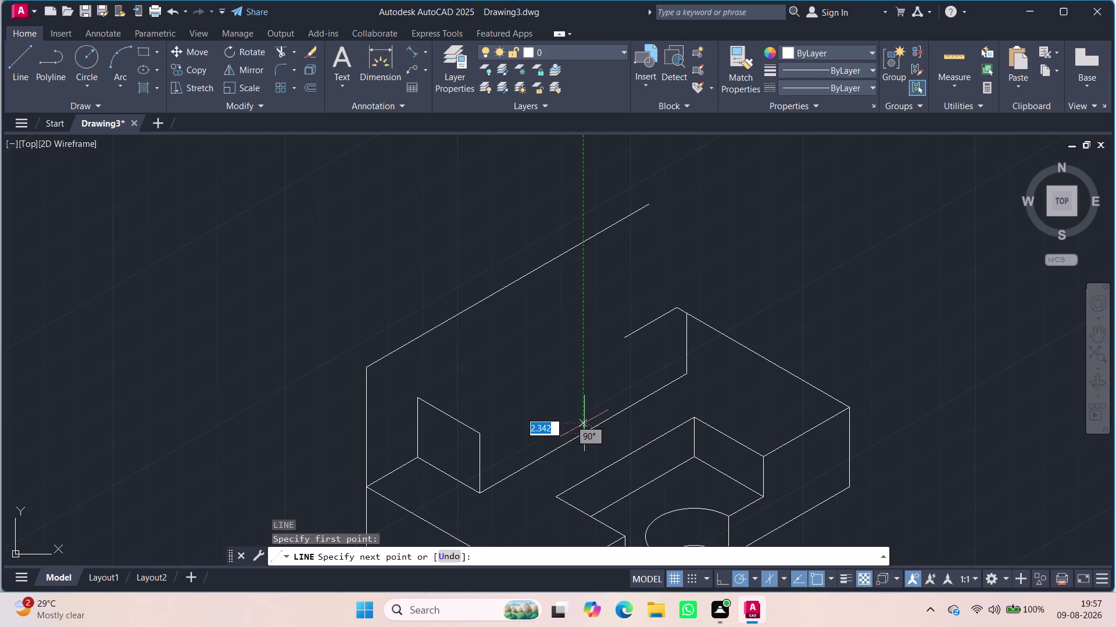
text(15)
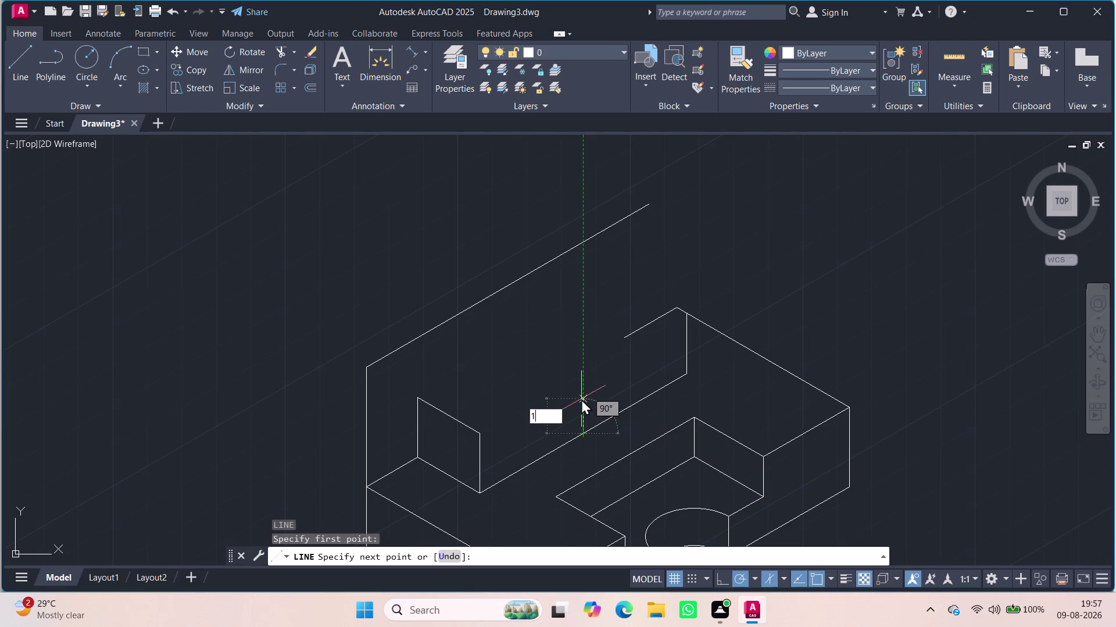
key(Return)
key(Escape)
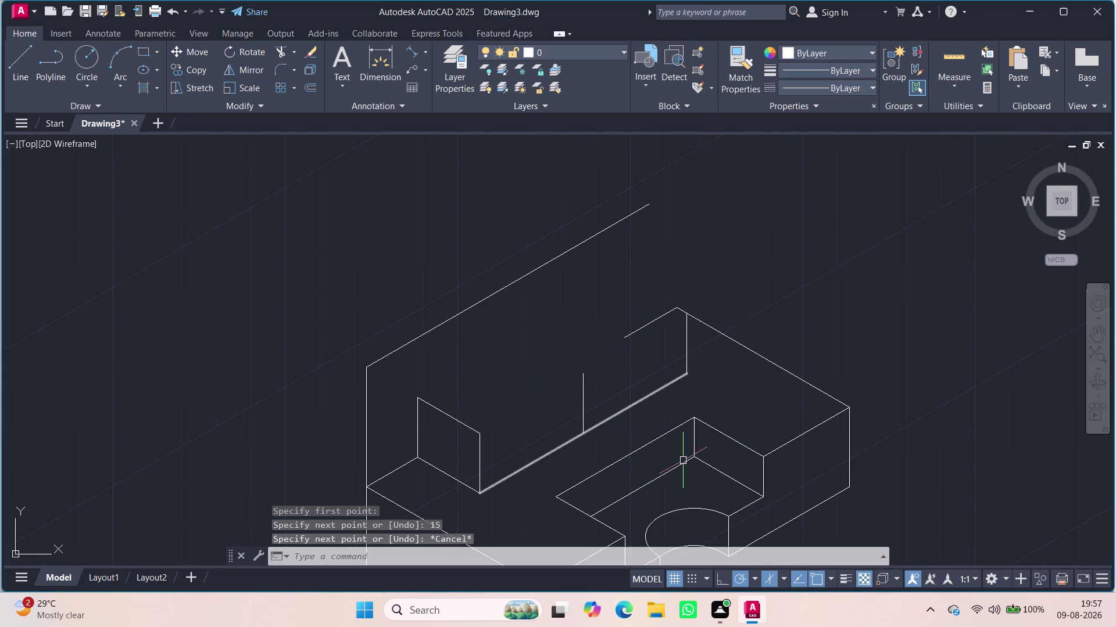
click(730, 578)
click(786, 578)
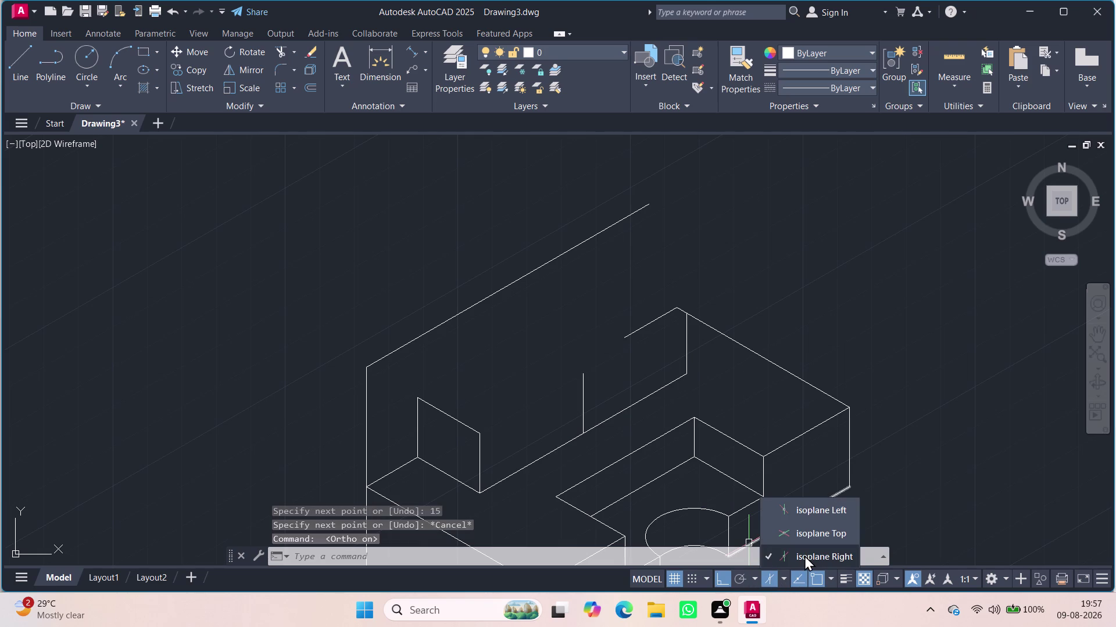
Draw a radius-9 Right-isoplane isocircle atop the short vertical line, then delete a selected object.
click(804, 555)
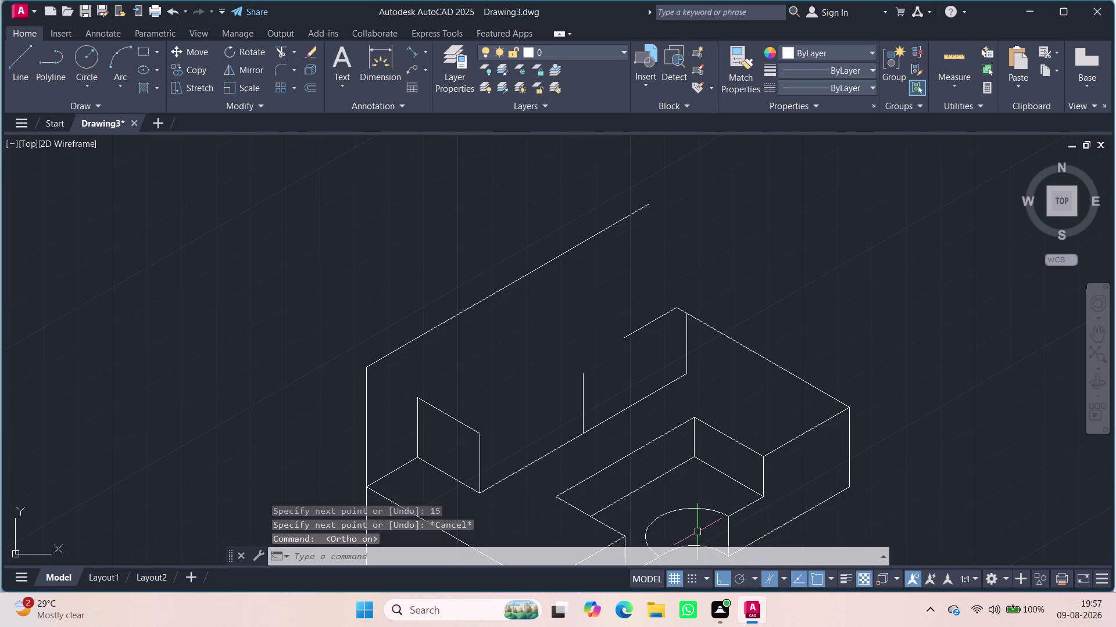
text(ell)
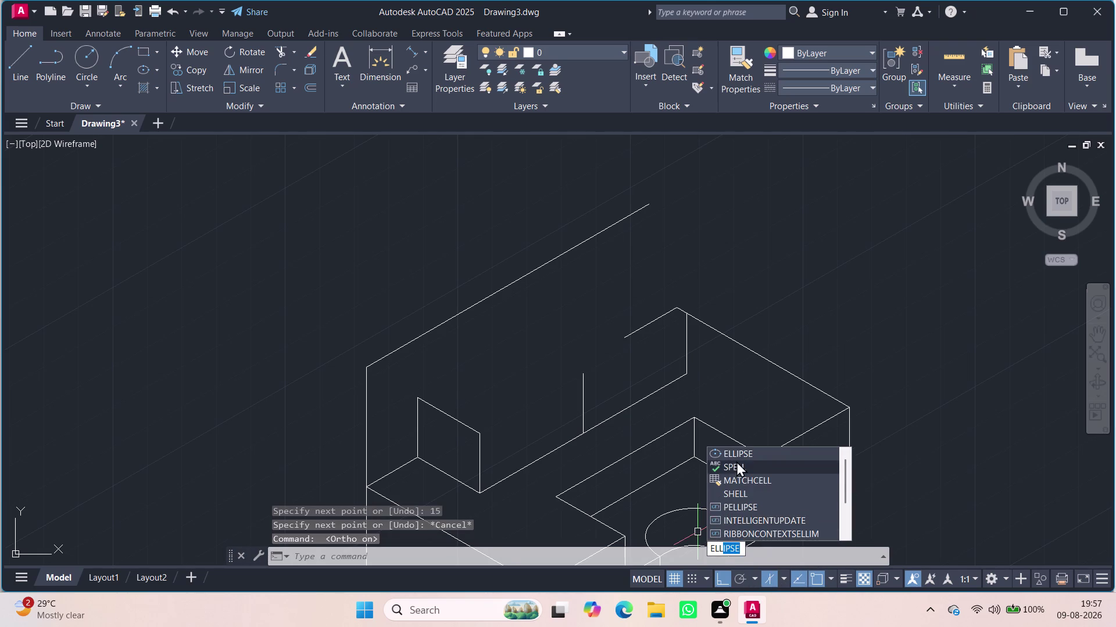
click(750, 450)
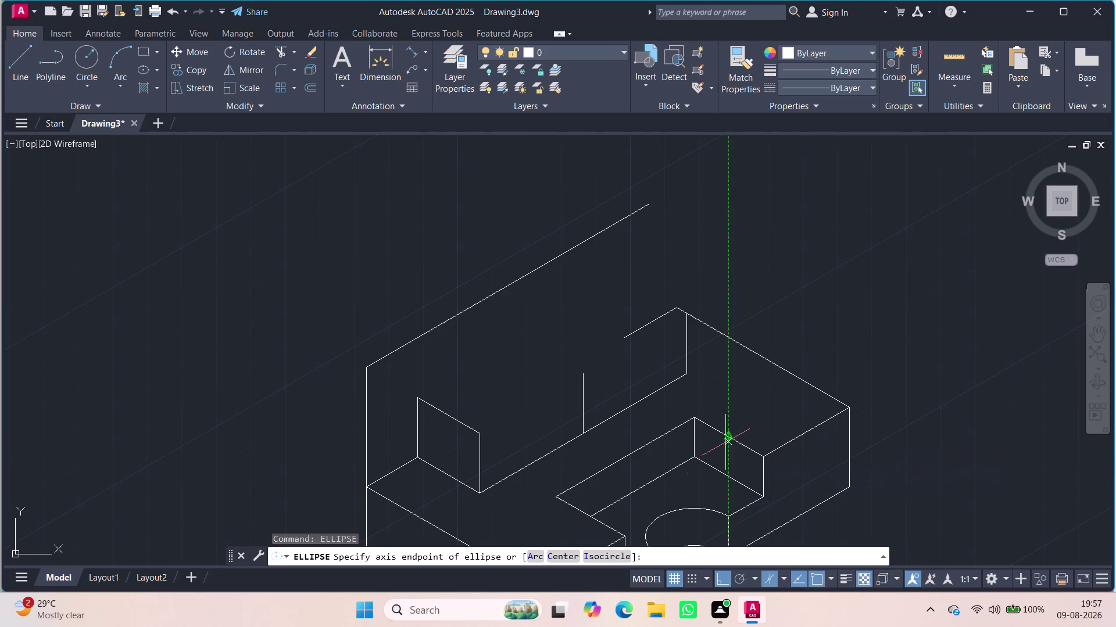
click(599, 555)
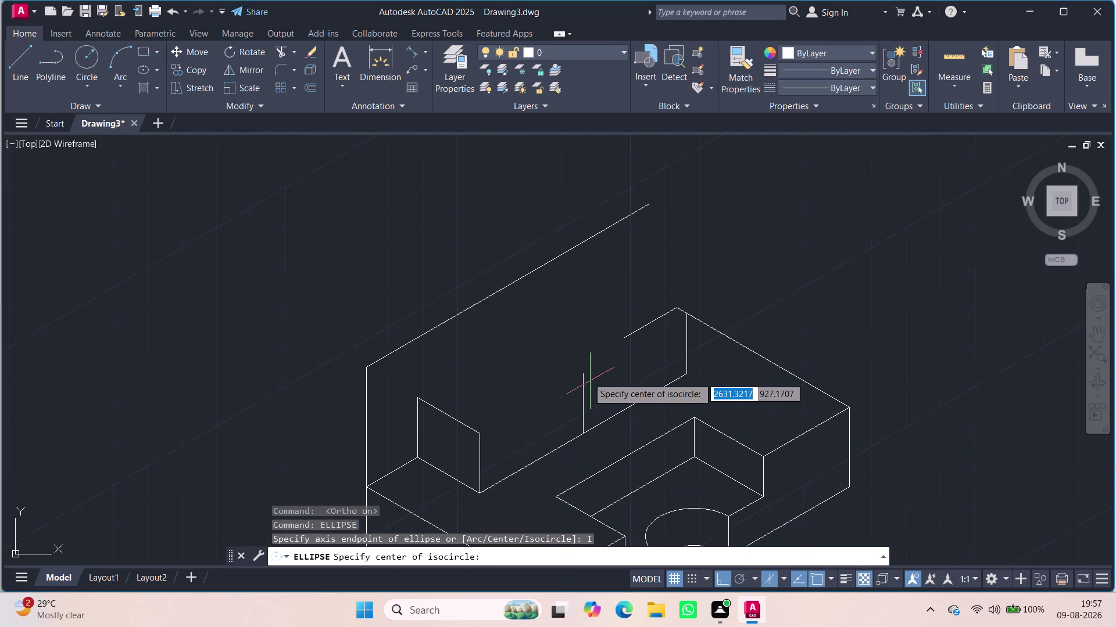
click(578, 375)
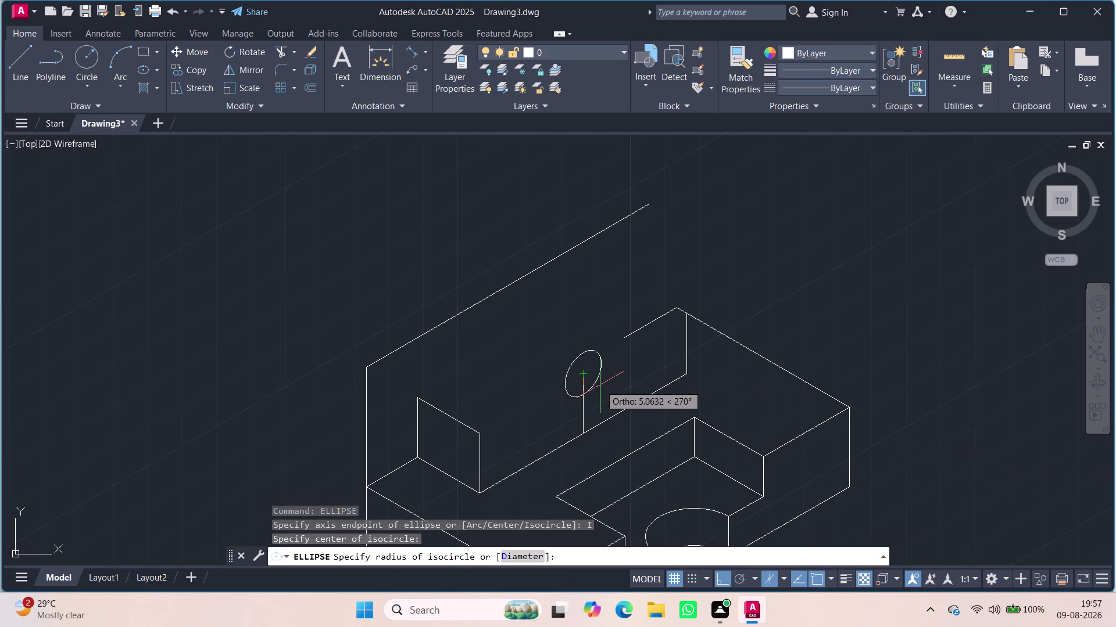
key(9)
key(Return)
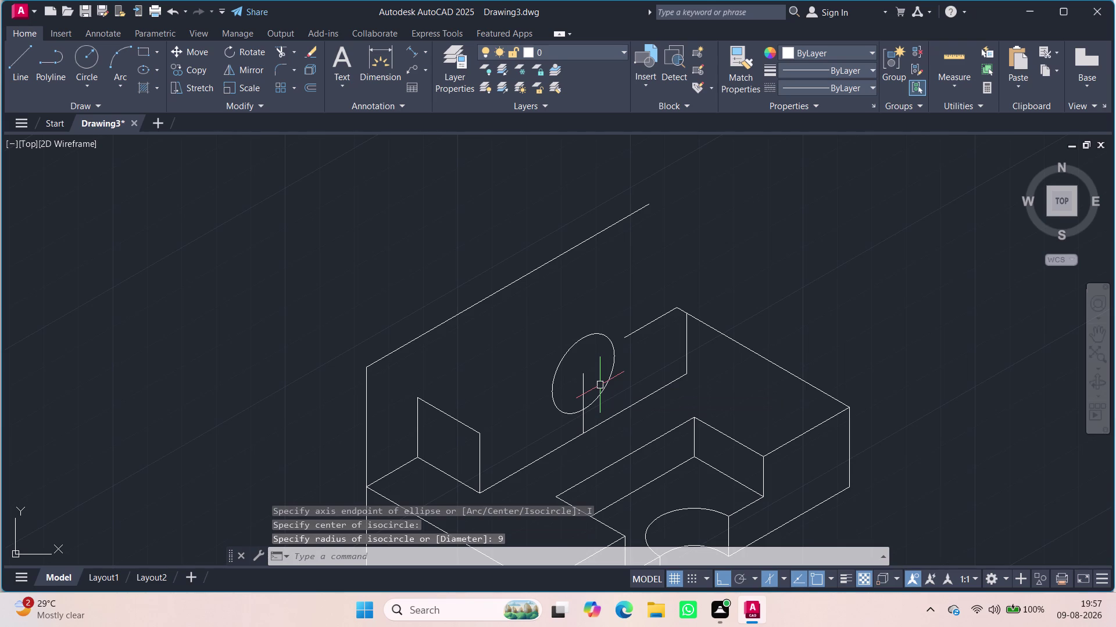
click(634, 331)
key(Delete)
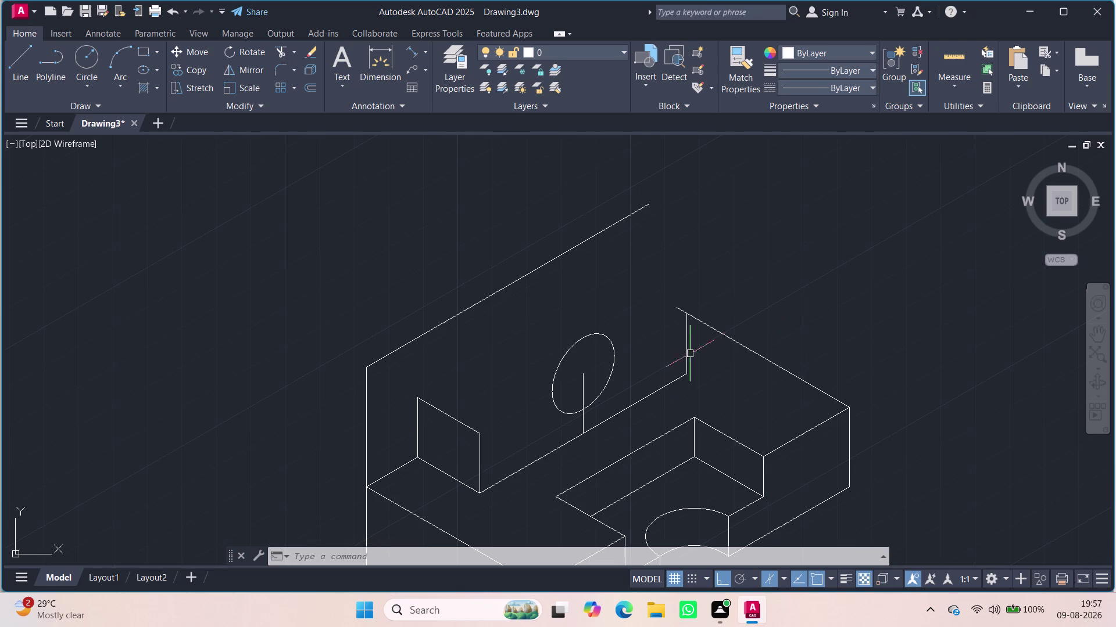
Delete a selected line, then draw a 30-unit vertical edge through the circle plus a 10-unit isometric edge.
click(584, 375)
key(Delete)
key(l)
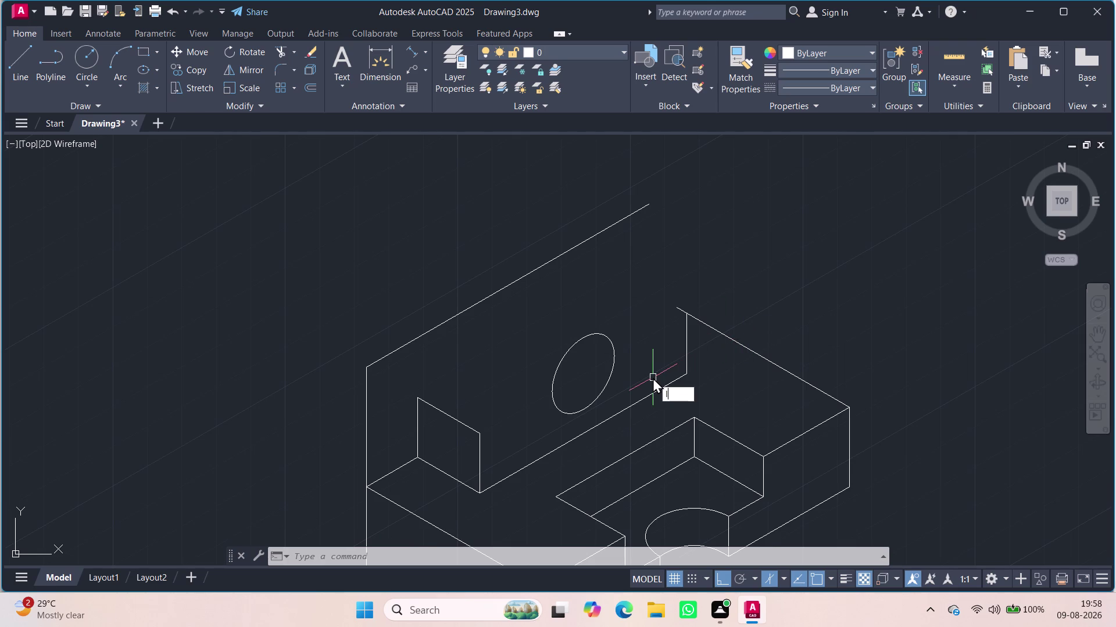
key(Return)
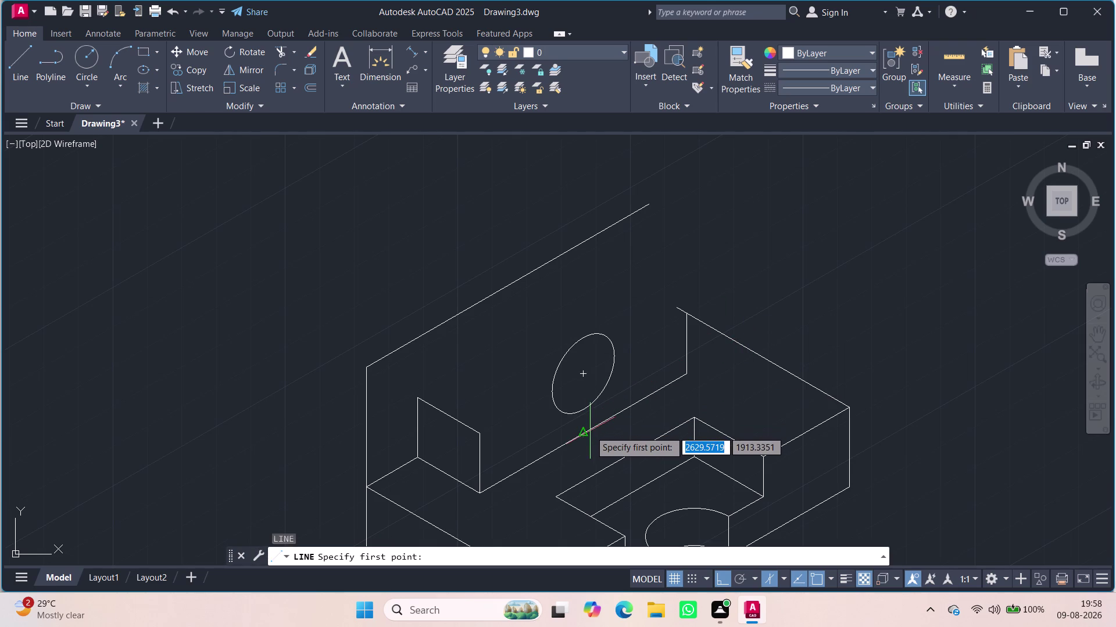
click(582, 433)
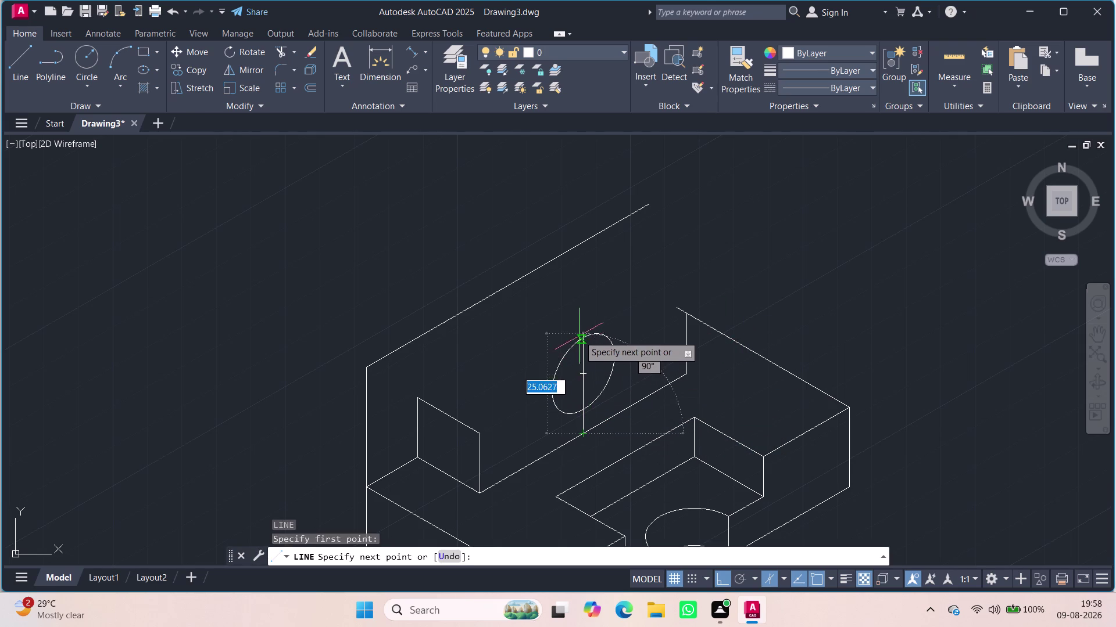
text(30)
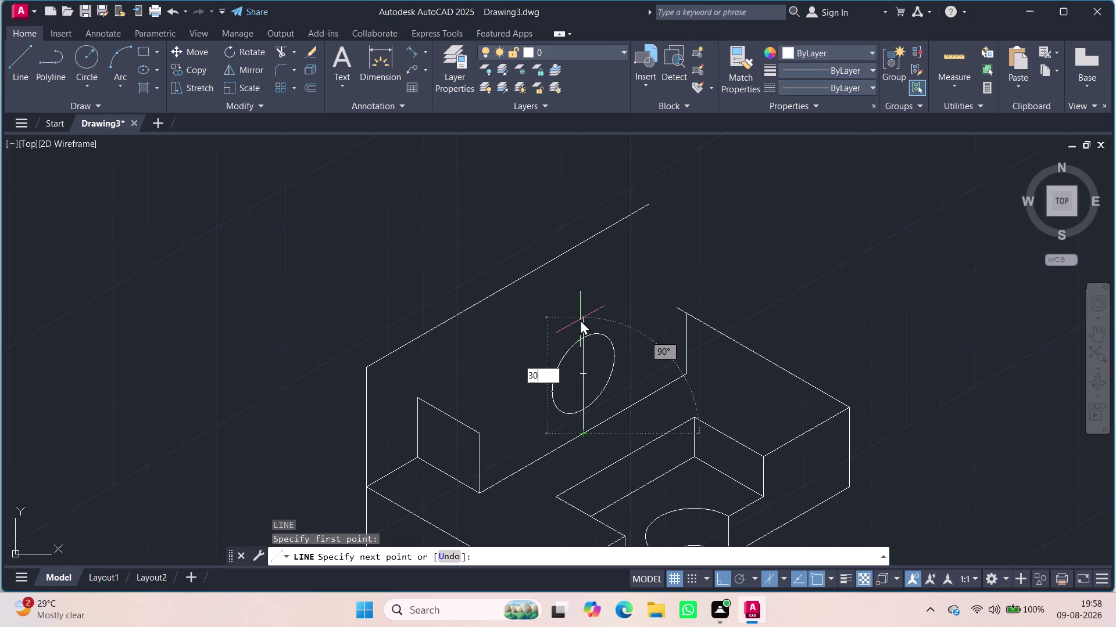
key(Return)
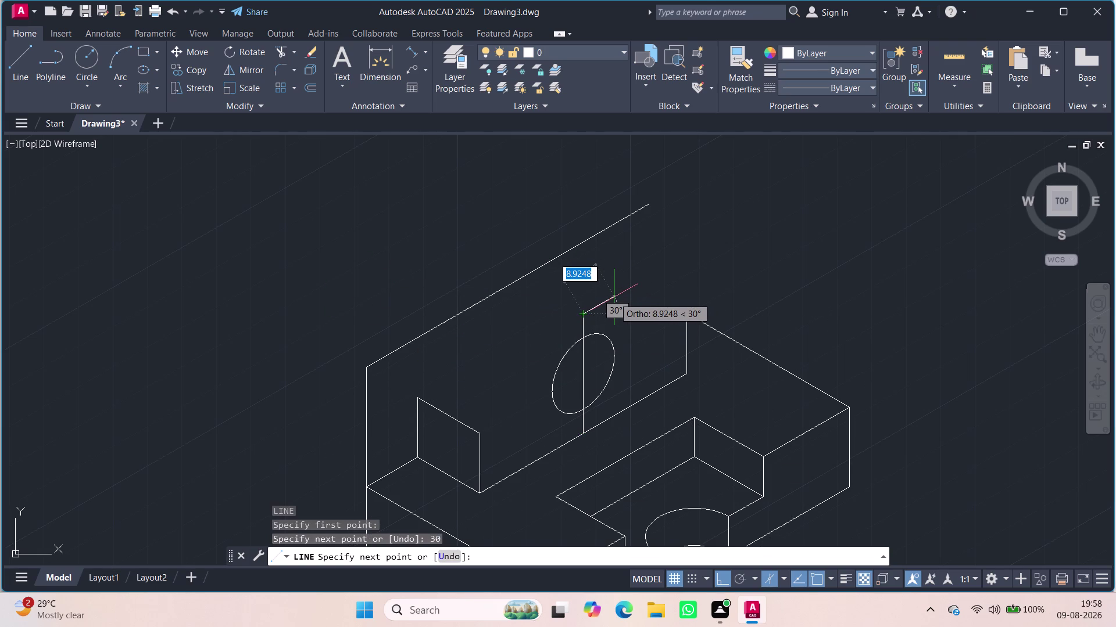
text(10)
key(Return)
key(space)
Draw a 10-unit edge leftward from the top of the vertical edge.
key(space)
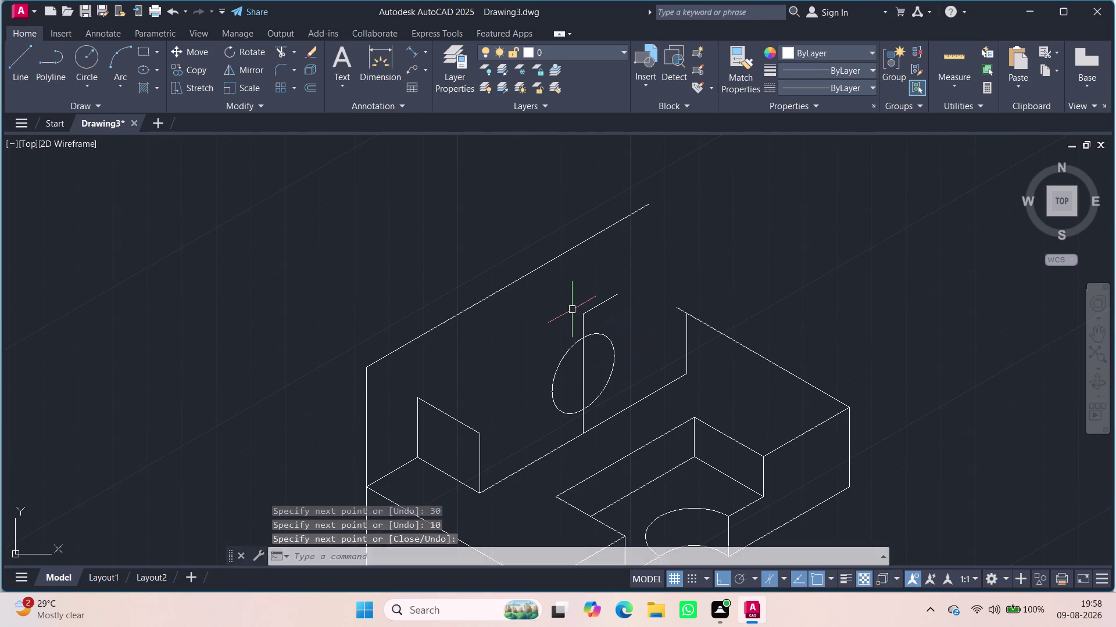
click(580, 312)
text(10)
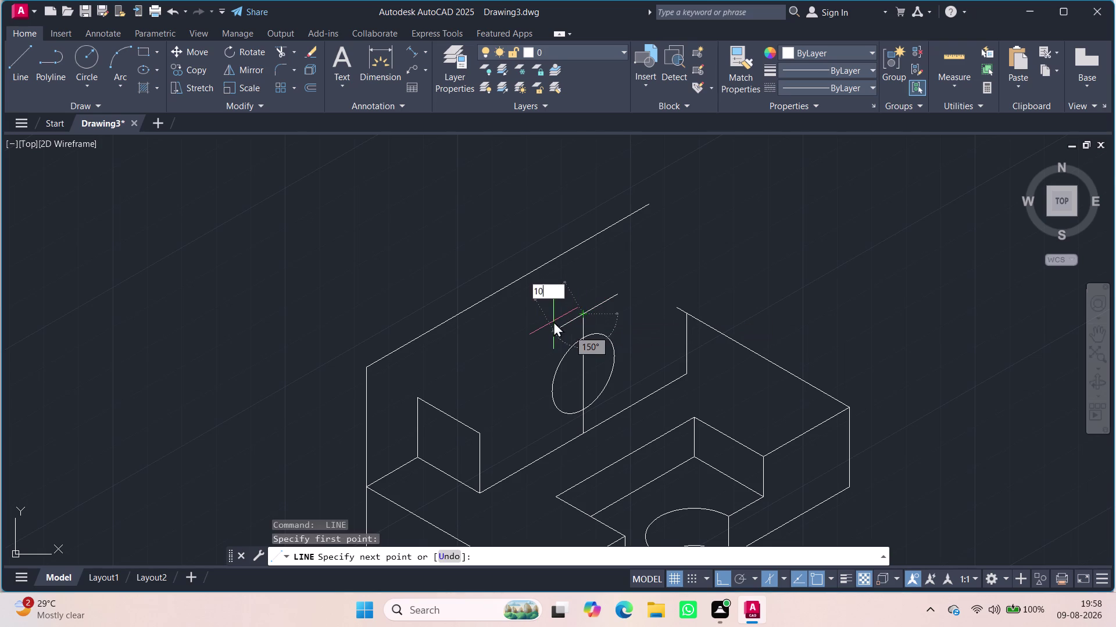
key(Return)
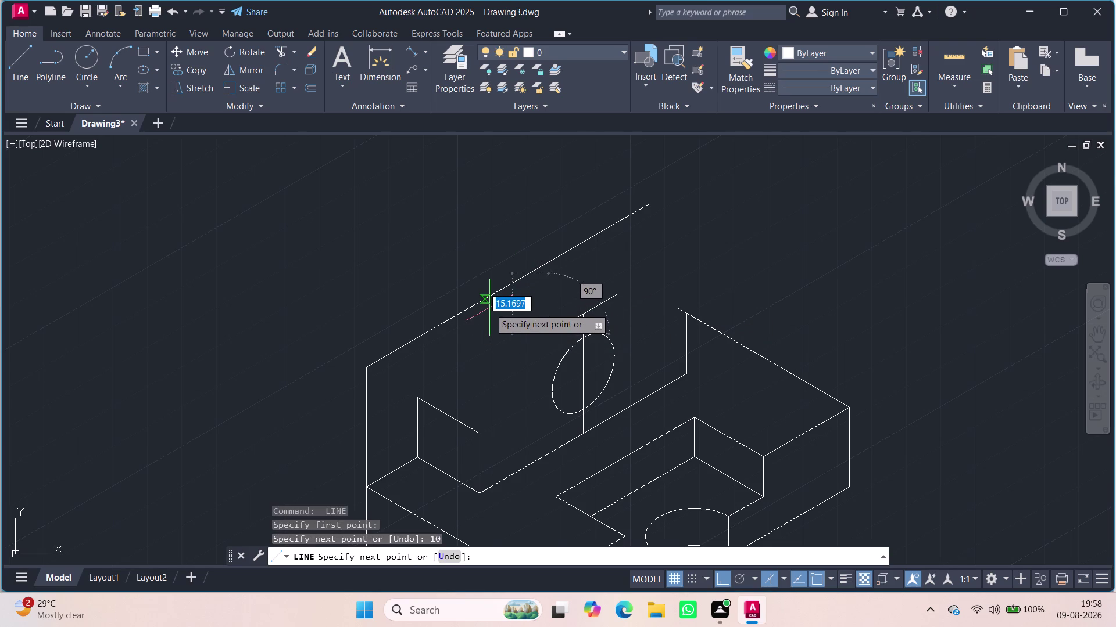
key(Escape)
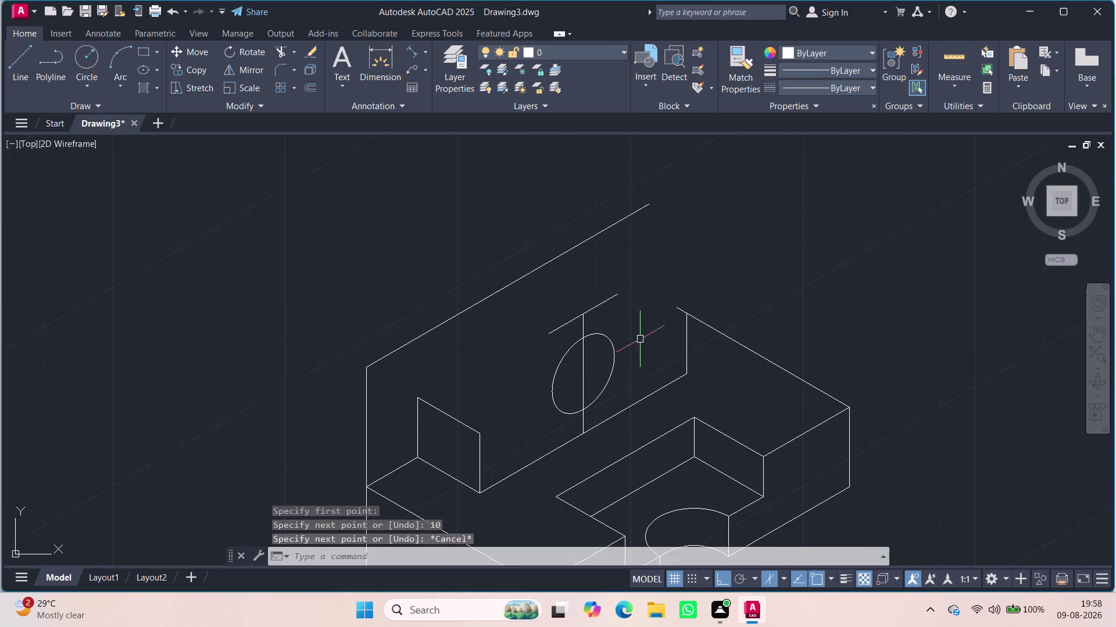
click(781, 577)
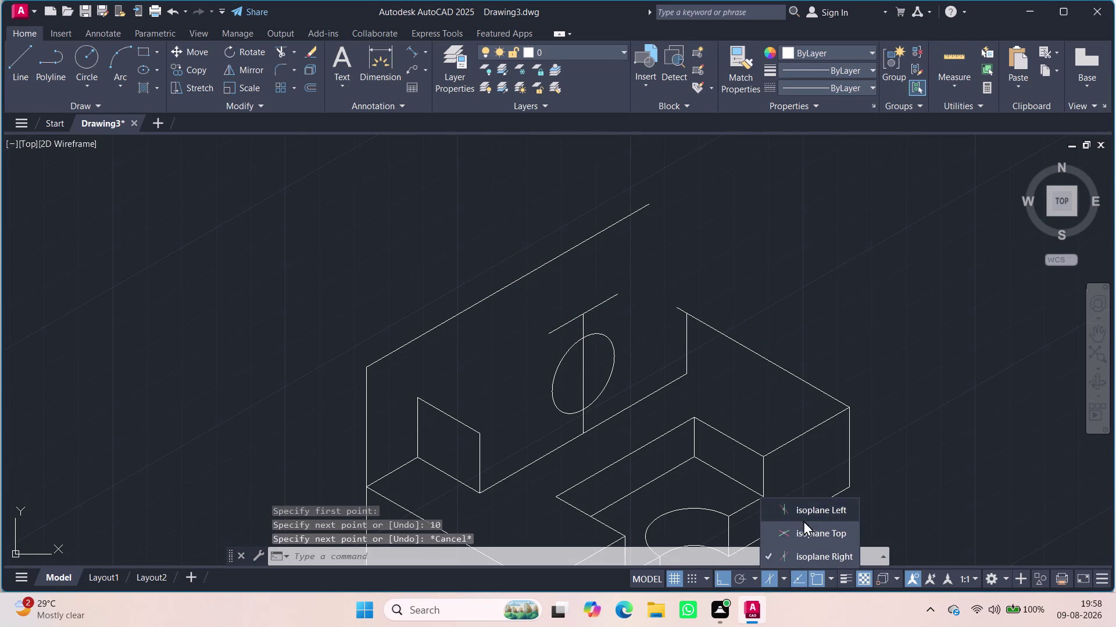
On the Top isoplane, draw two 18-unit top-face edges.
click(802, 514)
key(l)
key(Return)
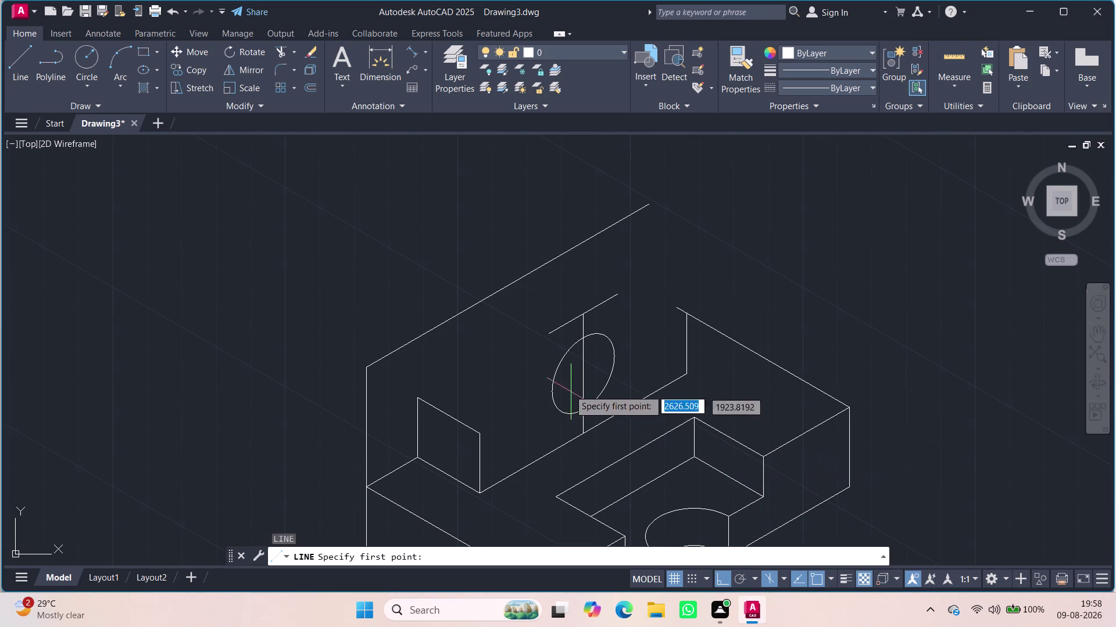
click(545, 334)
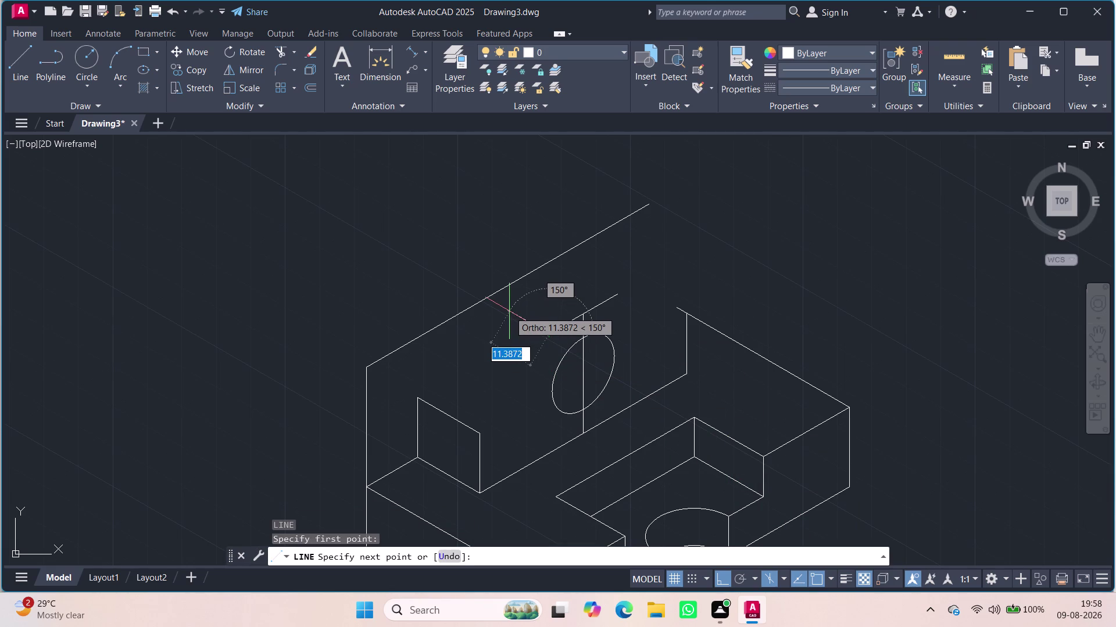
text(18)
key(Return)
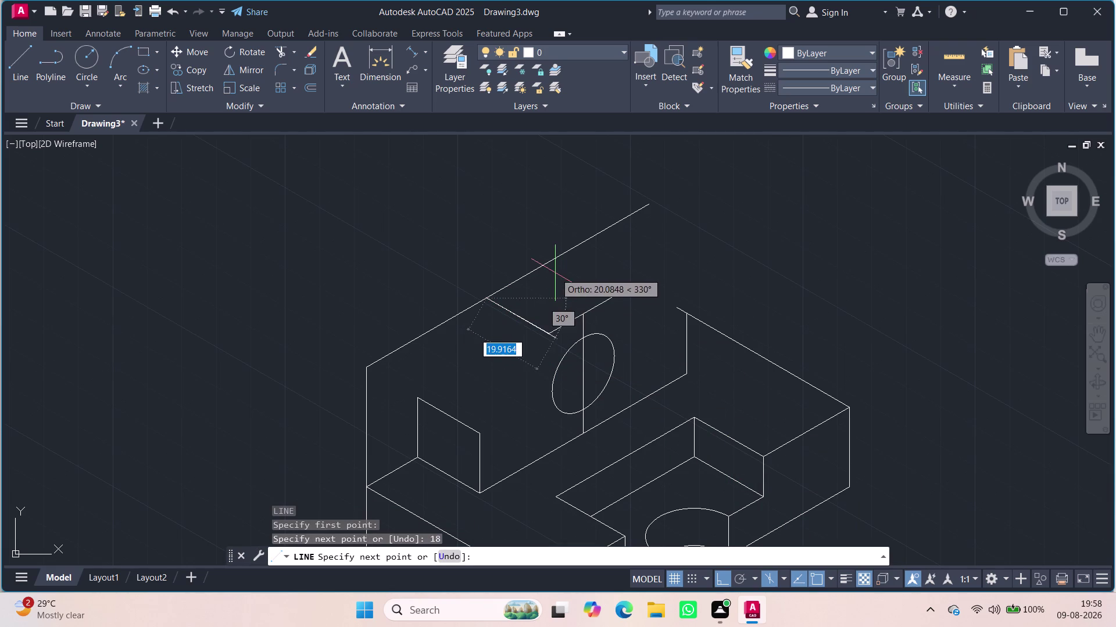
key(space)
key(space)
click(617, 296)
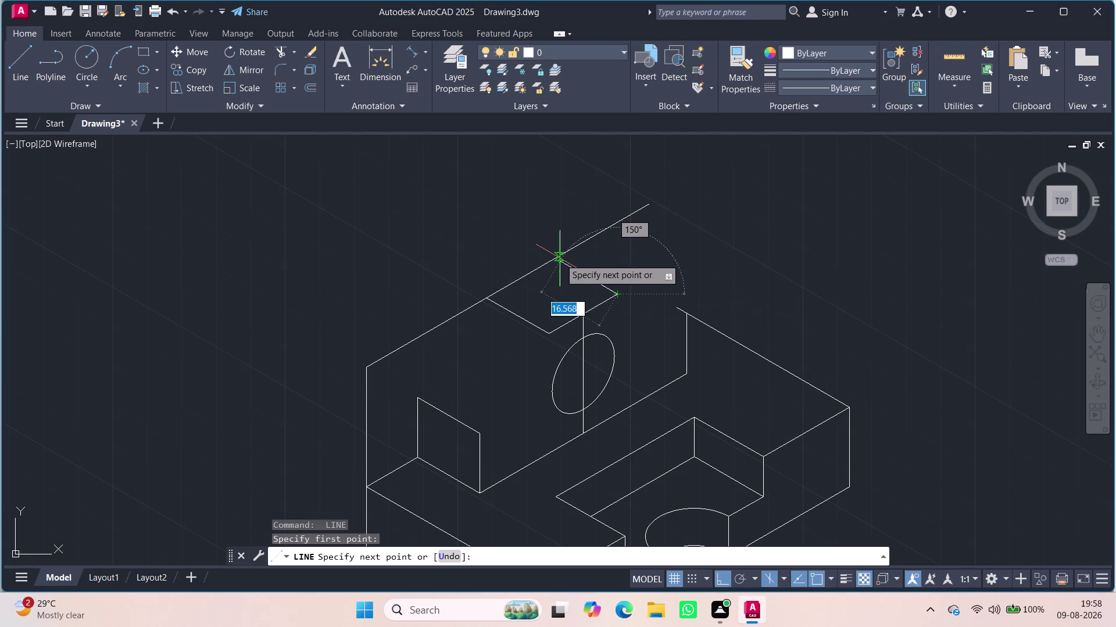
text(18)
key(Return)
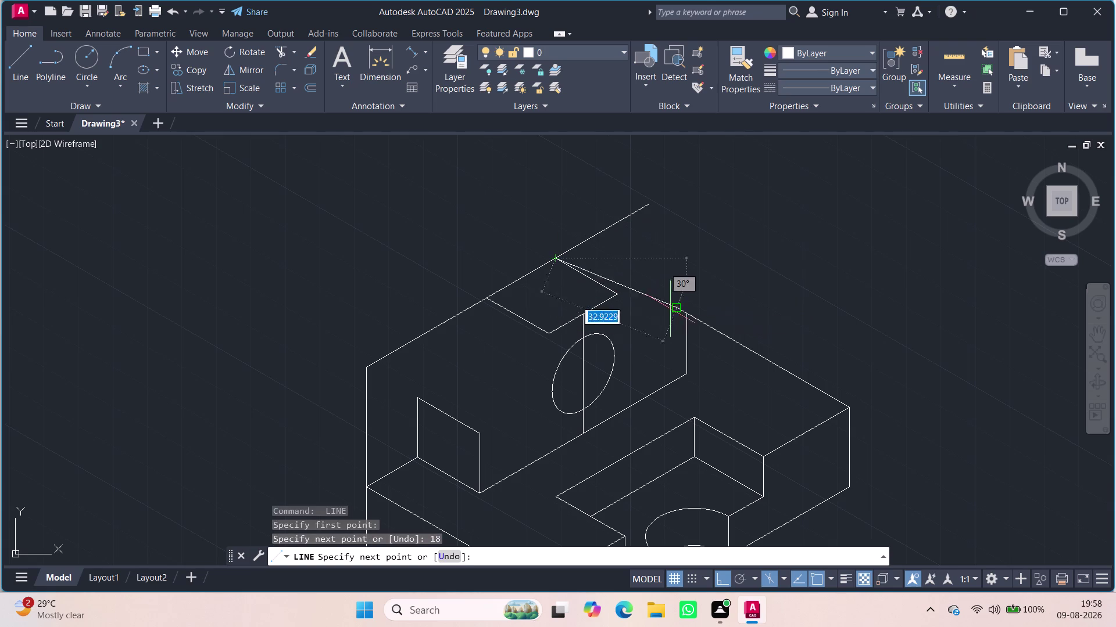
key(Escape)
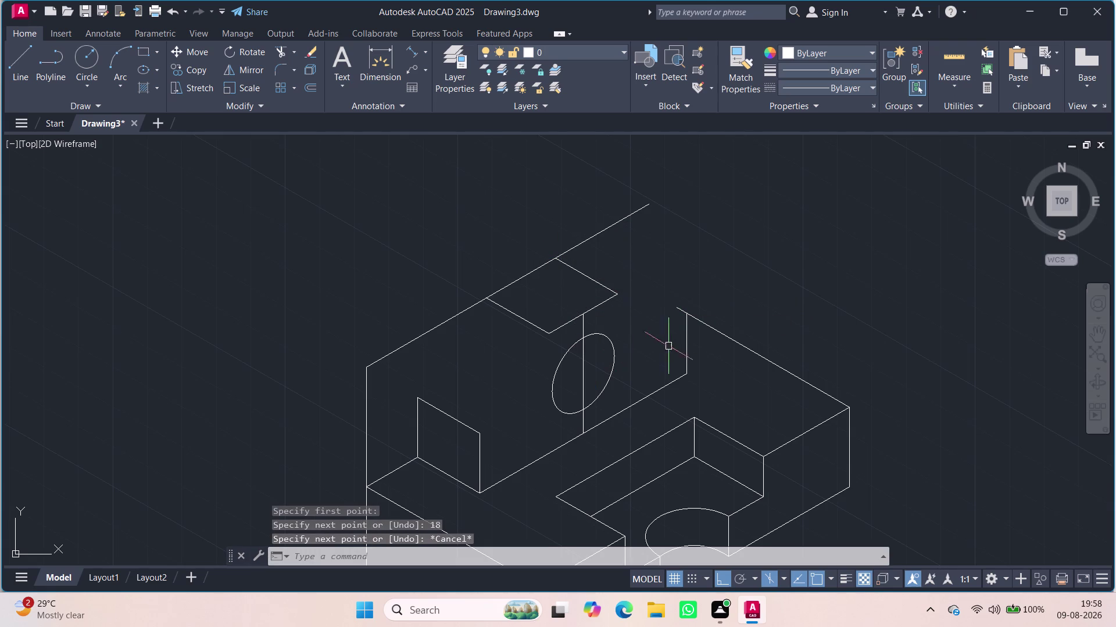
Erase the line through the circle and the overlong upper-left edge.
click(582, 334)
key(Delete)
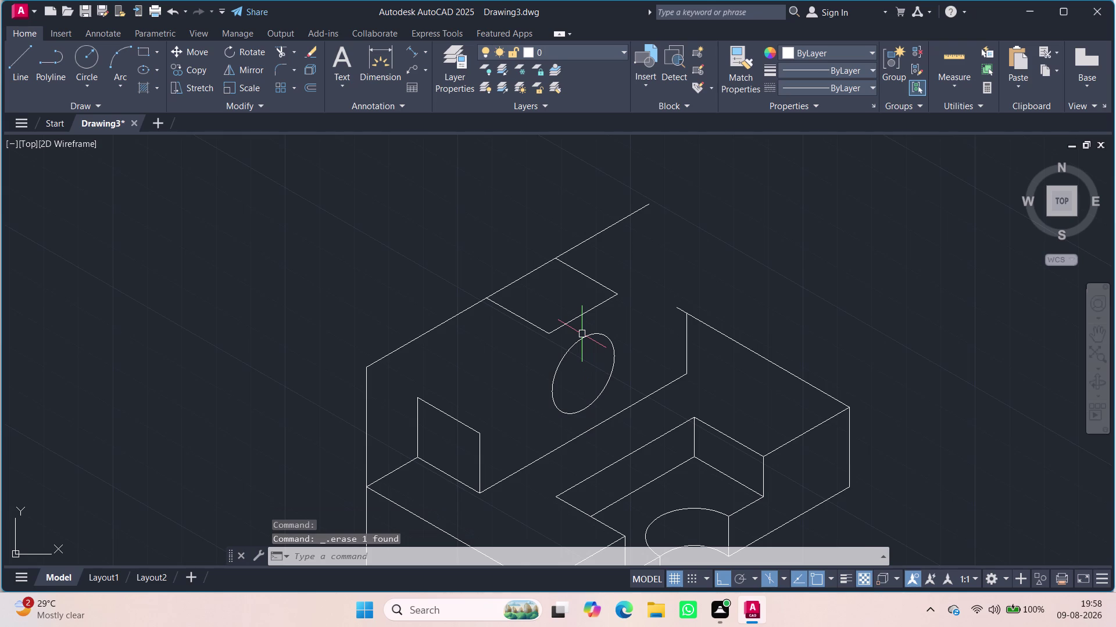
click(423, 341)
click(423, 340)
click(414, 341)
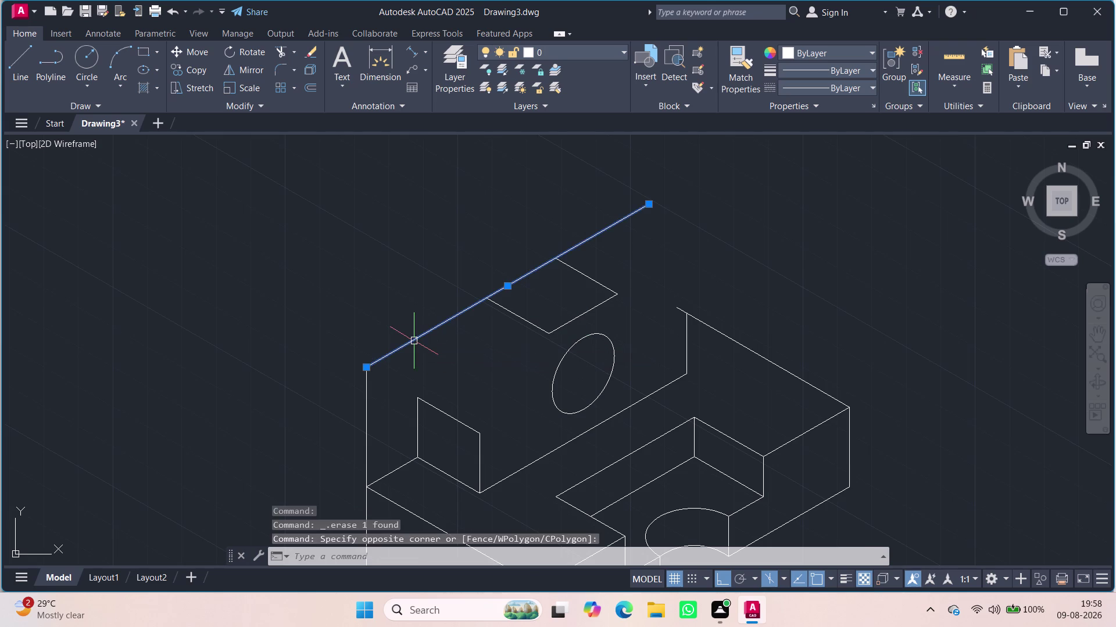
key(Delete)
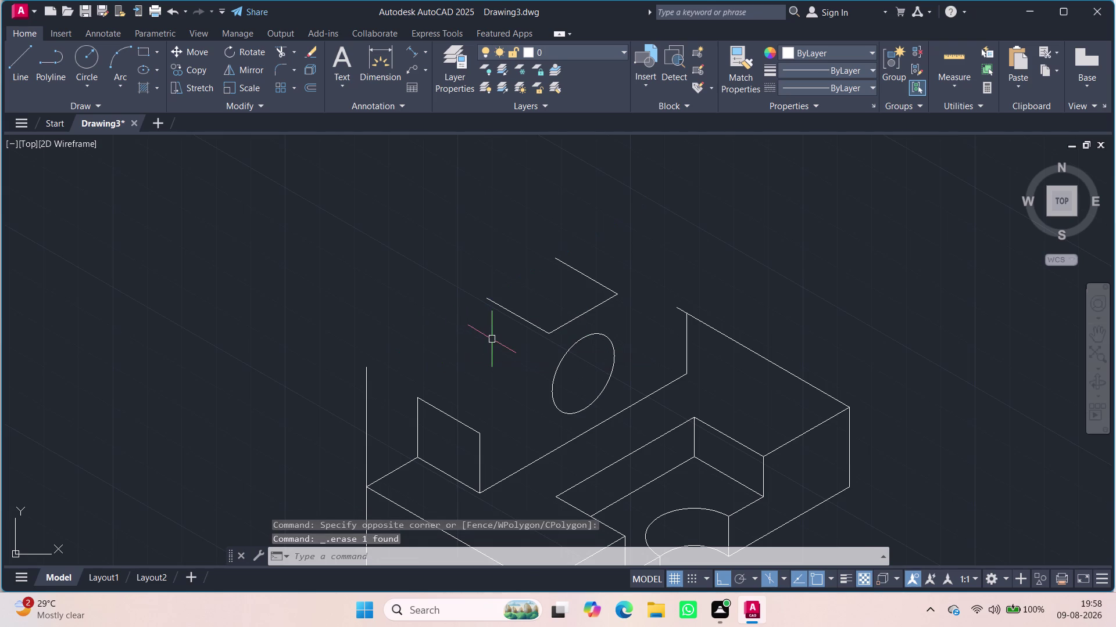
Draw the missing top-face edge from the front corner to the back corner.
key(l)
key(Return)
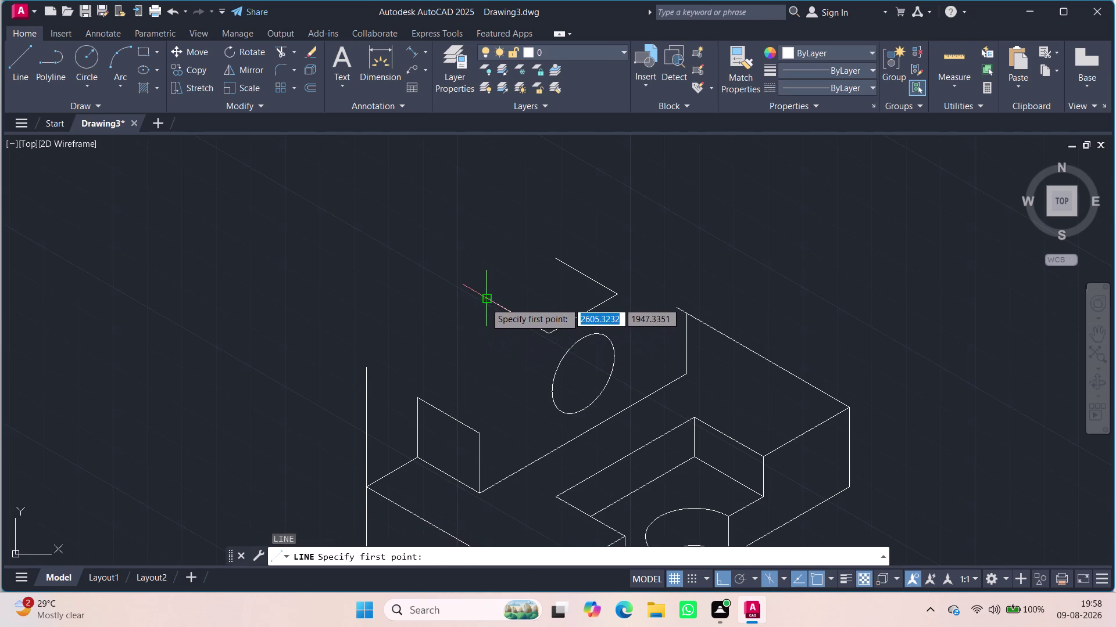
click(487, 302)
click(556, 261)
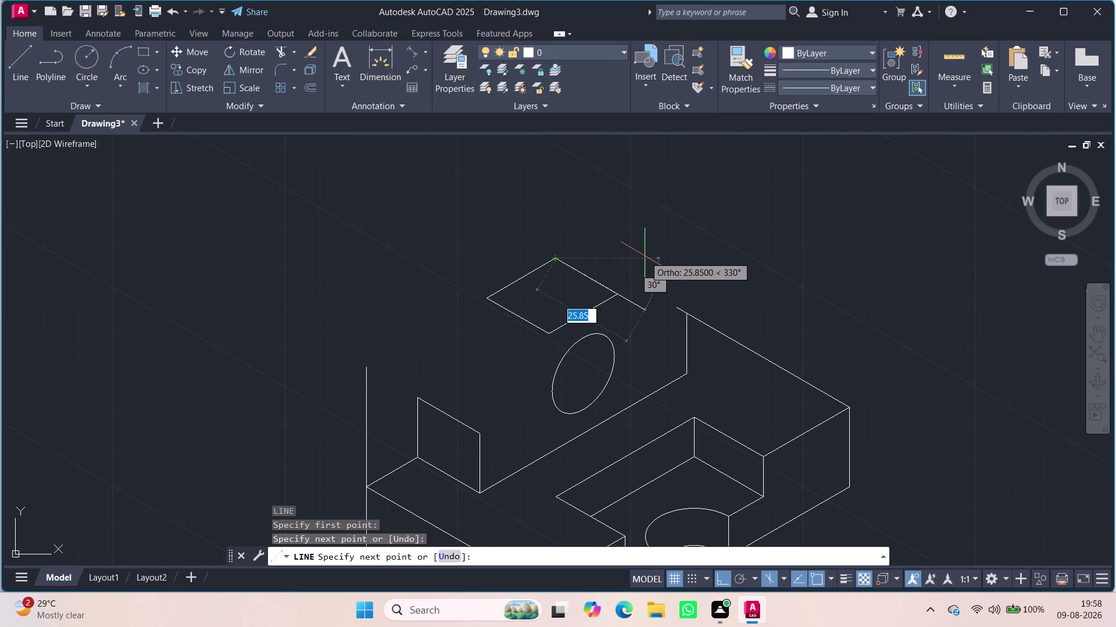
key(Escape)
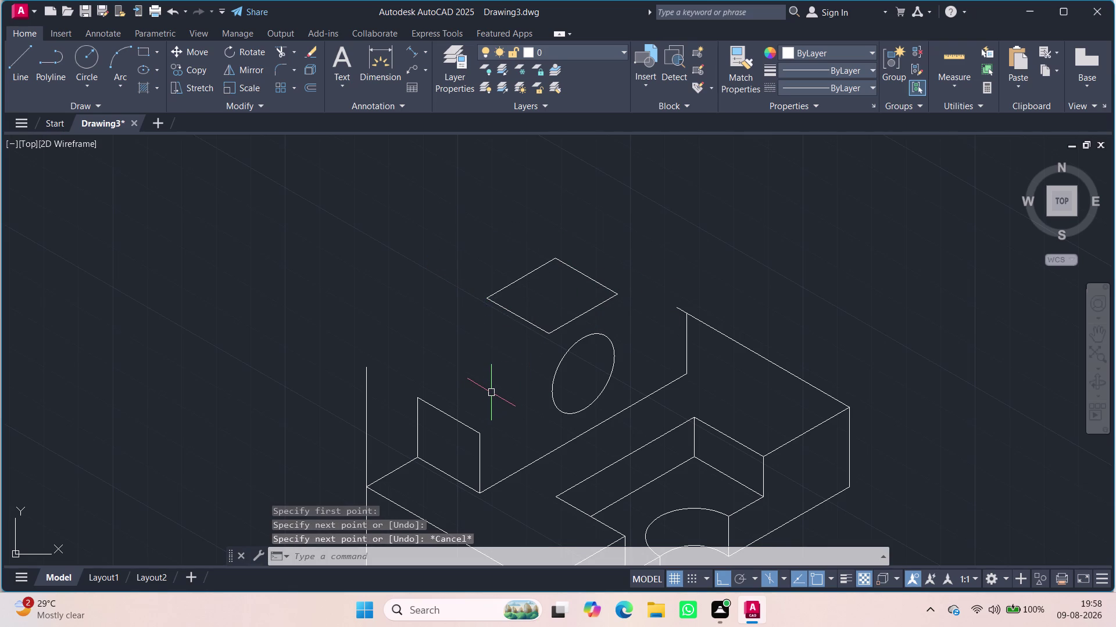
key(l)
key(Return)
Draw two sloped edges from the block's lower corners up to the top-face corners.
click(482, 433)
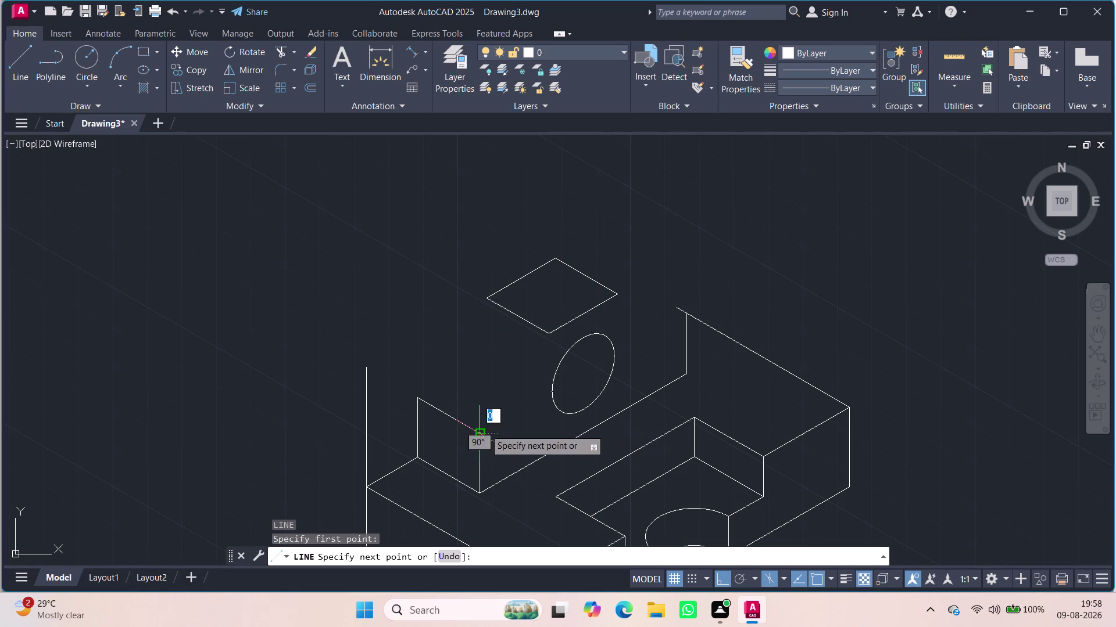
click(552, 337)
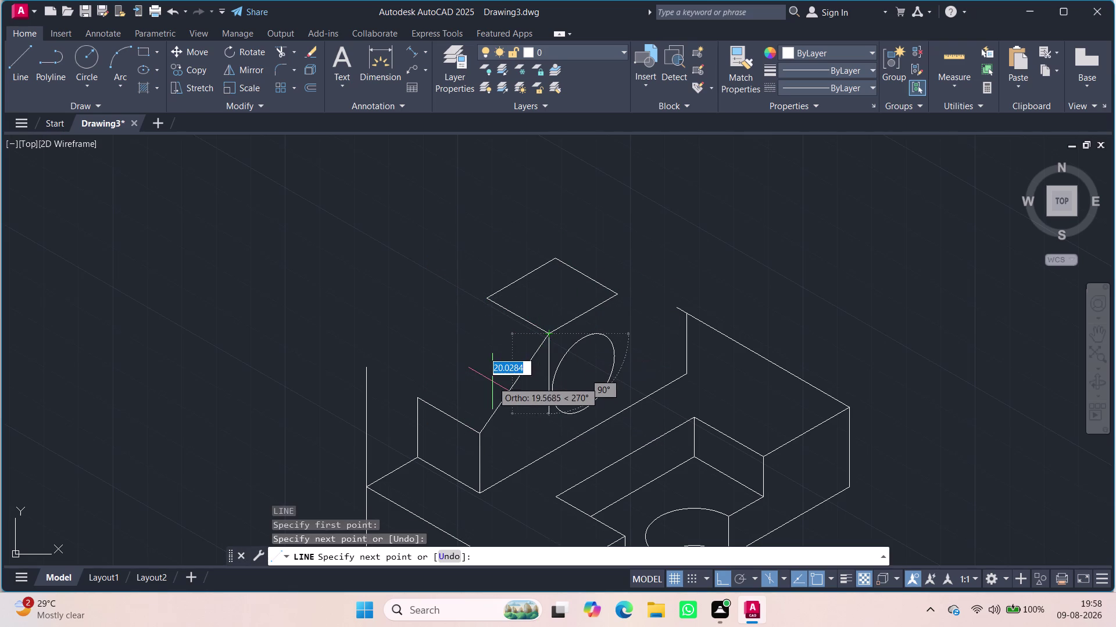
key(space)
key(space)
click(418, 399)
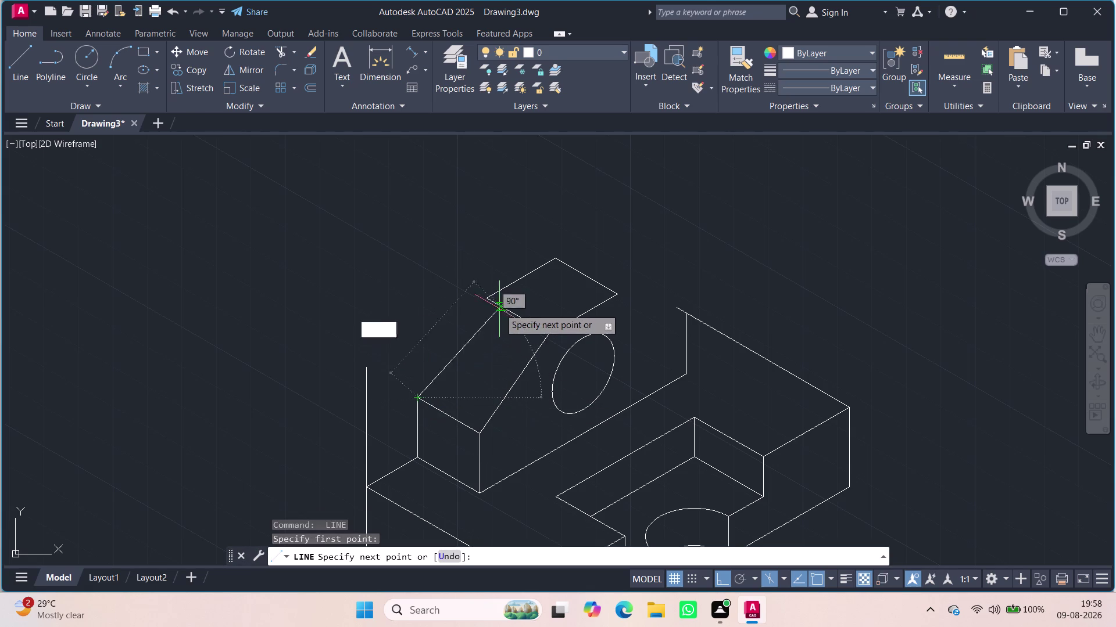
click(489, 301)
key(space)
key(space)
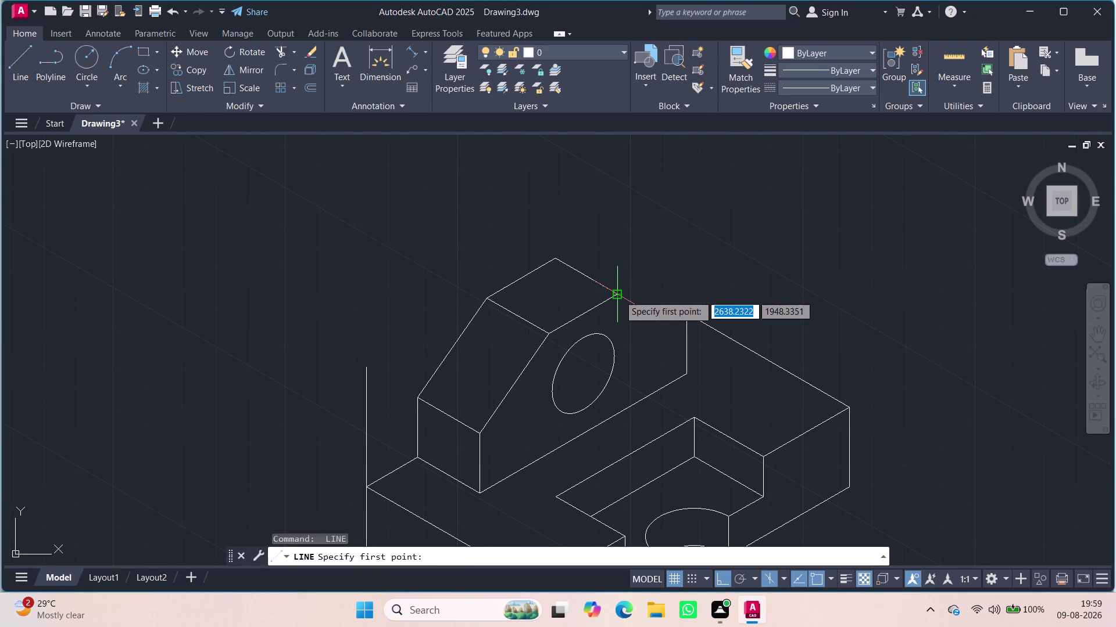
Draw an edge from the top face's right corner toward the vertical edge.
click(618, 295)
scroll(up, 3)
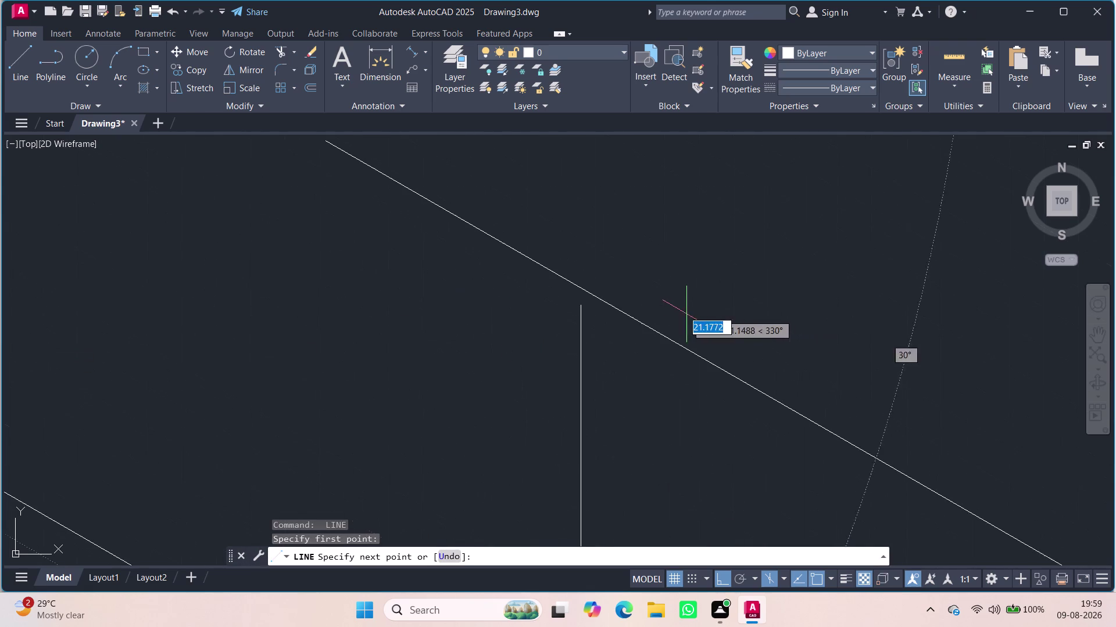
click(580, 306)
scroll(down, 3)
scroll(down, 3)
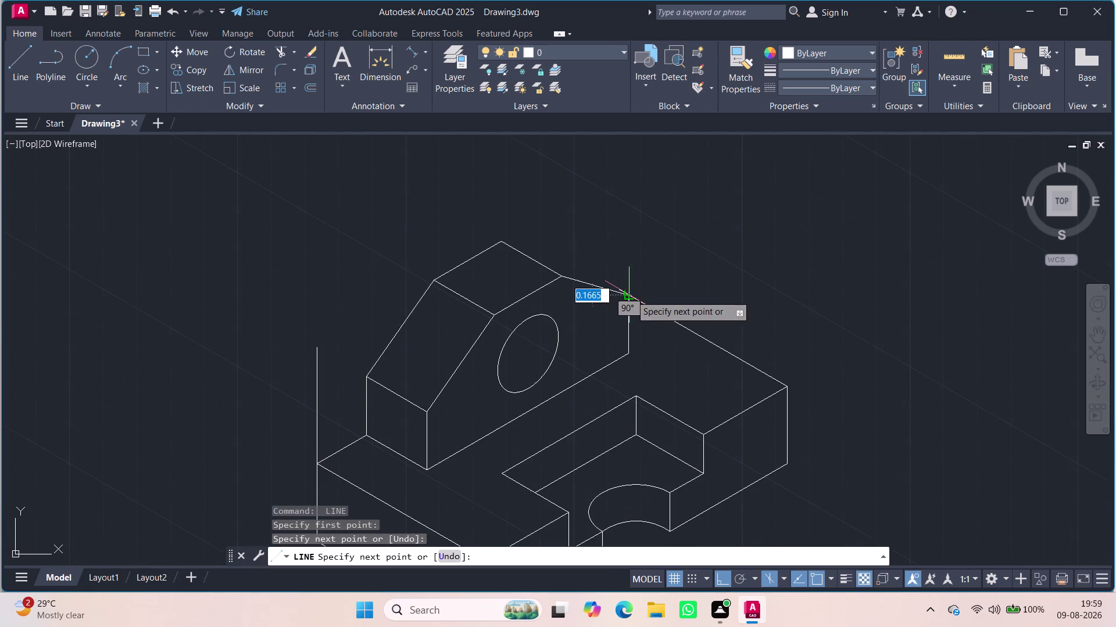
key(Escape)
scroll(up, 3)
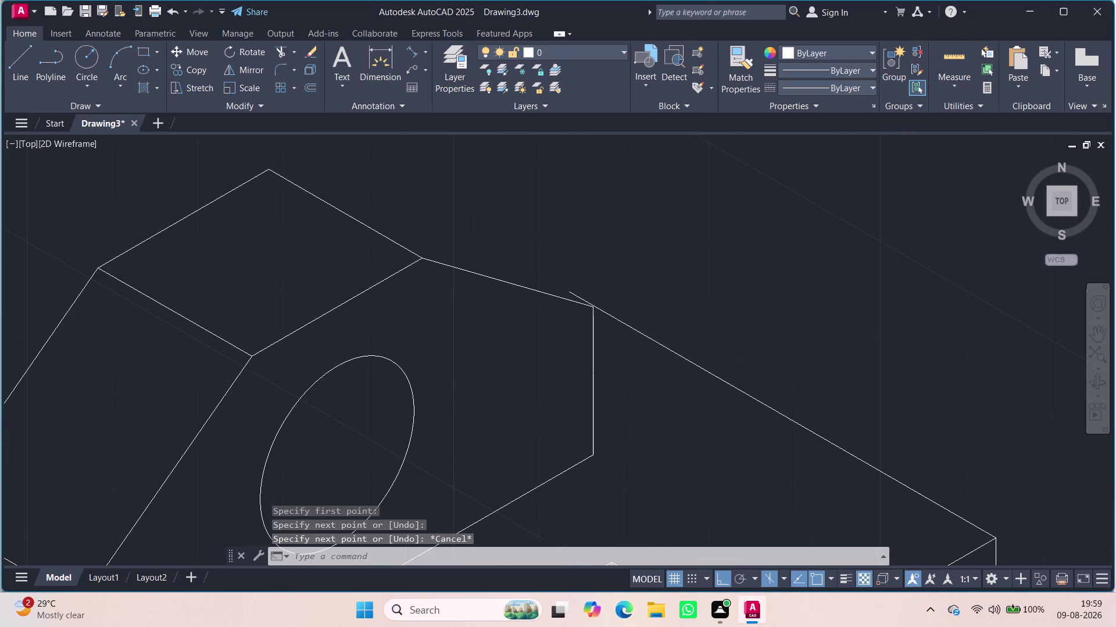
scroll(up, 3)
scroll(down, 3)
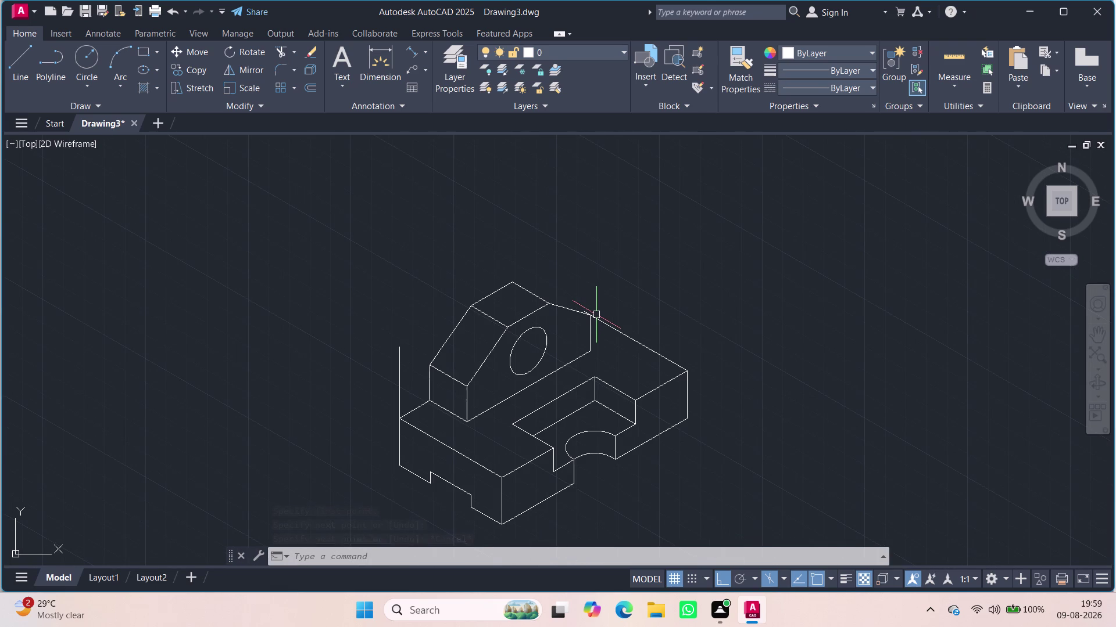
scroll(up, 3)
scroll(up, 3)
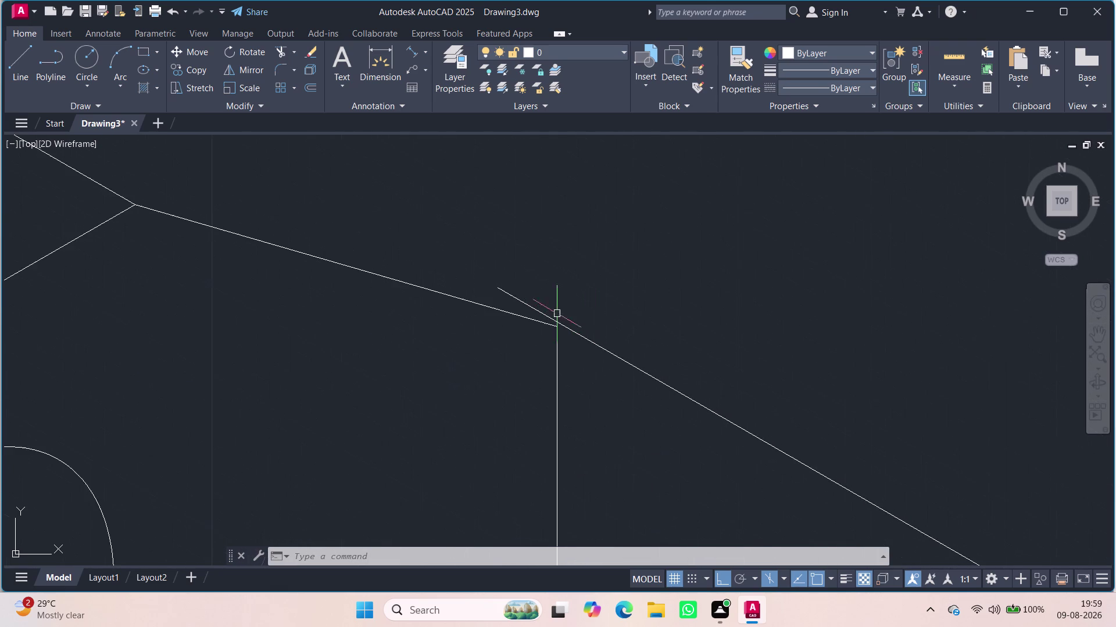
scroll(up, 3)
Erase the leftover slanted edge beside the raised block and reframe the view.
click(569, 340)
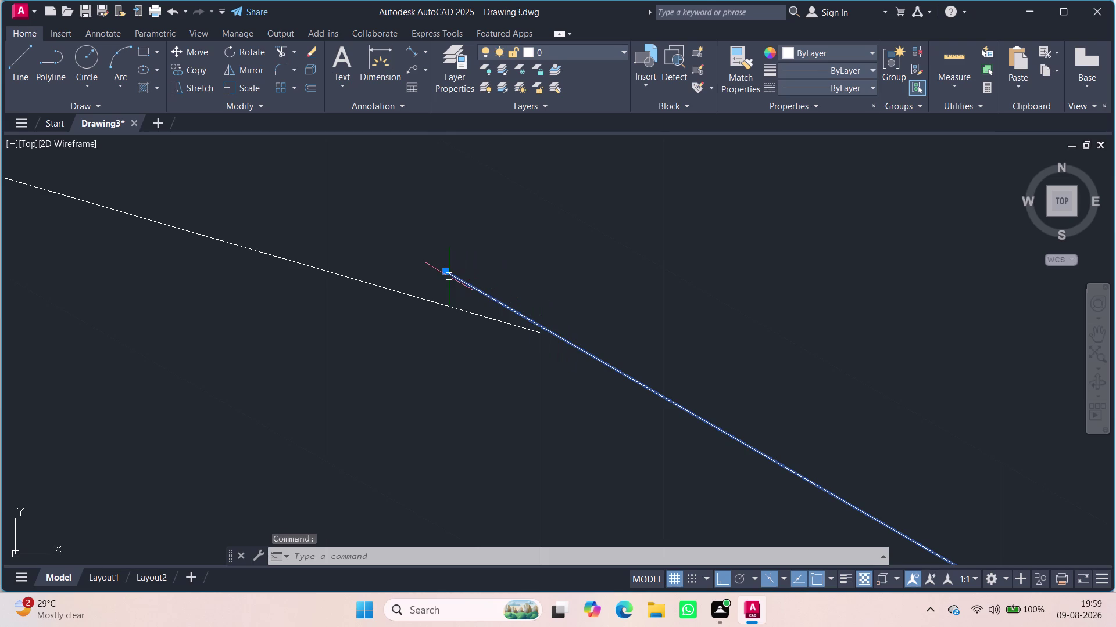
scroll(down, 3)
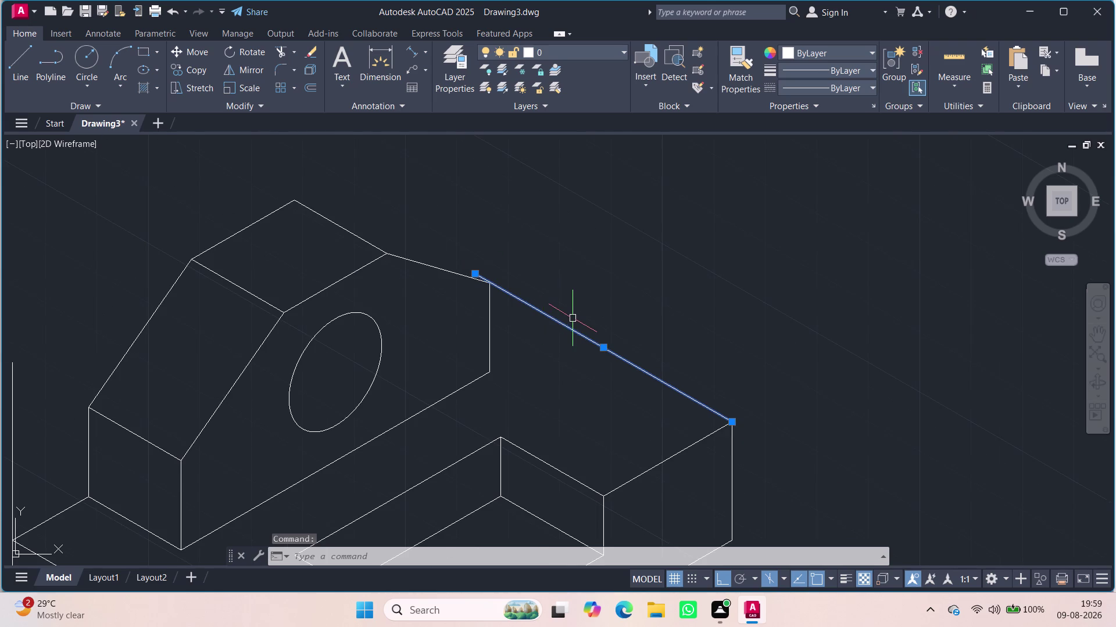
key(Delete)
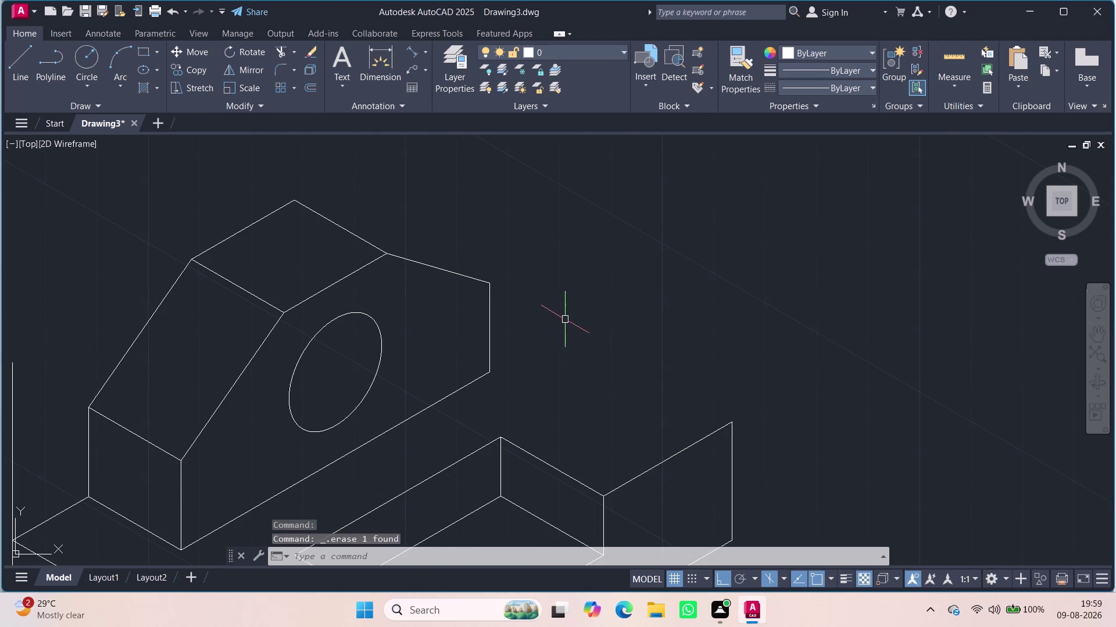
scroll(down, 3)
middle_drag(580, 297, 583, 368)
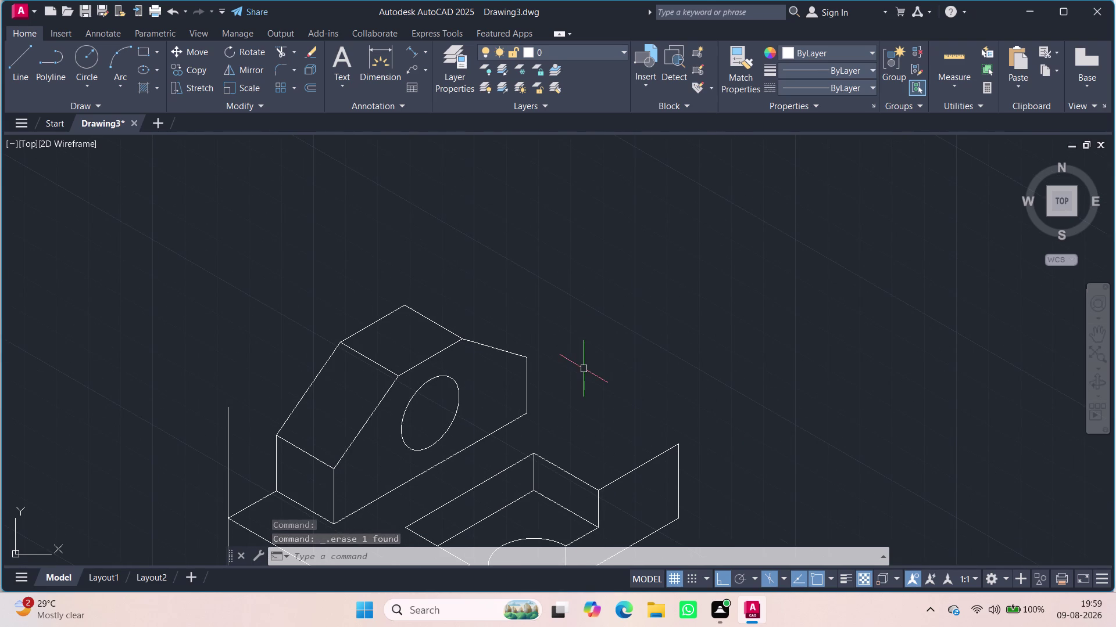
key(l)
key(Return)
click(406, 309)
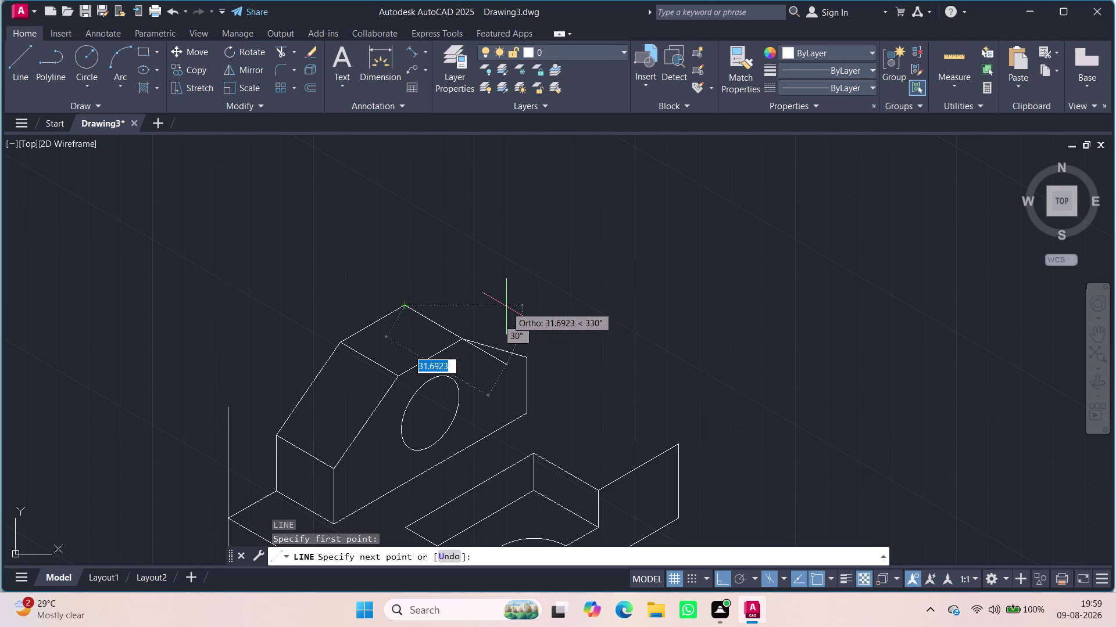
key(Escape)
key(l)
key(Return)
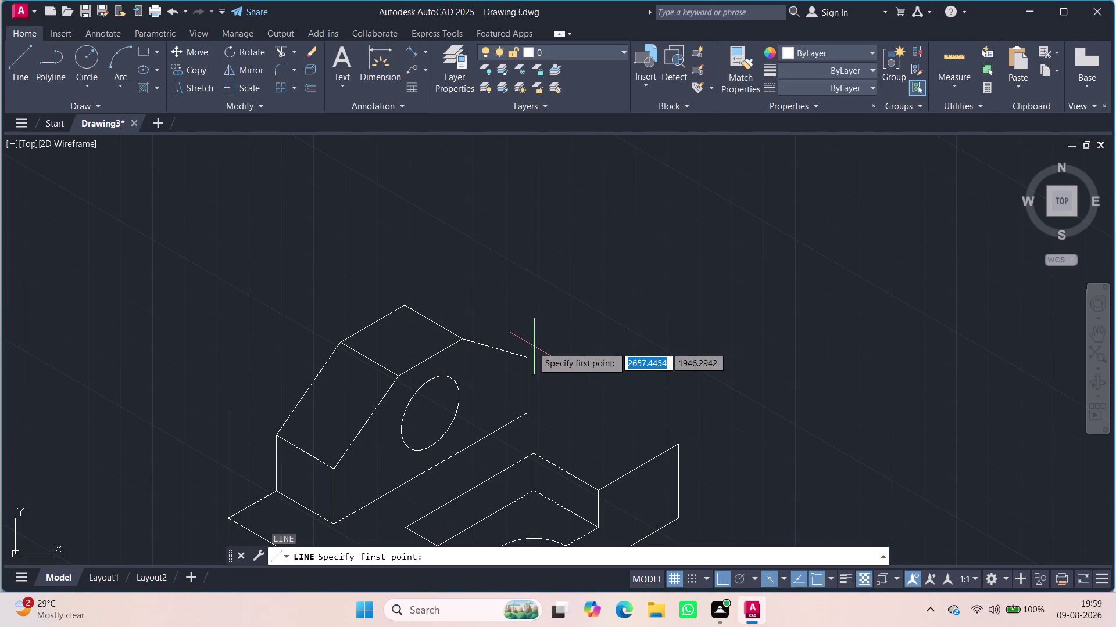
click(528, 358)
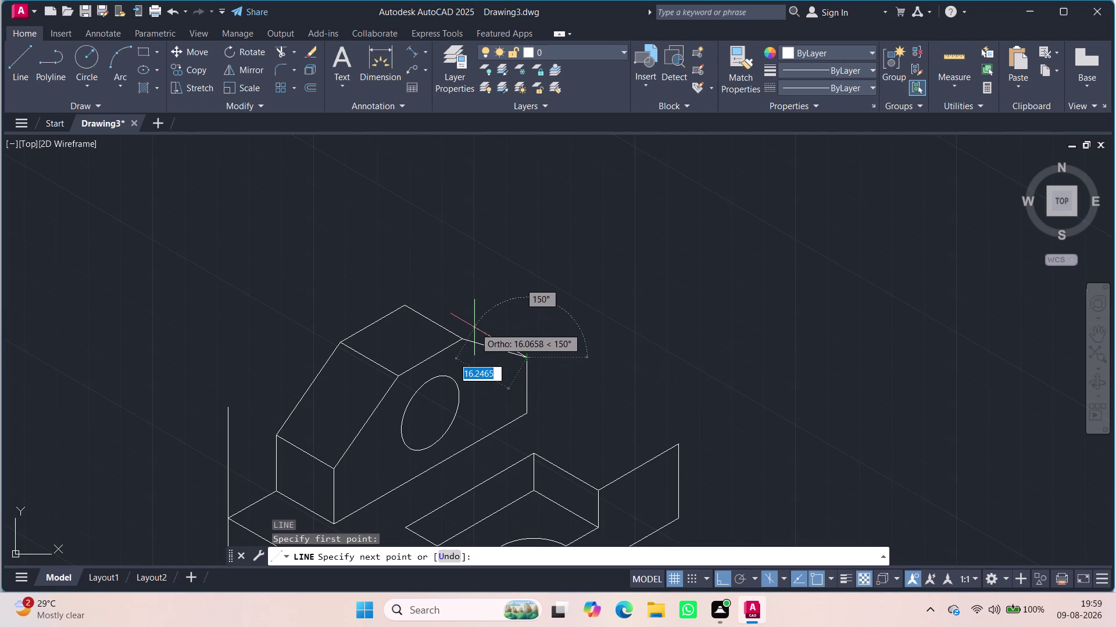
text(18)
key(Return)
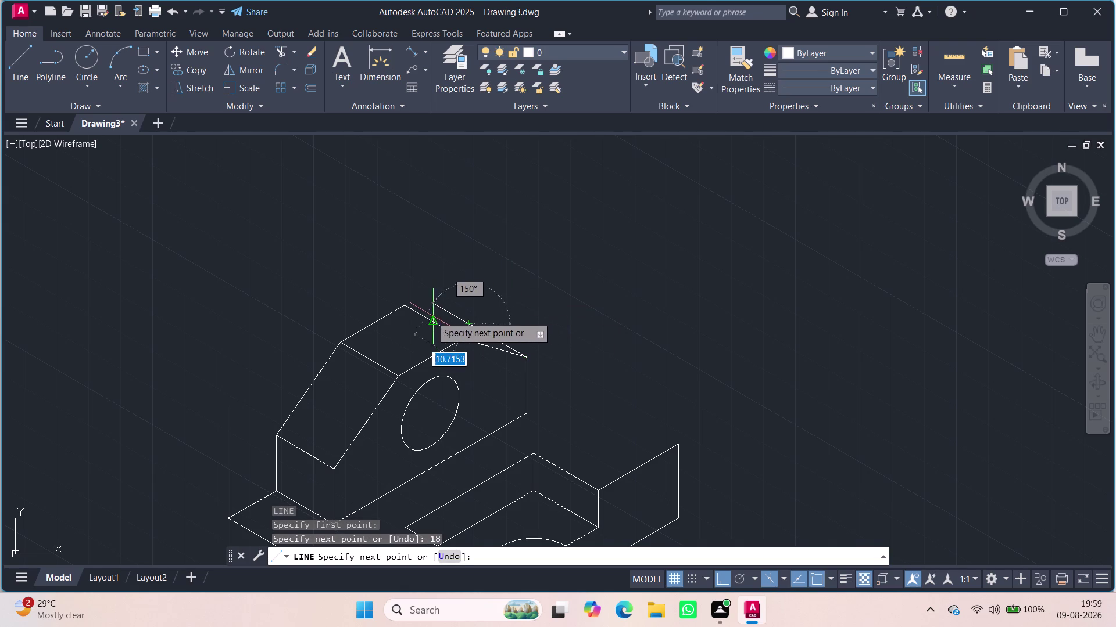
click(405, 311)
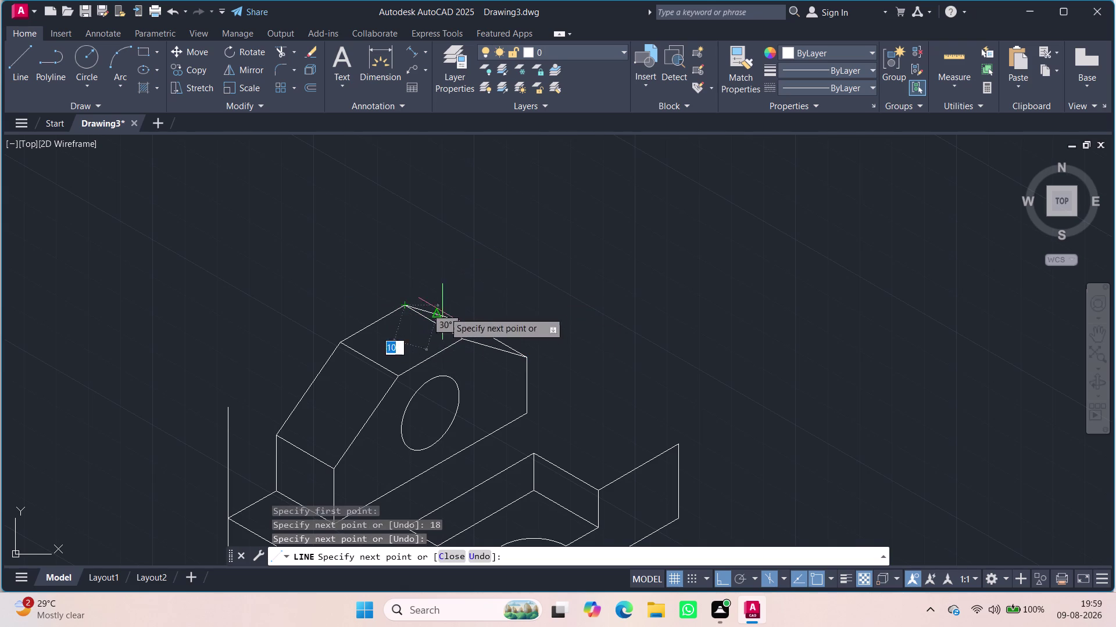
key(Escape)
scroll(down, 3)
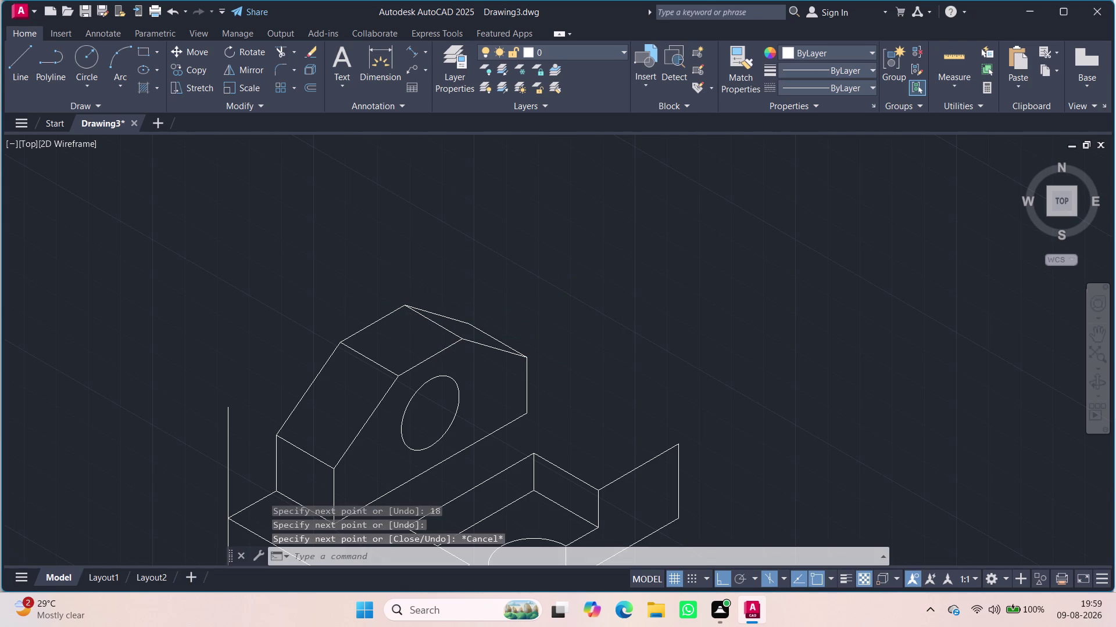
middle_drag(626, 343, 546, 325)
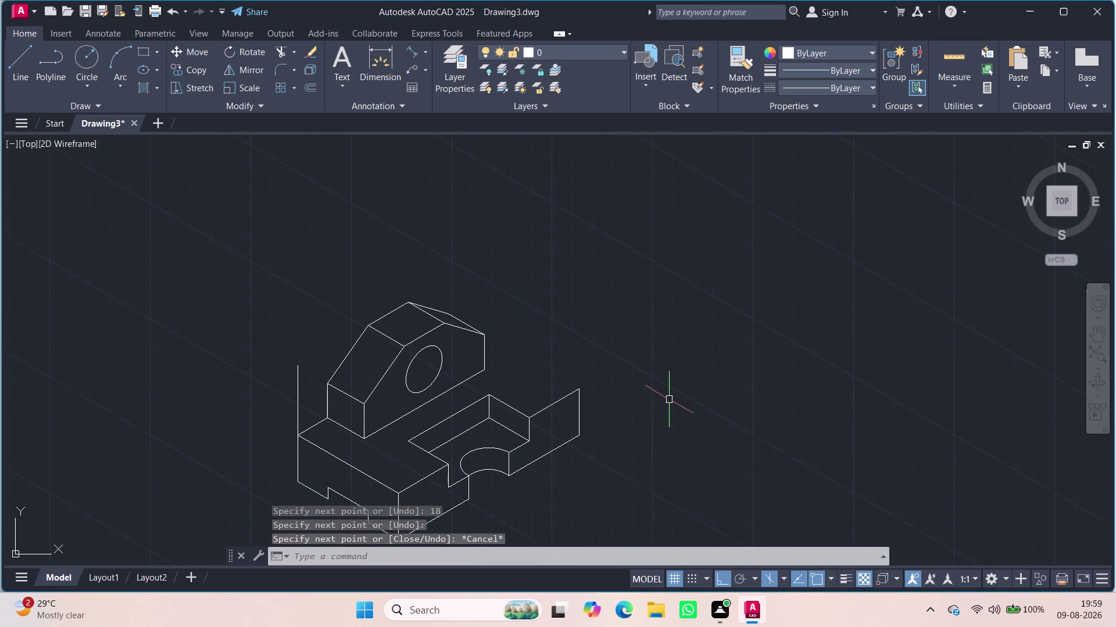
scroll(down, 3)
middle_drag(634, 394, 576, 416)
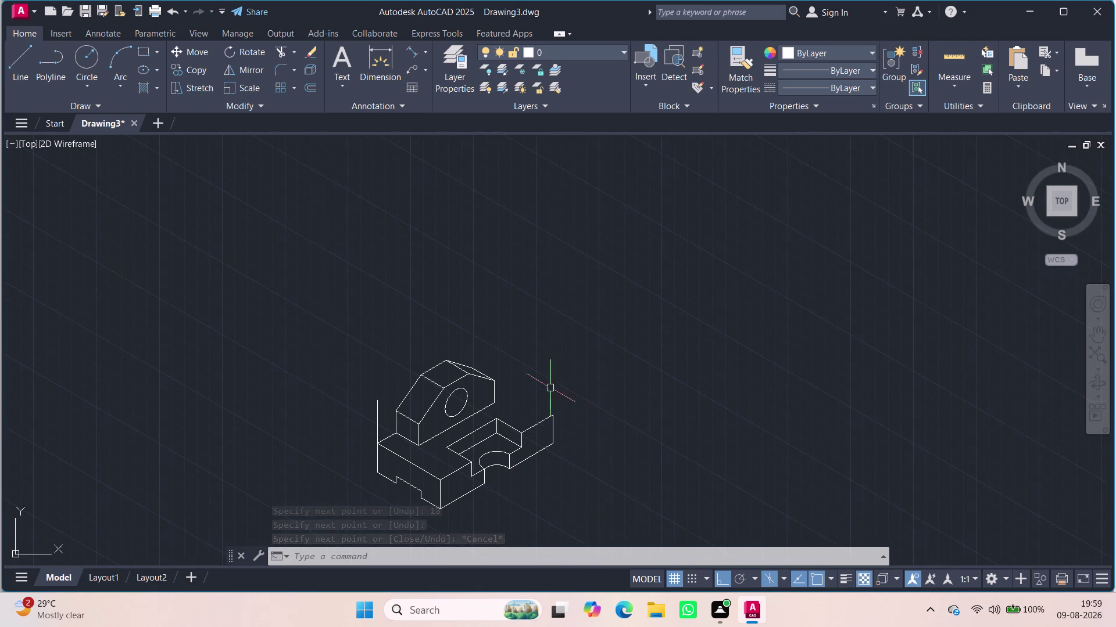
click(378, 424)
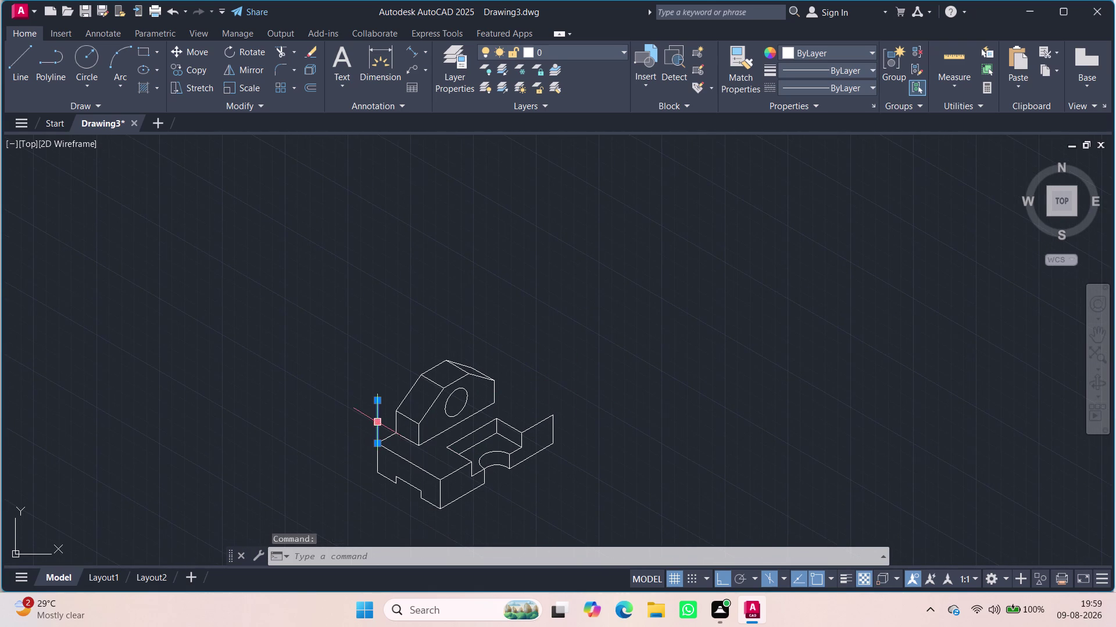
key(Delete)
middle_drag(575, 381, 556, 382)
scroll(up, 3)
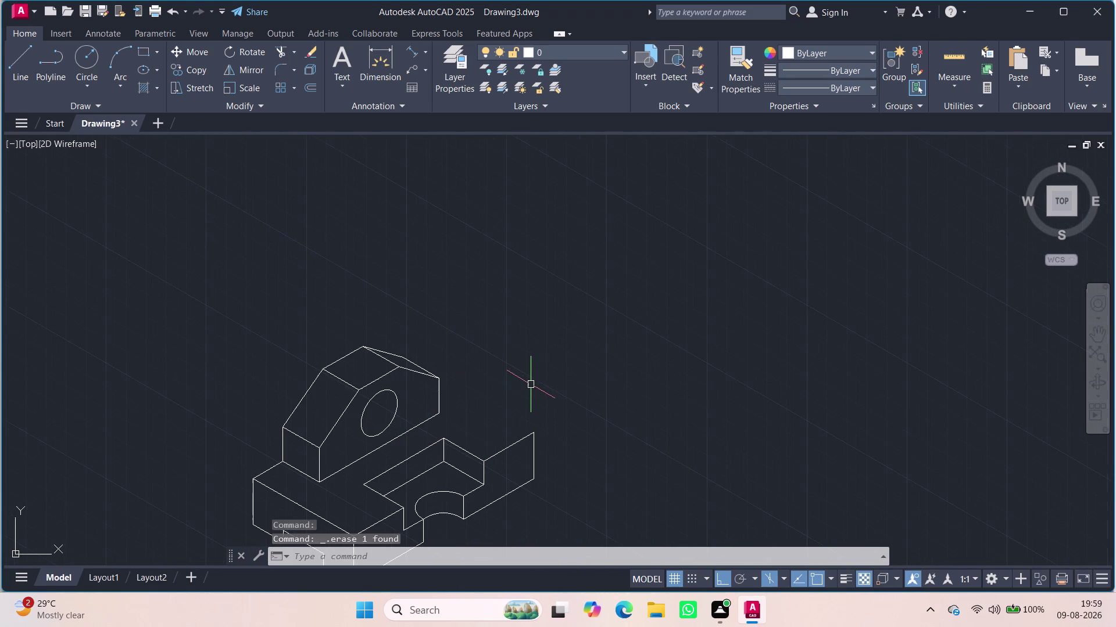
scroll(up, 3)
middle_drag(532, 389, 495, 378)
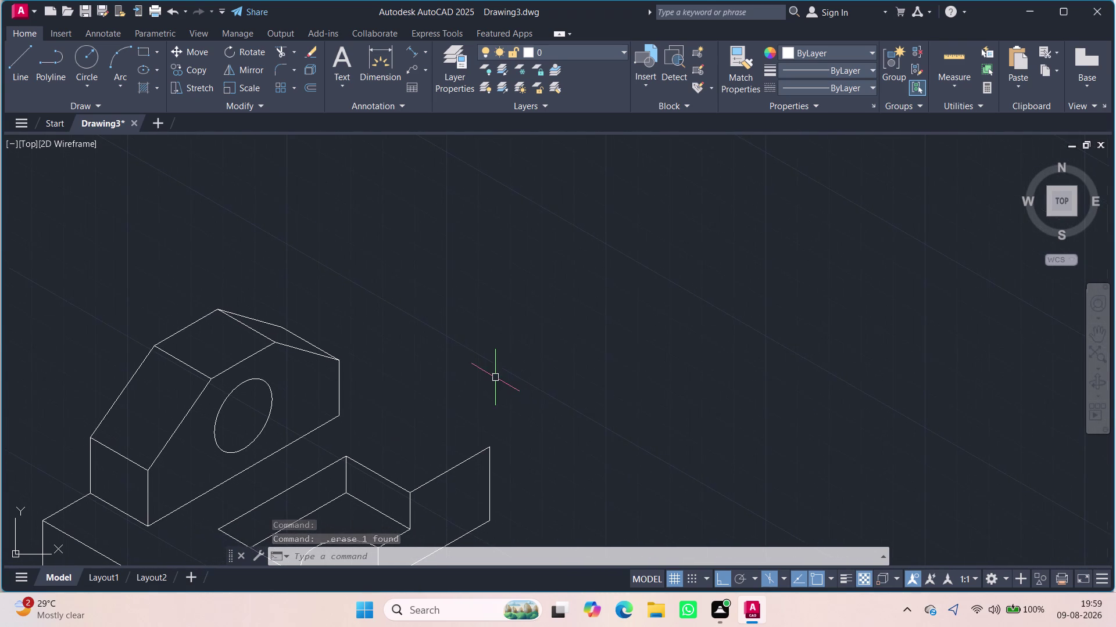
middle_drag(436, 404, 400, 429)
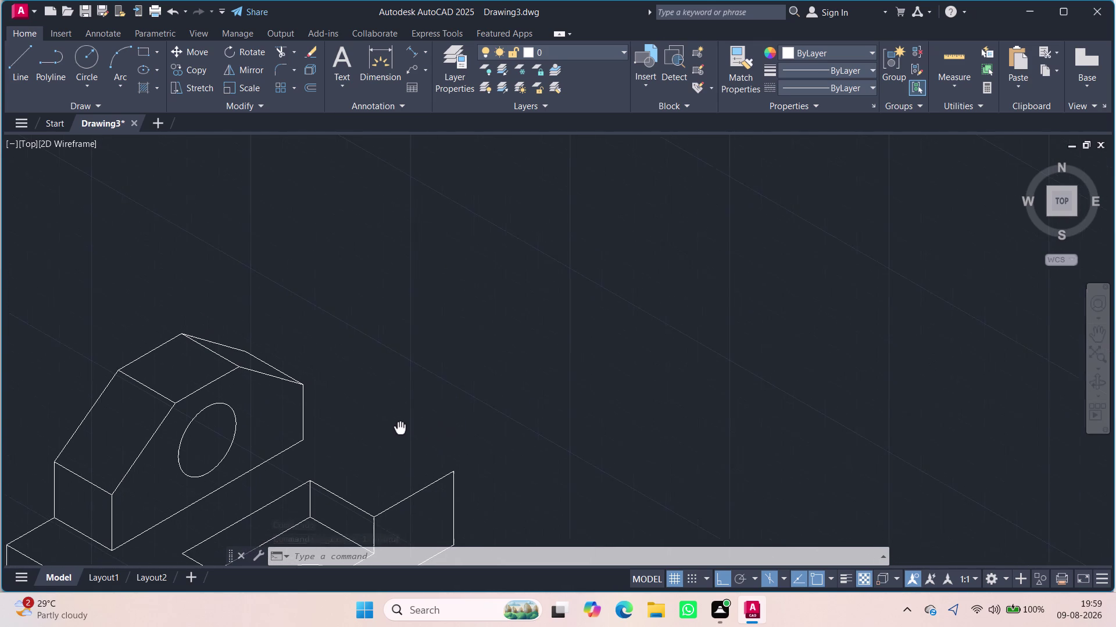
middle_drag(400, 428, 399, 428)
middle_drag(427, 424, 397, 406)
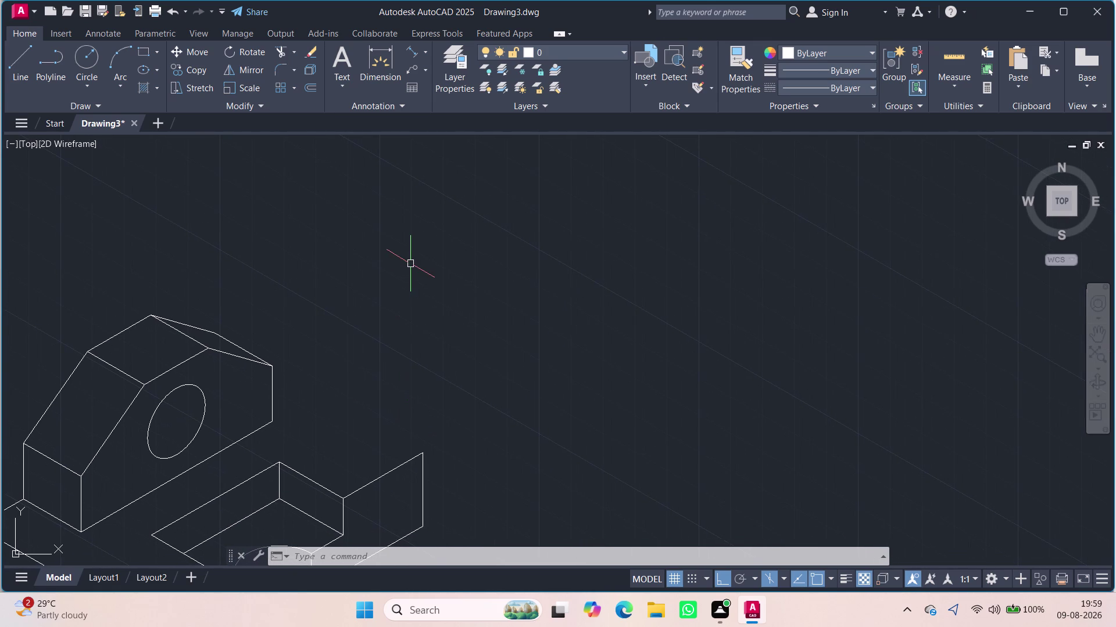
key(l)
key(Return)
click(425, 457)
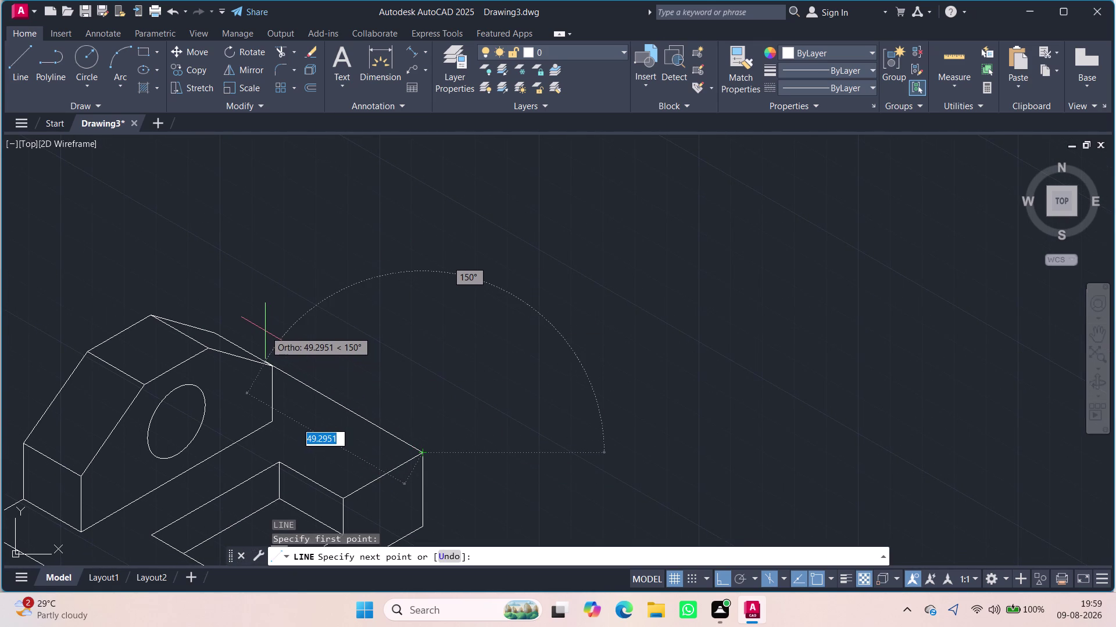
scroll(up, 3)
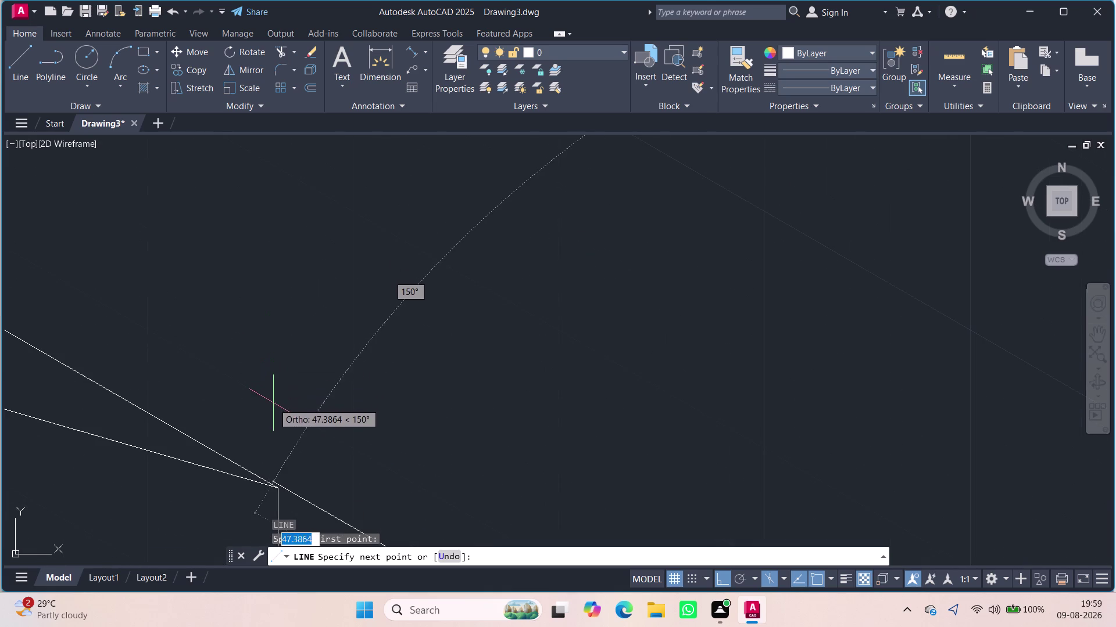
scroll(up, 3)
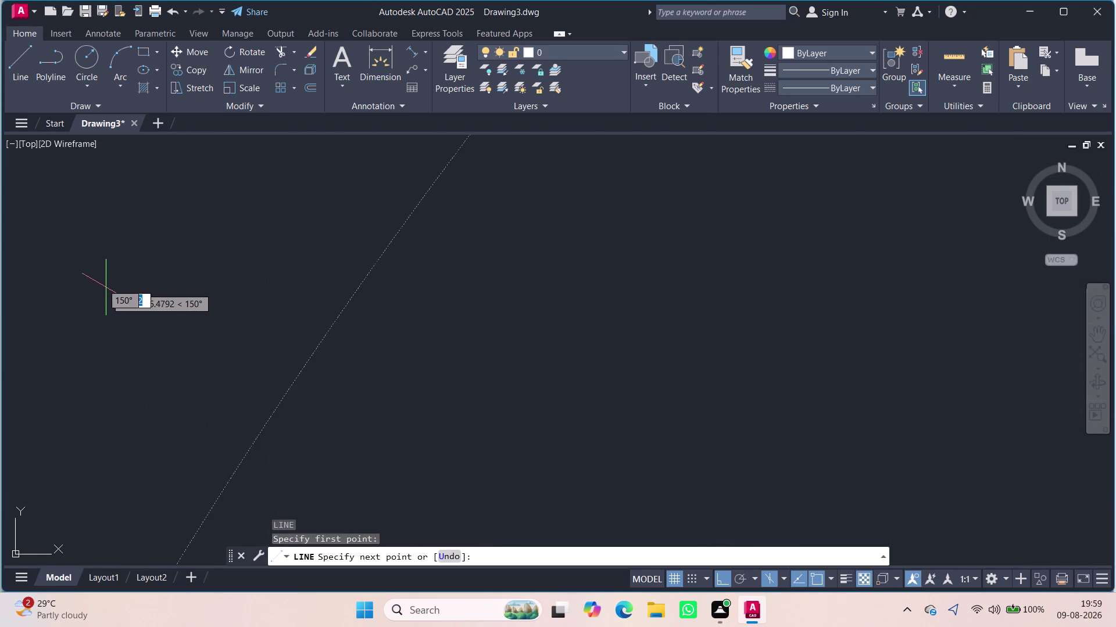
scroll(down, 3)
scroll(up, 3)
scroll(down, 3)
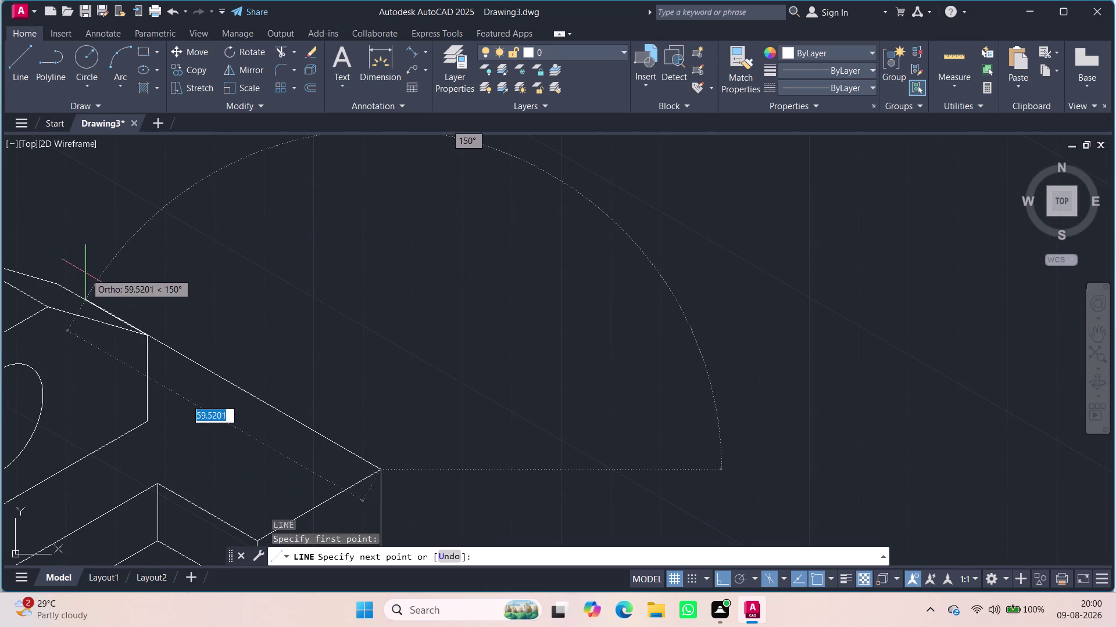
click(86, 274)
key(Escape)
scroll(down, 3)
middle_drag(405, 378, 459, 325)
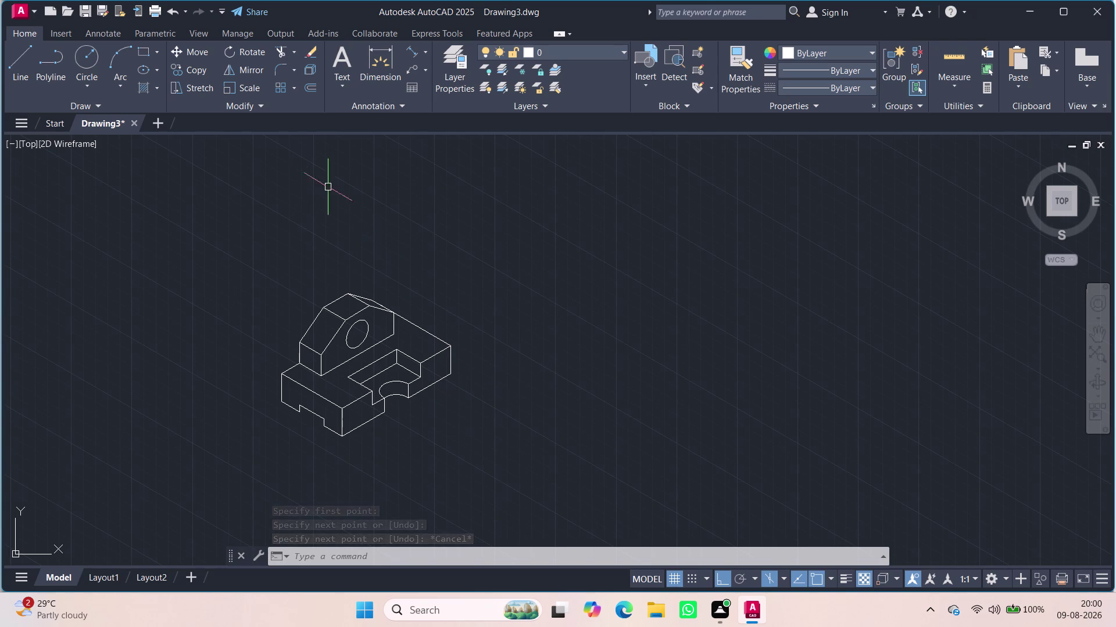
click(388, 61)
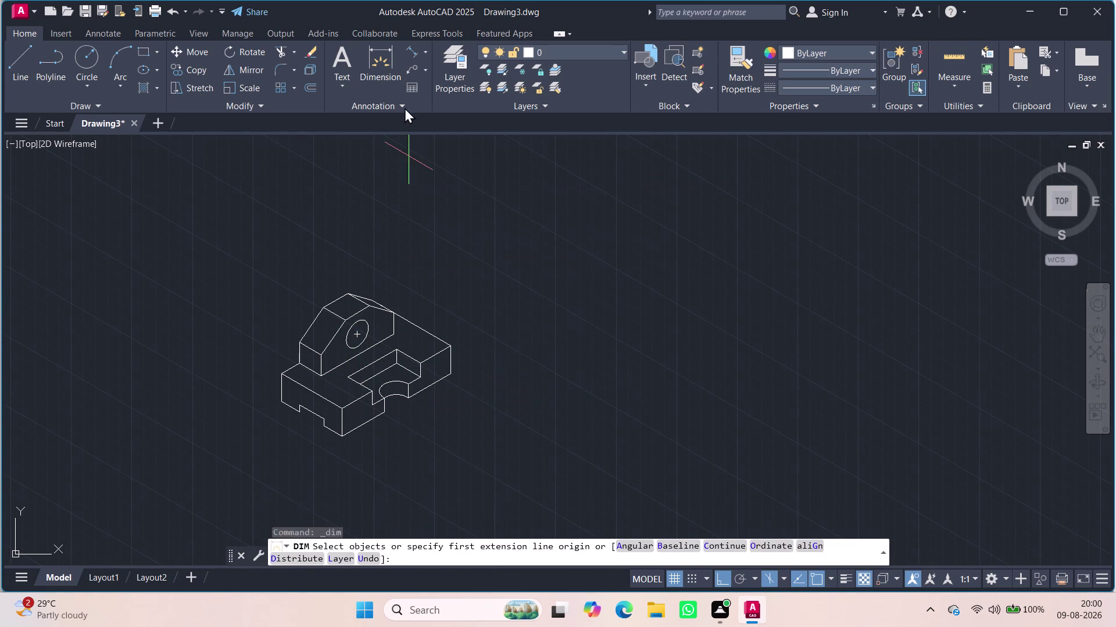
Place a trial 50 aligned dimension below the block's front edge.
click(414, 53)
middle_drag(501, 394, 577, 346)
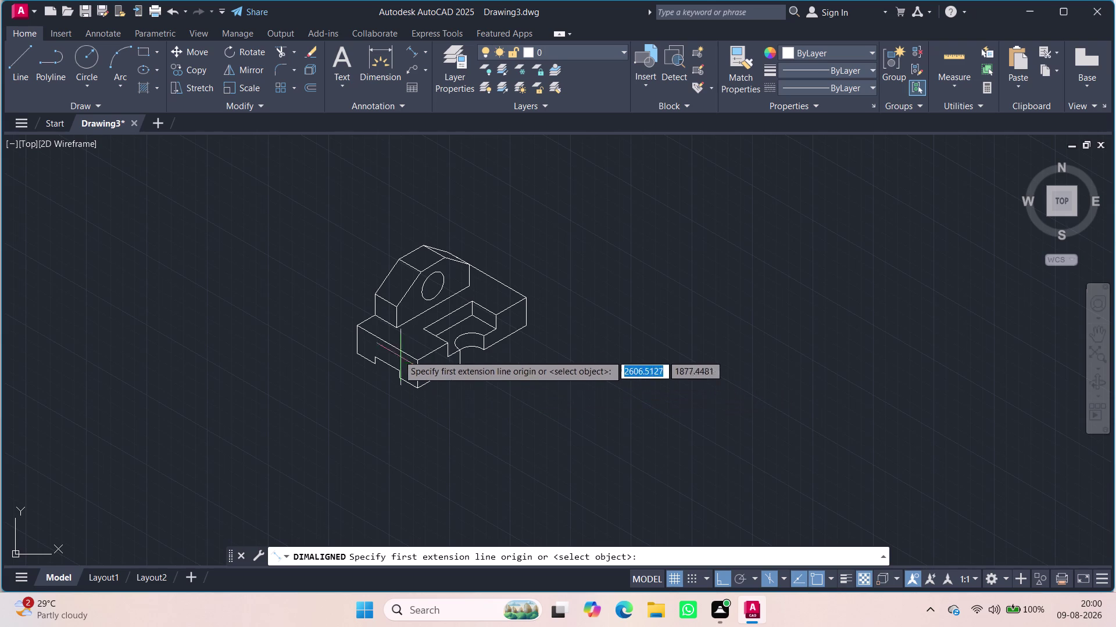
click(359, 357)
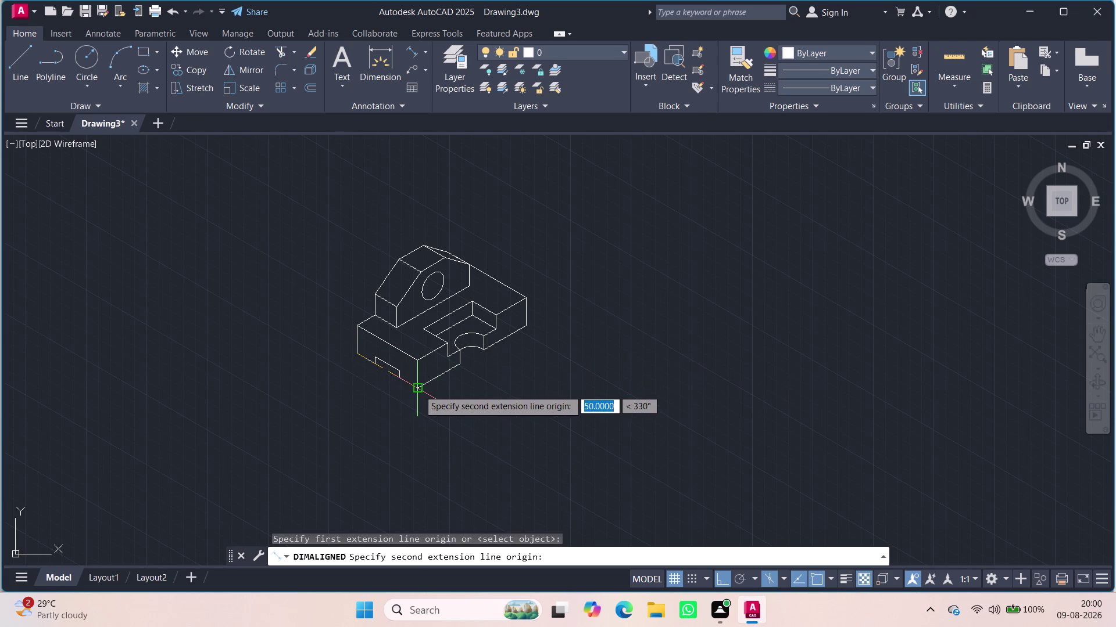
click(419, 389)
click(402, 414)
scroll(up, 3)
scroll(down, 3)
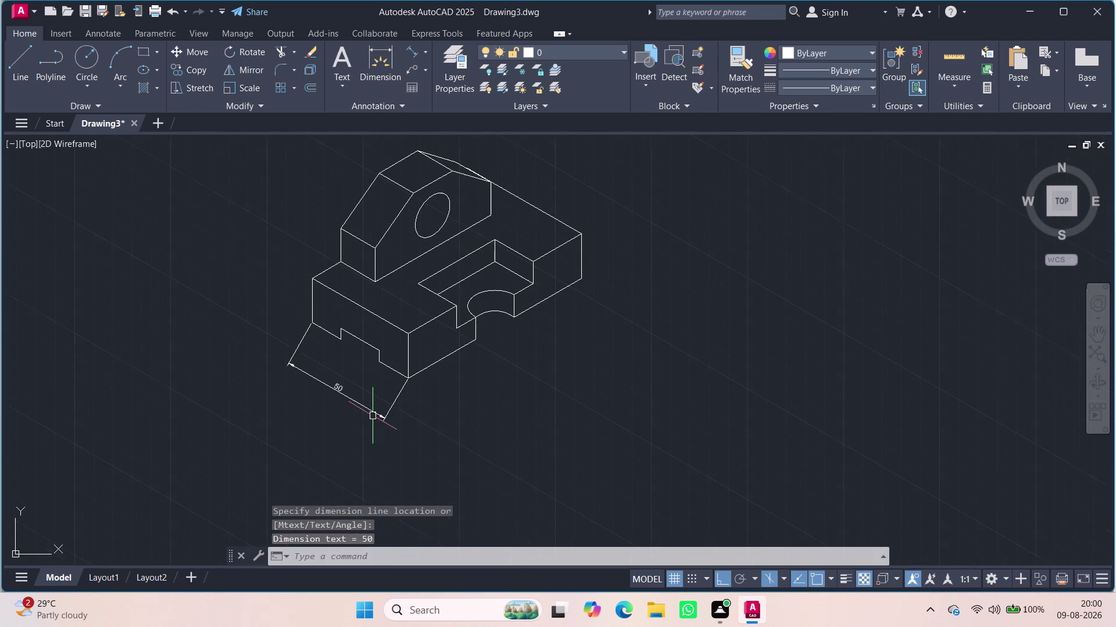
Delete the trial 50 dimension and open the dimension style settings via DIMSTY.
click(371, 415)
key(Delete)
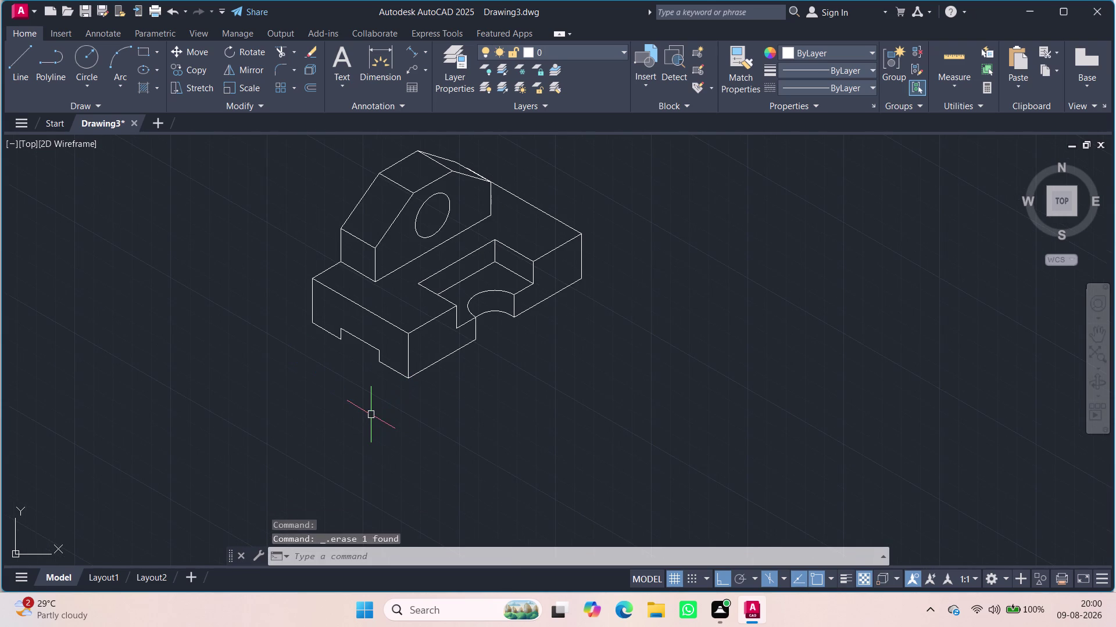
text(dim)
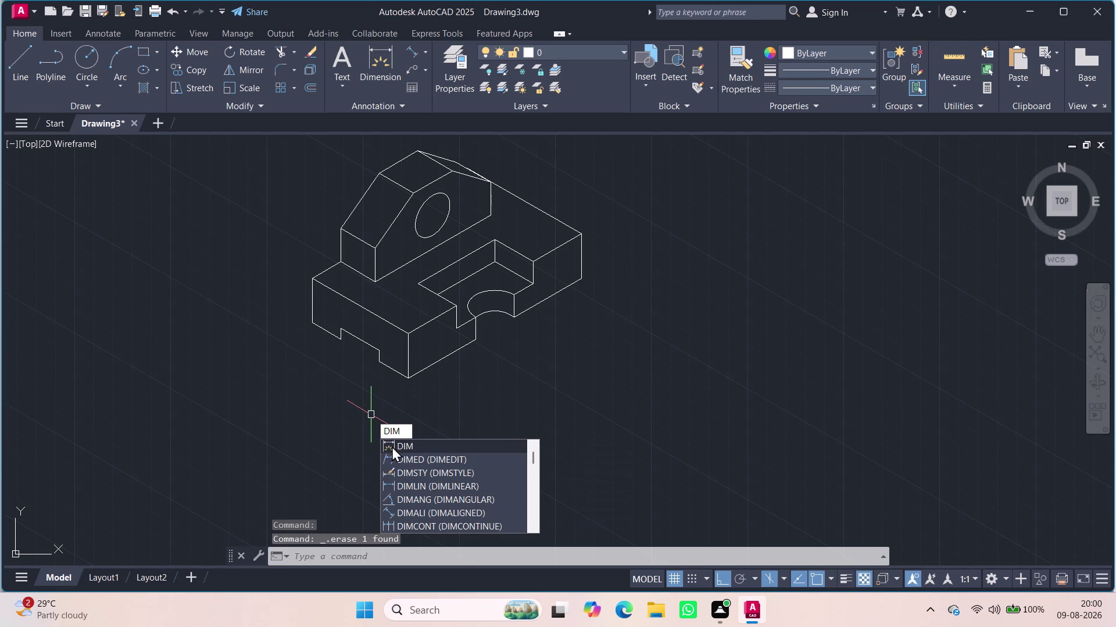
click(396, 471)
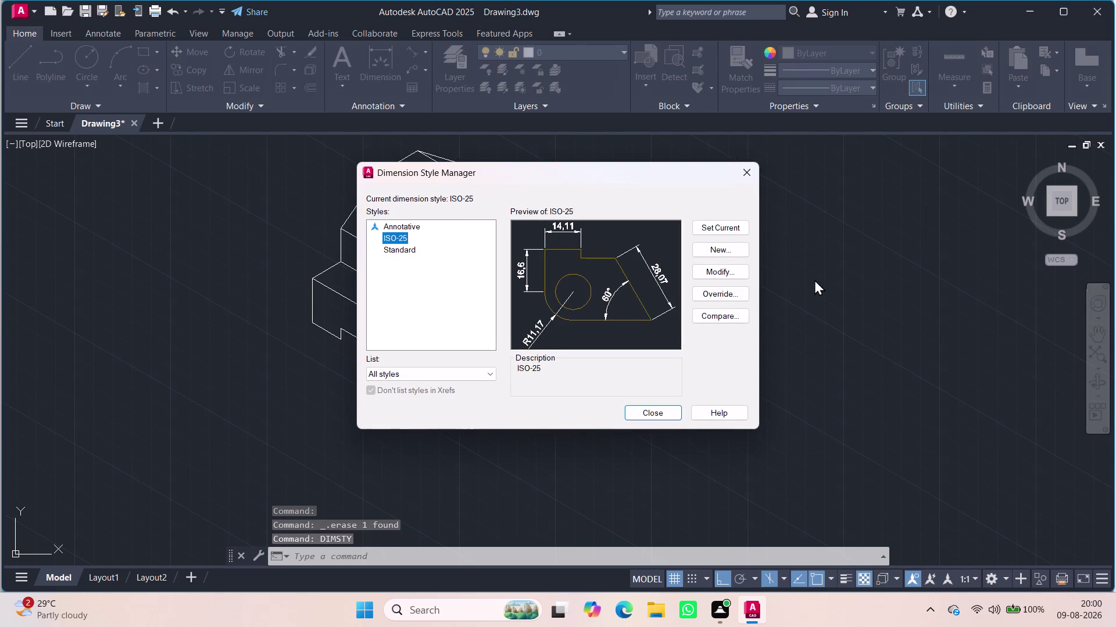
Modify the ISO-25 style to use a text height of 4.
click(734, 270)
drag(536, 247, 535, 247)
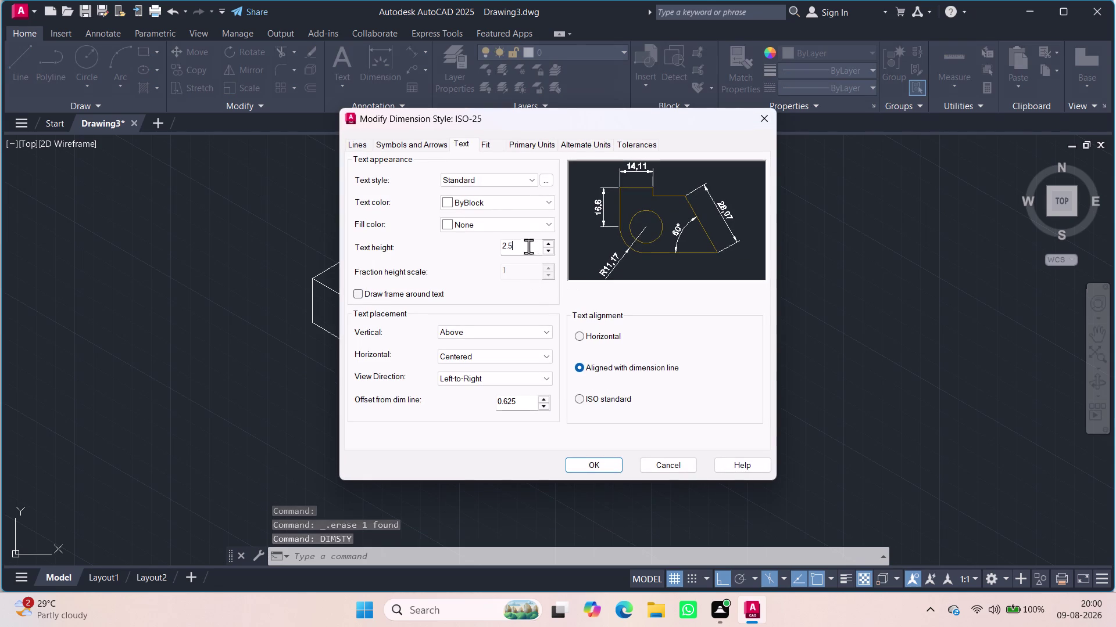
drag(536, 247, 492, 245)
key(4)
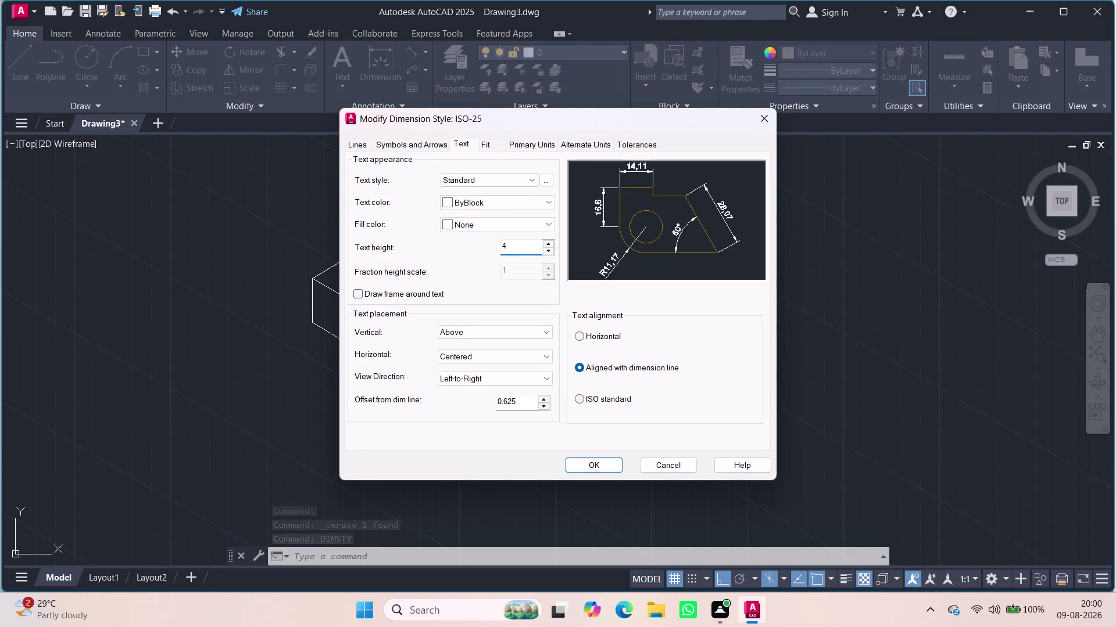
key(Return)
Set the ISO-25 arrow size to 4, apply the change and close the manager.
click(494, 141)
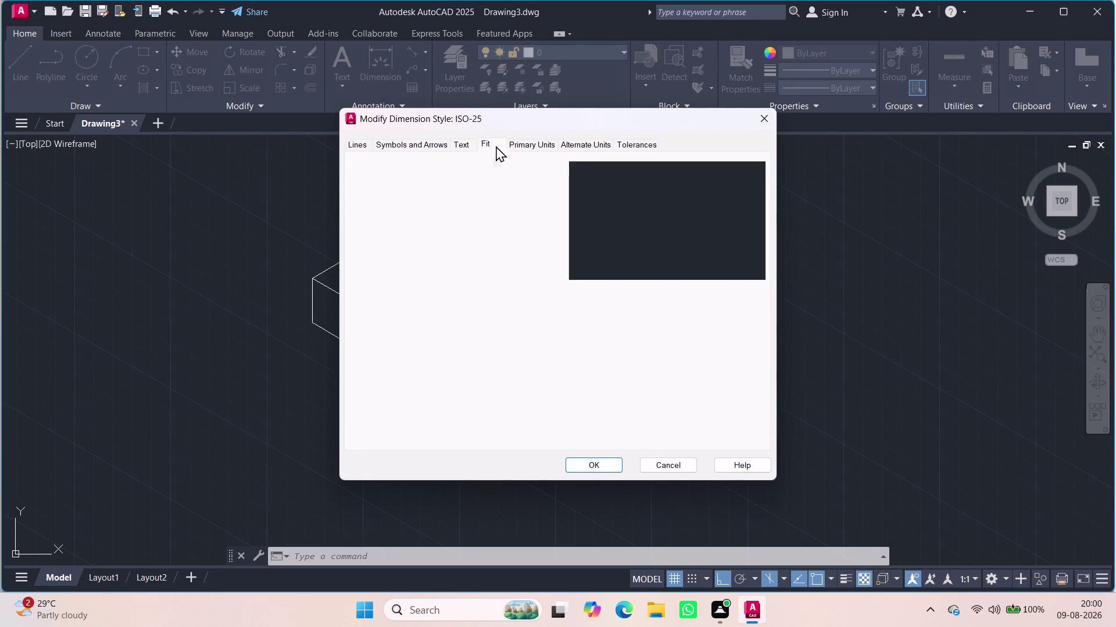
click(543, 144)
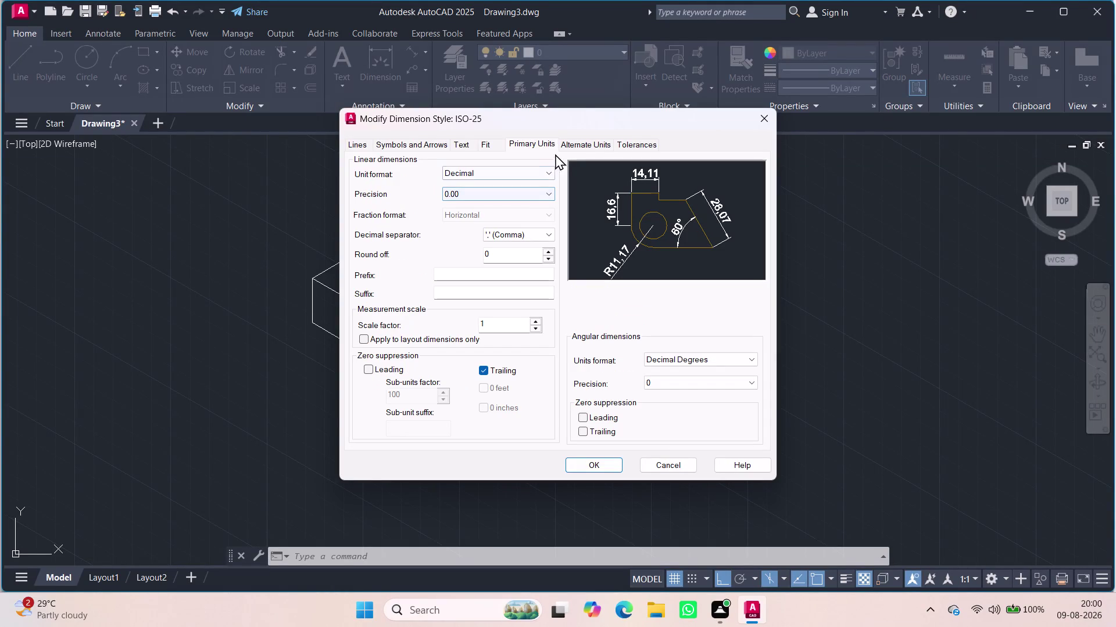
click(432, 144)
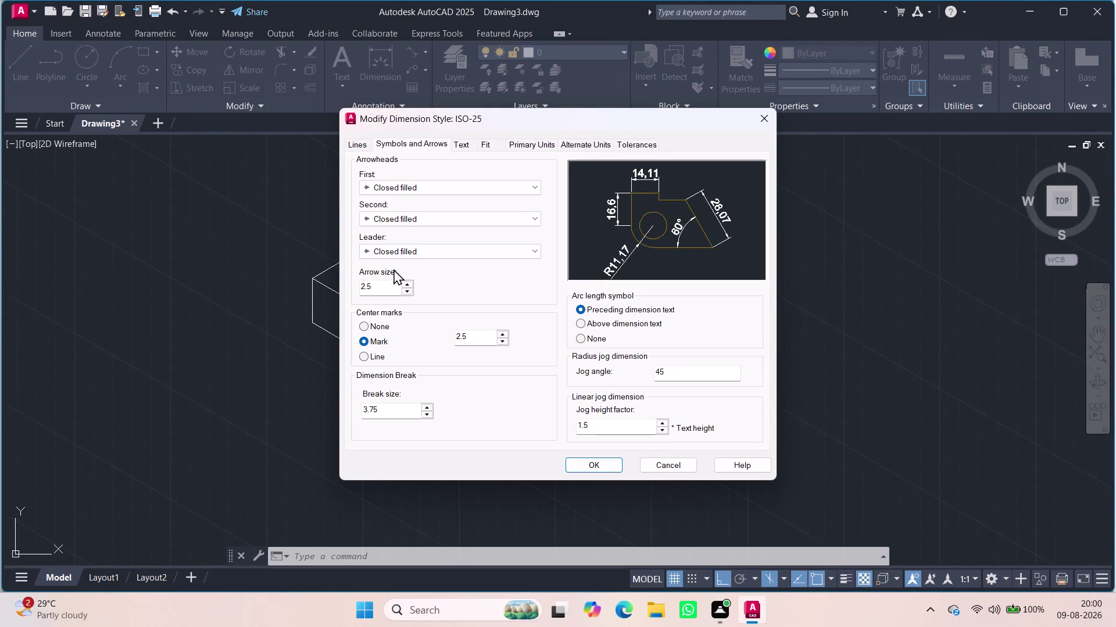
drag(378, 283, 352, 283)
key(4)
key(Return)
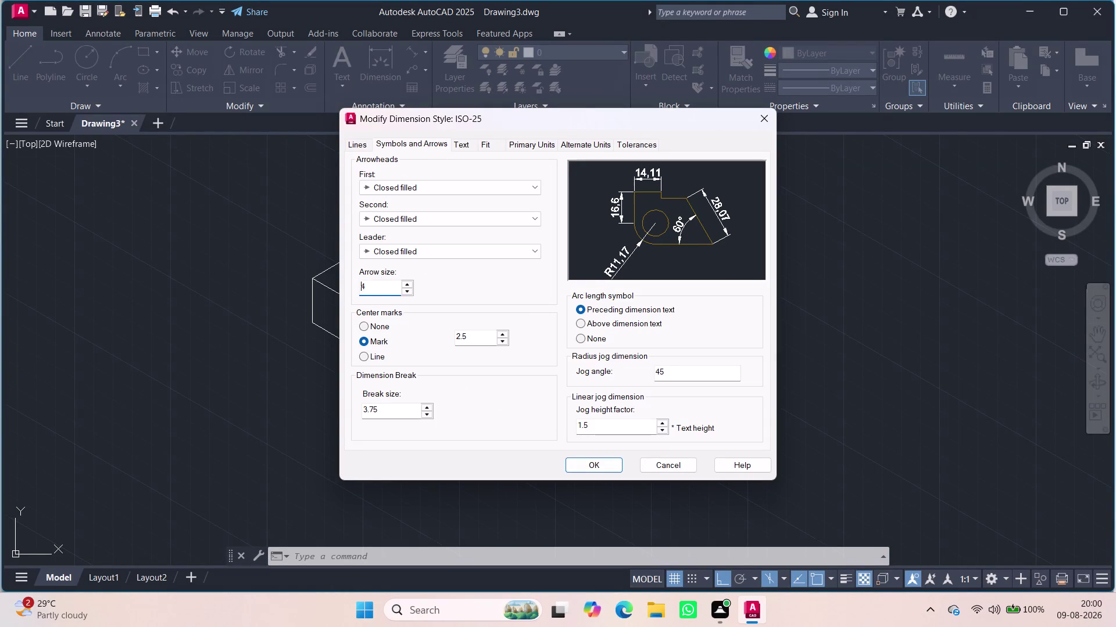
click(579, 457)
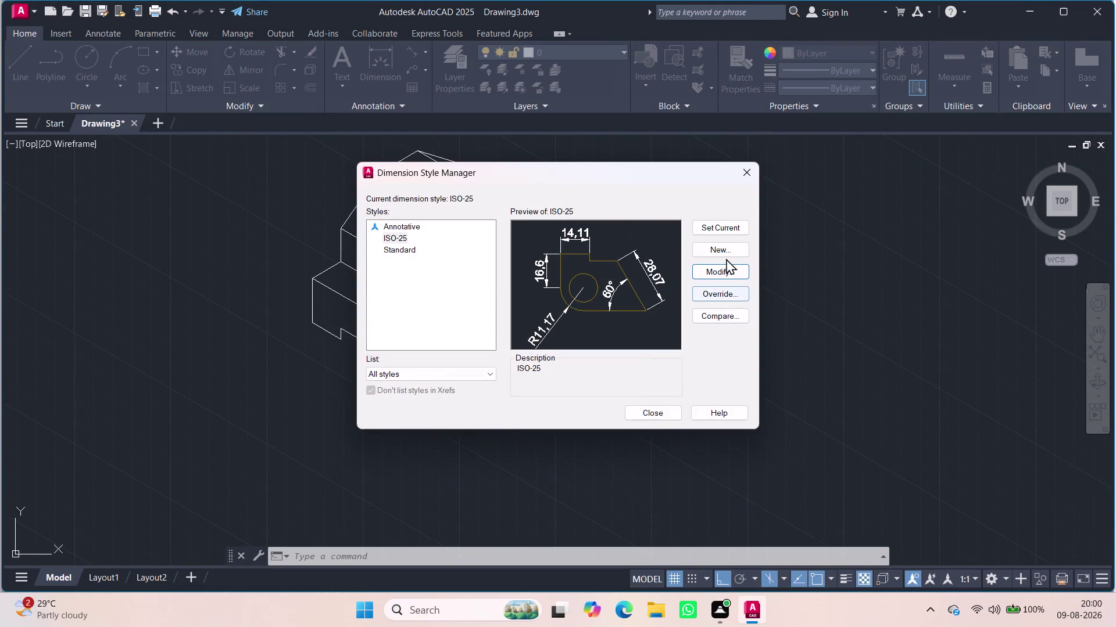
click(730, 223)
click(664, 411)
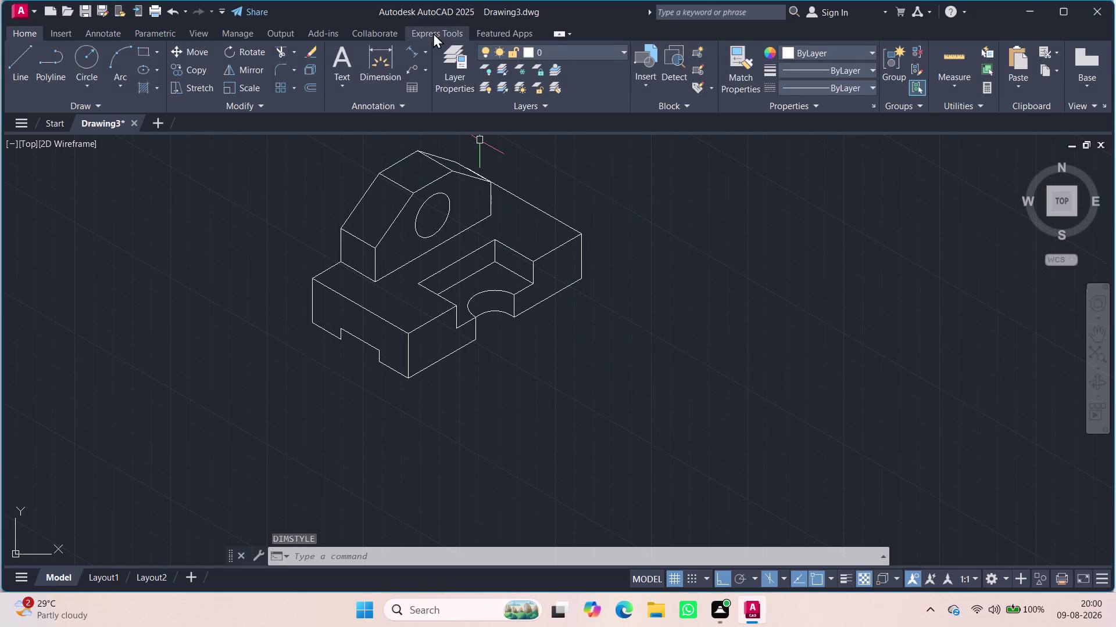
click(412, 55)
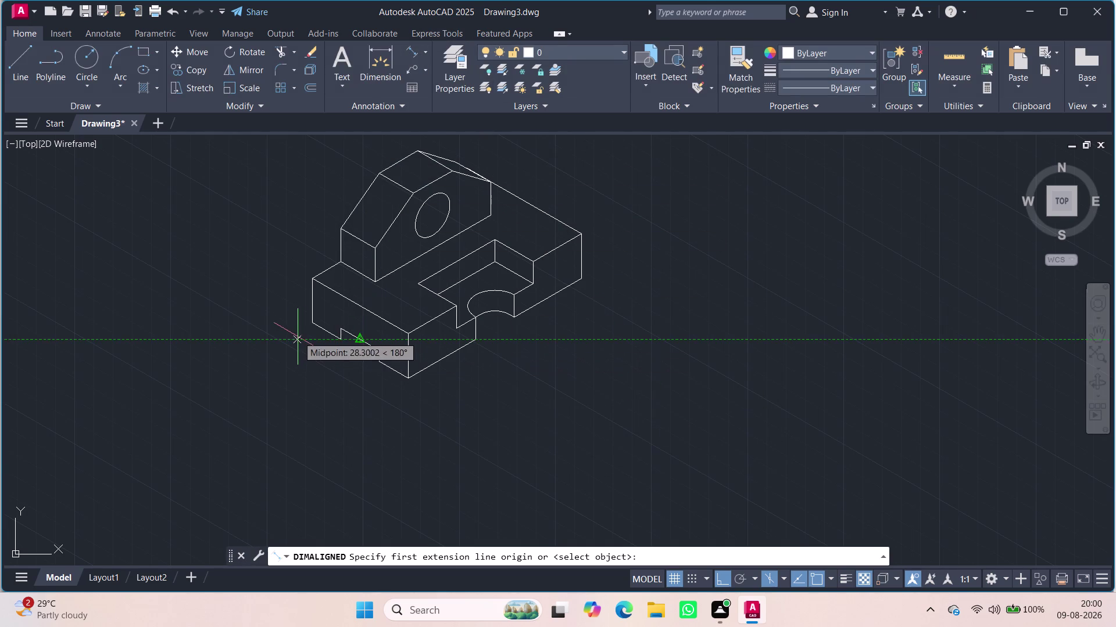
Add aligned dimensions of 50 and 90 along the block's front-left and front-right edges.
click(307, 325)
click(408, 381)
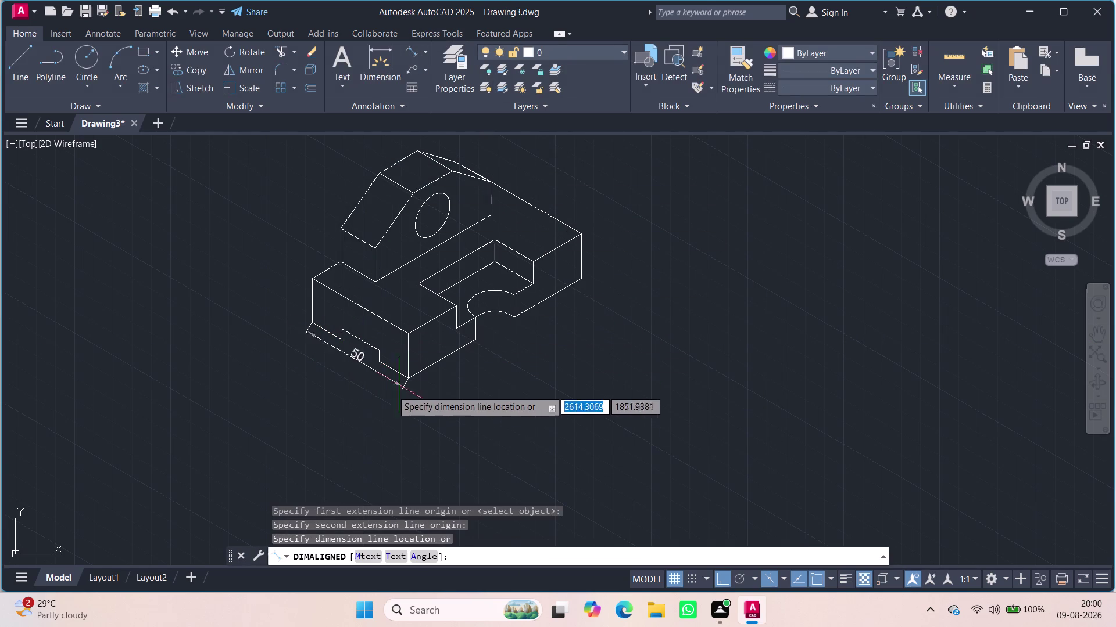
click(375, 393)
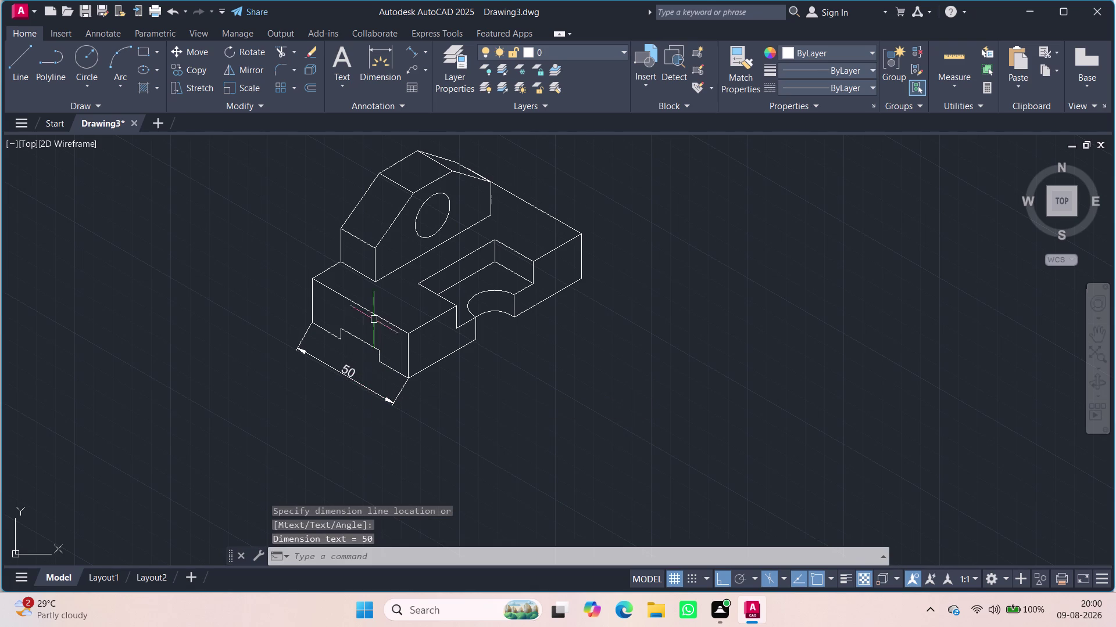
key(space)
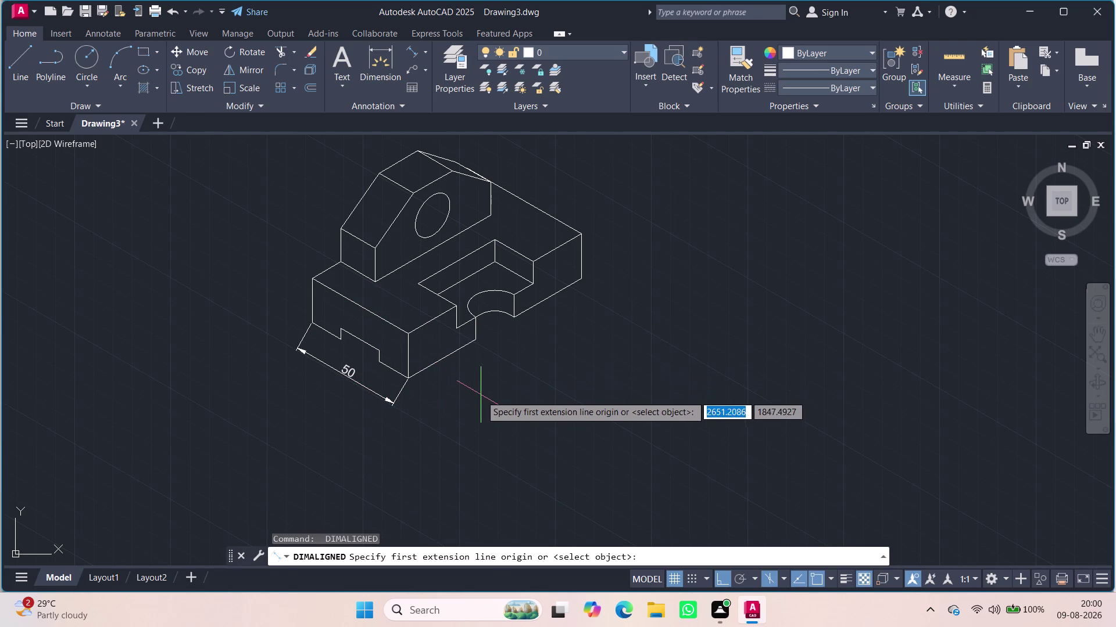
click(407, 379)
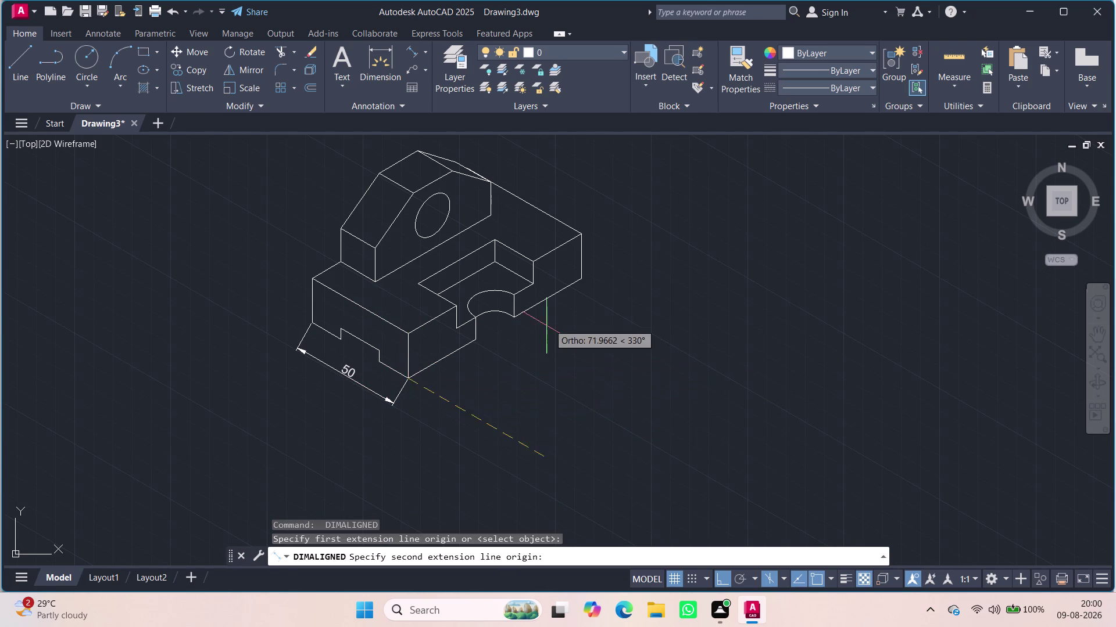
click(584, 281)
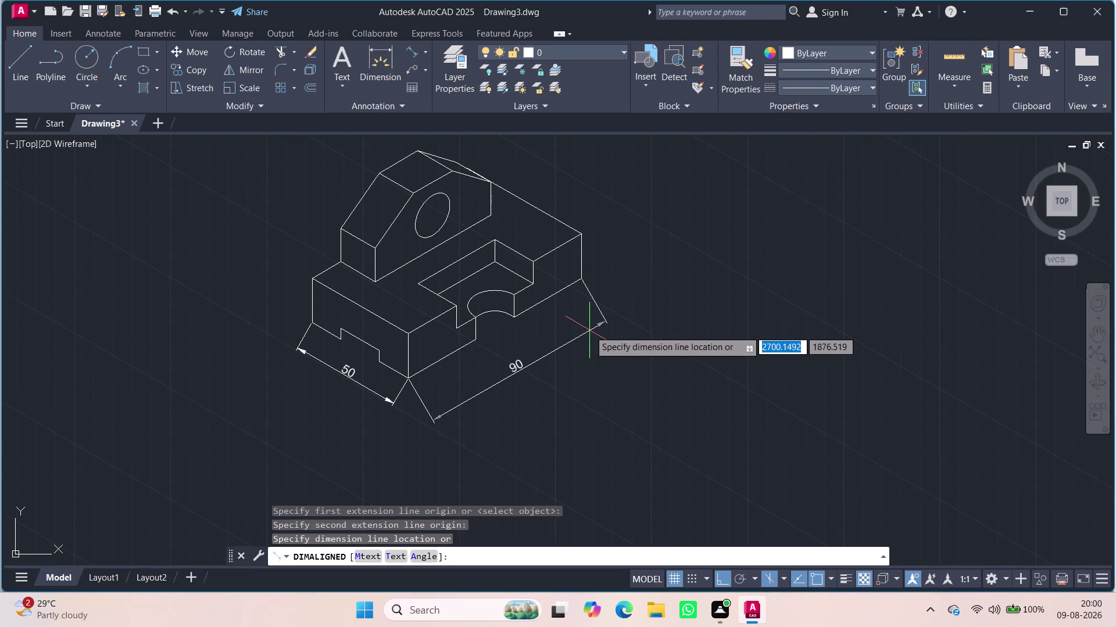
click(582, 324)
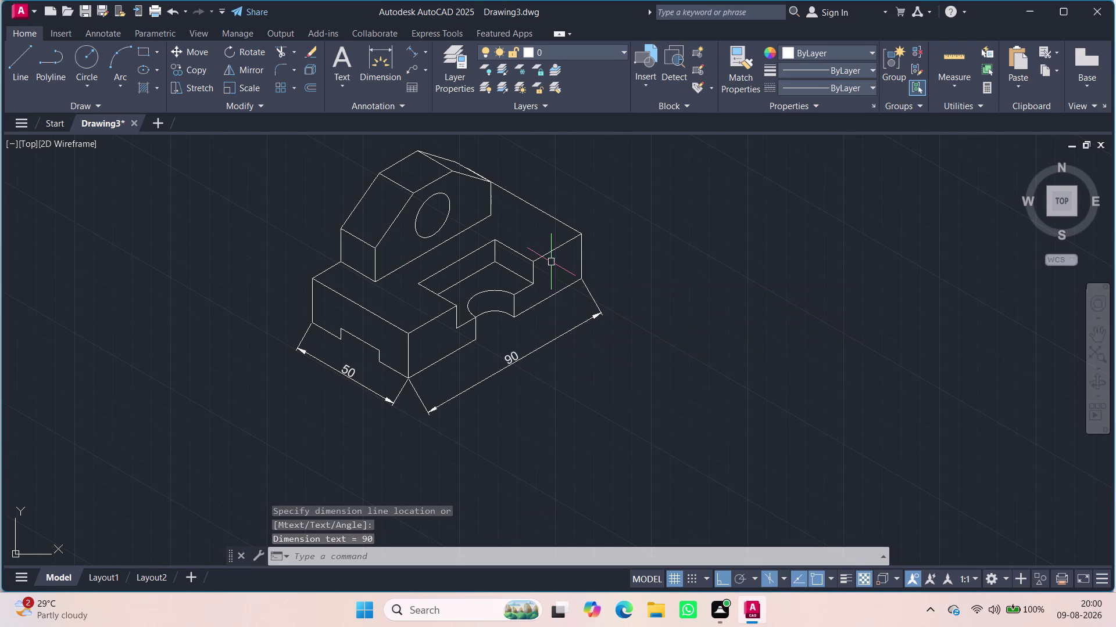
Add the 10 aligned dimension beside the step and select the 90 dimension.
key(space)
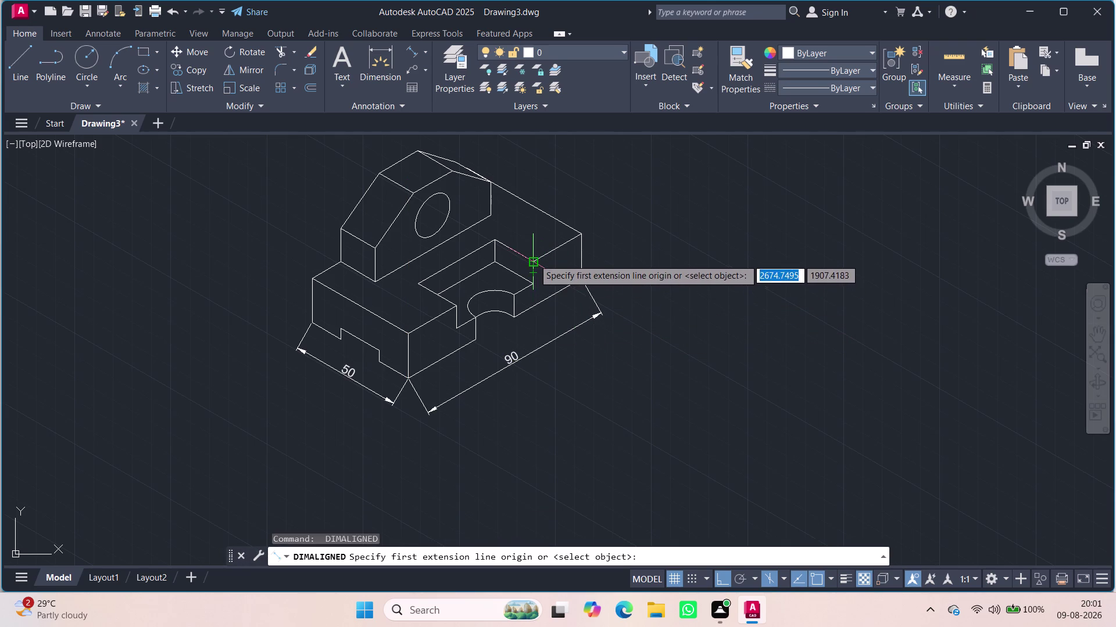
click(533, 259)
click(533, 282)
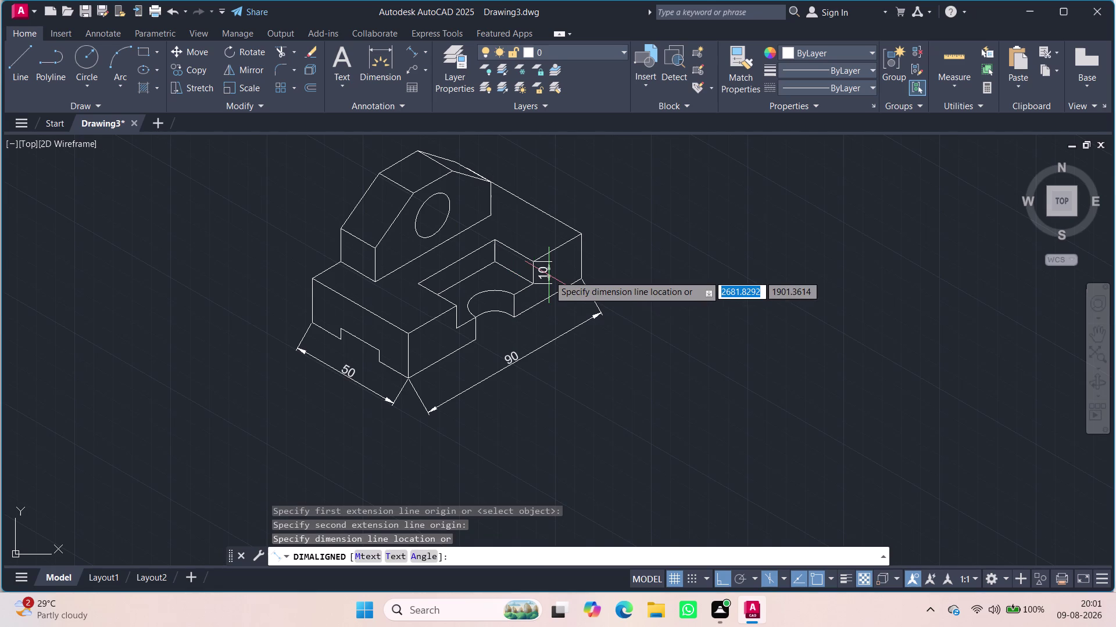
click(548, 275)
key(Escape)
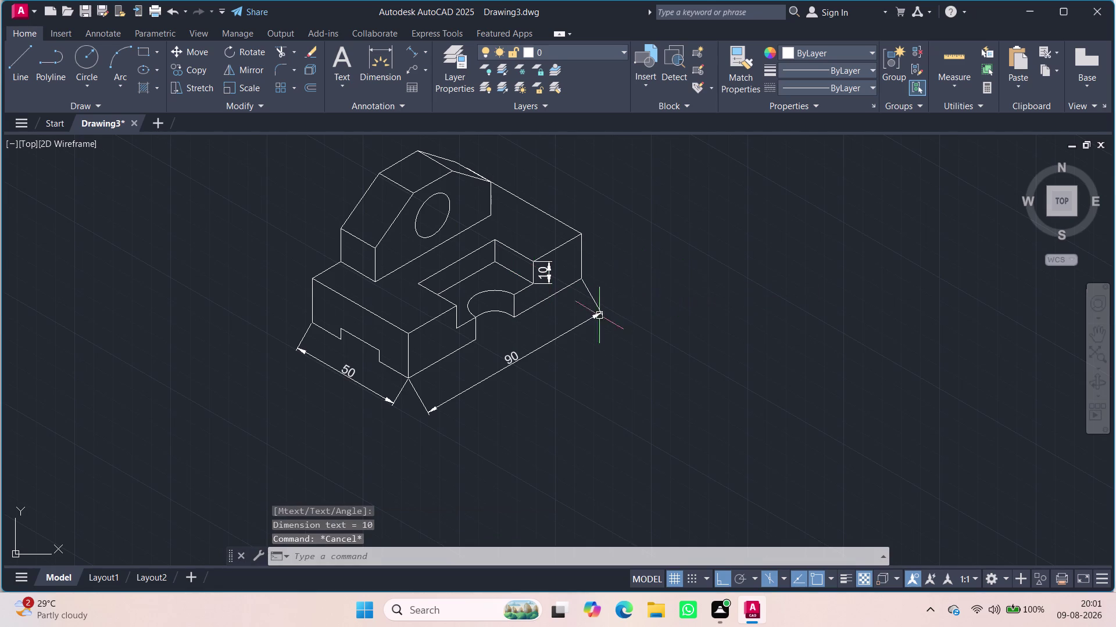
click(559, 340)
text(dim)
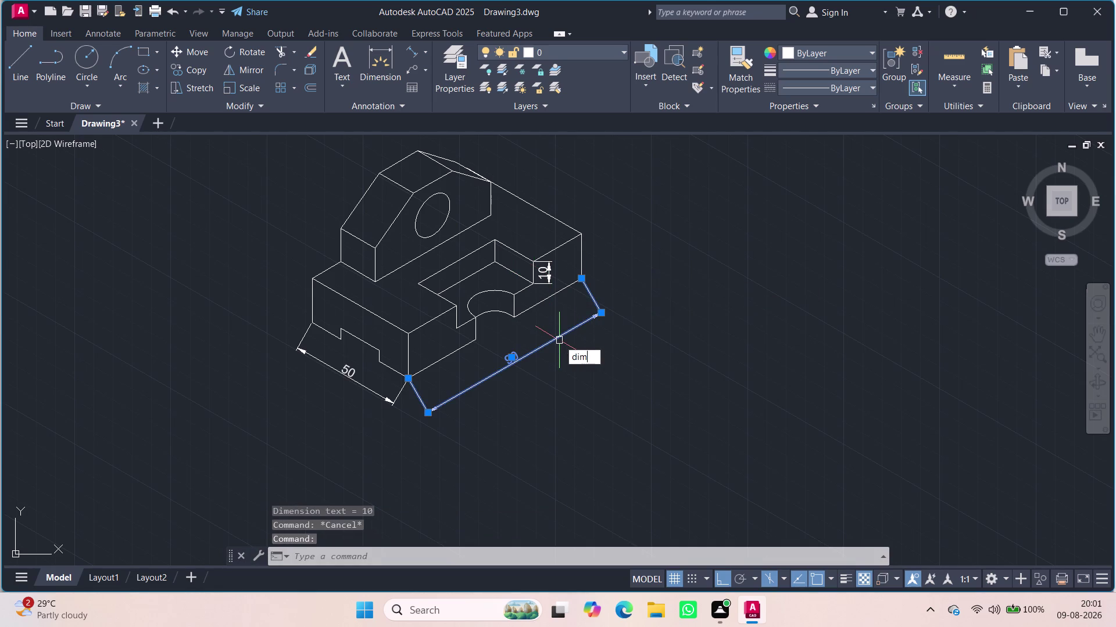
Oblique the 90 dimension at 270 degrees so its extension lines are vertical.
text(e)
click(591, 373)
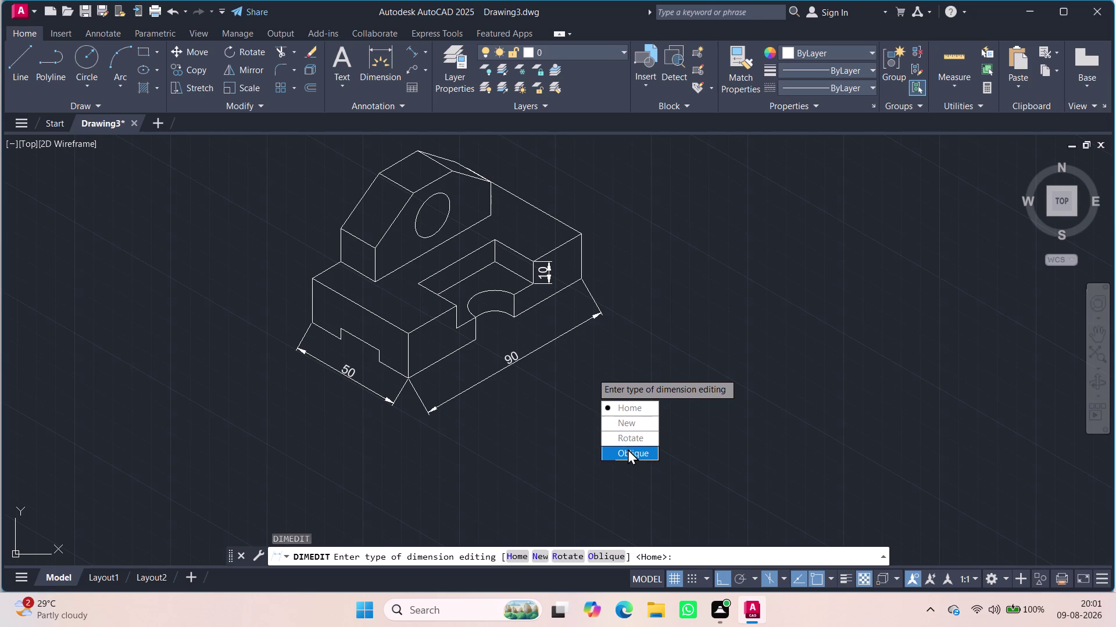
drag(627, 449, 592, 373)
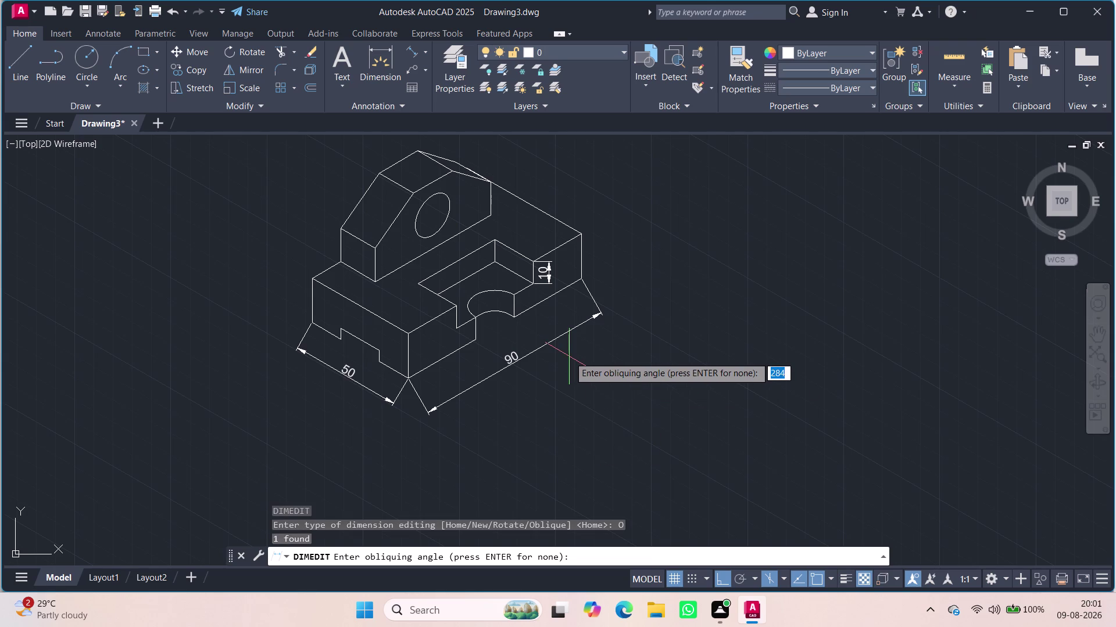
text(270)
key(Return)
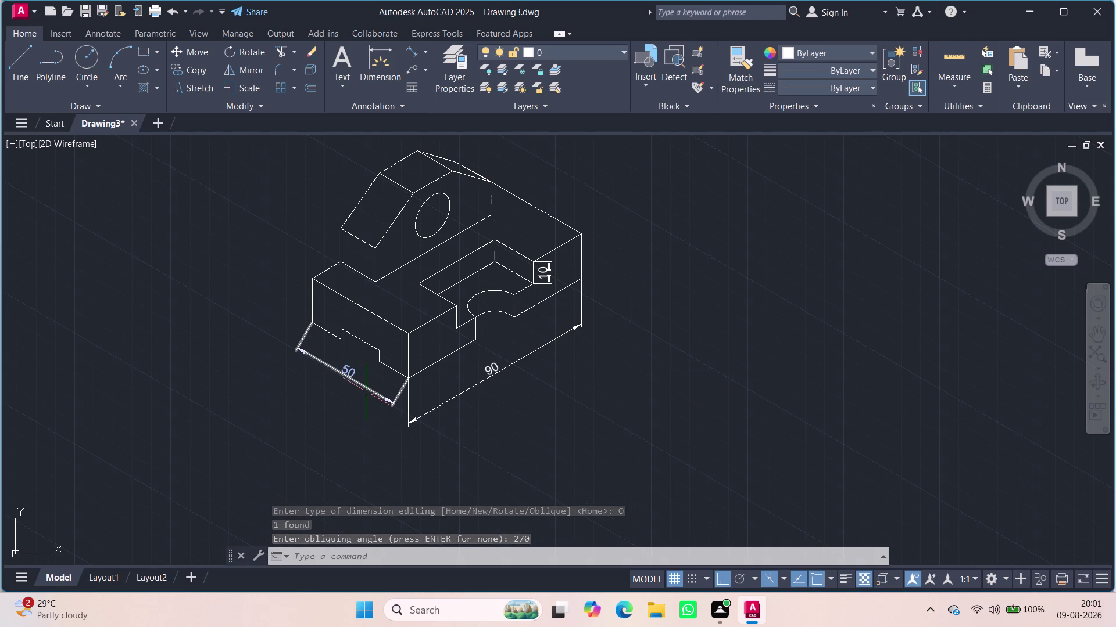
Oblique the 50 dimension's extension lines to 30 degrees with DIMEDIT.
click(367, 392)
text(d)
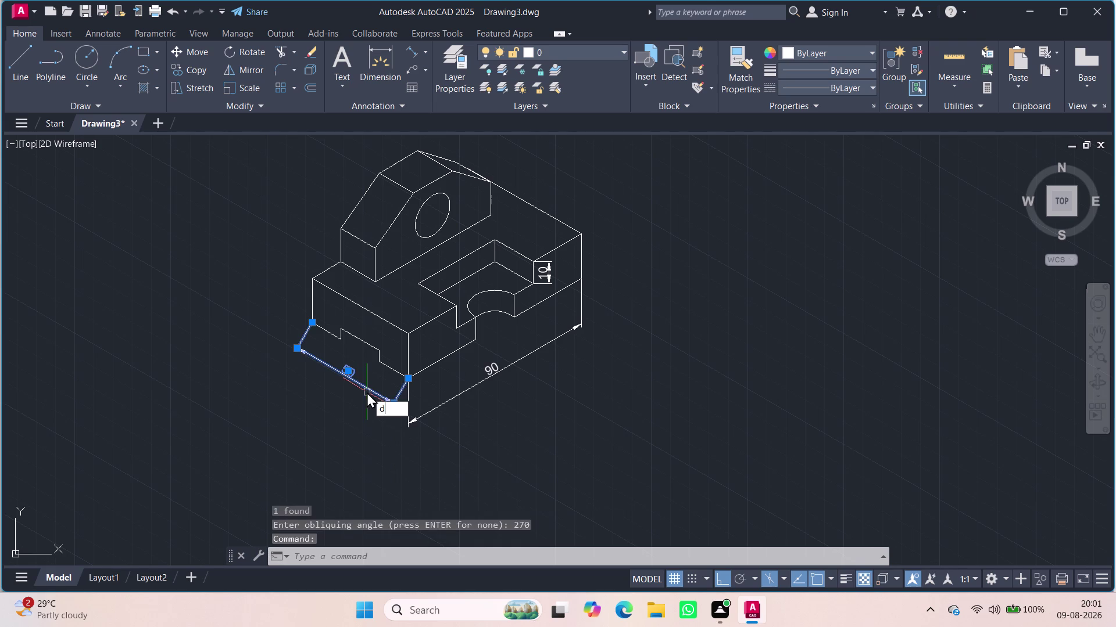
text(im)
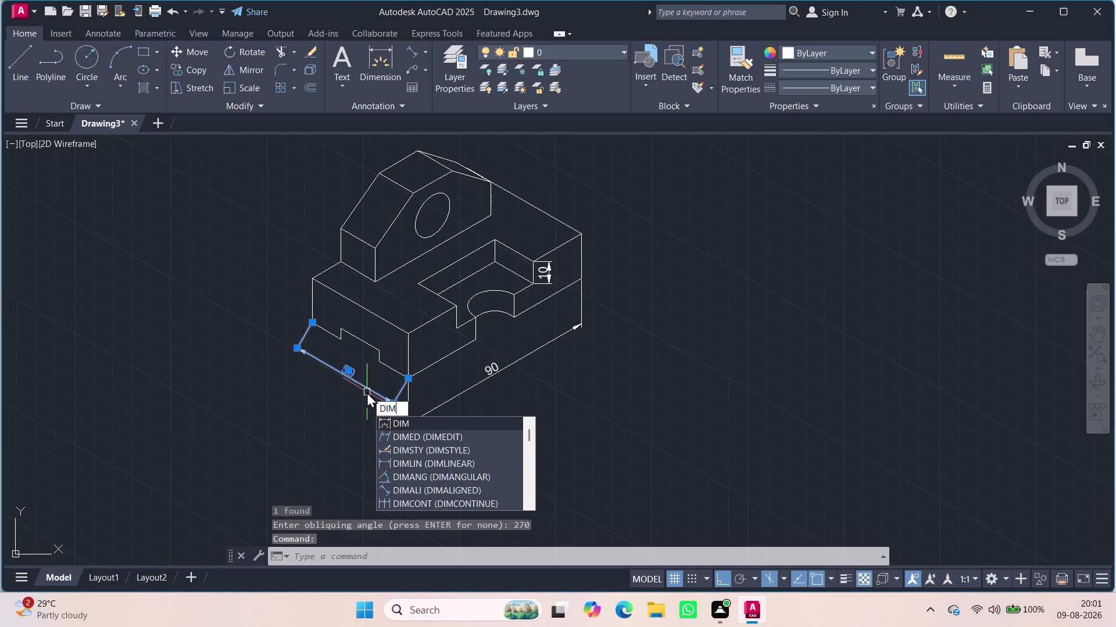
click(397, 432)
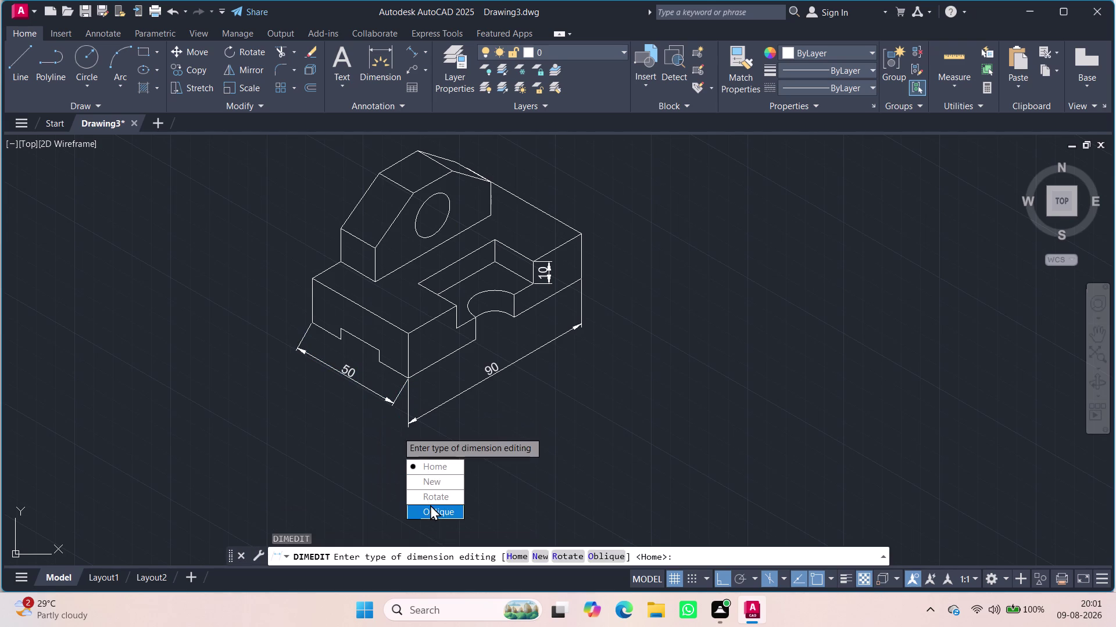
drag(430, 504, 397, 432)
text(30)
key(Return)
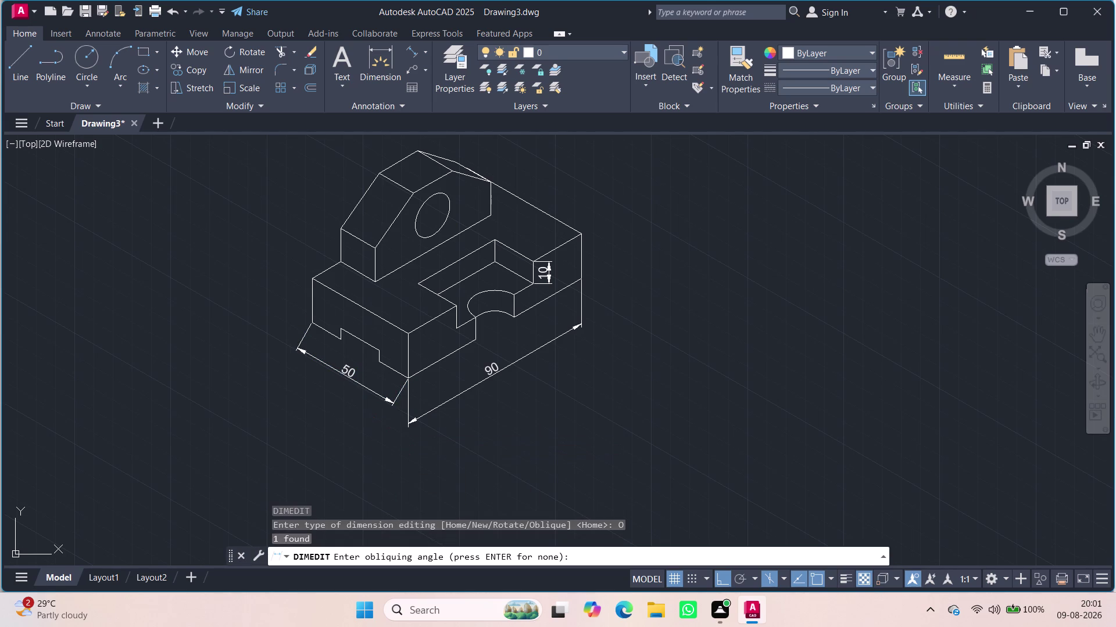
click(570, 437)
key(Escape)
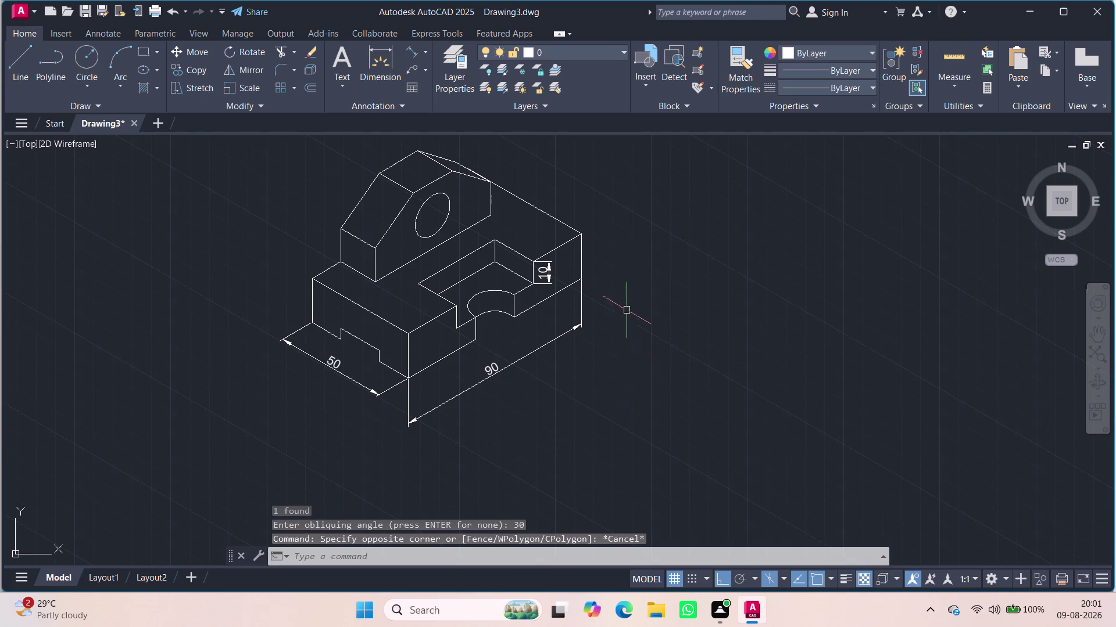
click(552, 274)
Try obliquing the 10 dimension by picking two points for the angle.
text(d)
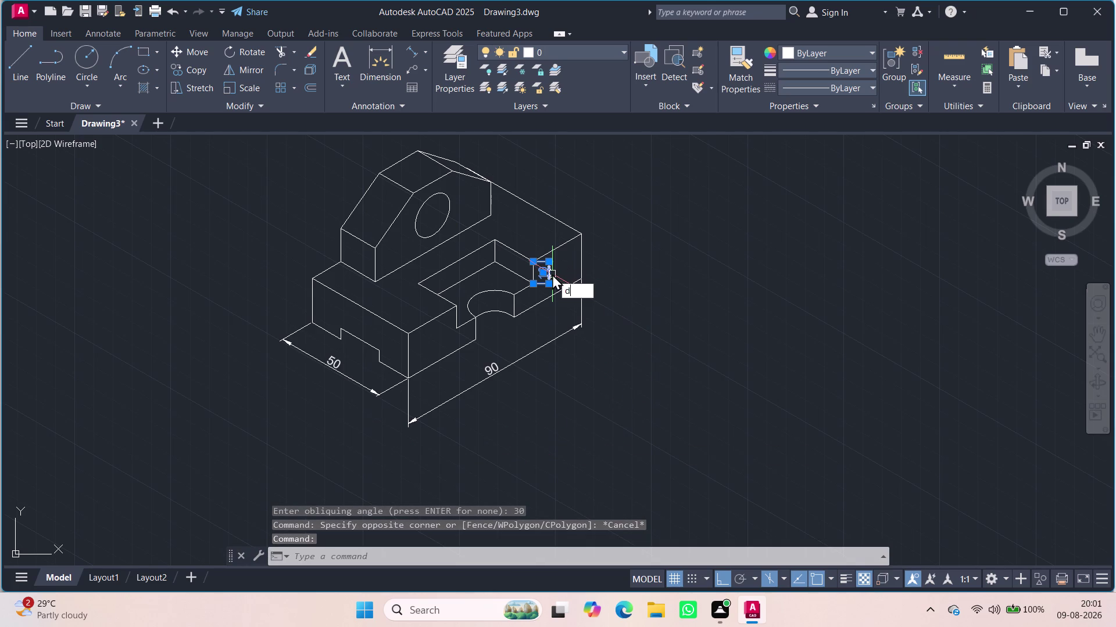
text(im)
click(611, 314)
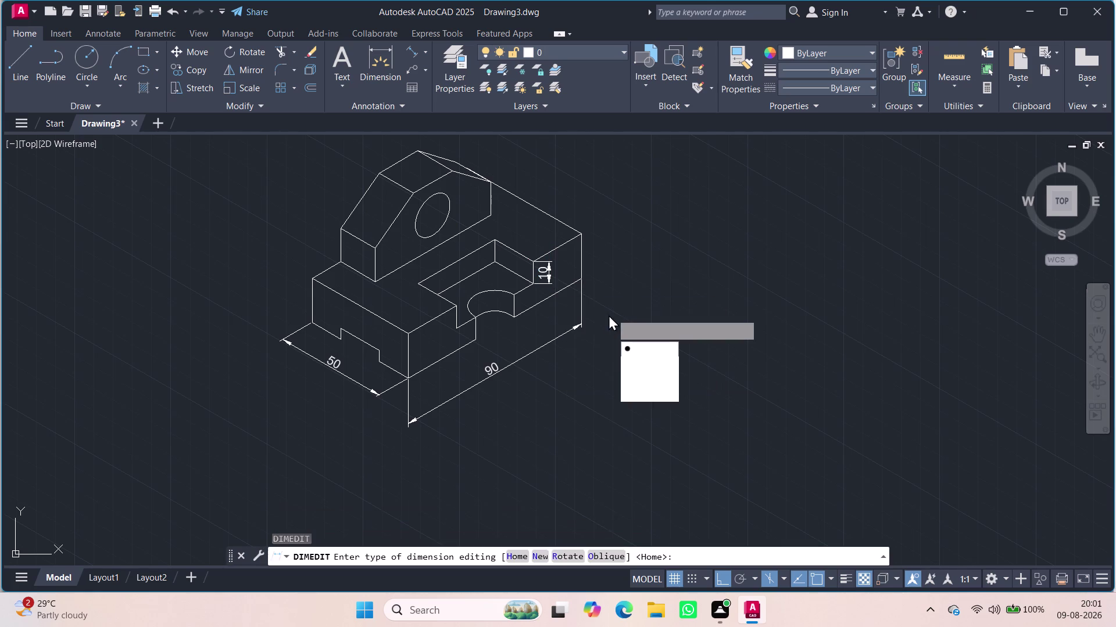
drag(637, 395, 612, 313)
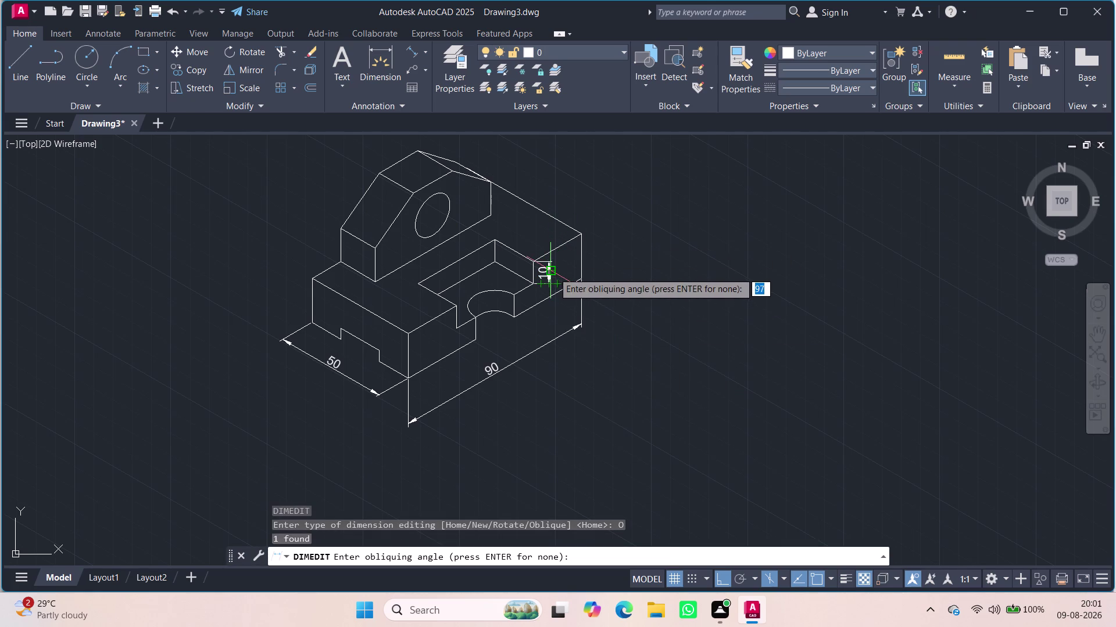
click(581, 269)
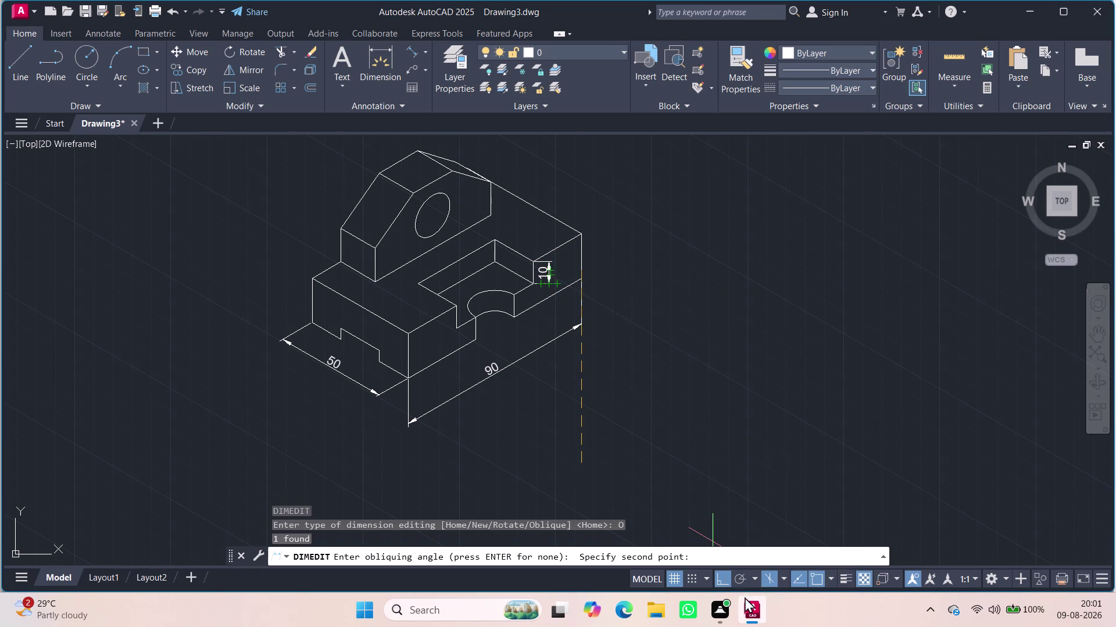
click(741, 583)
scroll(up, 3)
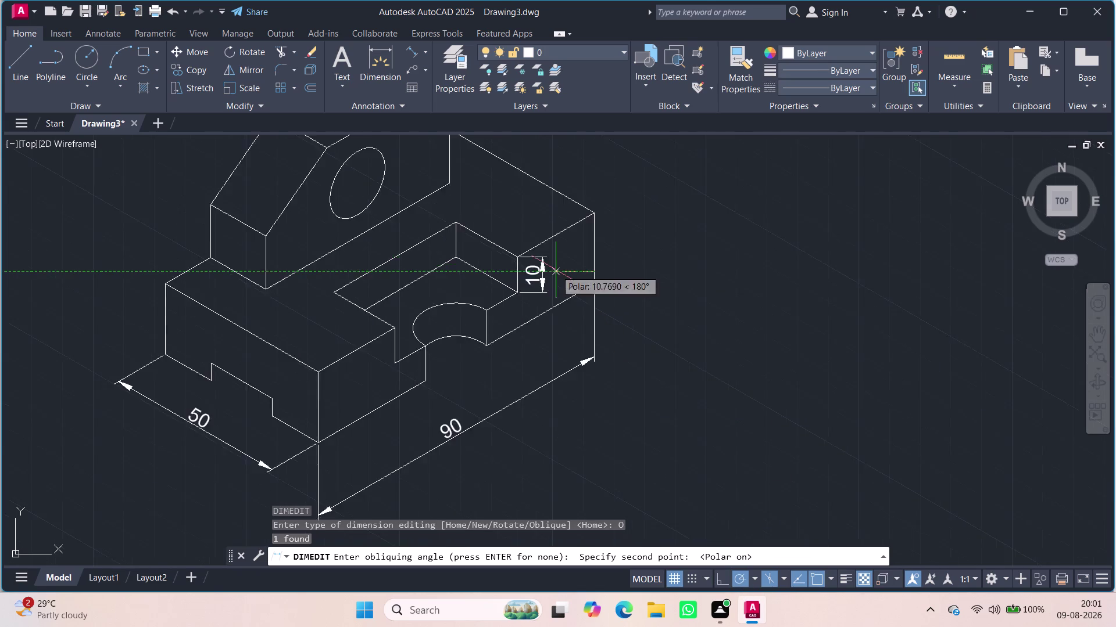
scroll(up, 3)
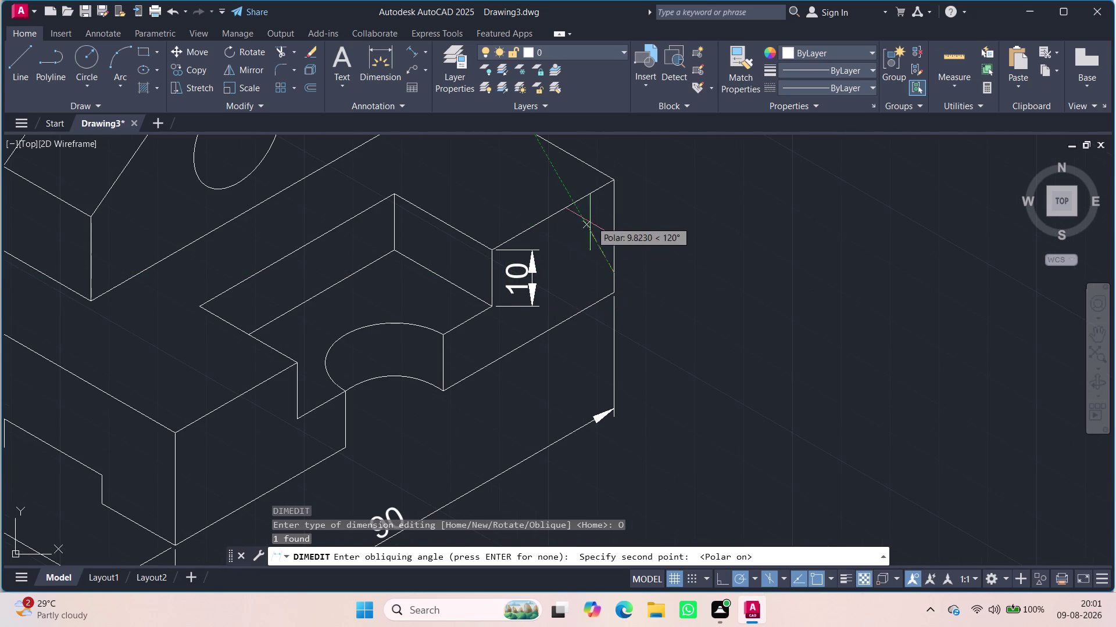
click(614, 185)
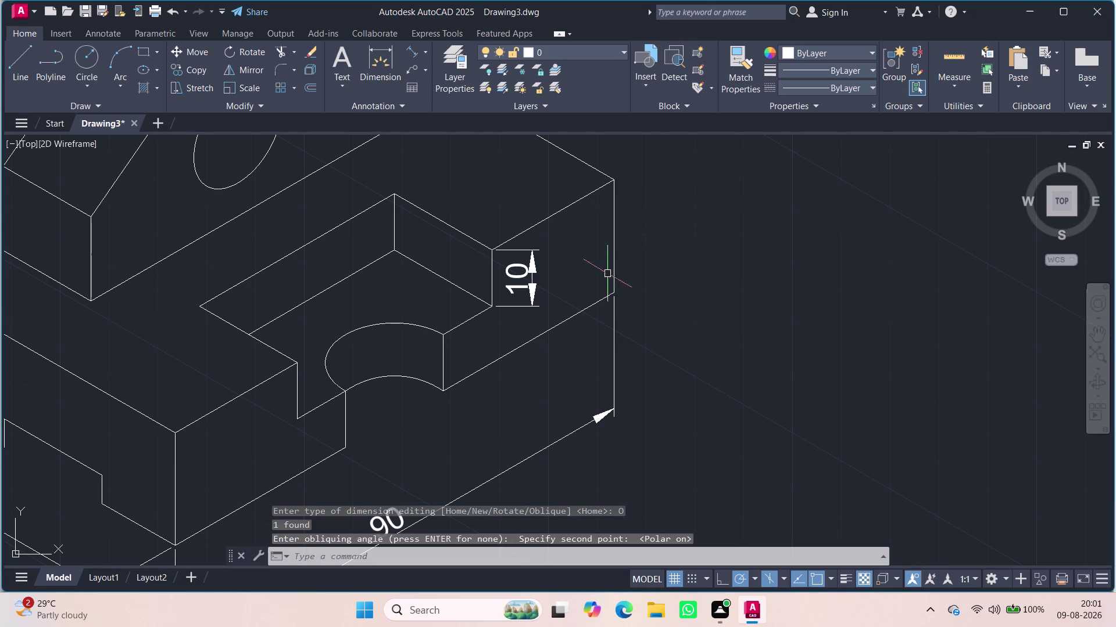
Reselect the 10 dimension and oblique it to 30 degrees with DIMEDIT.
click(528, 267)
text(d)
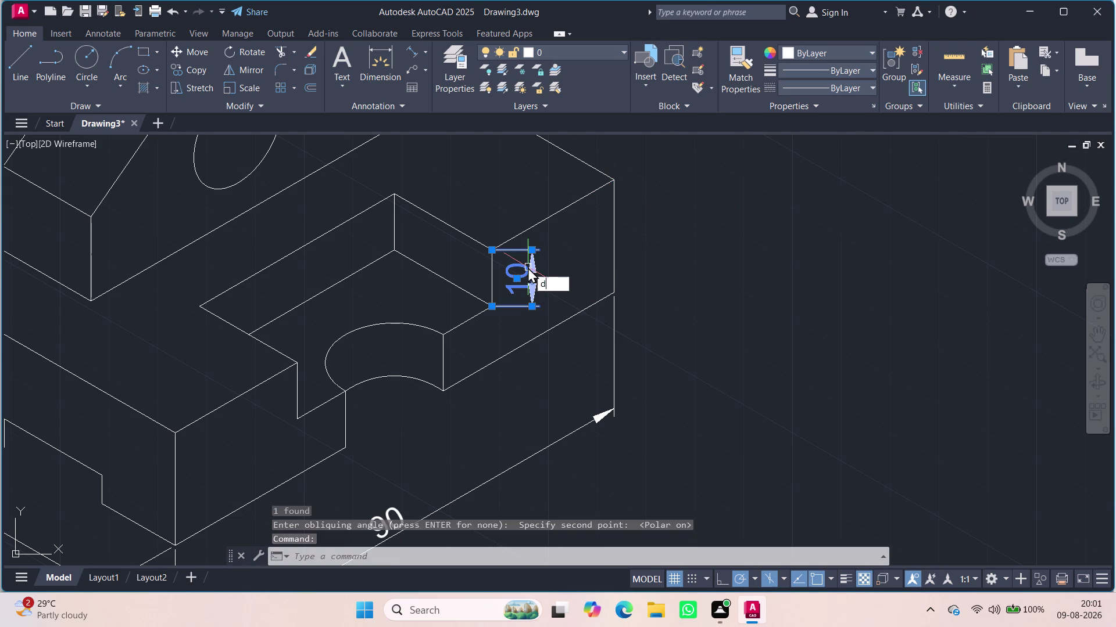
text(im)
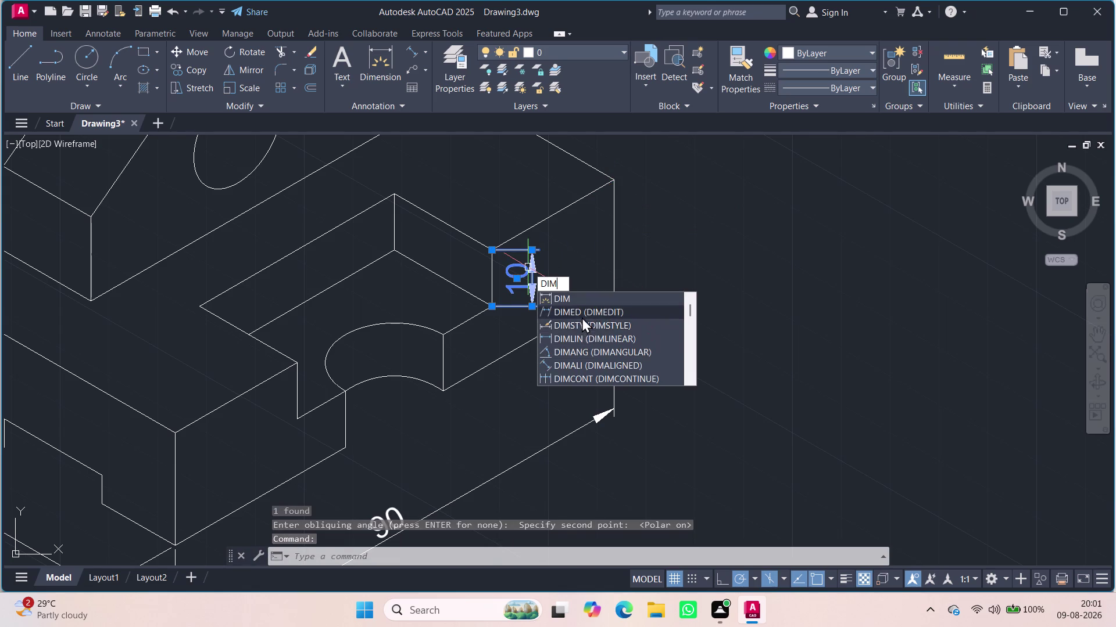
click(581, 315)
drag(622, 393, 582, 314)
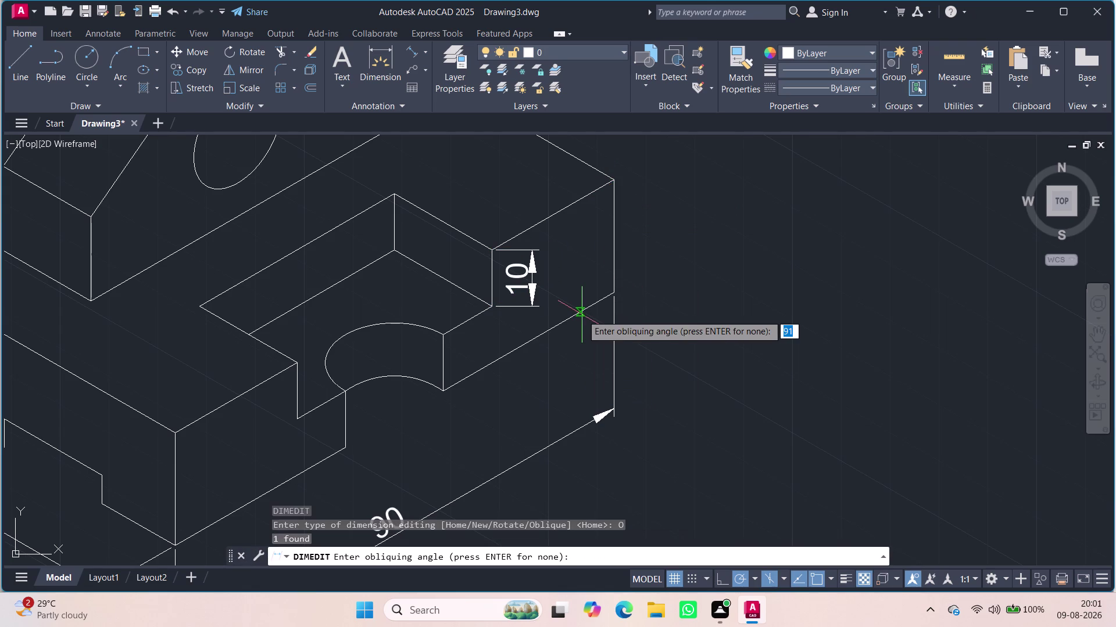
text(3)
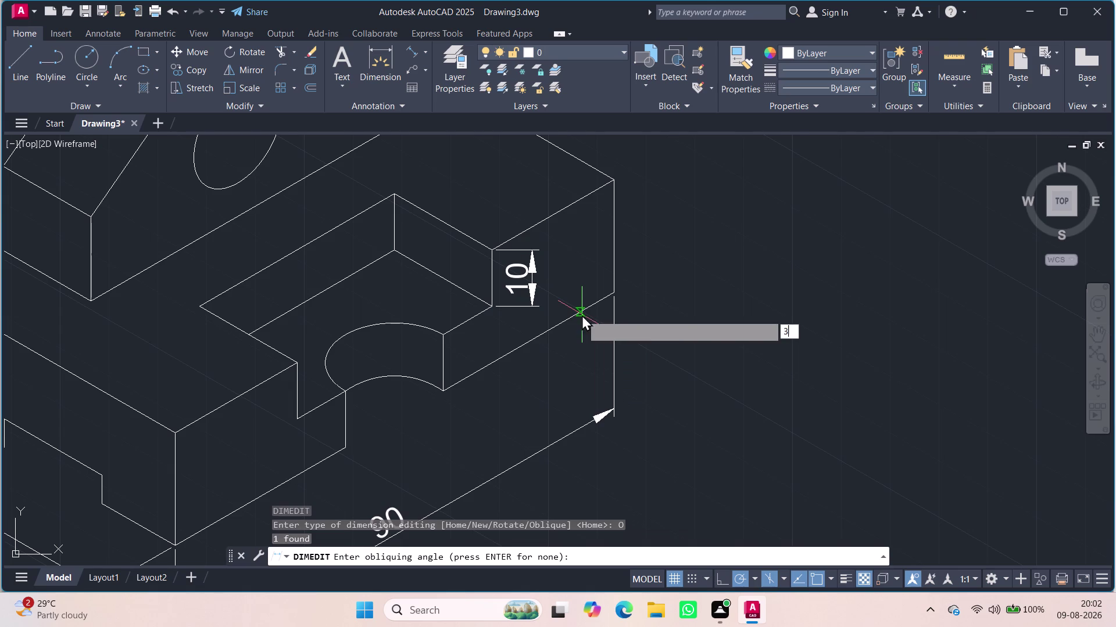
text(0)
key(Return)
scroll(down, 3)
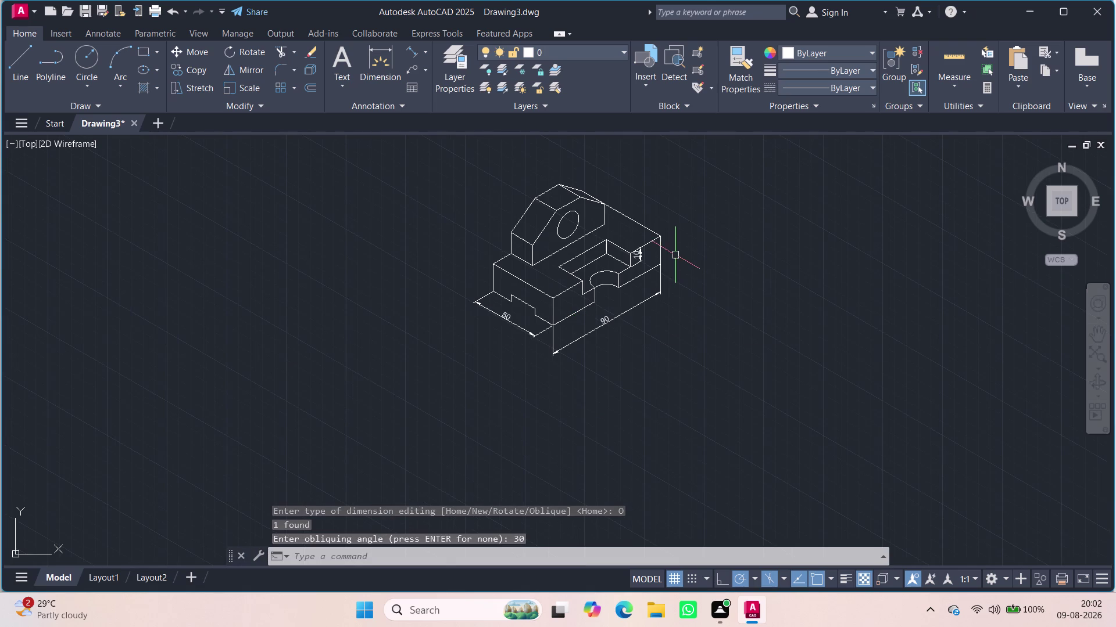
scroll(up, 3)
scroll(down, 3)
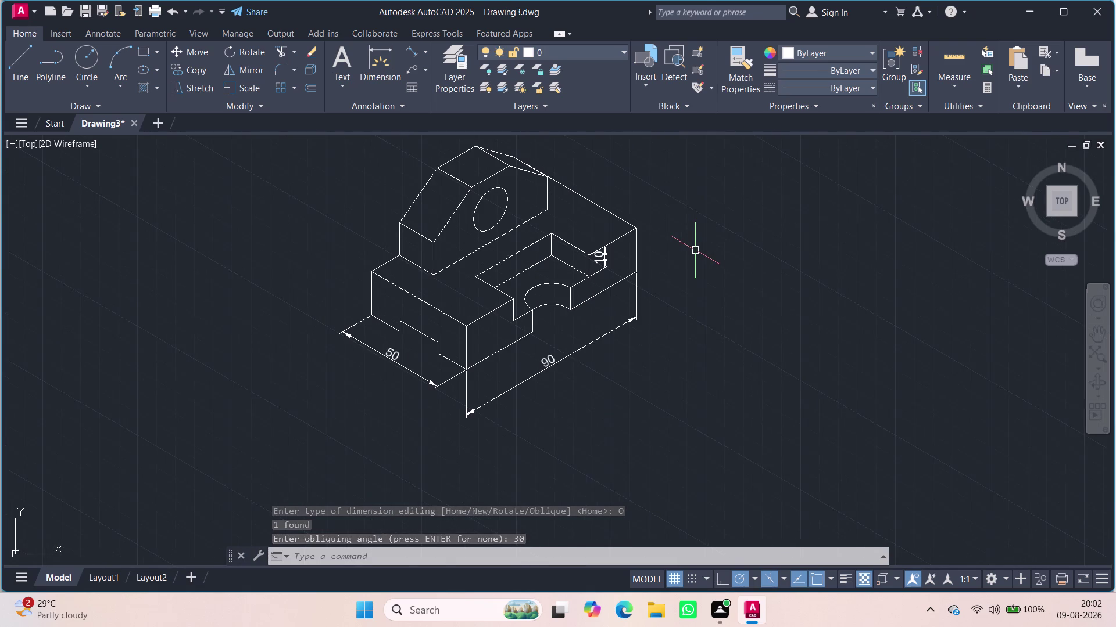
middle_drag(697, 251, 710, 297)
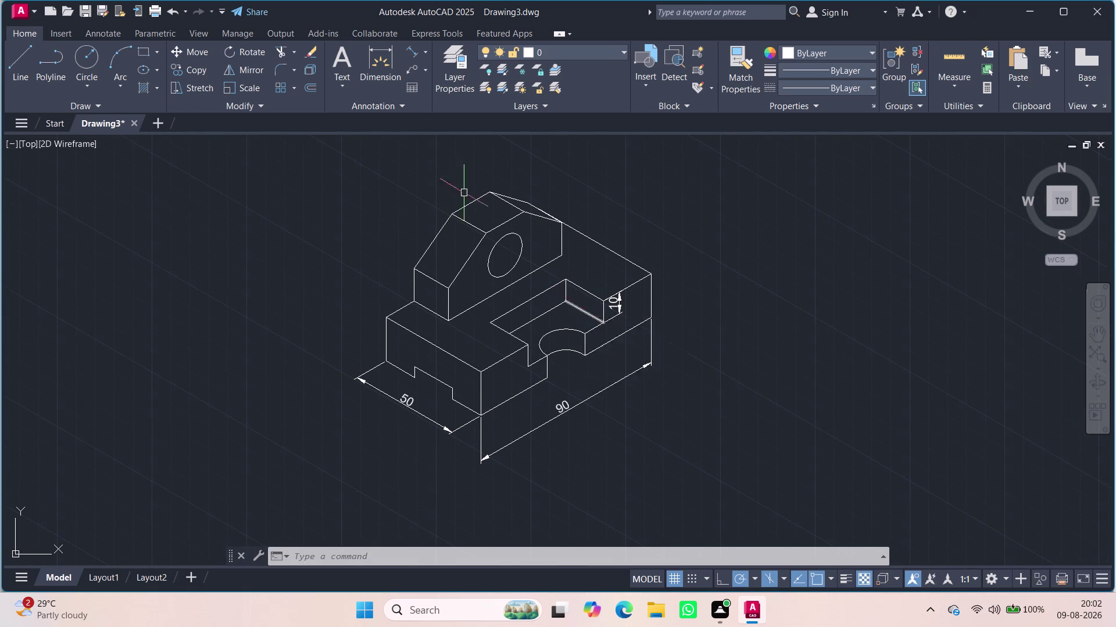
click(414, 57)
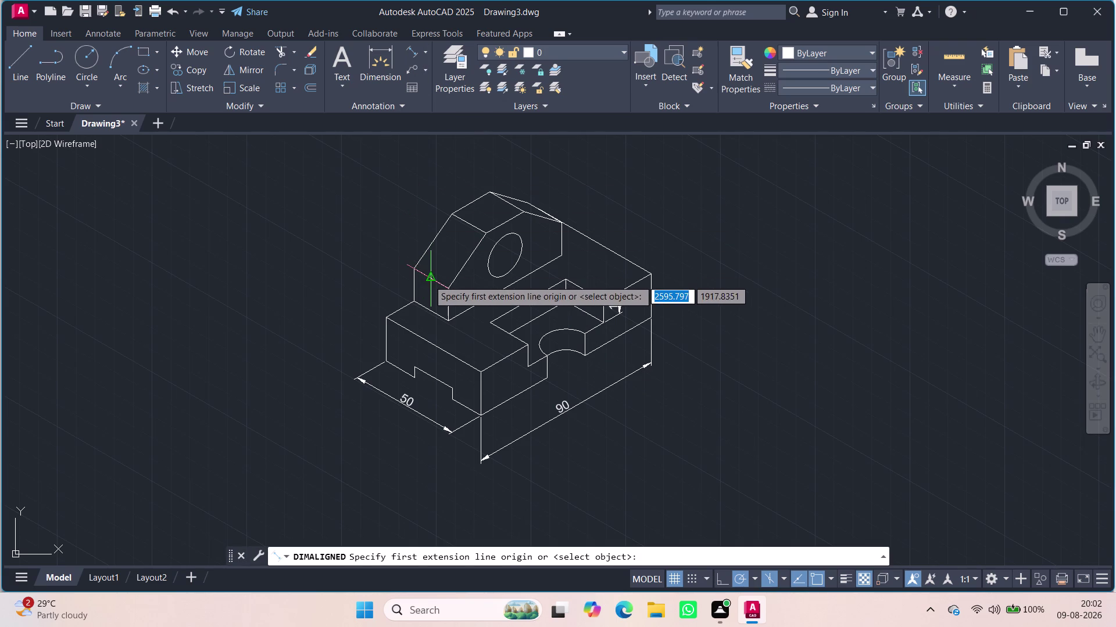
Place a 15 aligned dimension on the upright's vertical edge.
click(428, 281)
click(431, 311)
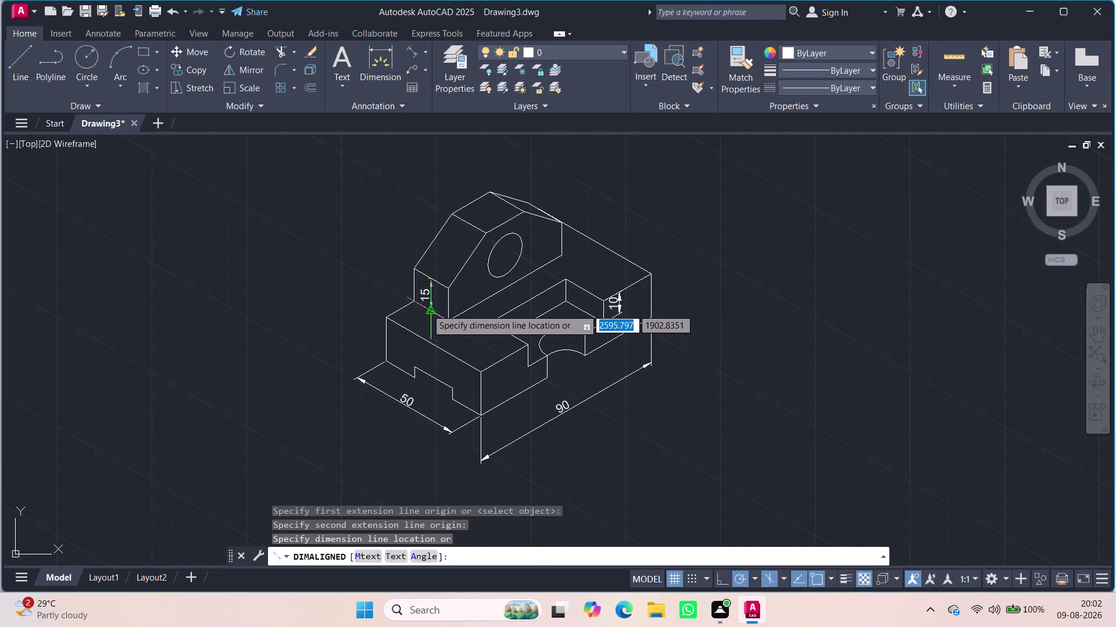
click(426, 309)
scroll(up, 3)
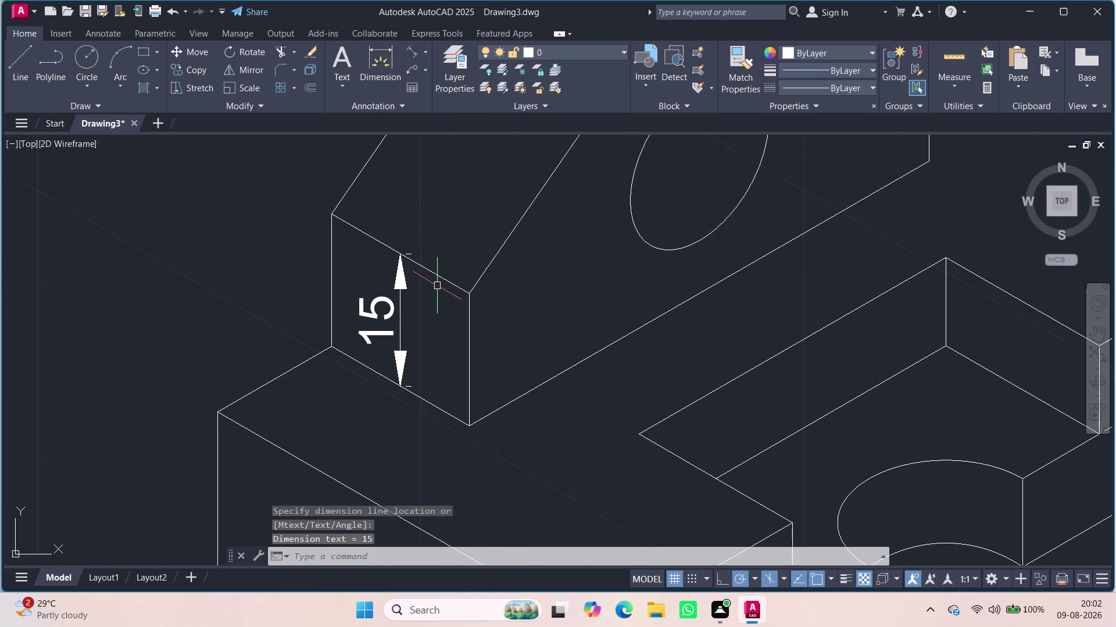
click(402, 312)
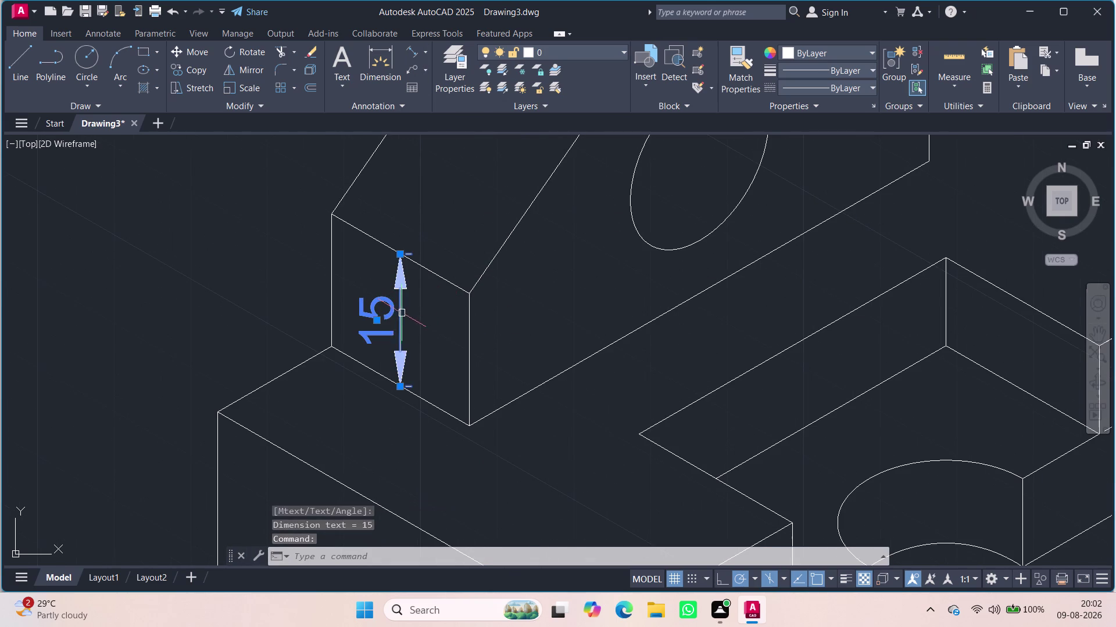
Reposition the 15 dimension line so it sits beside the edge.
click(379, 319)
click(347, 327)
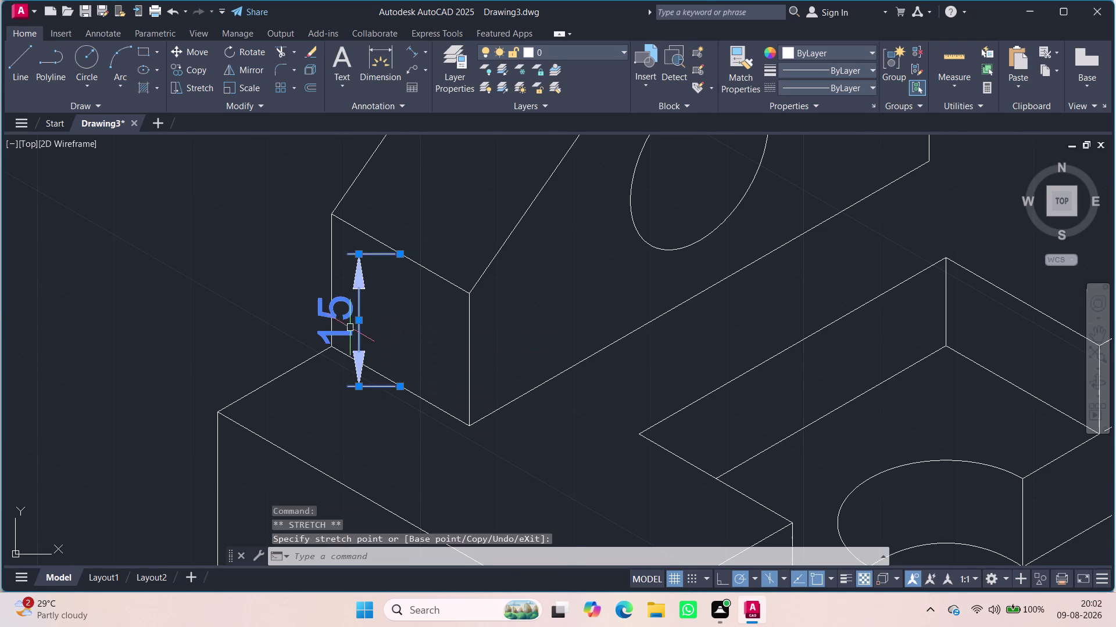
key(Escape)
click(359, 315)
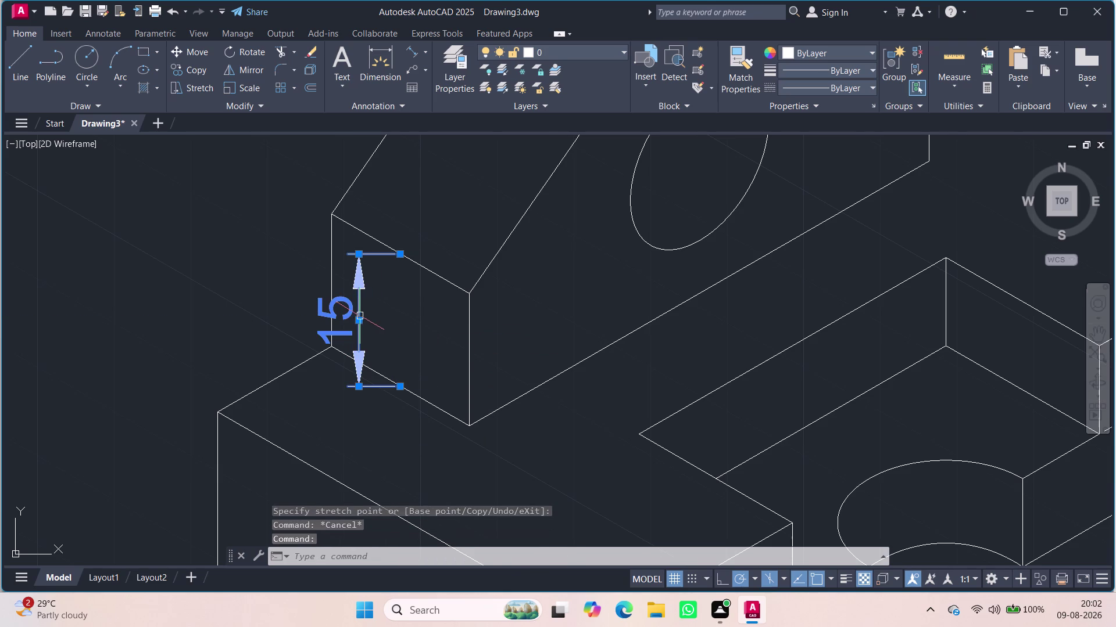
click(359, 326)
click(360, 322)
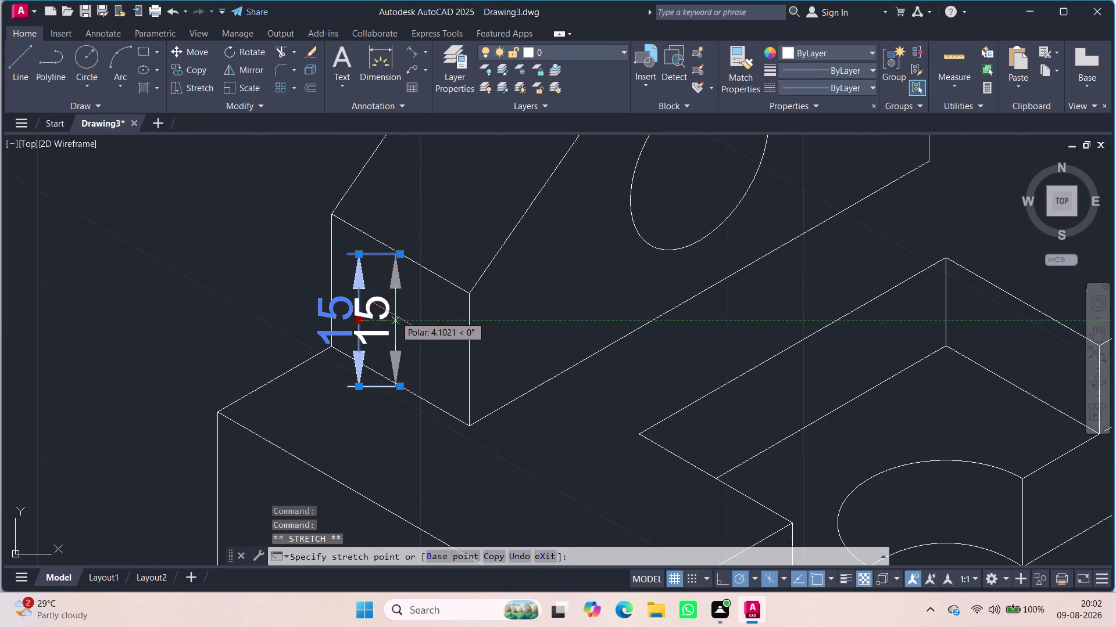
click(398, 316)
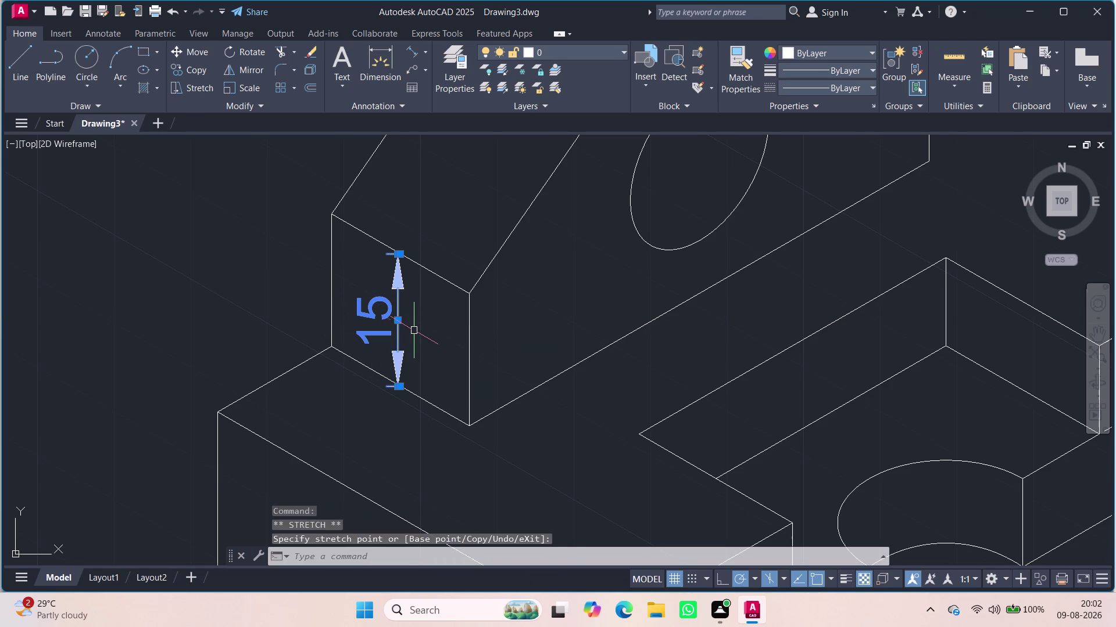
click(399, 323)
click(403, 323)
key(Escape)
scroll(down, 3)
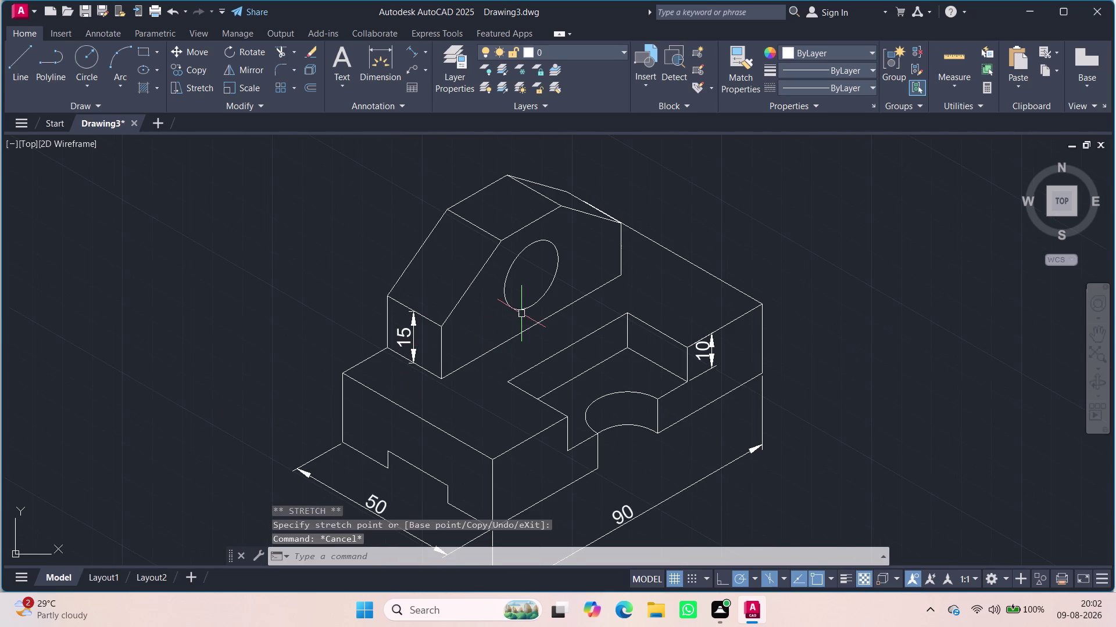
scroll(down, 3)
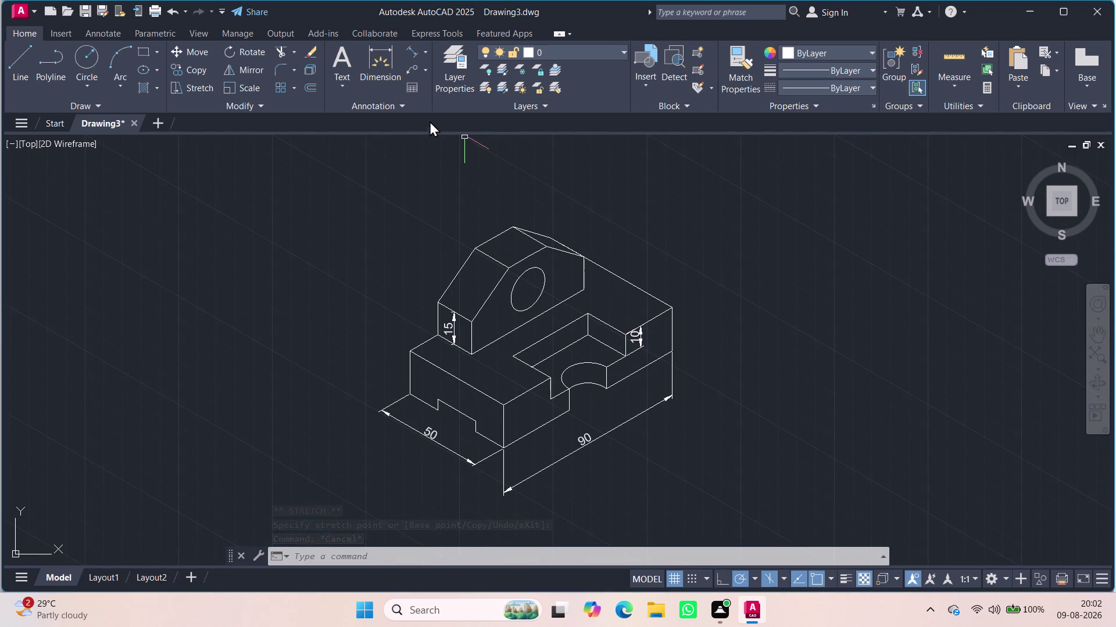
Add the 20 aligned dimension above the upright's top edge and select it.
click(408, 47)
click(472, 247)
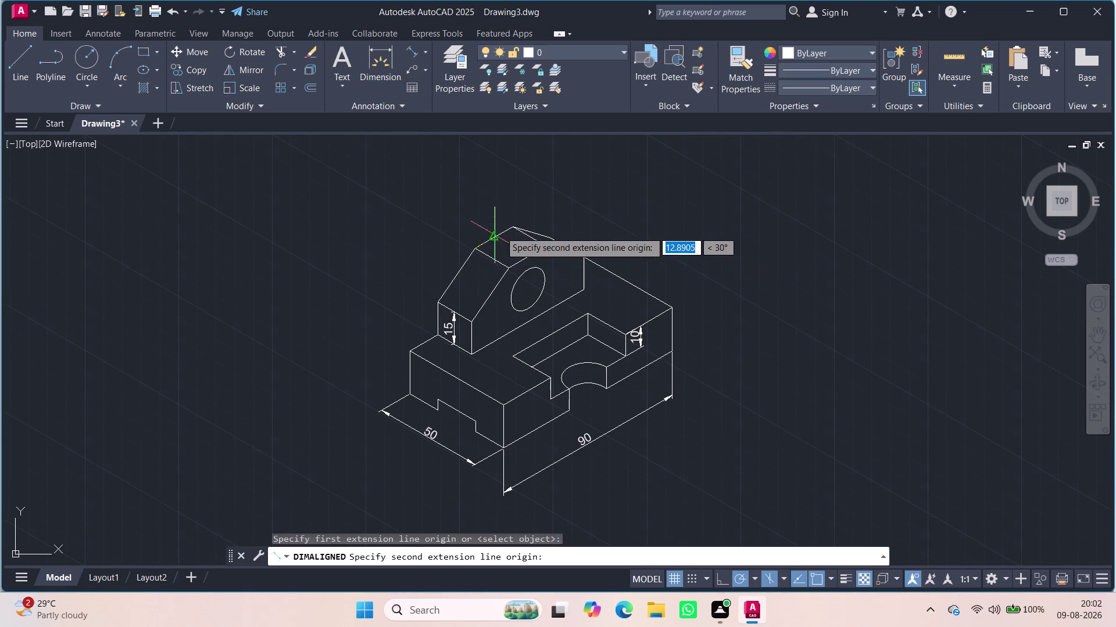
click(513, 230)
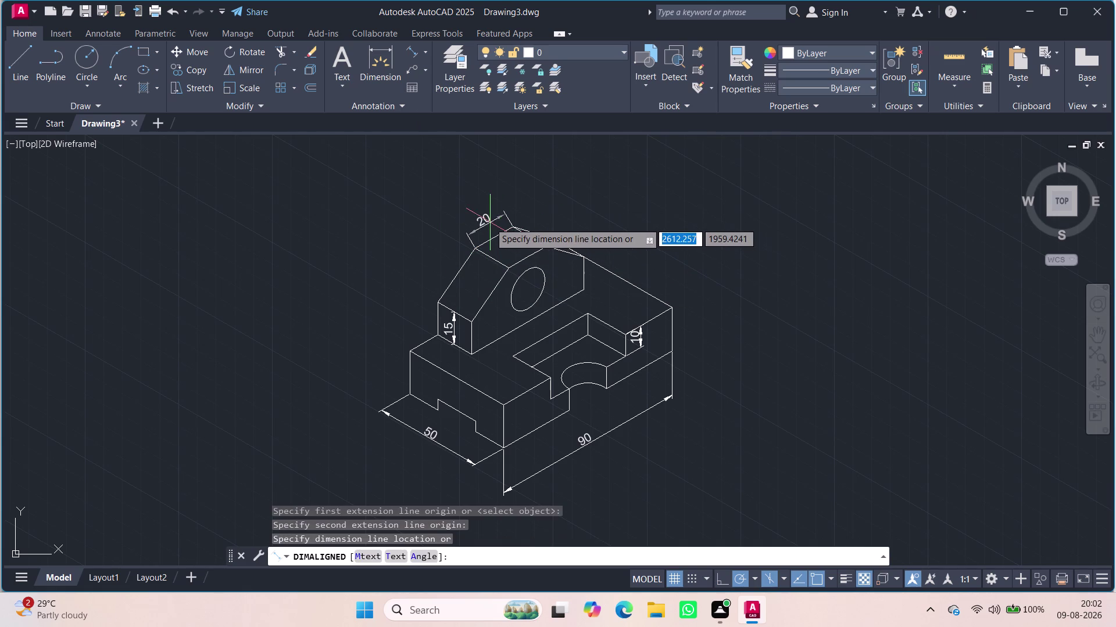
click(488, 223)
click(483, 221)
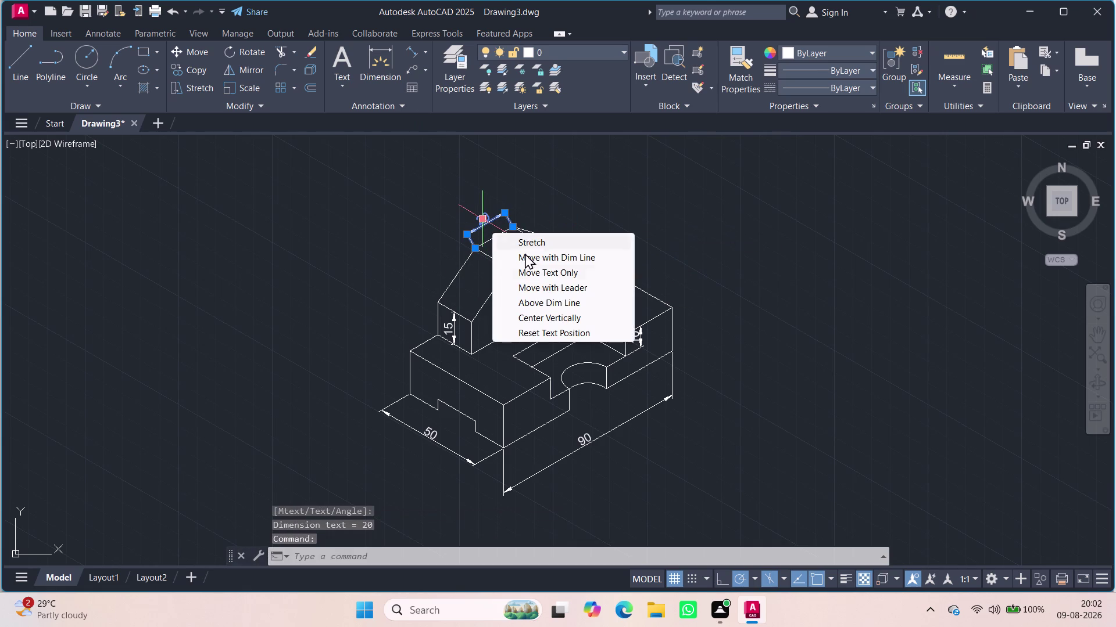
Apply a 90-degree DIMEDIT oblique to the 20 dimension on the upright's top edge.
text(d)
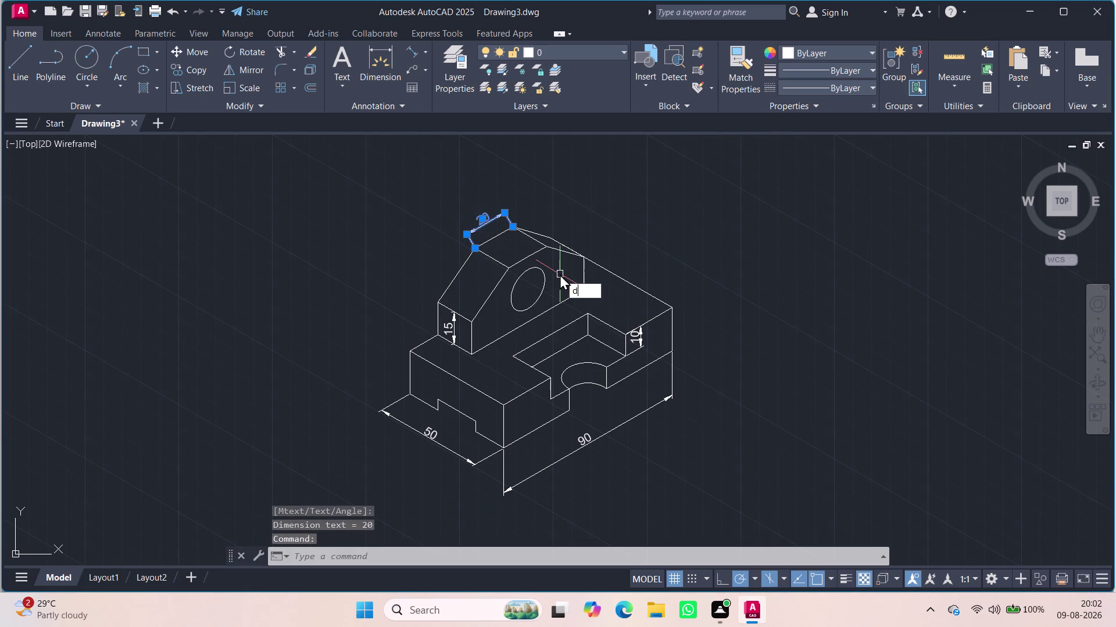
text(ime)
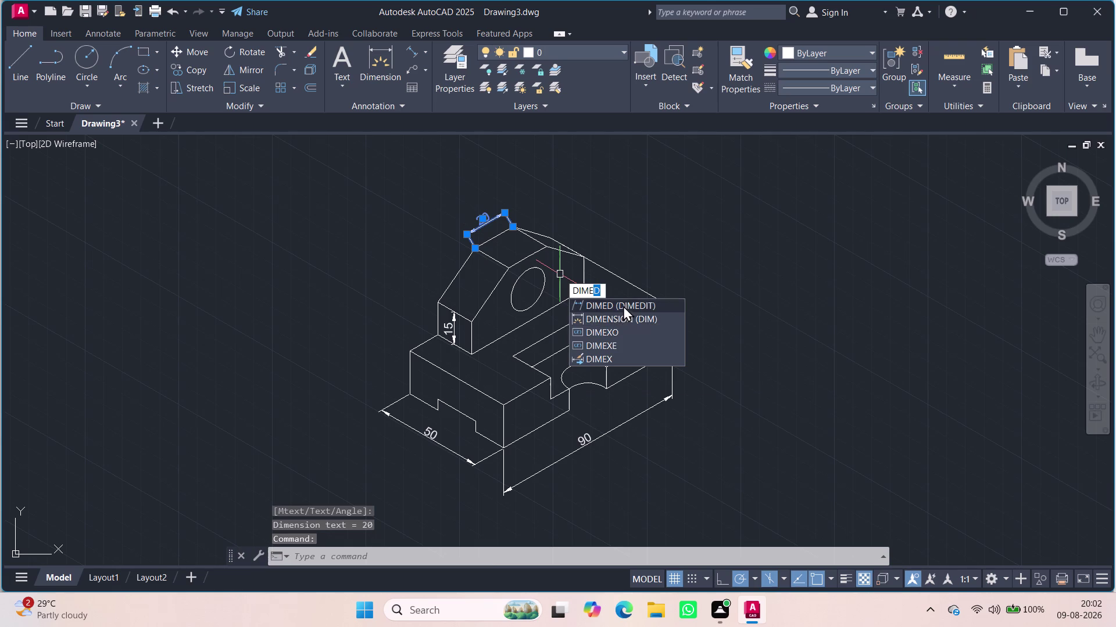
click(622, 306)
drag(672, 383, 623, 306)
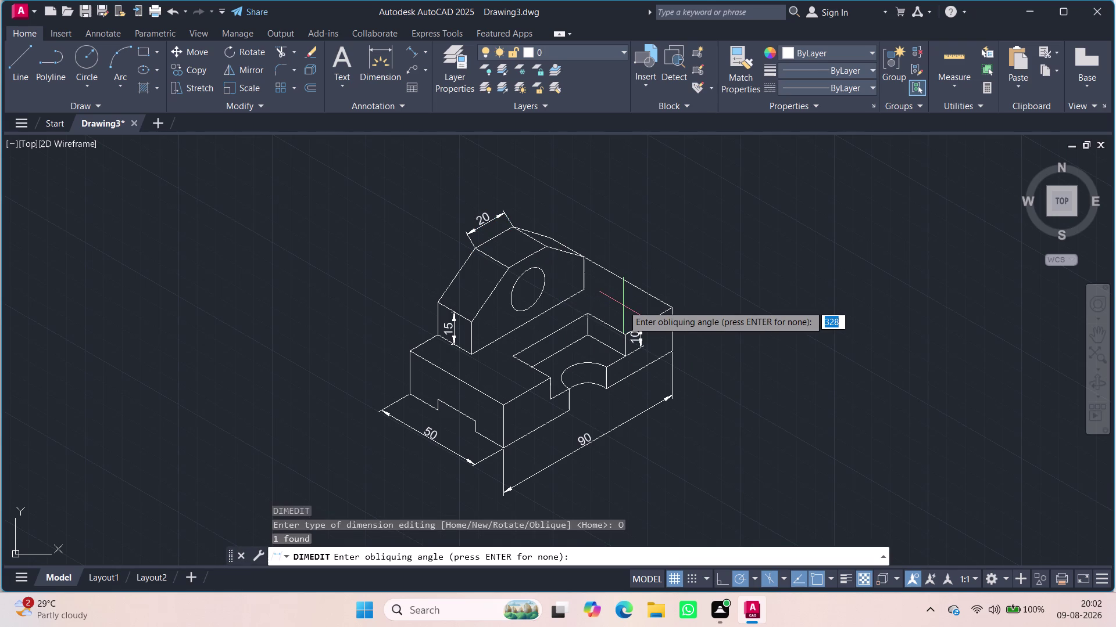
text(90)
key(Return)
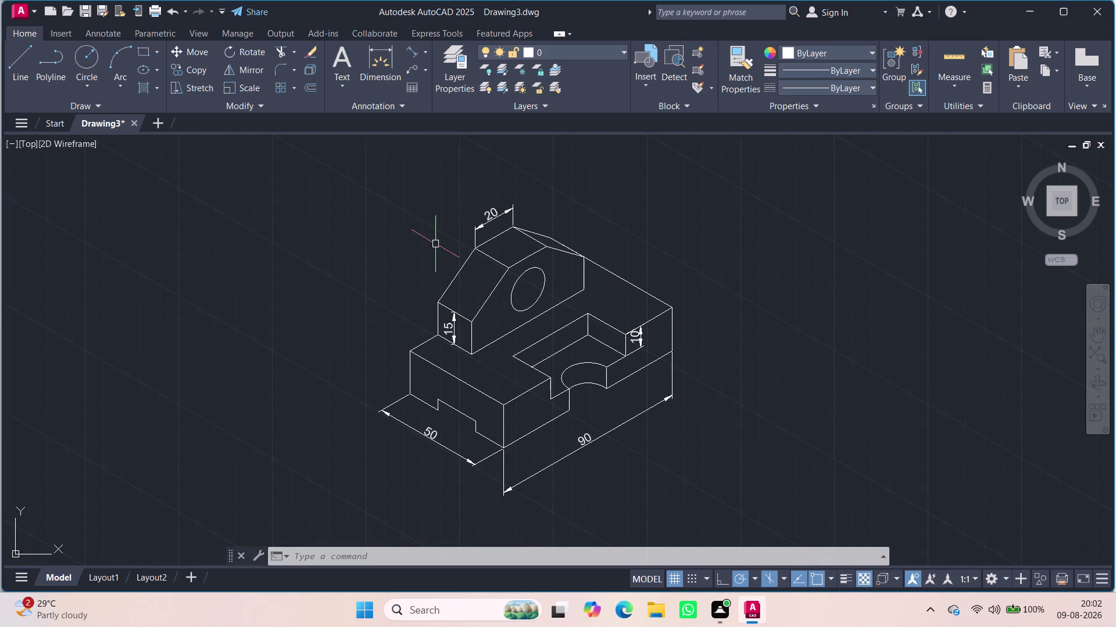
Place the 60 aligned dimension along the upright's long edge.
click(416, 48)
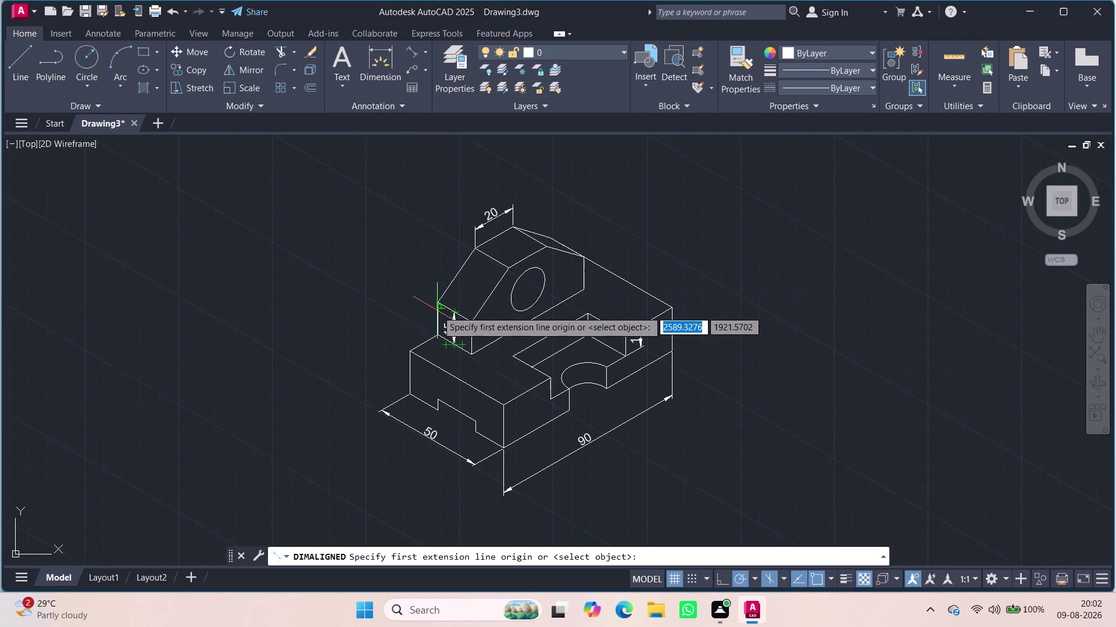
click(437, 304)
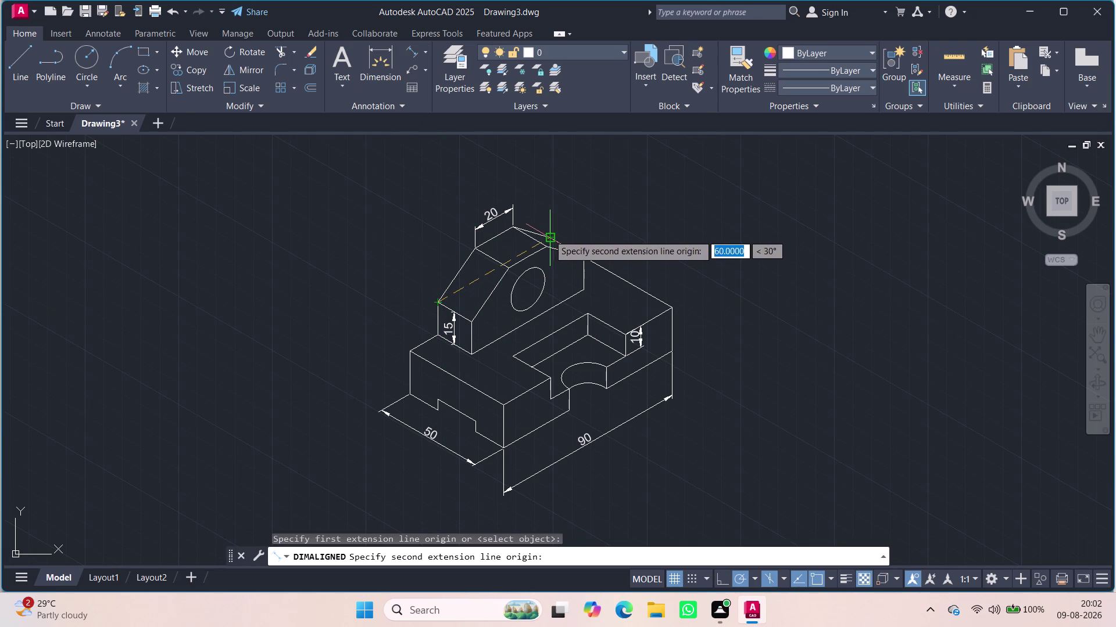
click(549, 235)
click(515, 179)
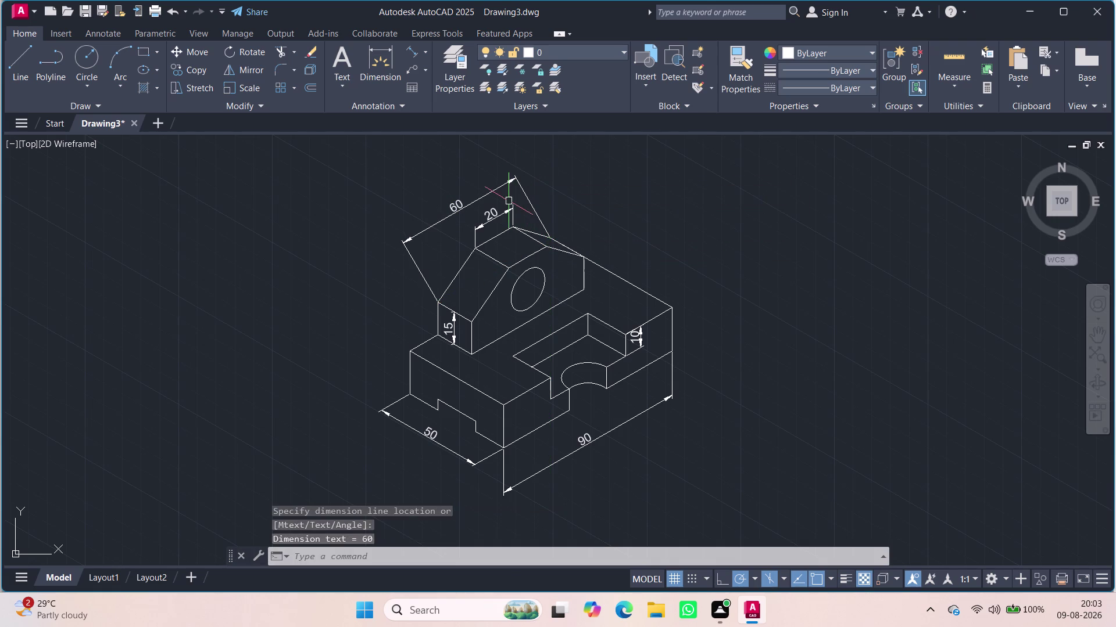
Oblique the 60 dimension to 90 degrees so its extension lines stand vertical.
text(dik)
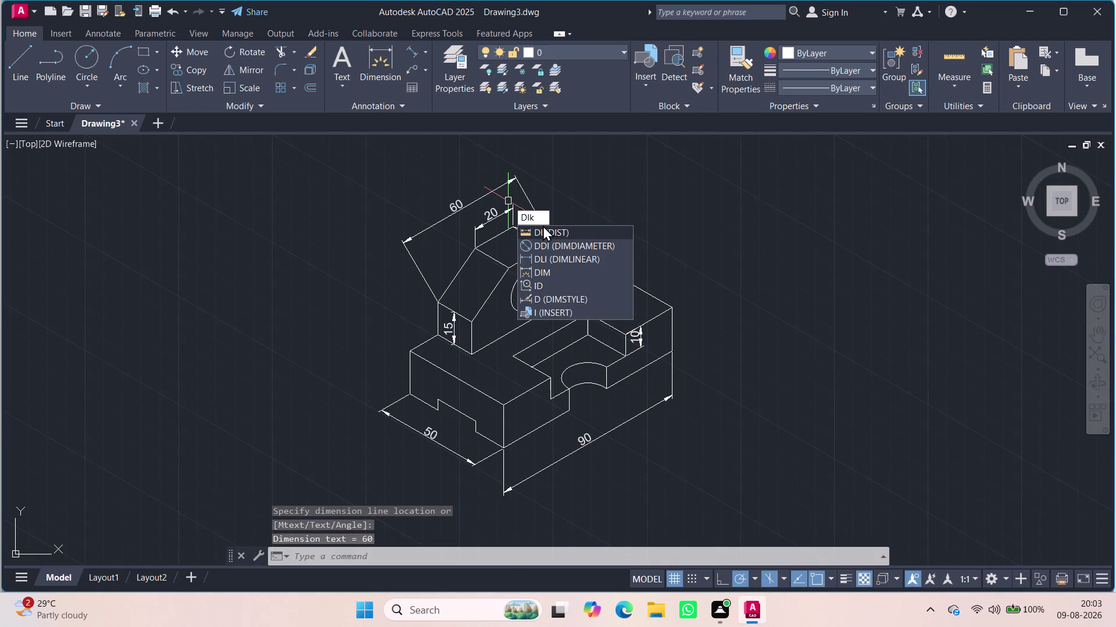
key(BackSpace)
text(m)
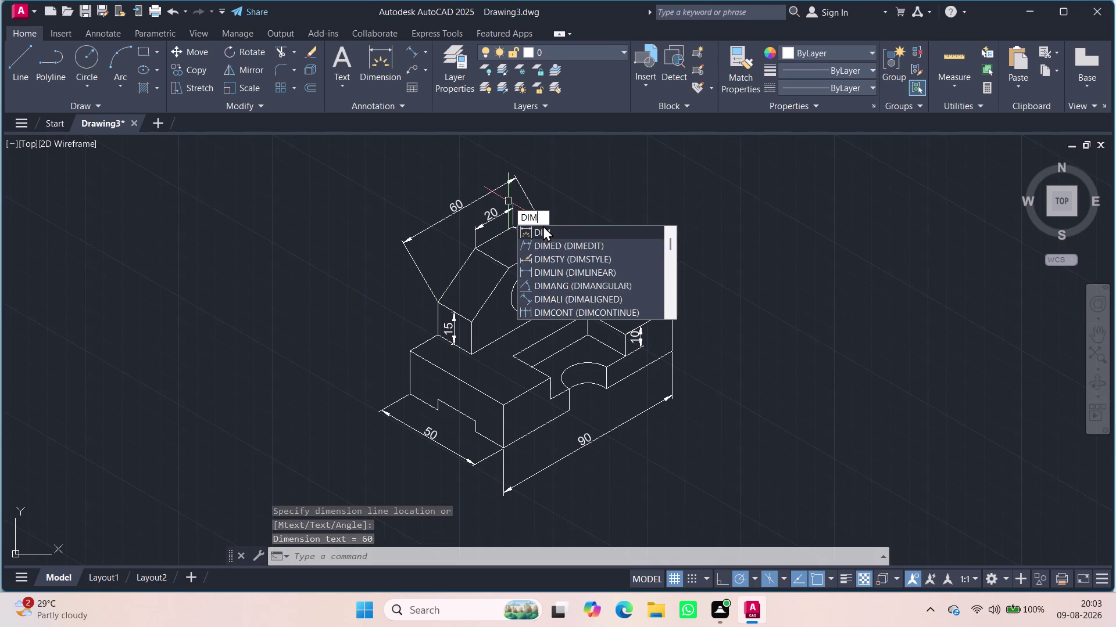
text(e)
click(566, 233)
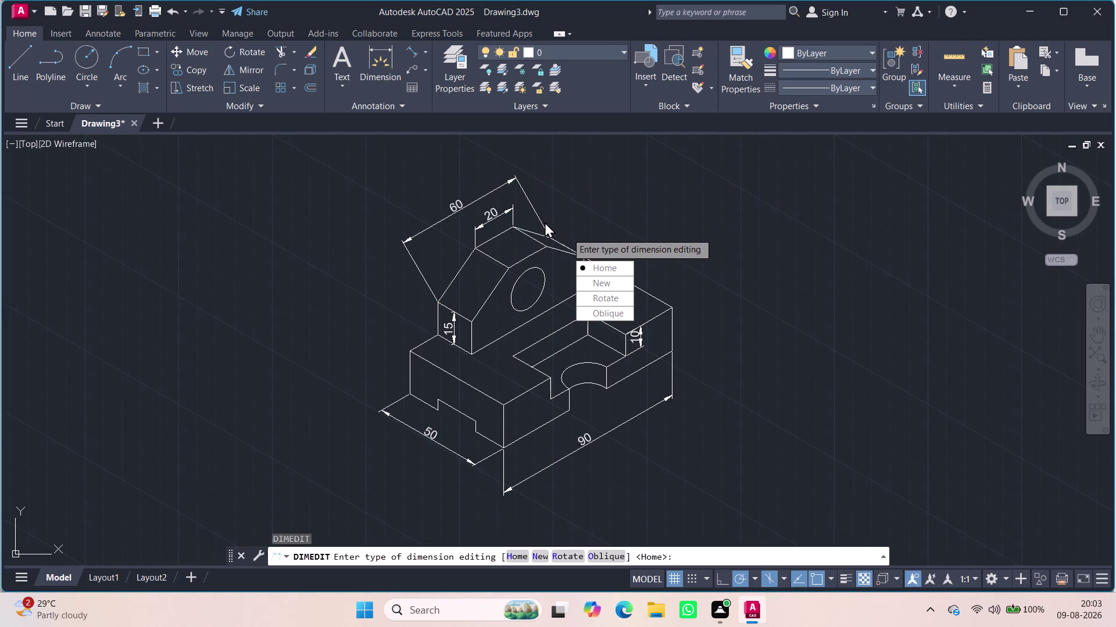
drag(597, 310, 565, 233)
click(499, 186)
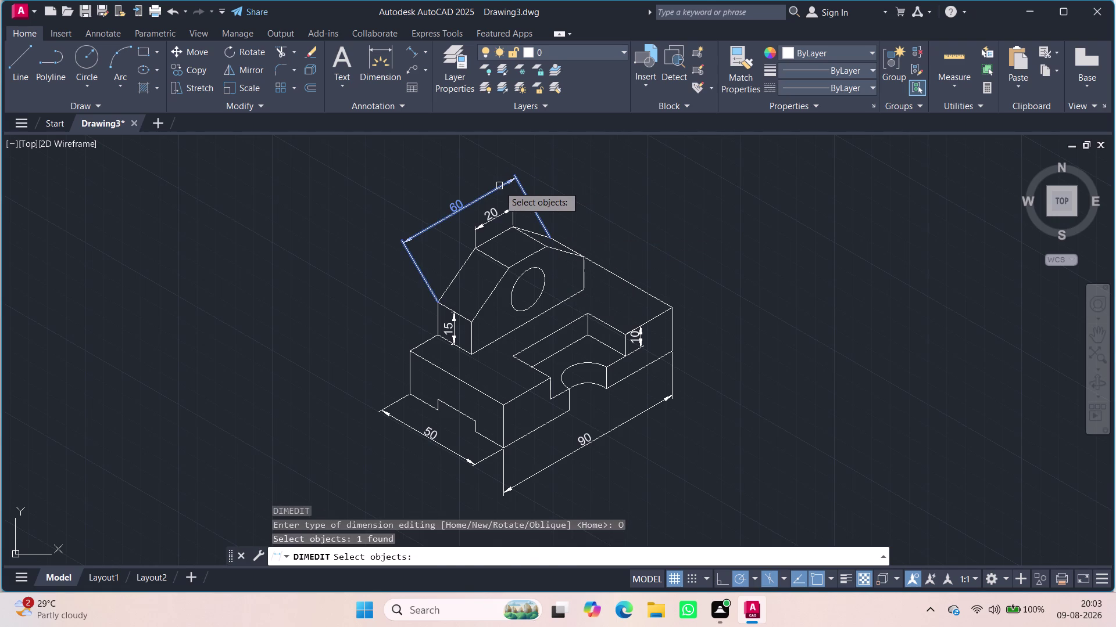
key(Return)
text(9)
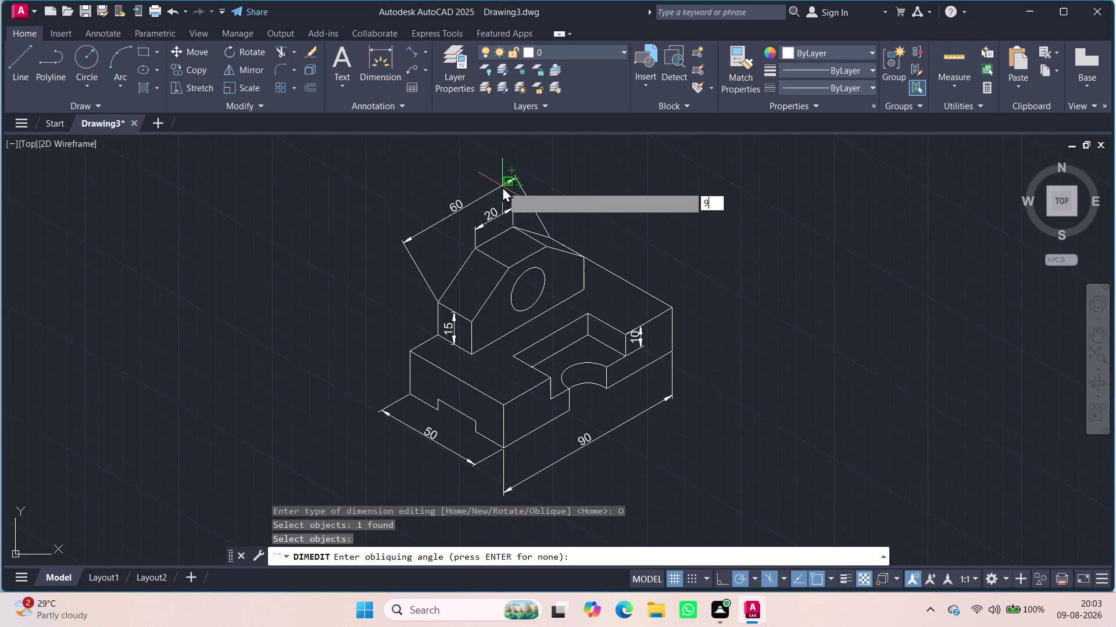
text(0)
key(Return)
click(652, 204)
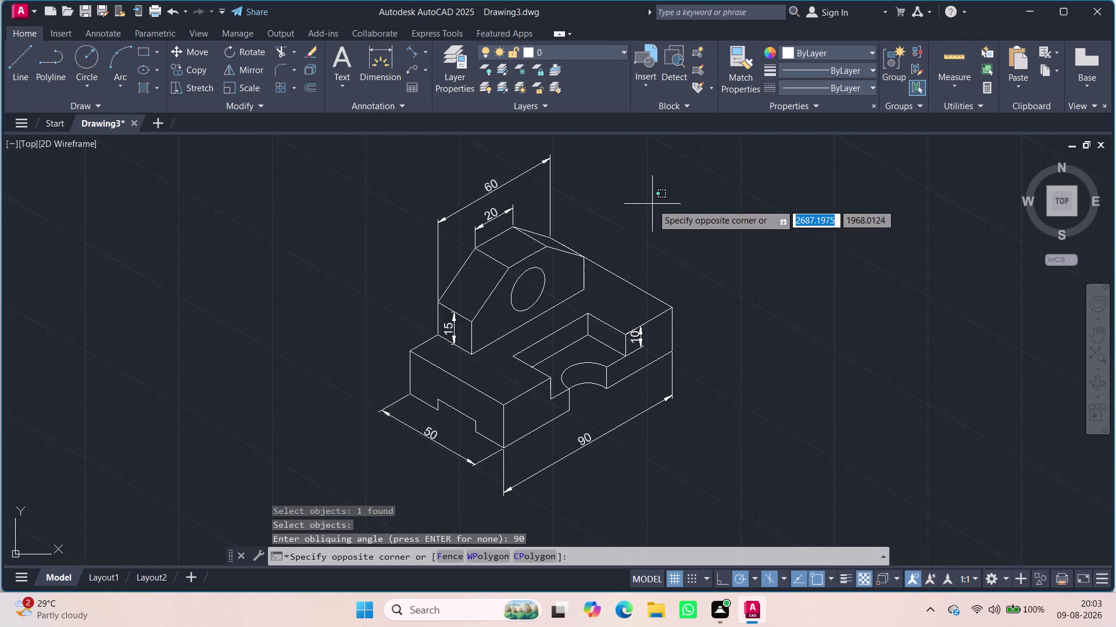
click(652, 204)
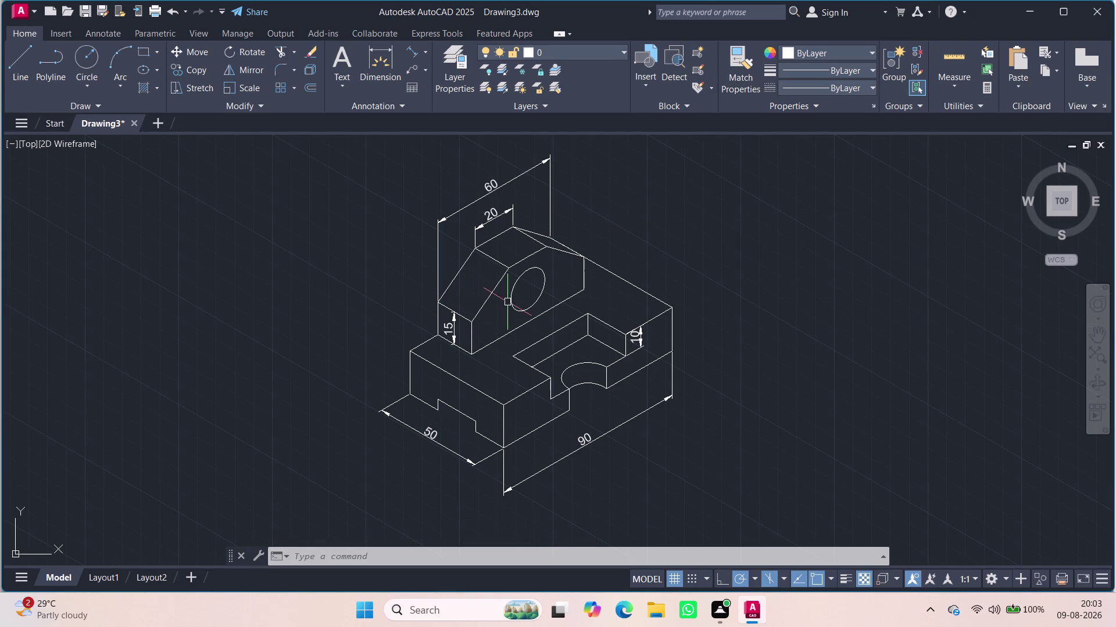
middle_drag(523, 320, 544, 309)
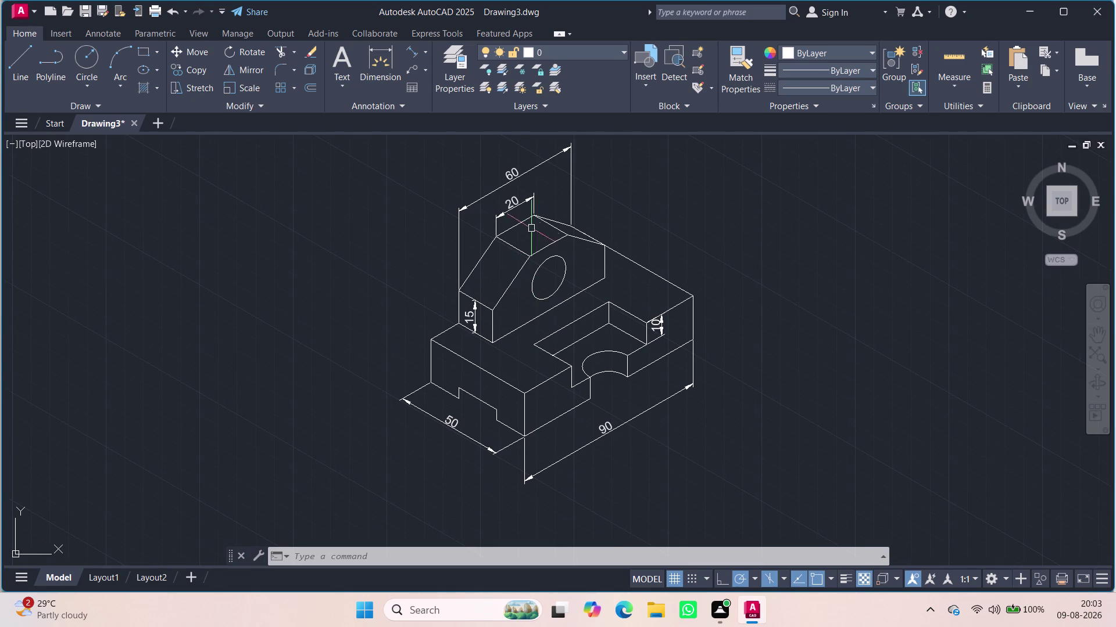
click(407, 46)
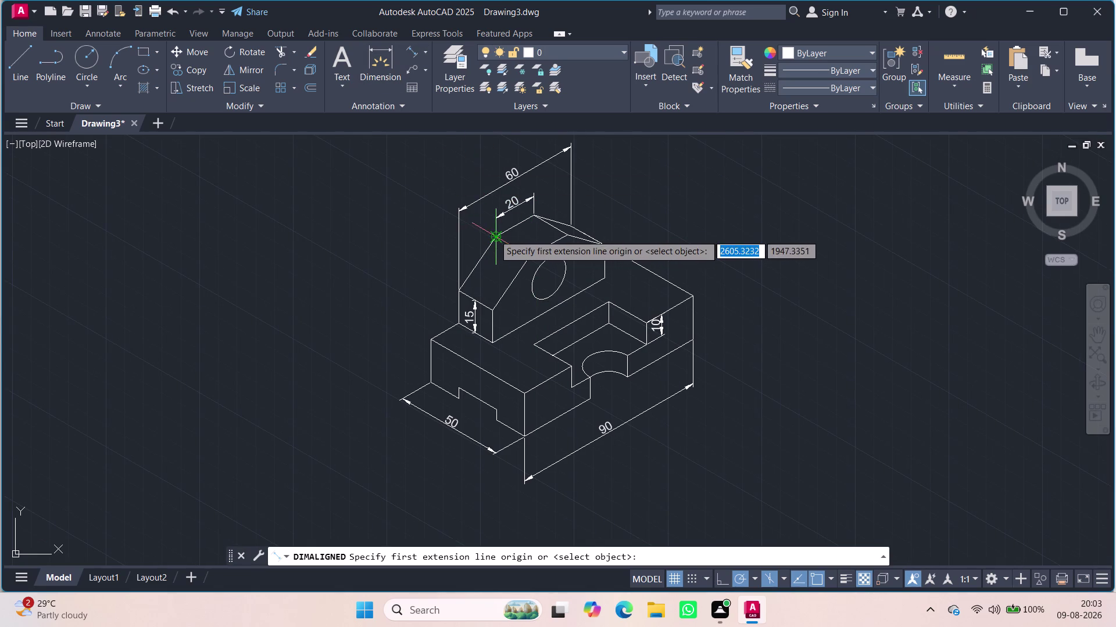
click(430, 380)
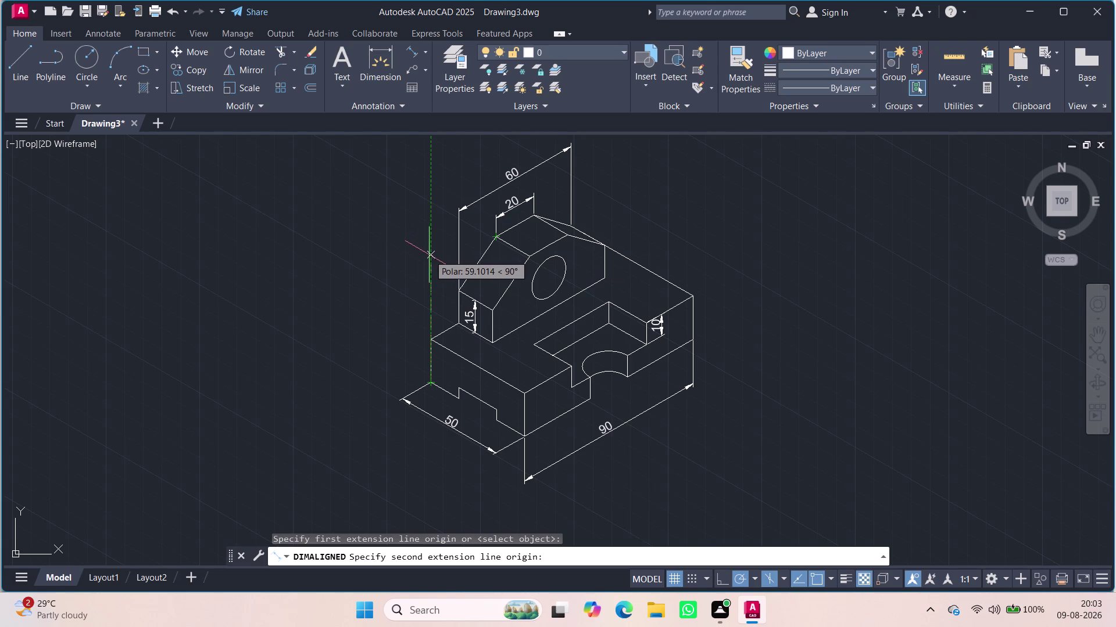
click(717, 580)
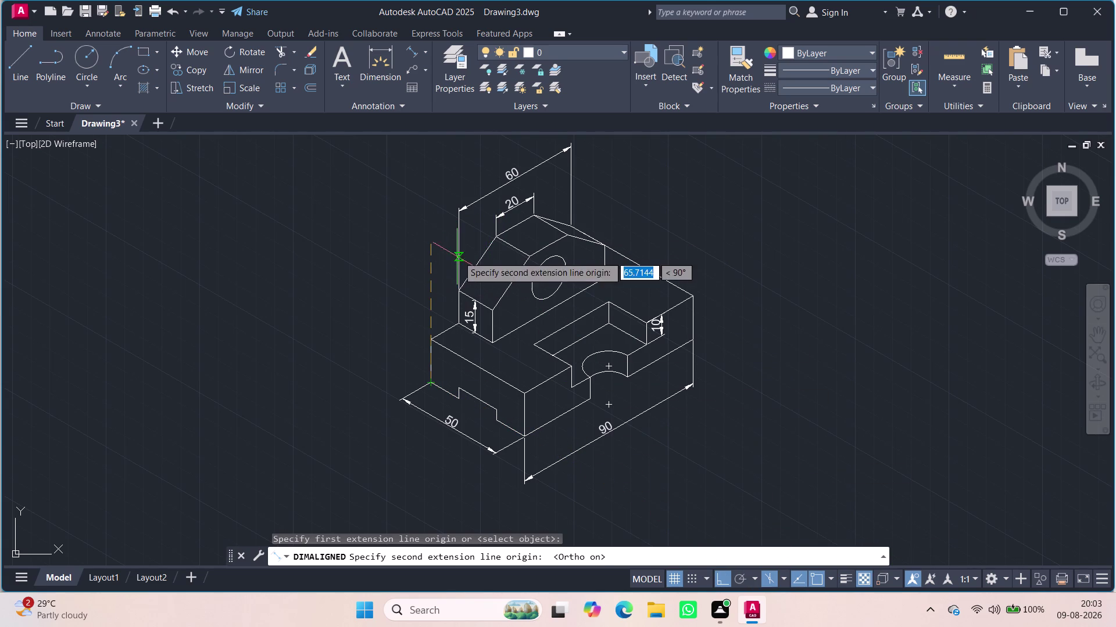
click(496, 240)
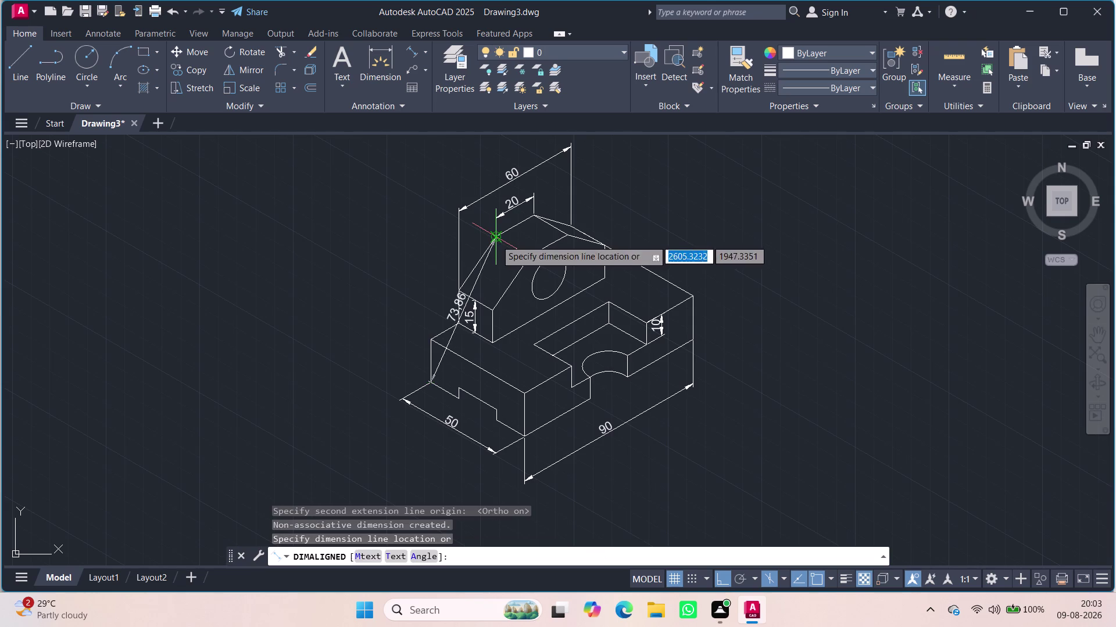
key(ctrl+z)
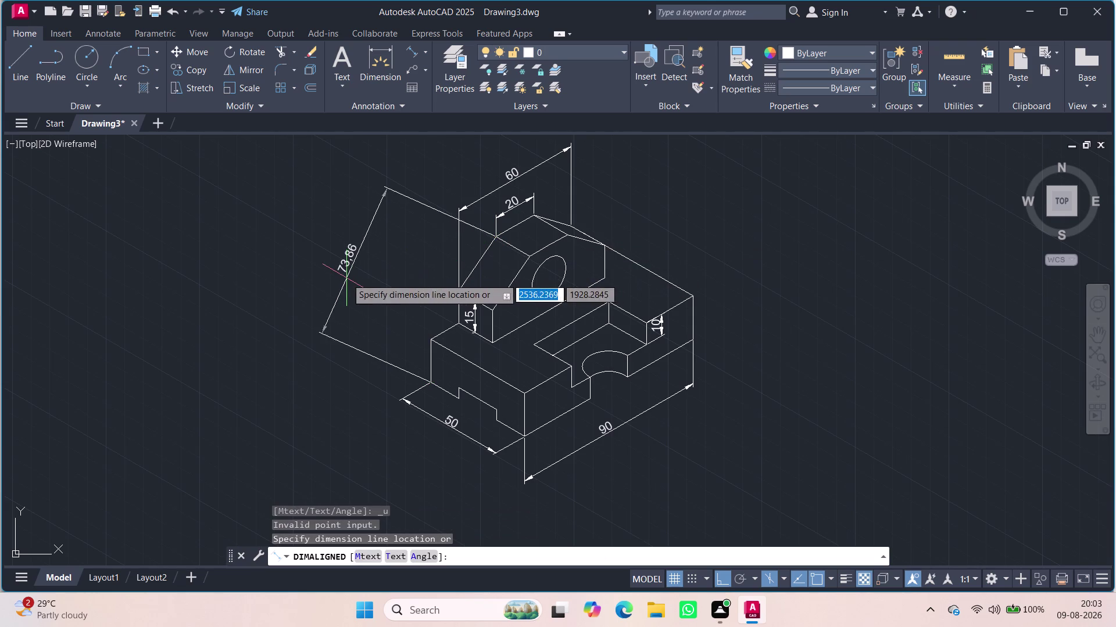
key(Escape)
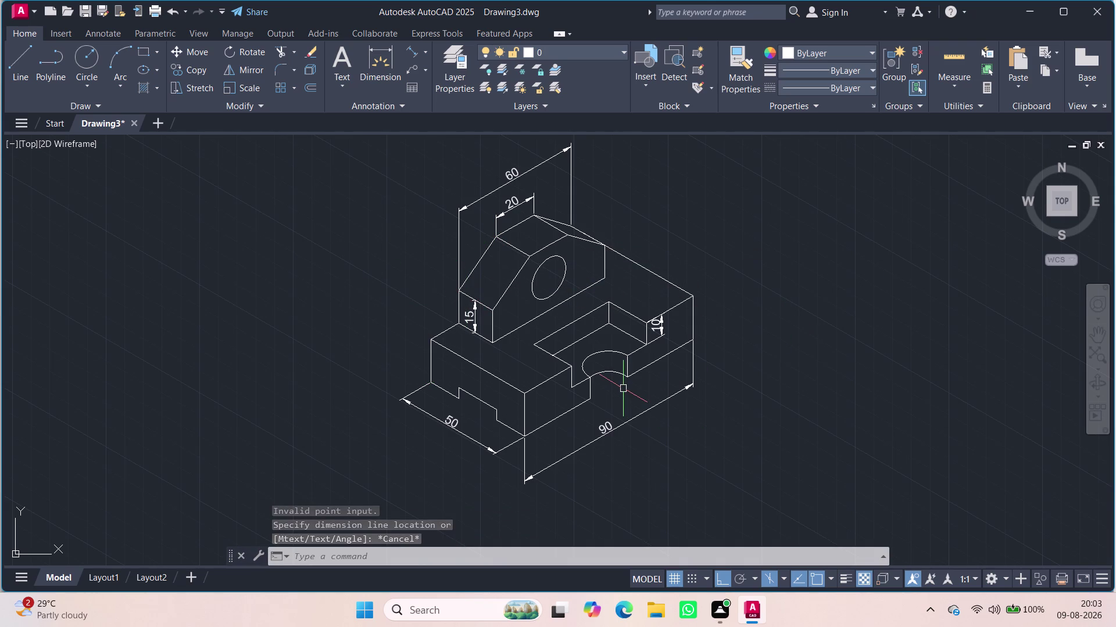
click(410, 51)
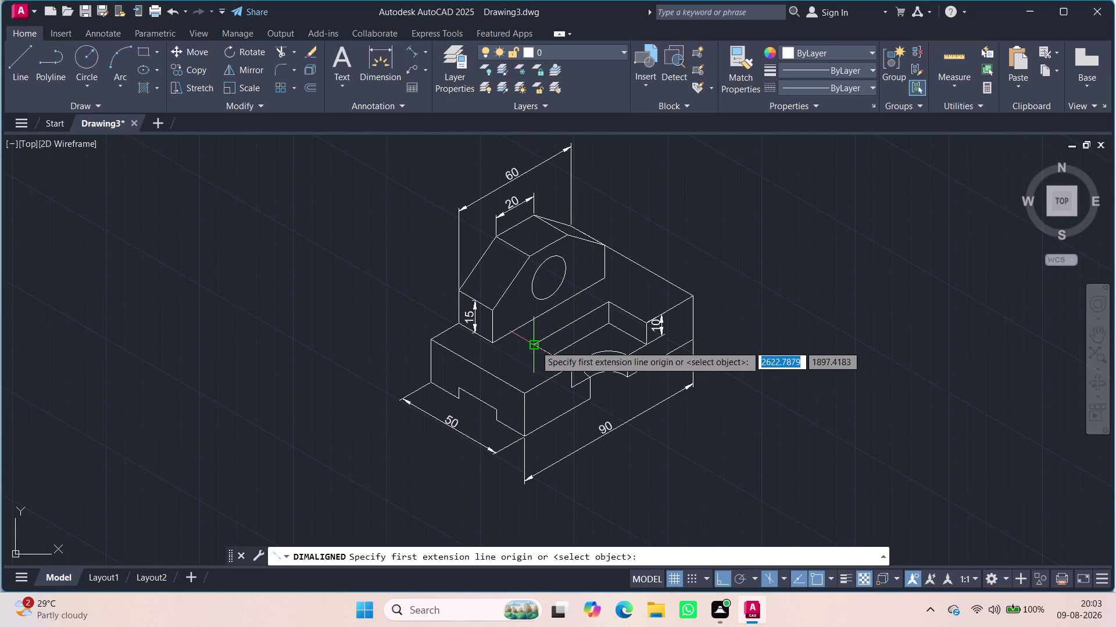
Dimension the slot's front edge with a 40 aligned dimension and select it.
click(572, 389)
click(647, 348)
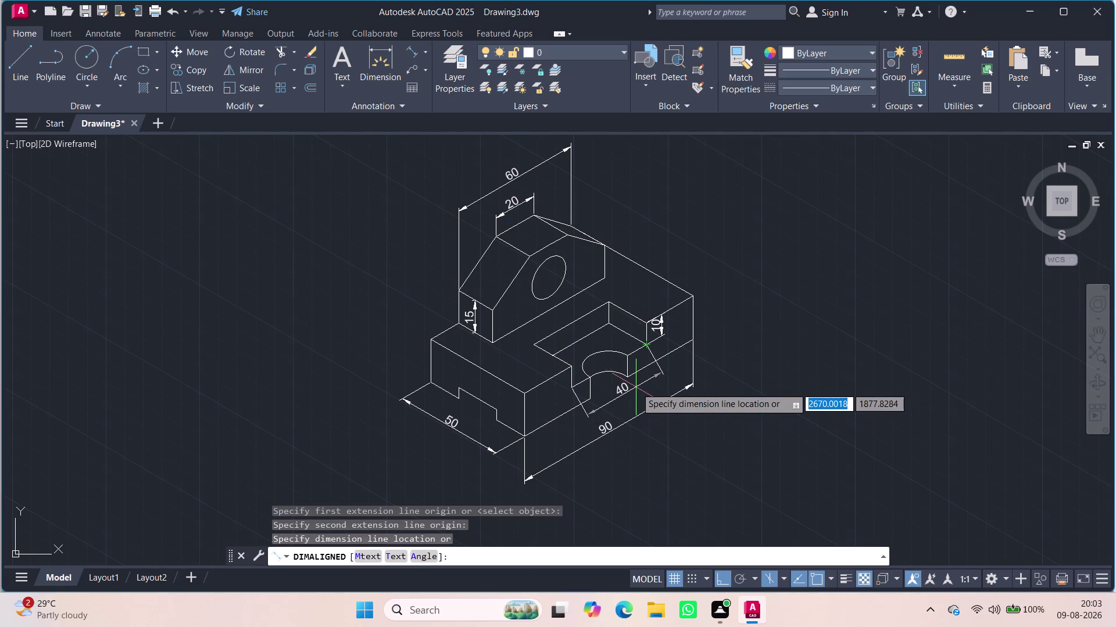
click(636, 388)
click(627, 393)
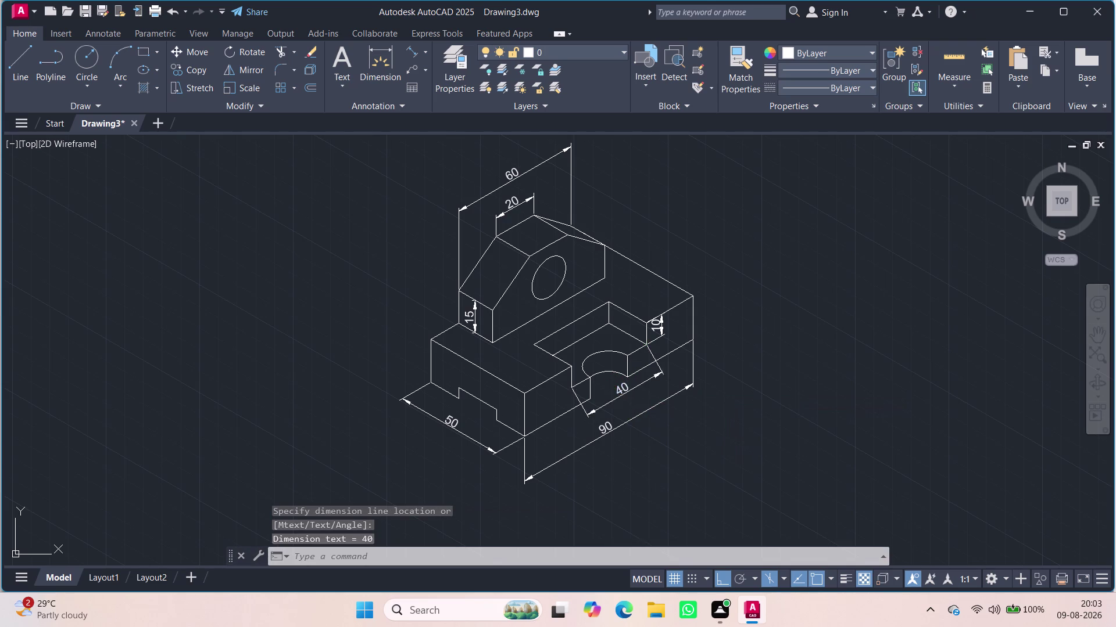
Oblique the 40 dimension at 30 degrees with DIMEDIT.
text(dime)
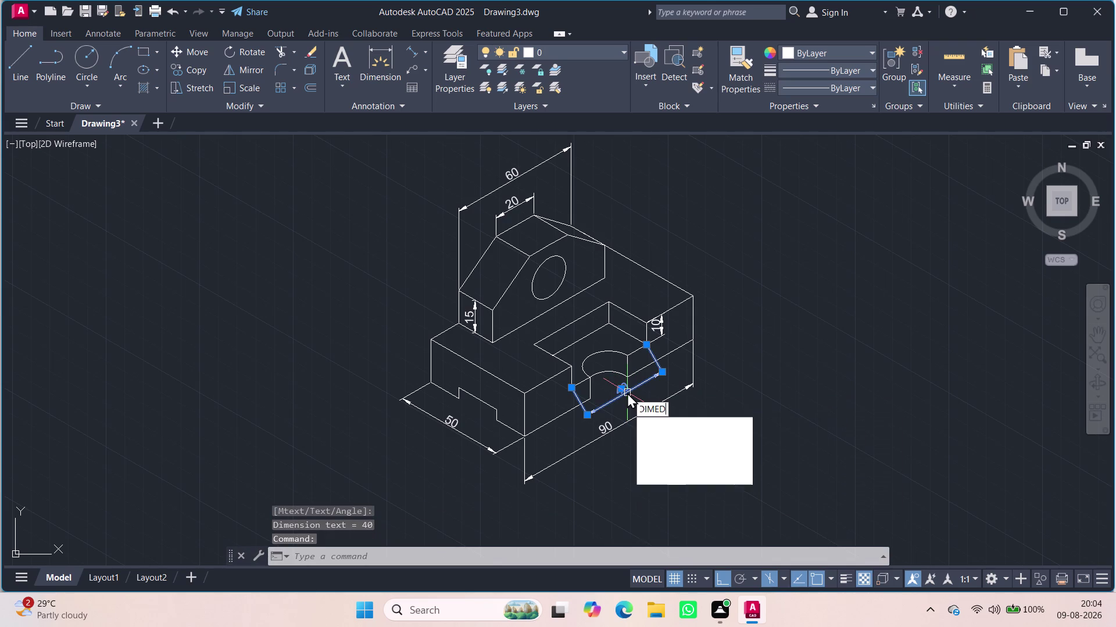
click(681, 419)
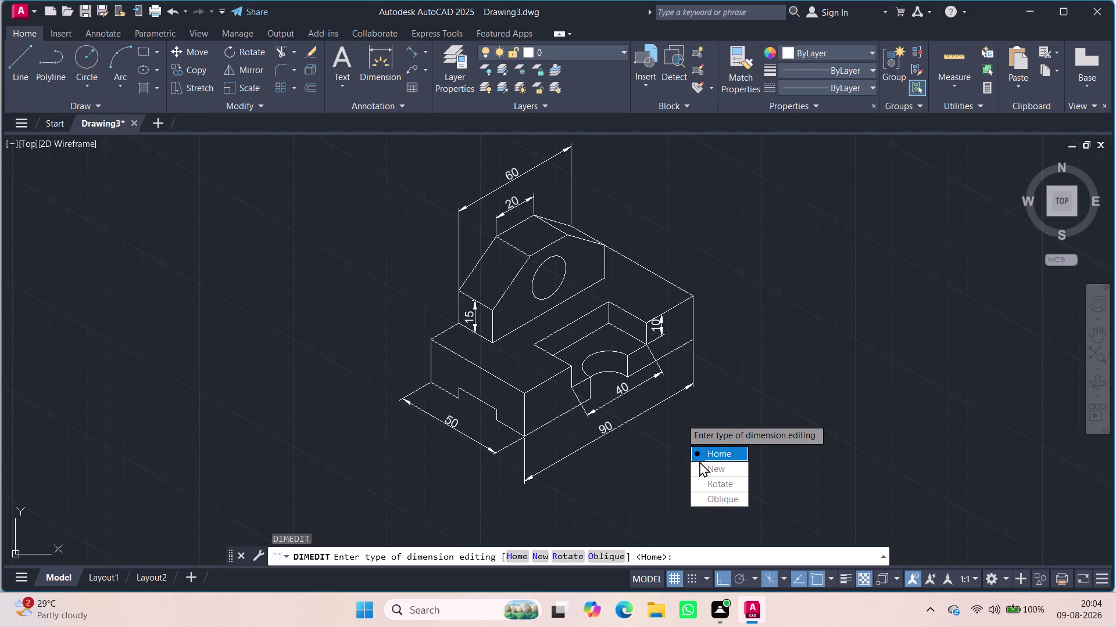
drag(709, 502, 681, 419)
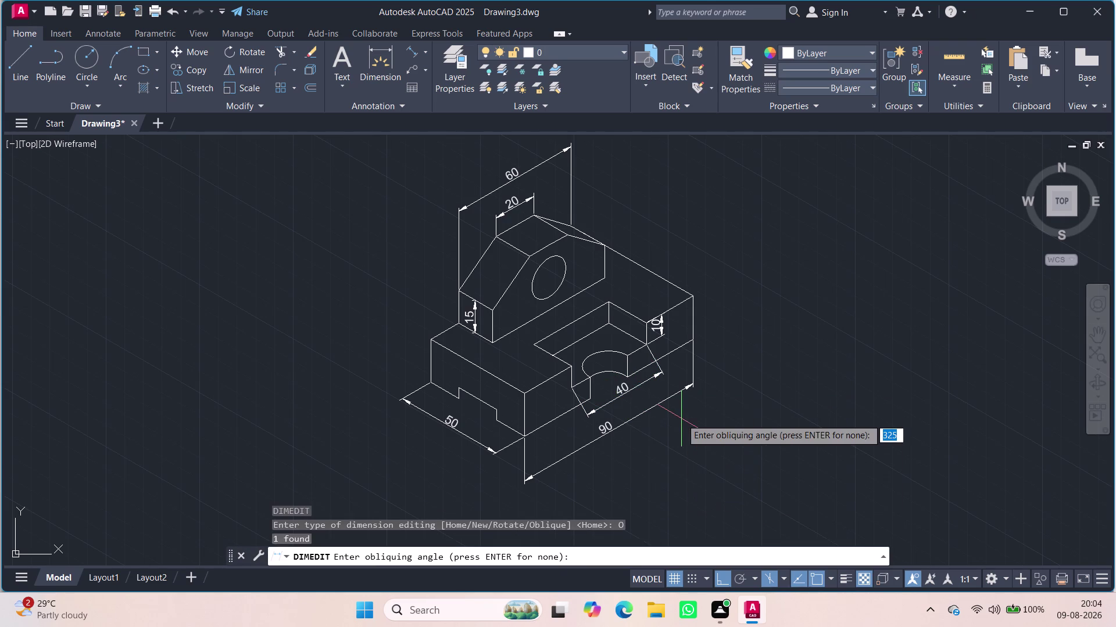
text(30)
key(Return)
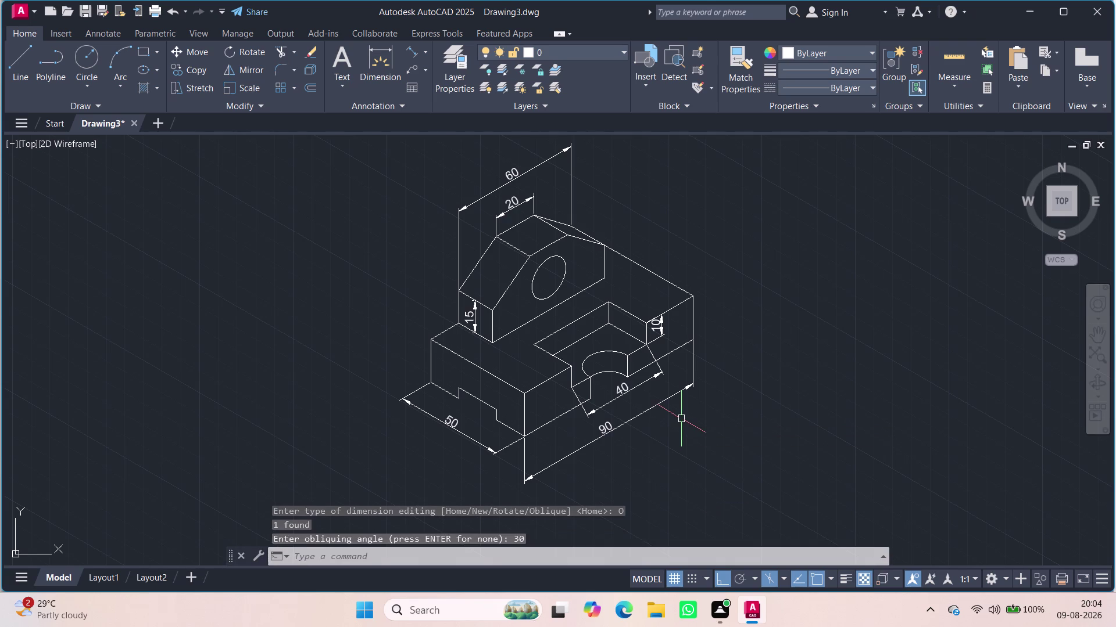
click(638, 392)
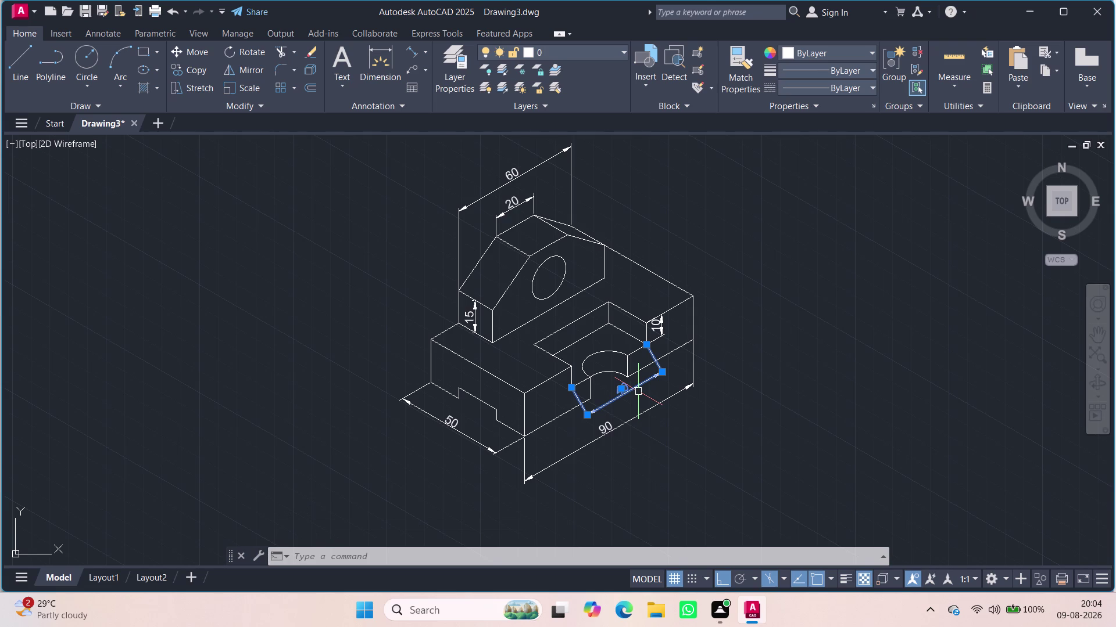
Re-oblique the 40 dimension at 90 degrees so its extension lines stand vertical.
text(dim)
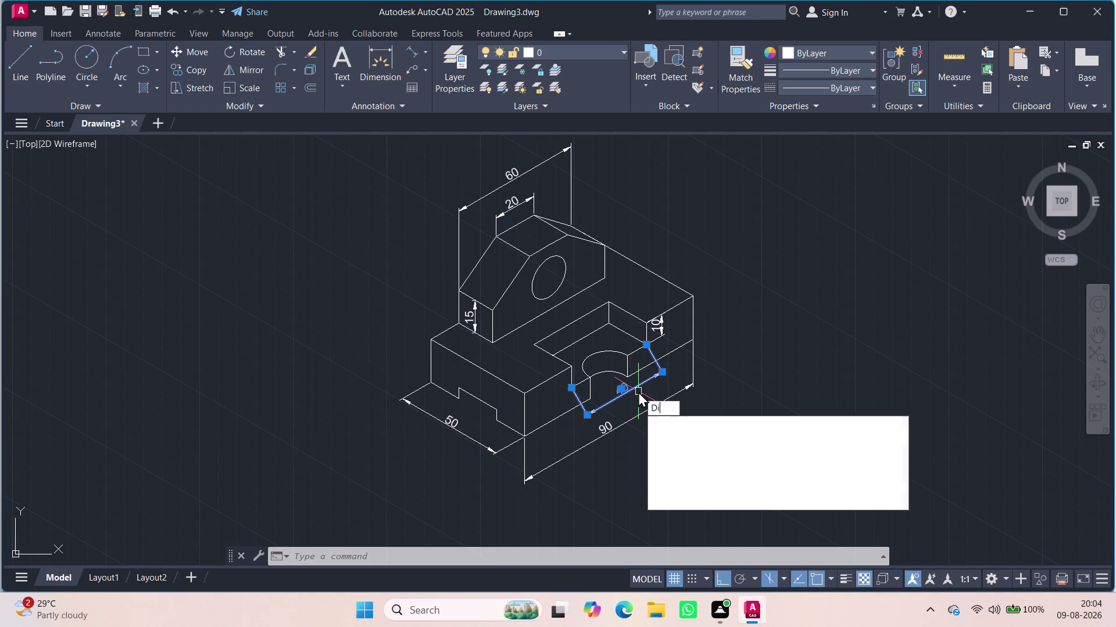
click(671, 434)
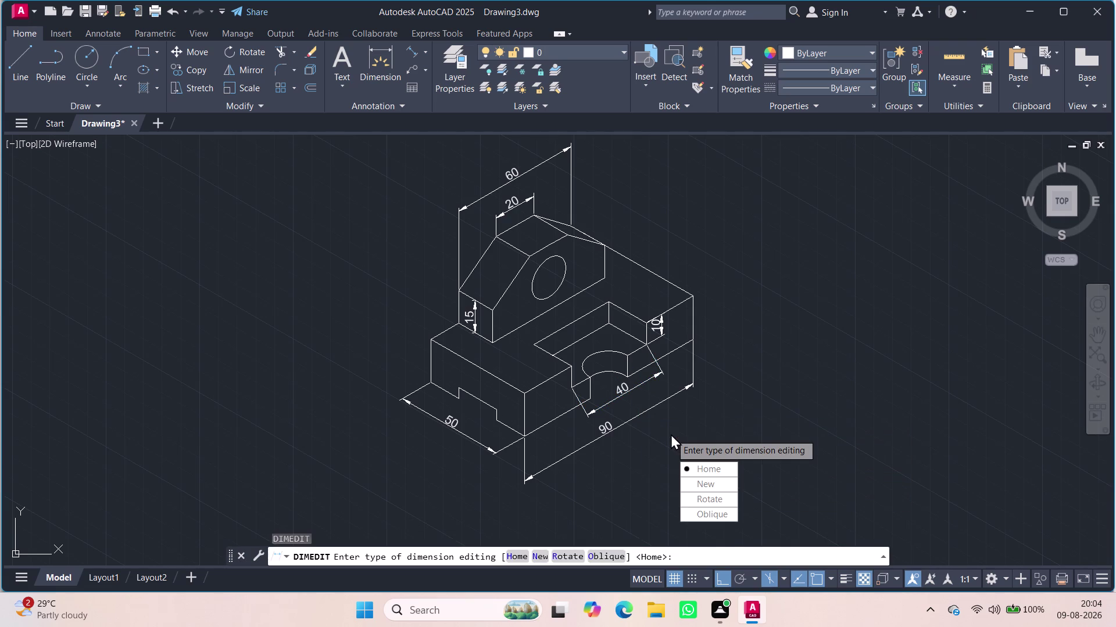
drag(723, 511, 671, 434)
text(9)
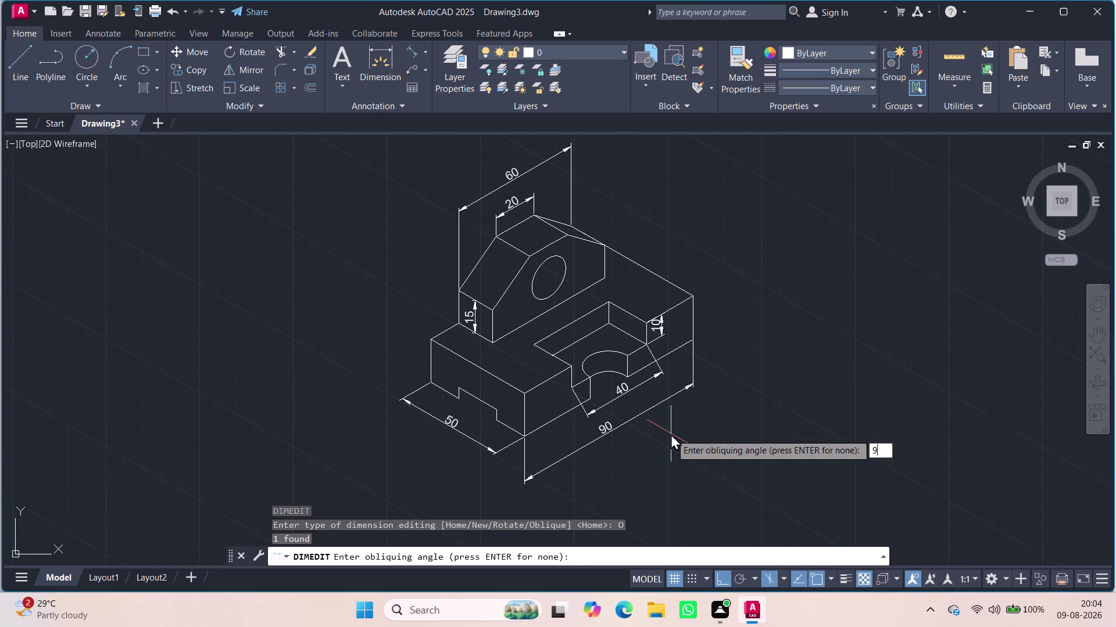
text(0)
key(BackSpace)
key(BackSpace)
text(90)
key(Return)
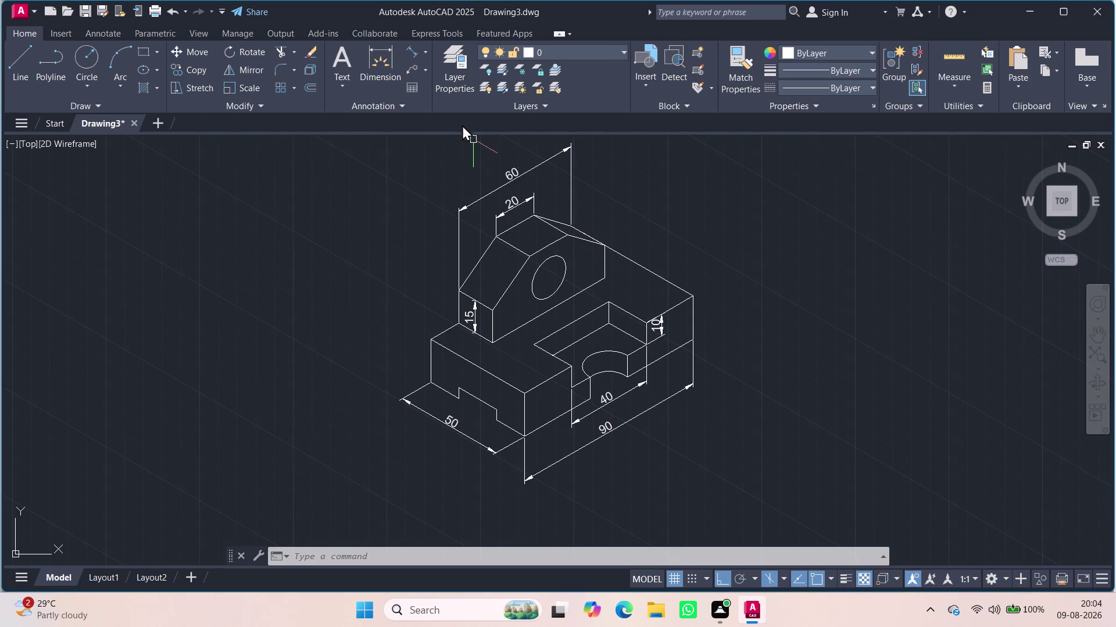
Add a 20 aligned dimension across the right rear ledge edge.
click(411, 48)
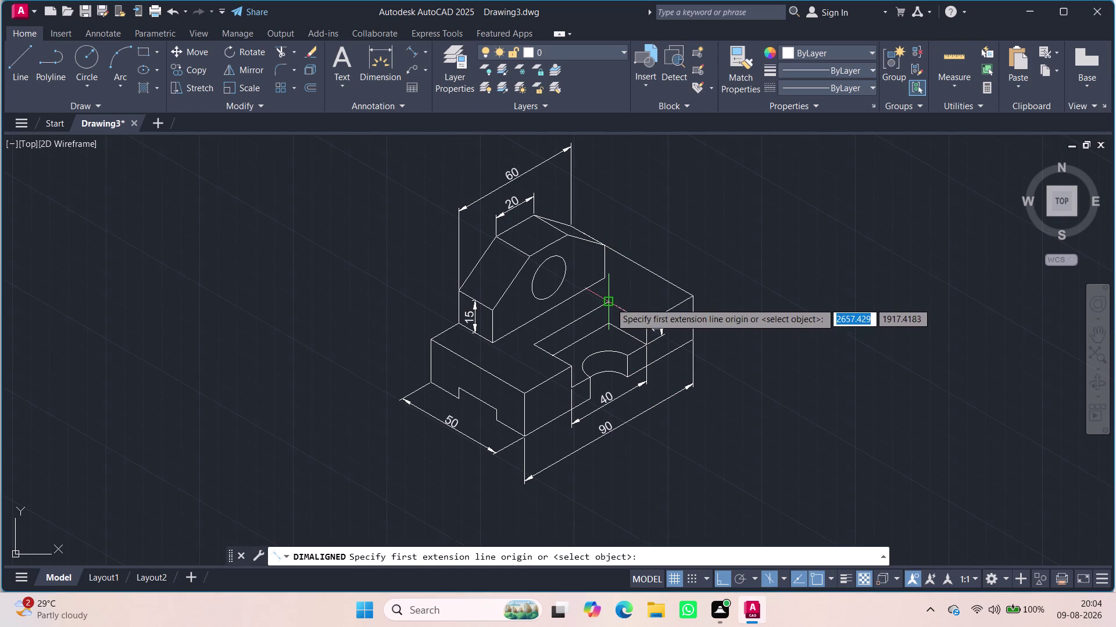
click(610, 302)
click(644, 322)
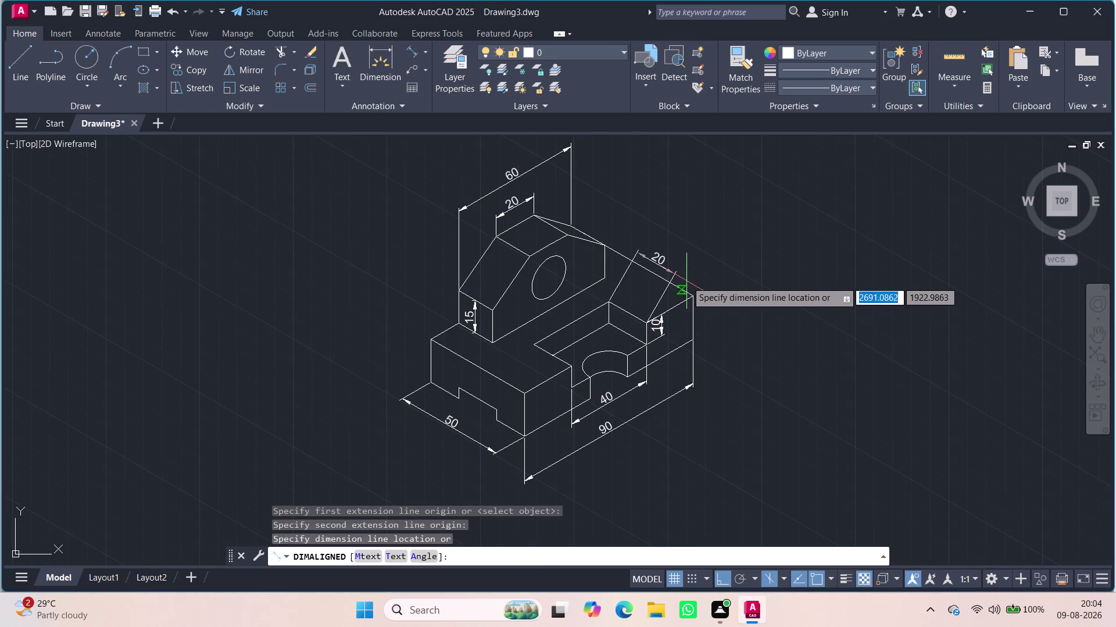
click(667, 305)
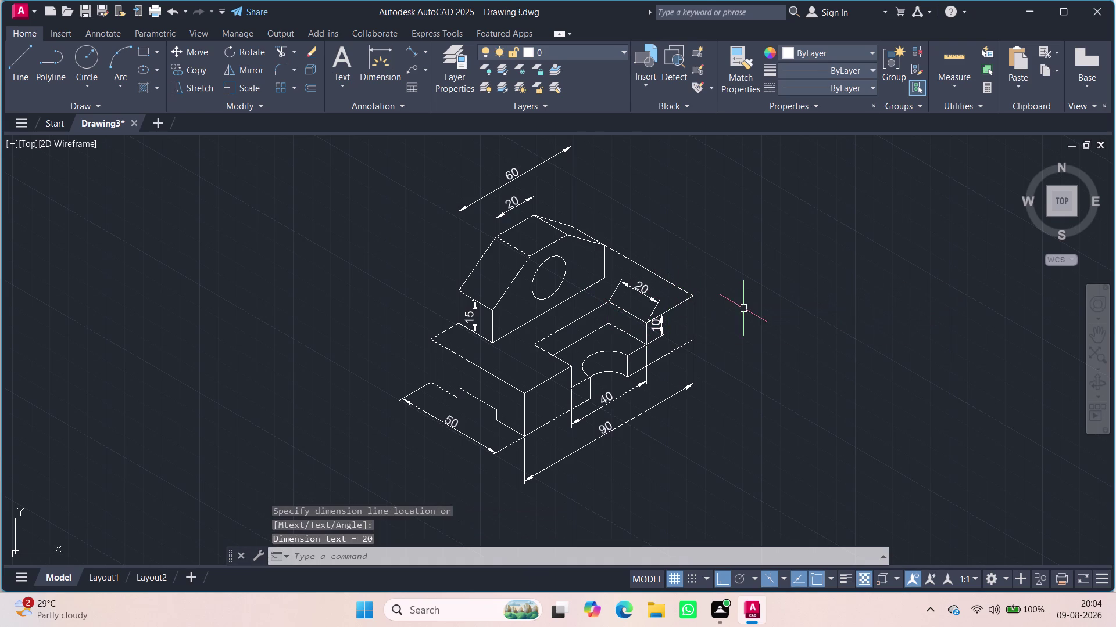
click(655, 302)
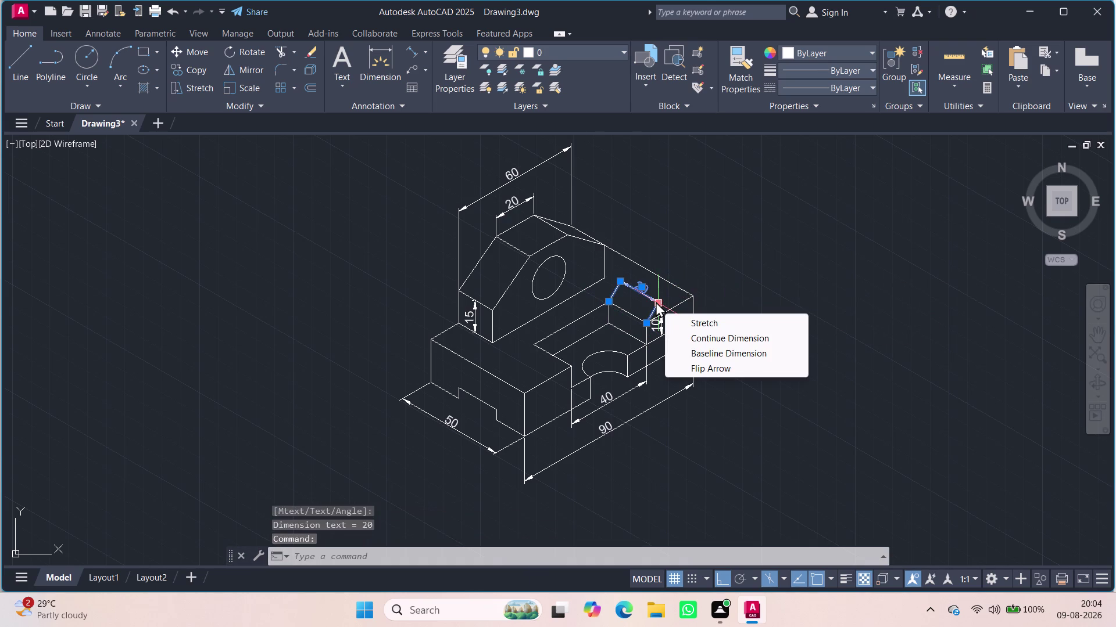
Oblique the 20 dimension at 30 degrees with DIMEDIT.
text(dim)
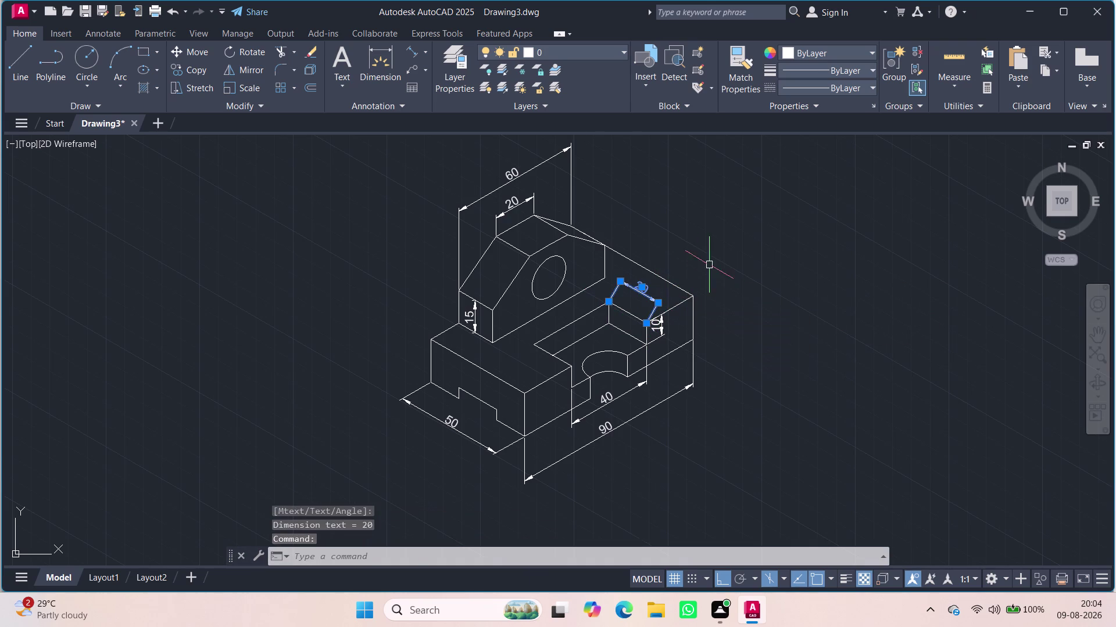
click(714, 264)
key(Escape)
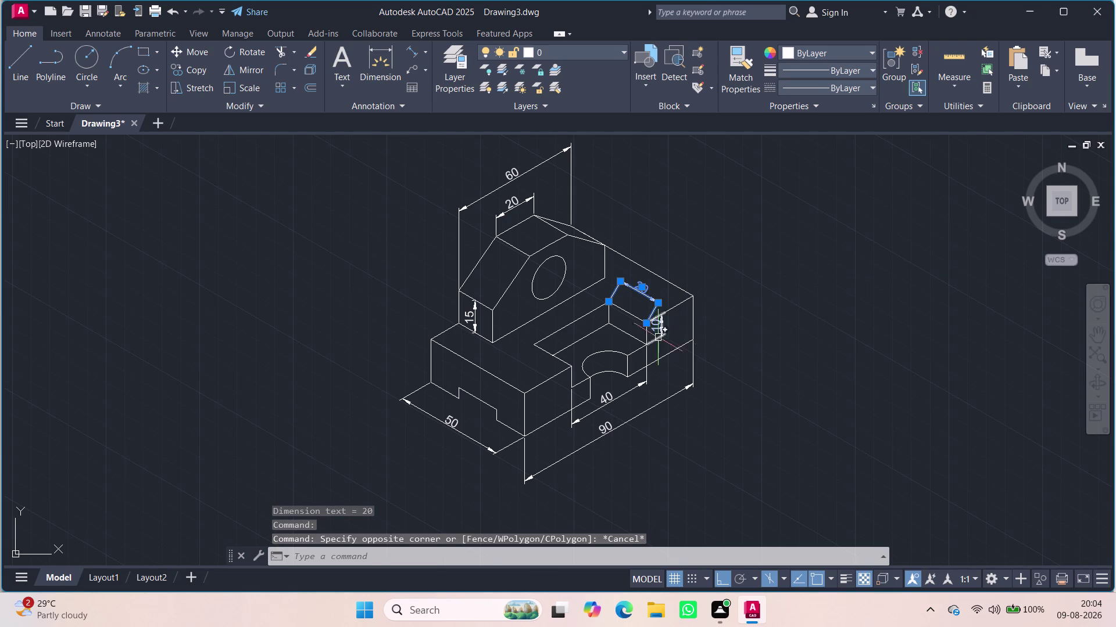
key(Escape)
click(655, 303)
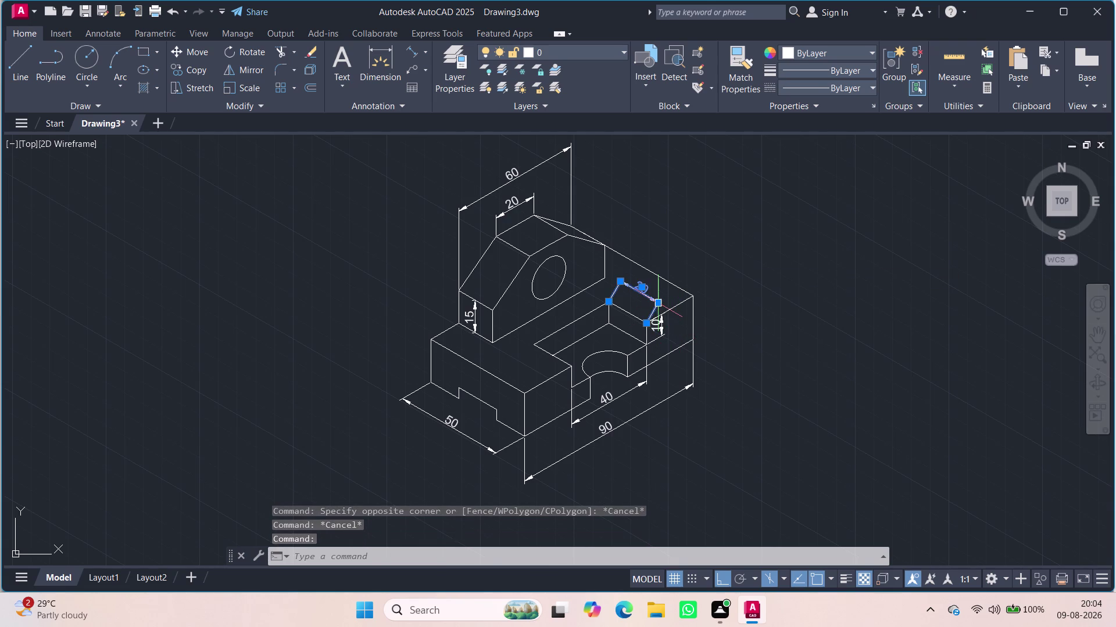
key(d)
text(dim)
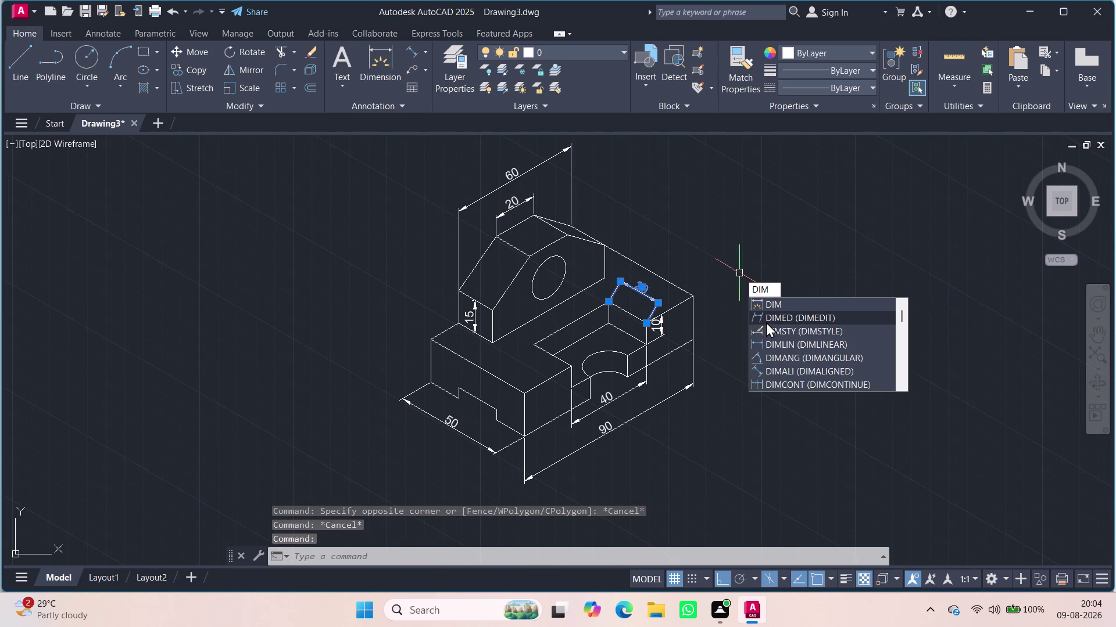
click(766, 322)
drag(790, 397, 765, 322)
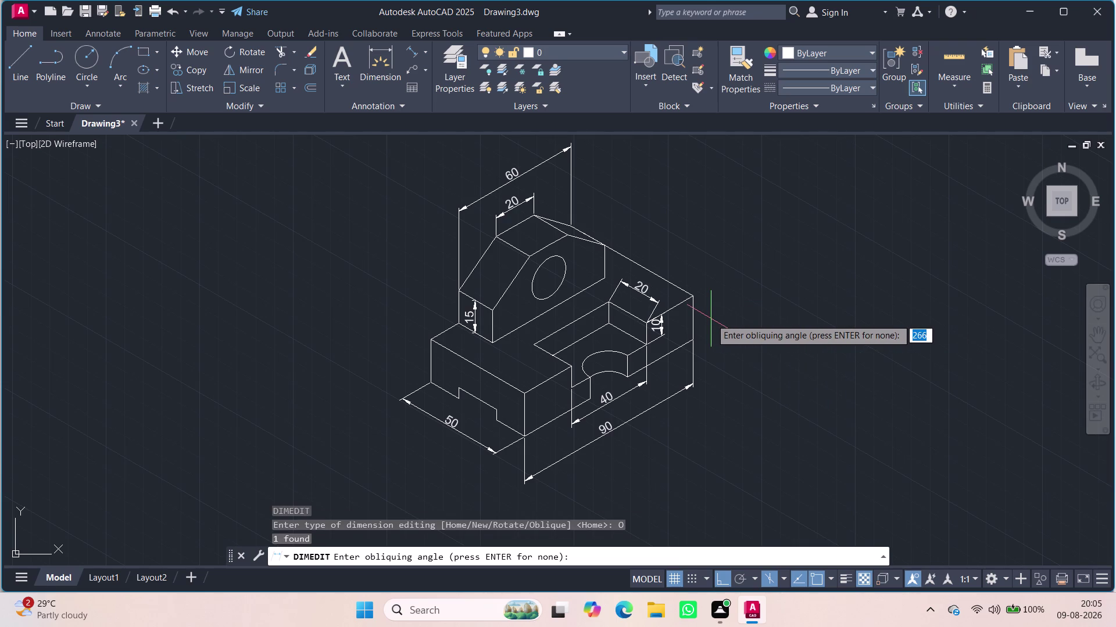
text(30)
key(Return)
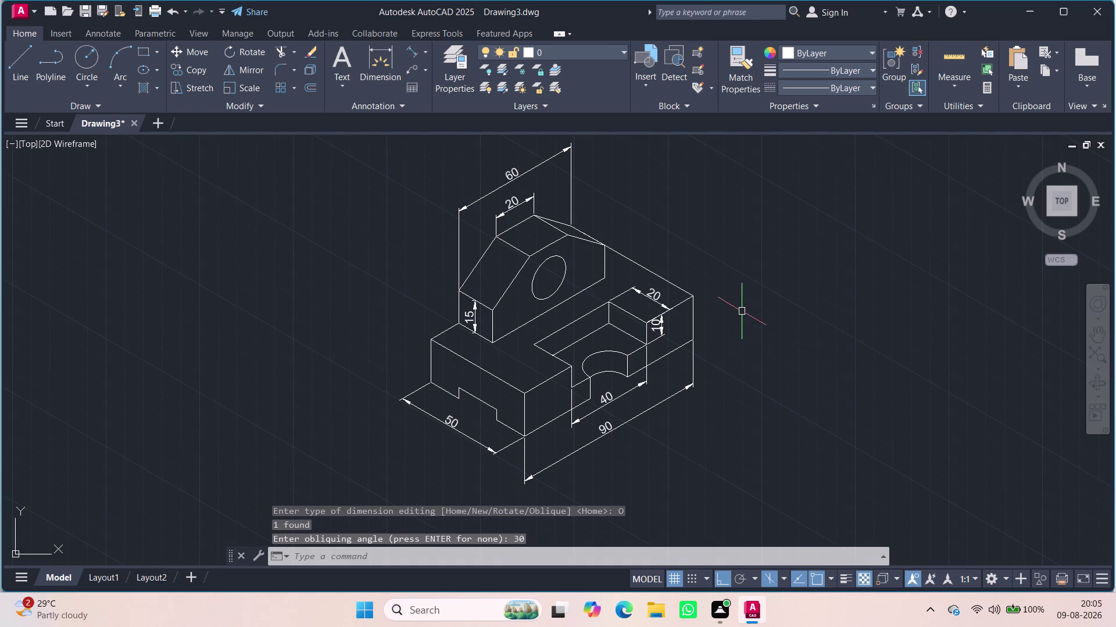
key(Escape)
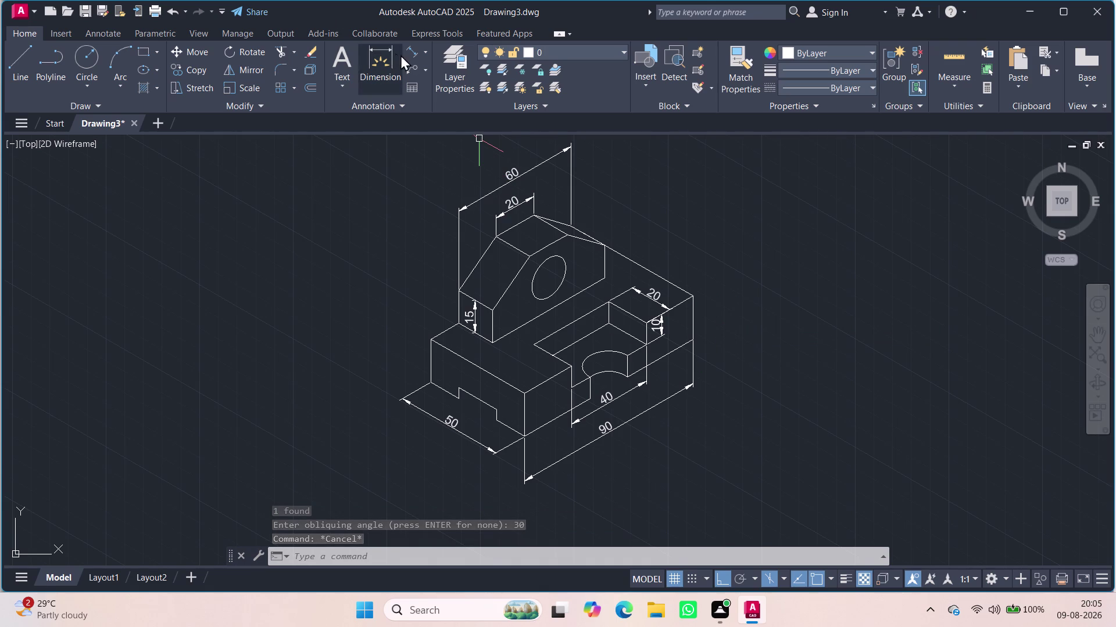
Start a multileader at the upright's hole with polar tracking on, landing beside it.
key(m)
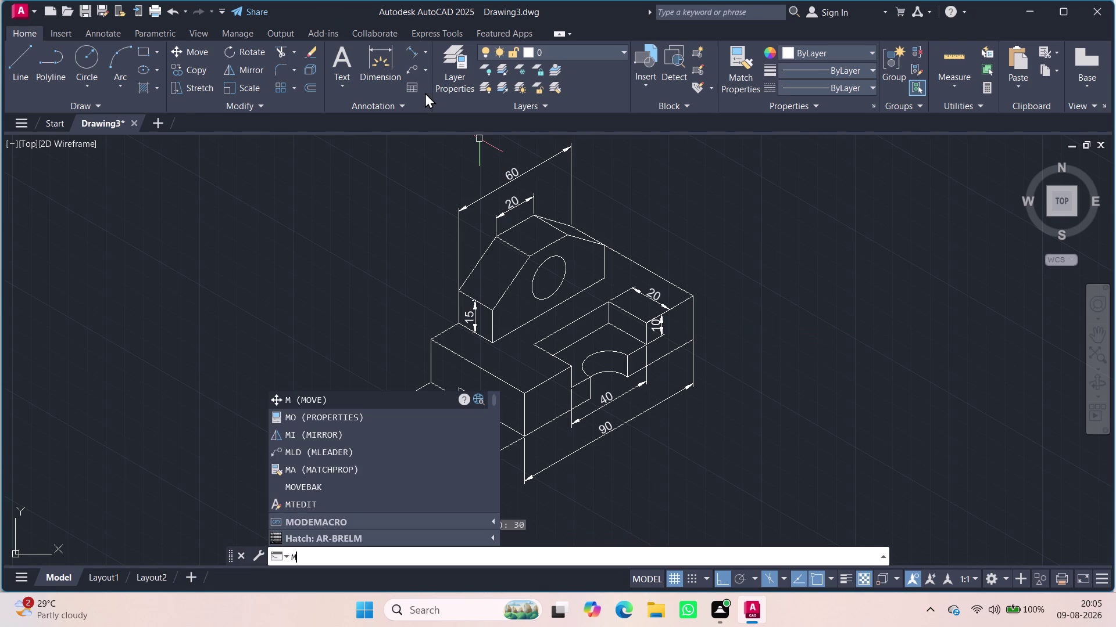
key(l)
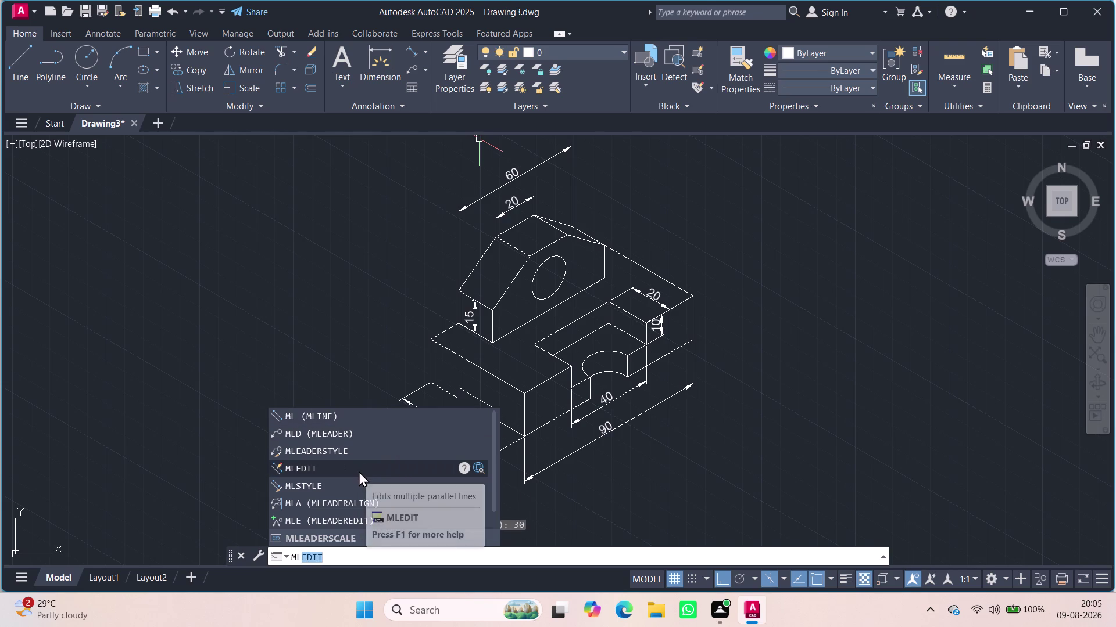
key(e)
click(329, 439)
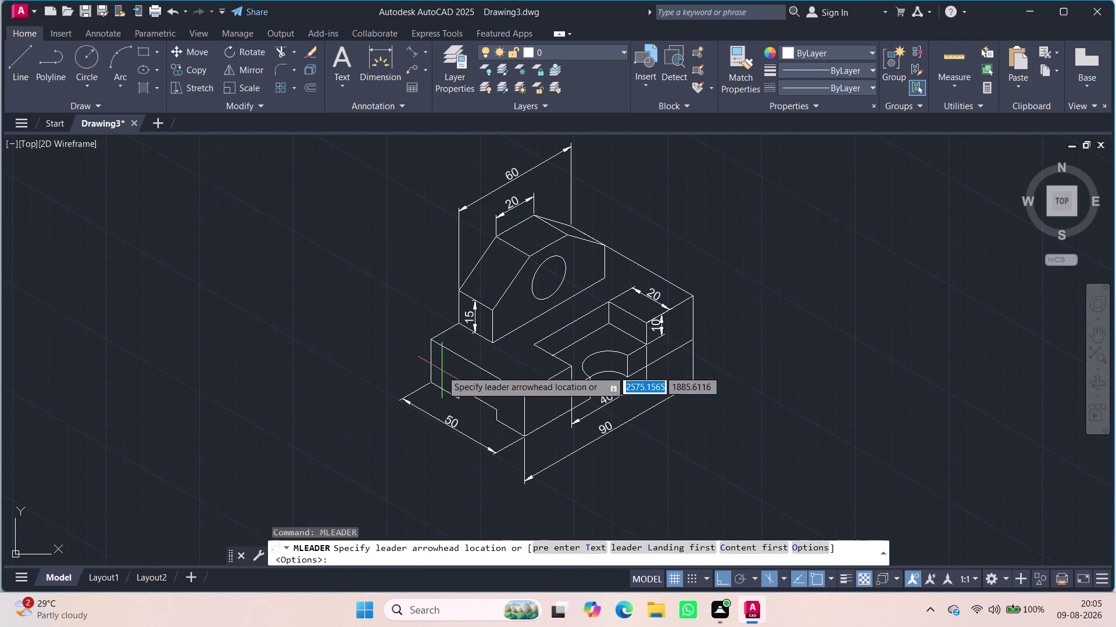
click(567, 273)
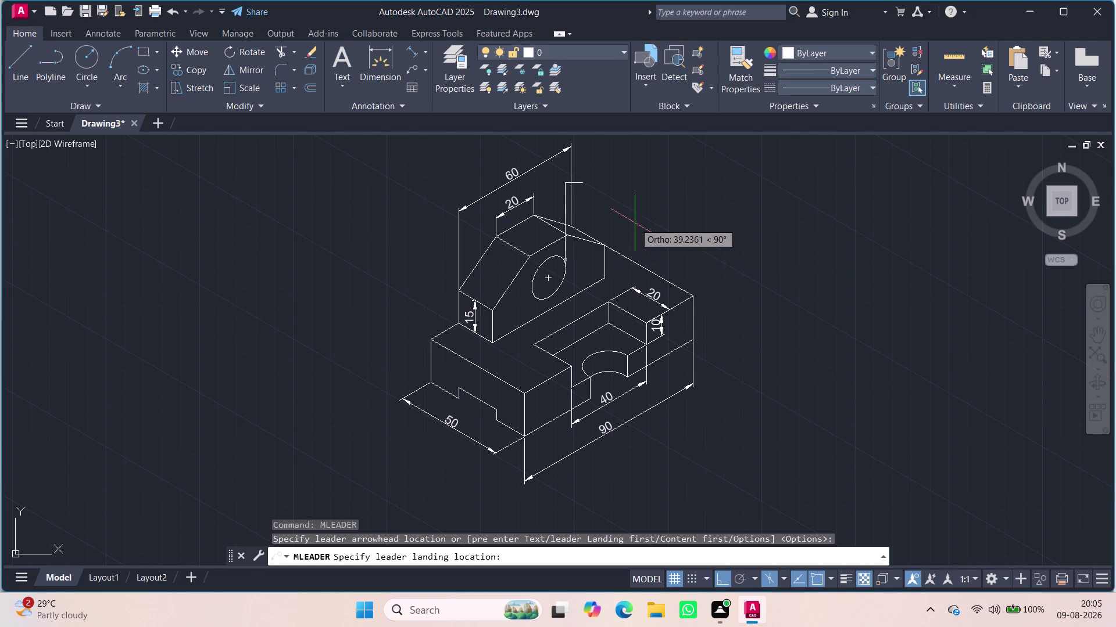
click(740, 581)
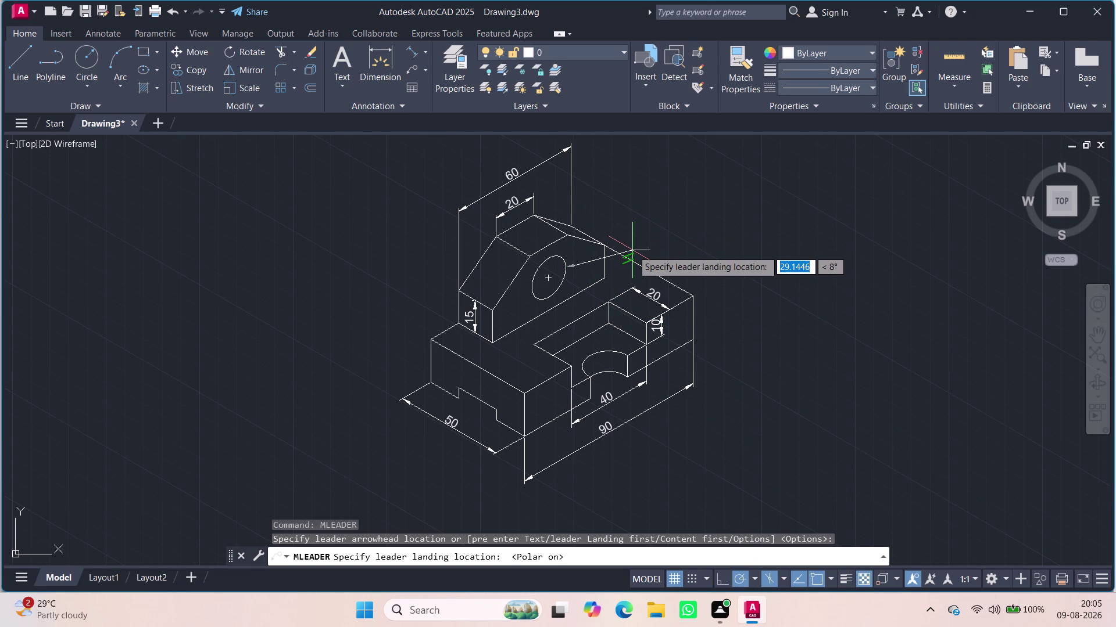
scroll(up, 3)
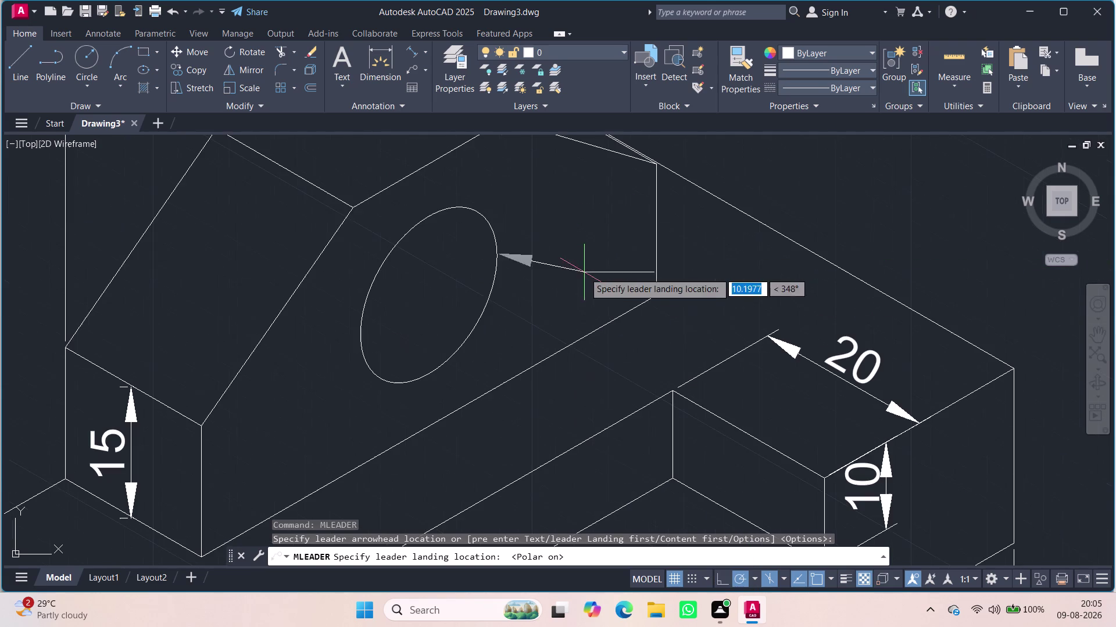
click(523, 214)
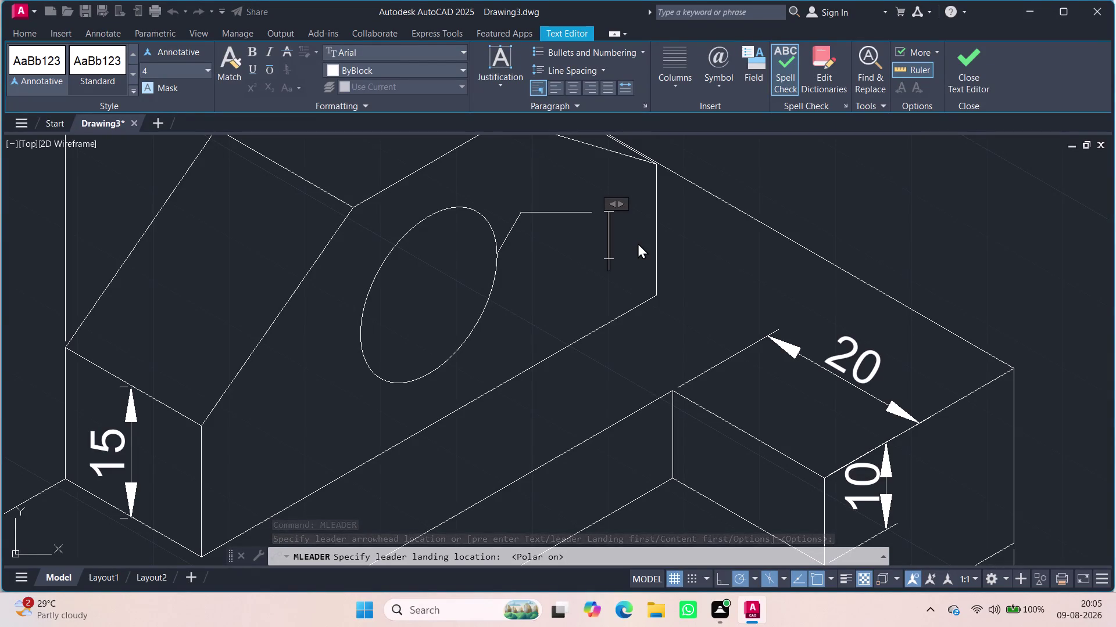
Enter 'R9' as the leader text and finish editing.
key(1)
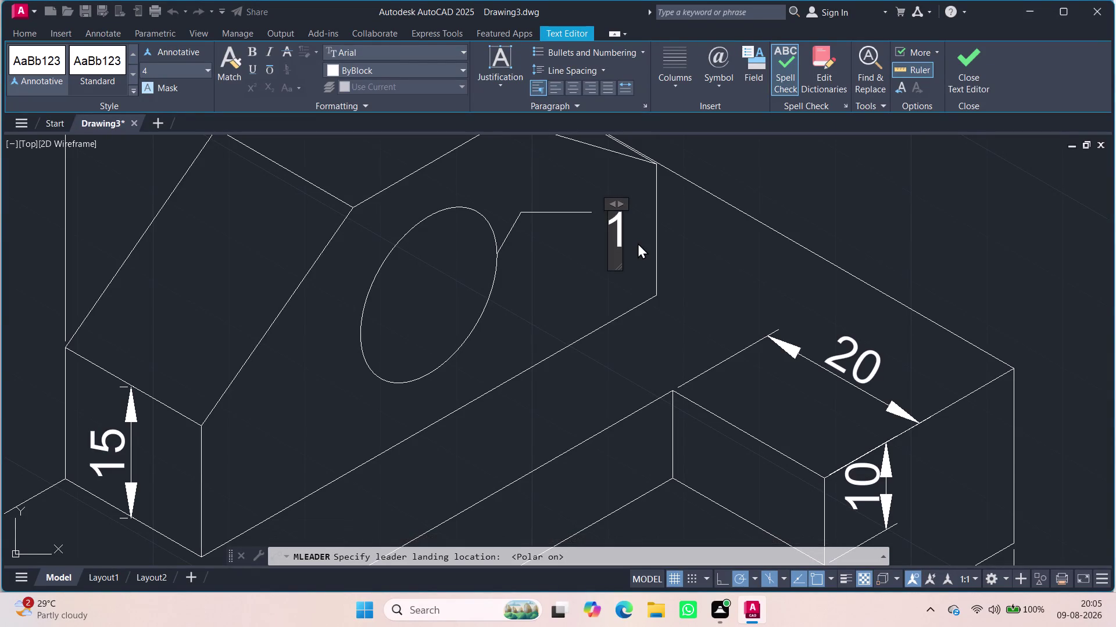
key(BackSpace)
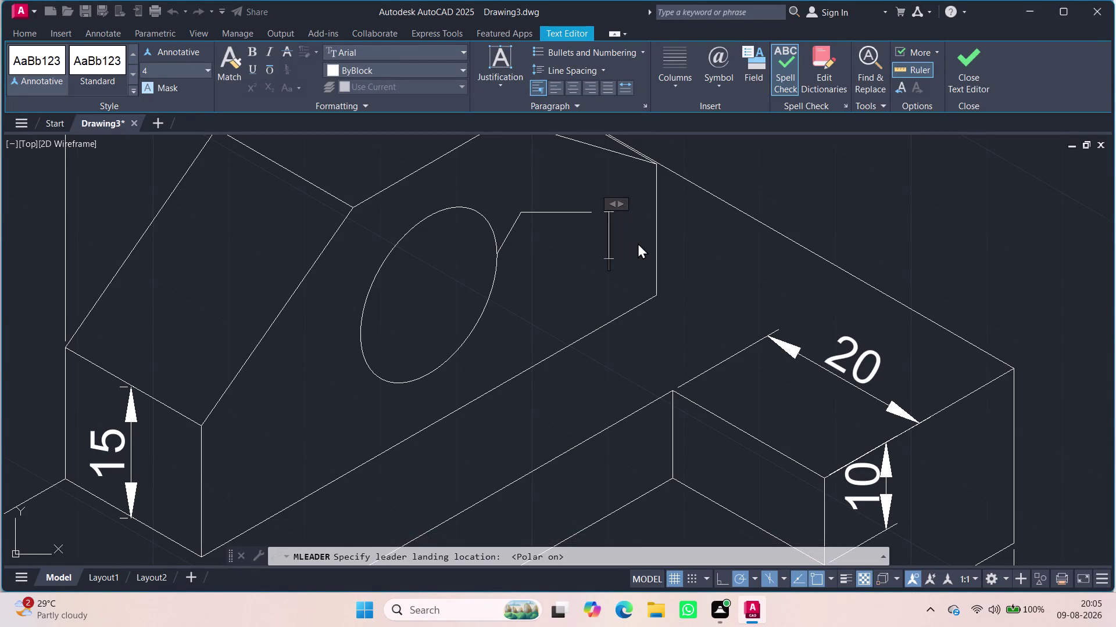
key(r)
key(BackSpace)
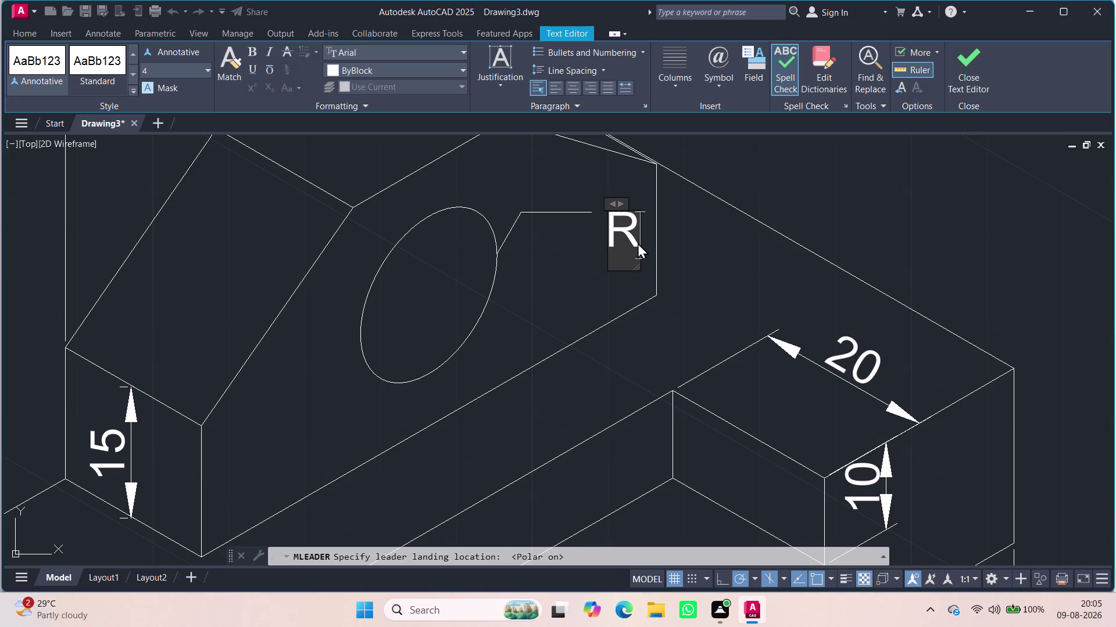
key(9)
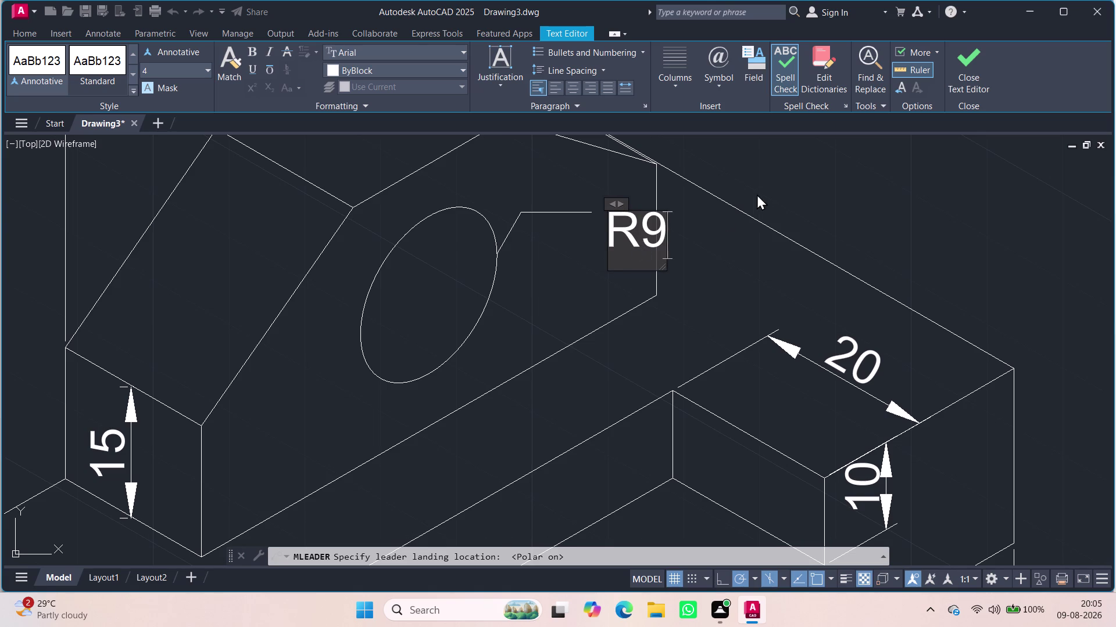
click(884, 194)
scroll(down, 3)
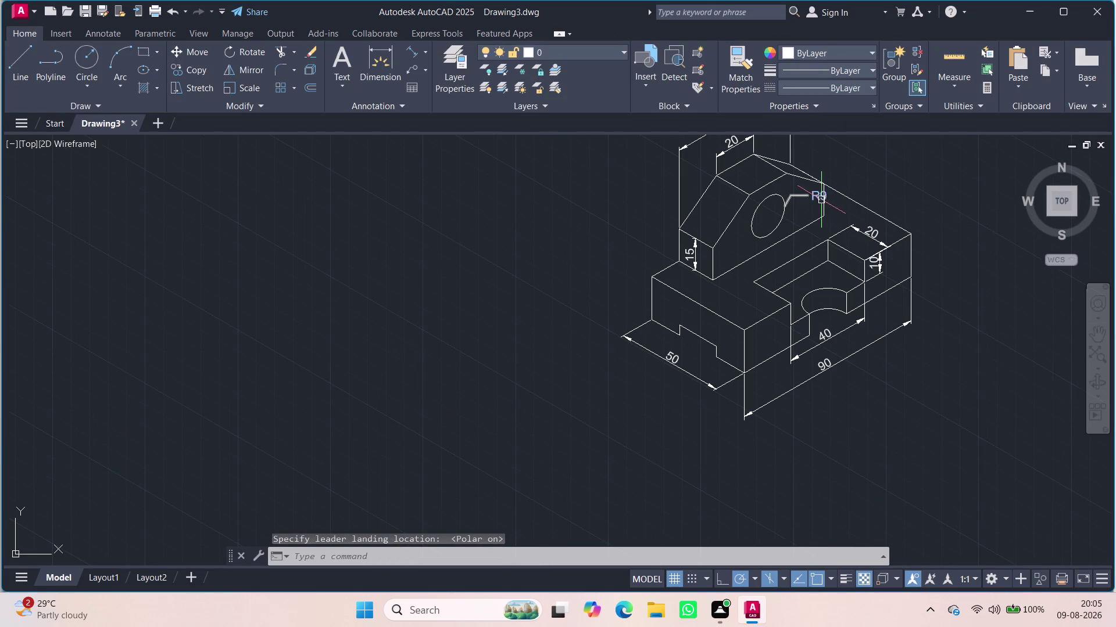
Set the R9 leader's text height to 2 in the Properties palette.
click(821, 200)
key(Escape)
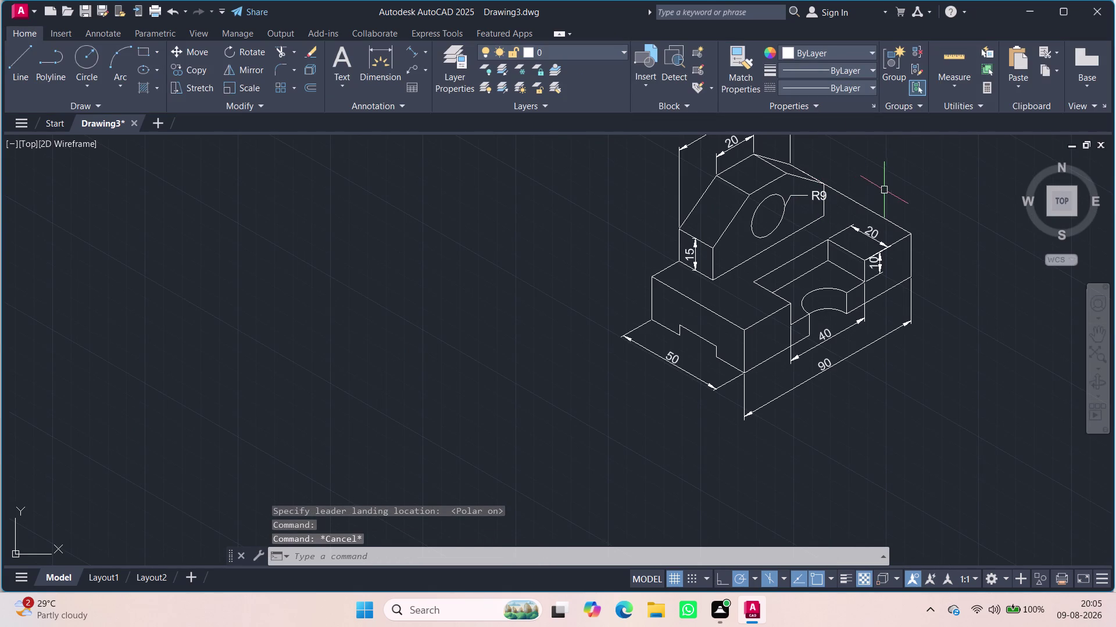
text(pr)
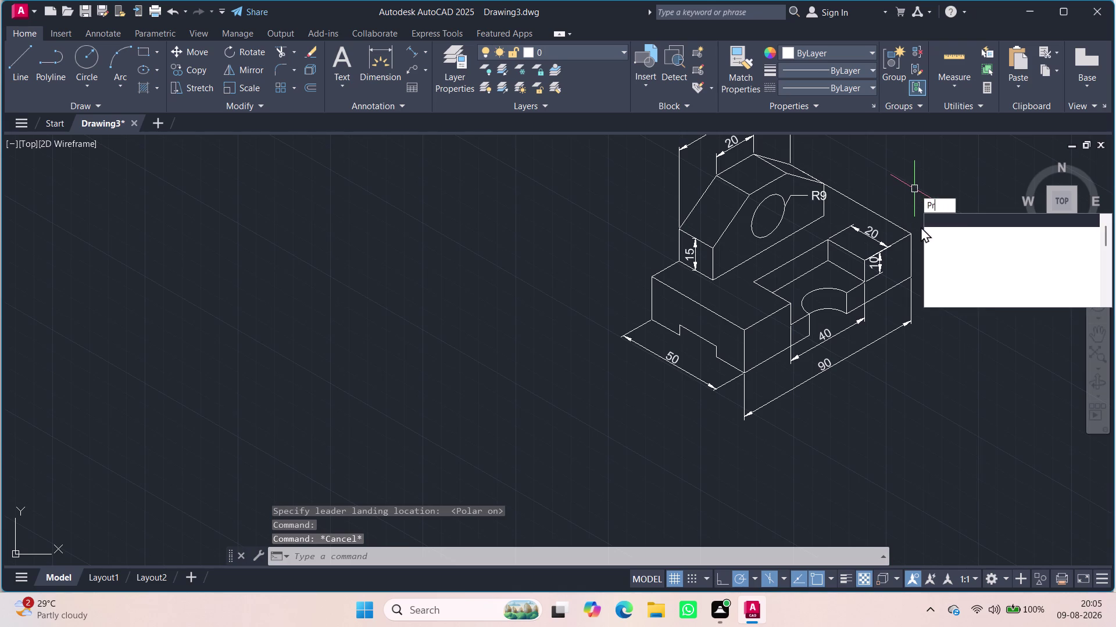
click(954, 221)
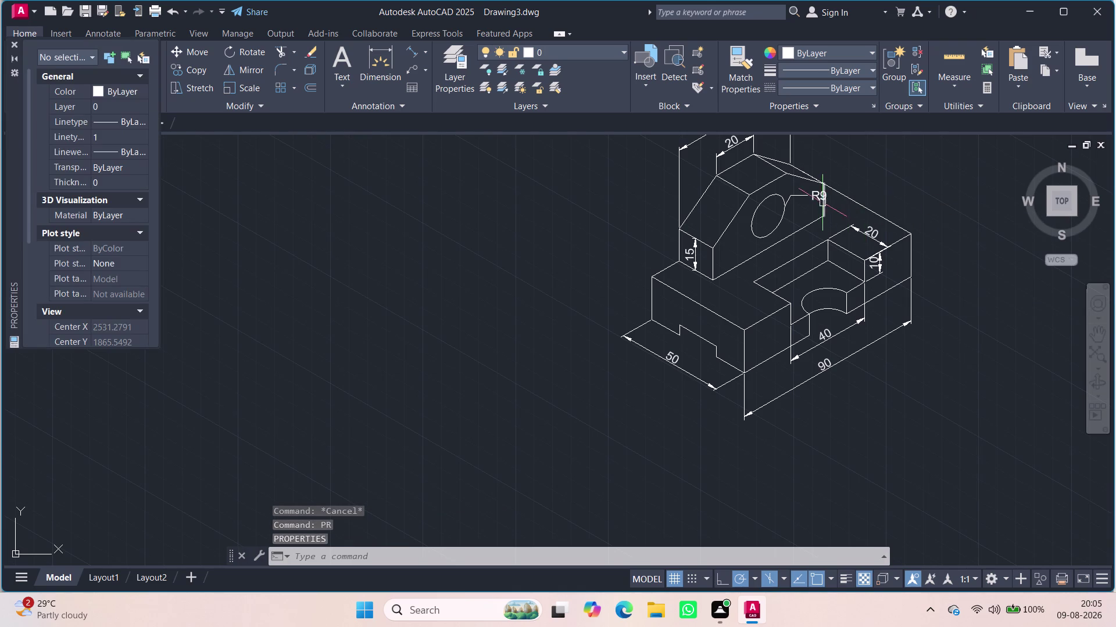
click(818, 198)
scroll(down, 3)
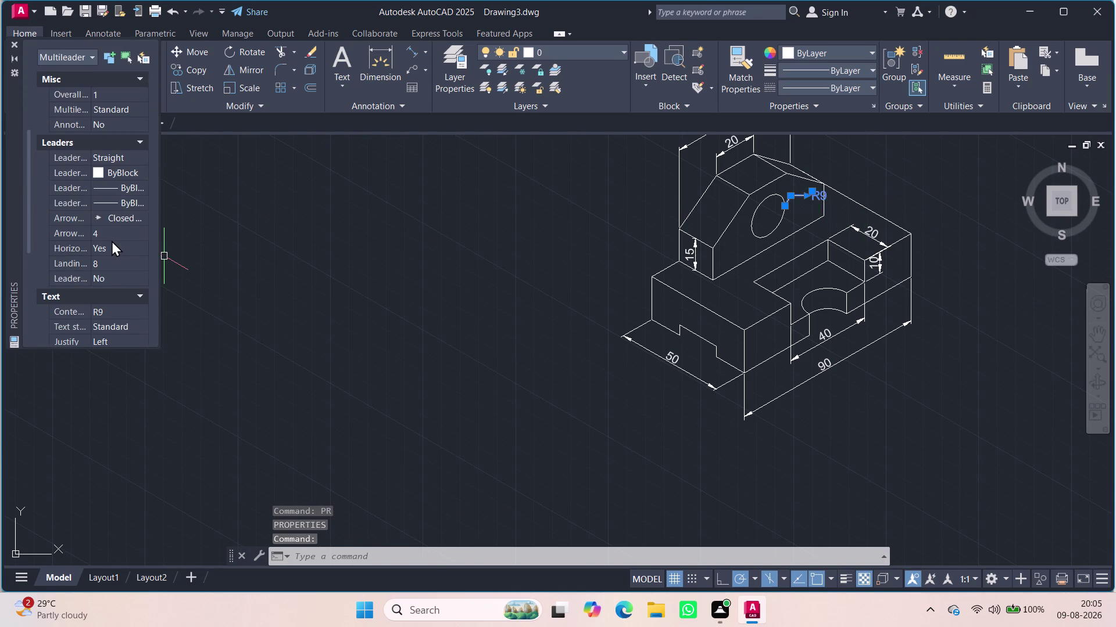
scroll(down, 3)
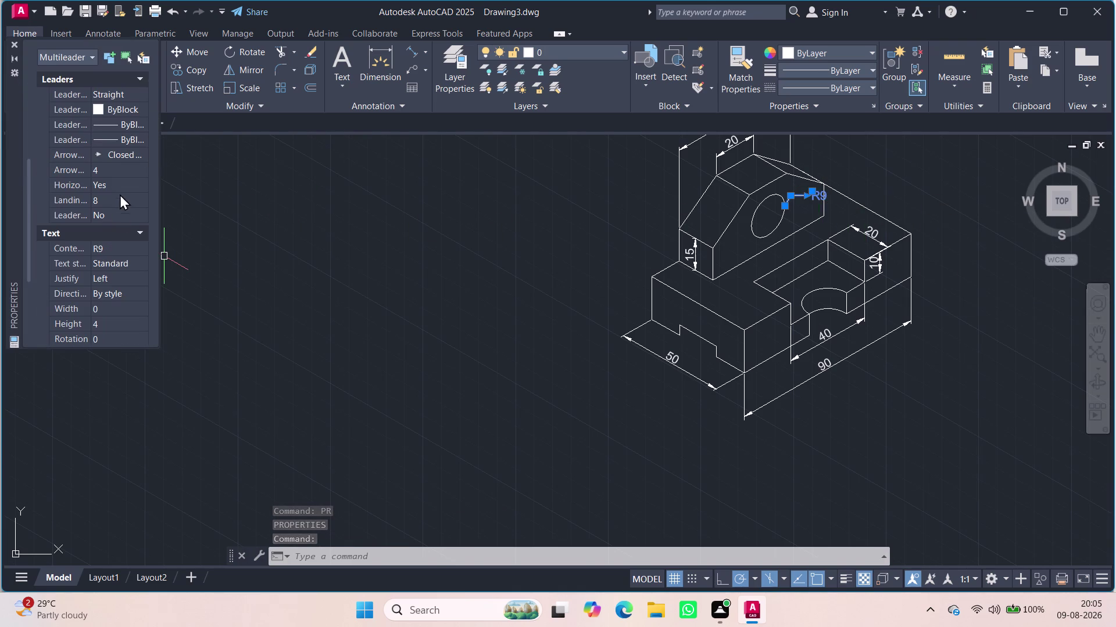
double_click(120, 320)
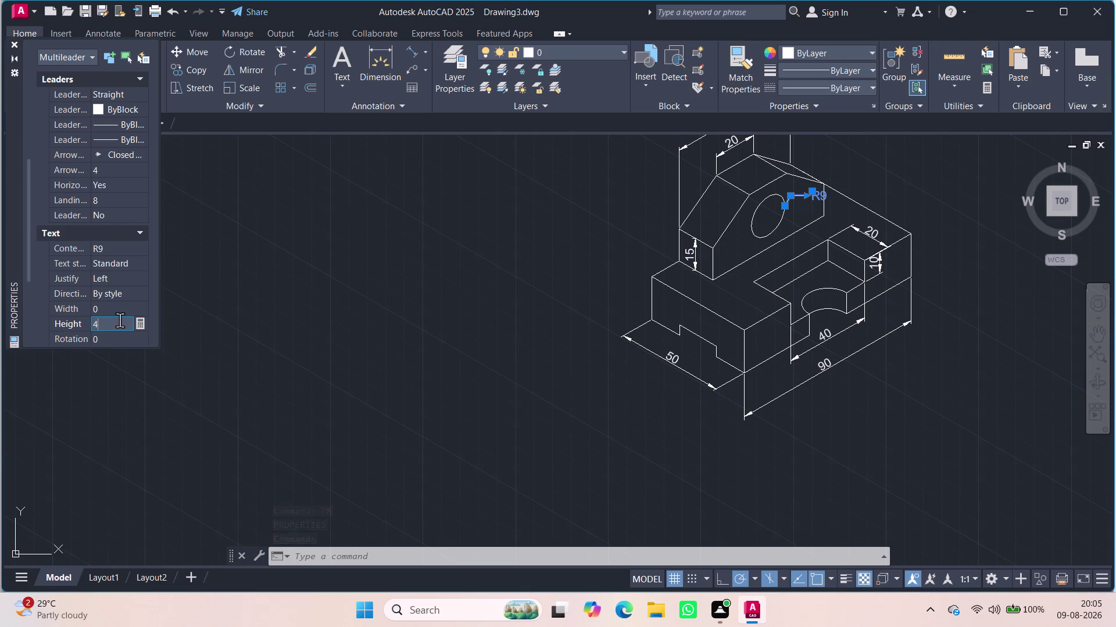
key(BackSpace)
key(BackSpace)
key(2)
key(Return)
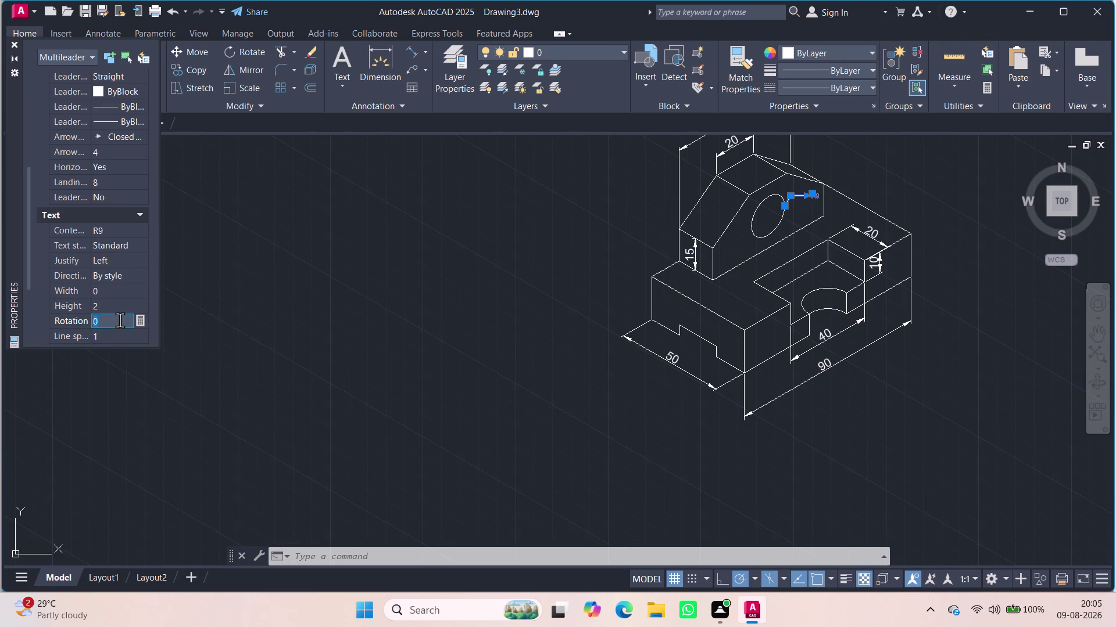
Clear the leader selection and close the Properties palette.
click(338, 323)
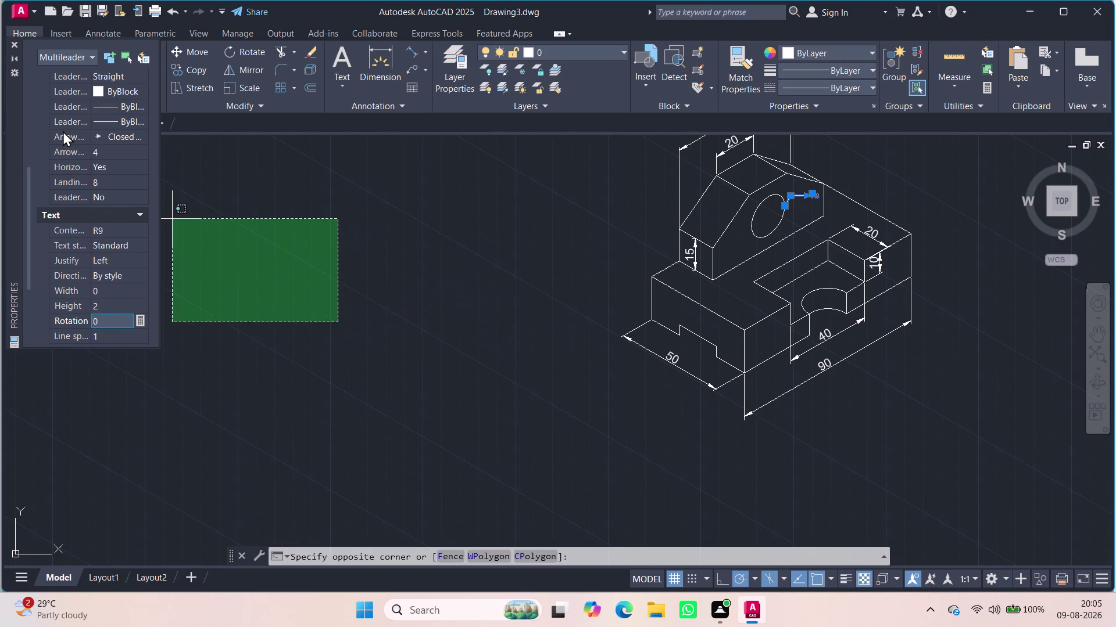
click(261, 204)
key(Escape)
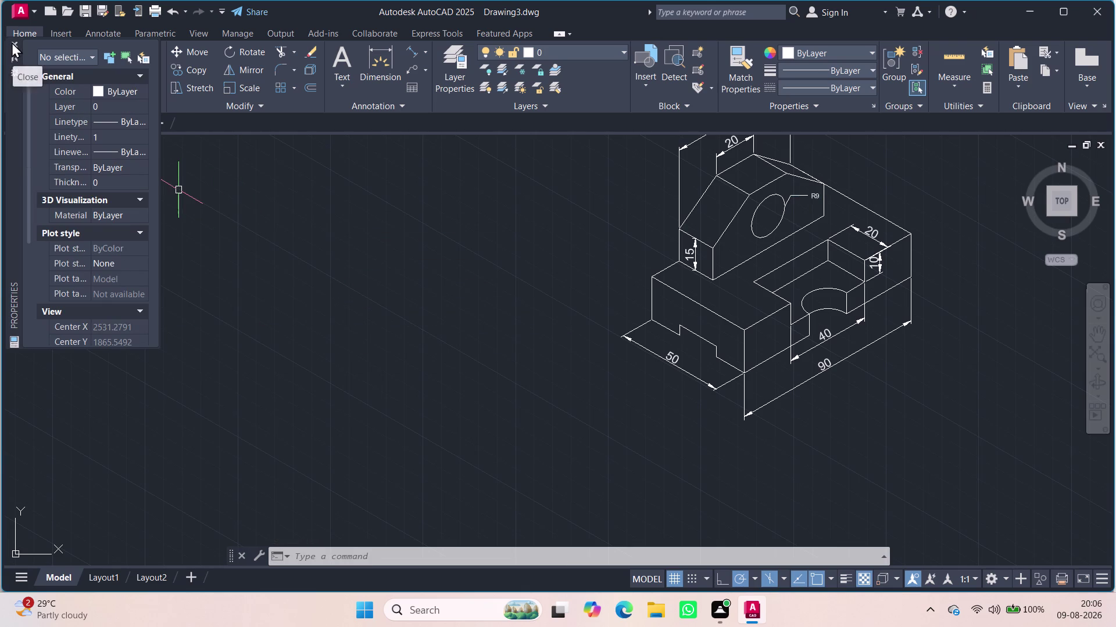
click(12, 41)
Change the R9 leader's arrowhead size to 6 in Properties.
scroll(up, 3)
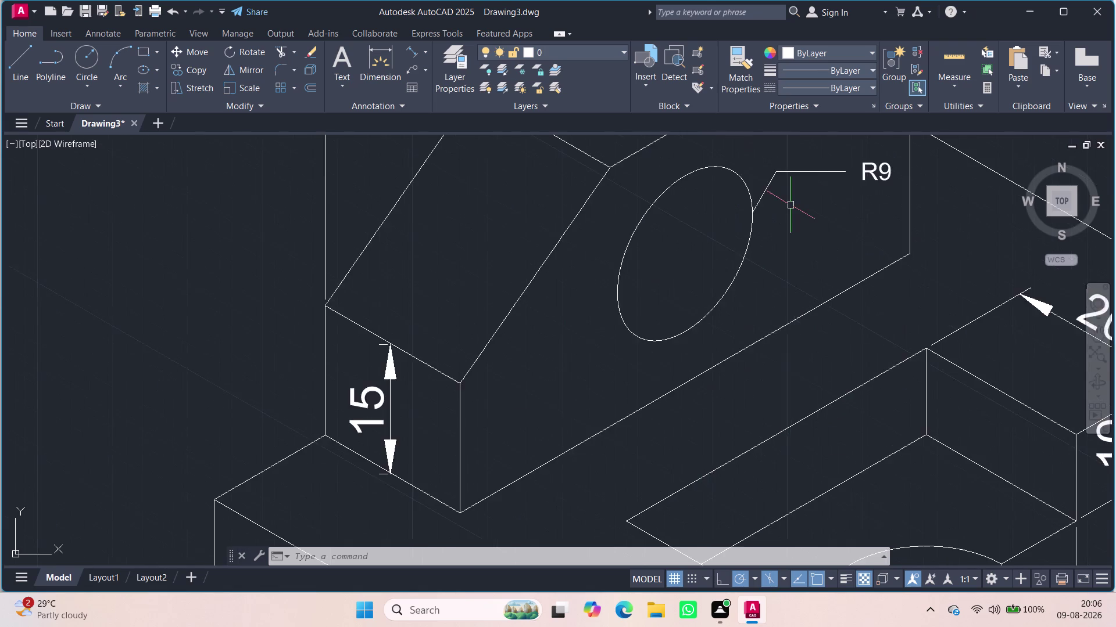
scroll(up, 3)
scroll(down, 3)
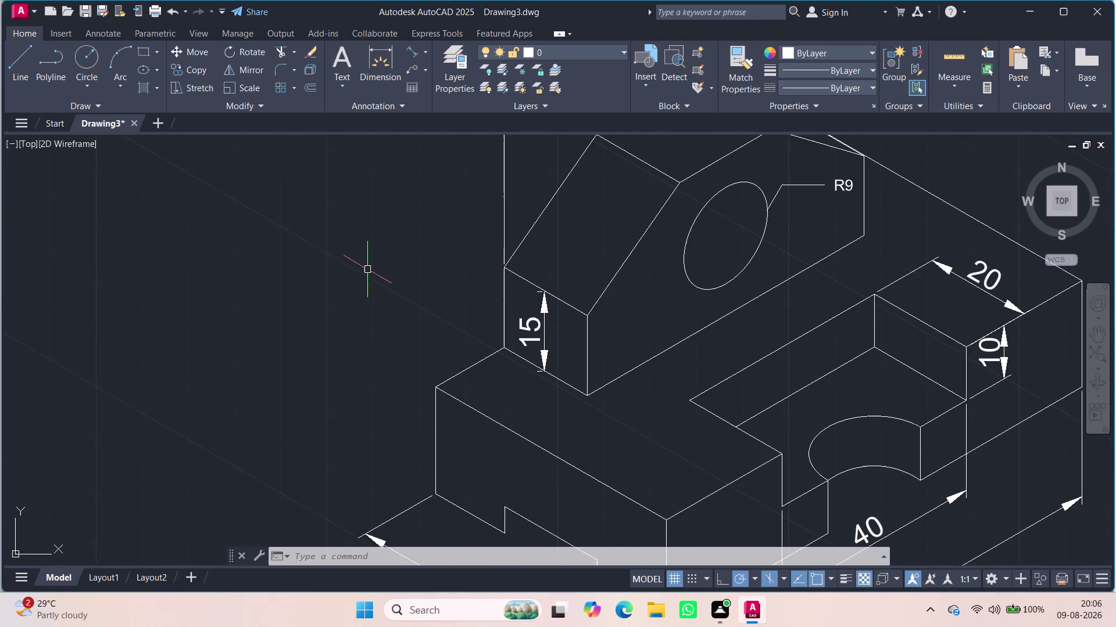
text(p)
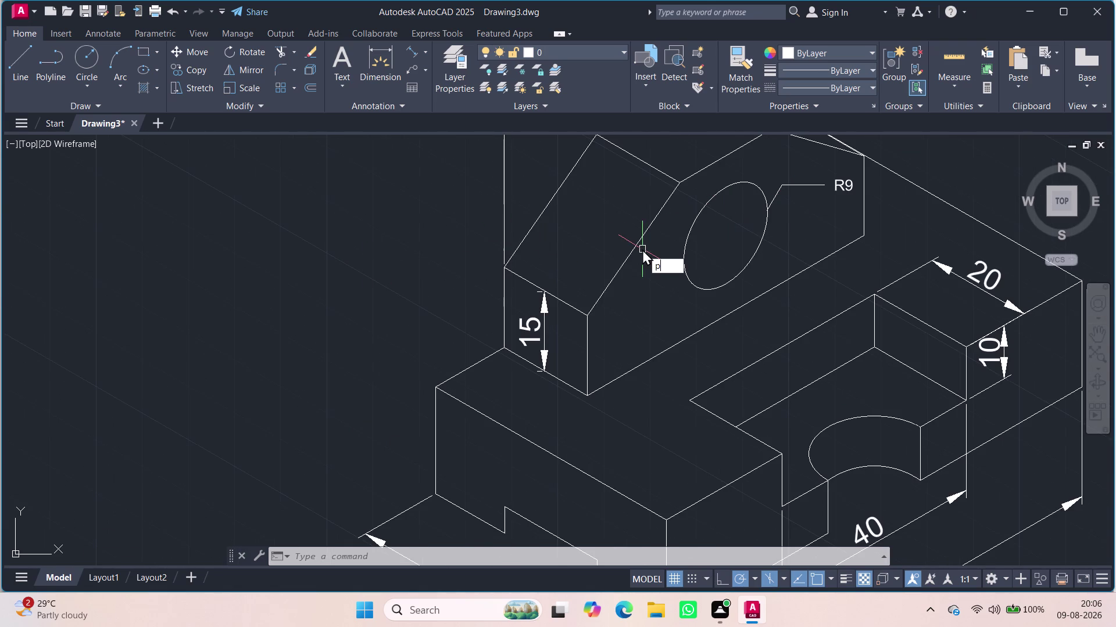
text(ro)
click(676, 277)
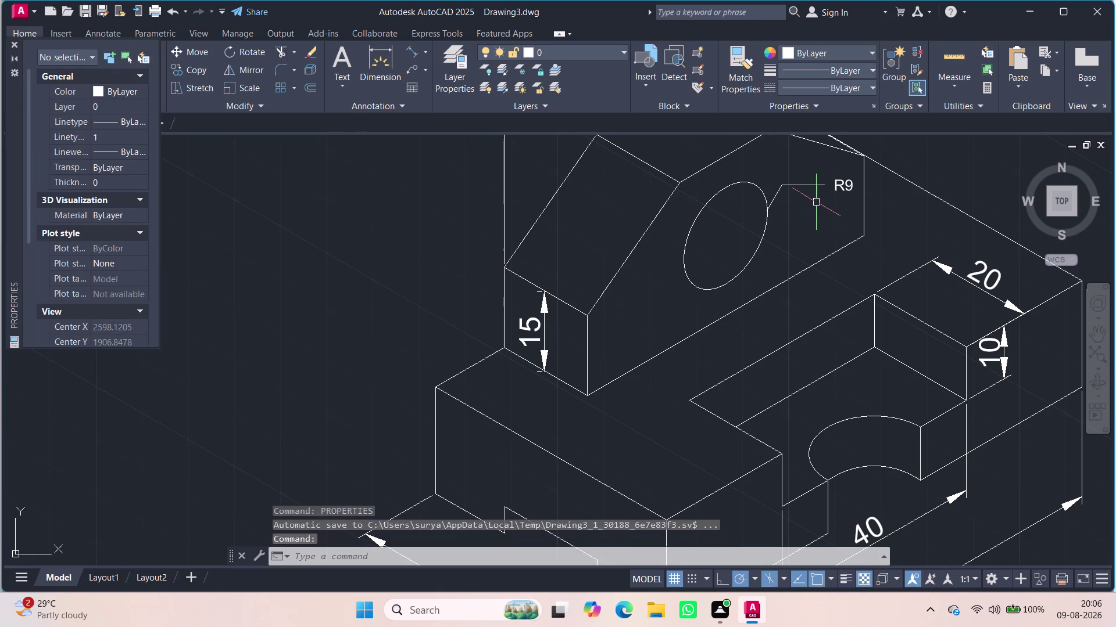
click(814, 186)
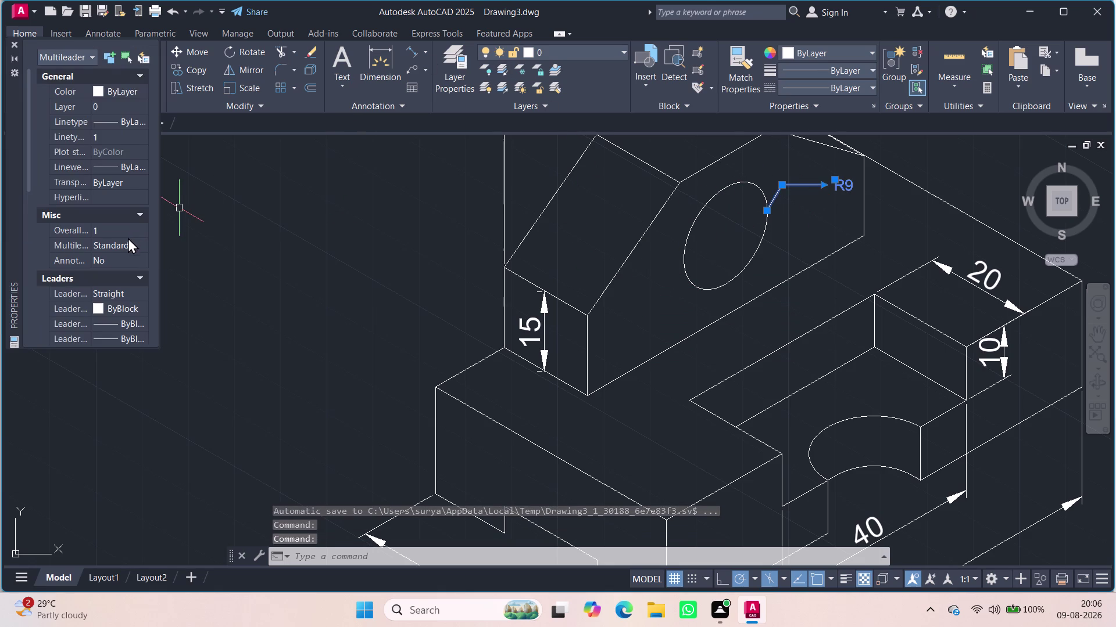
scroll(down, 3)
click(119, 228)
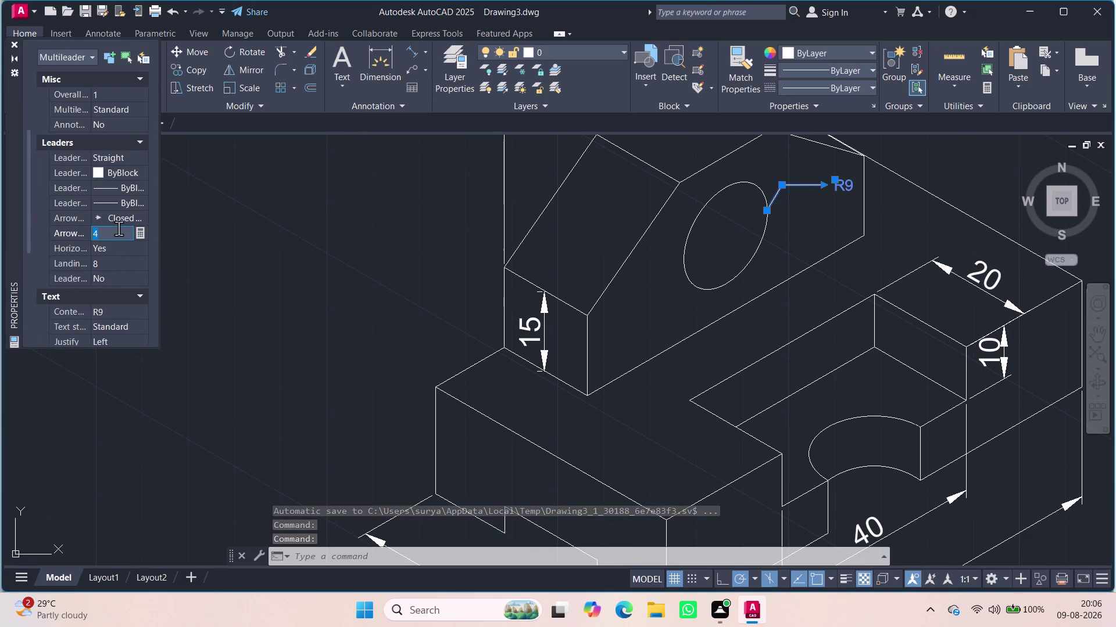
key(6)
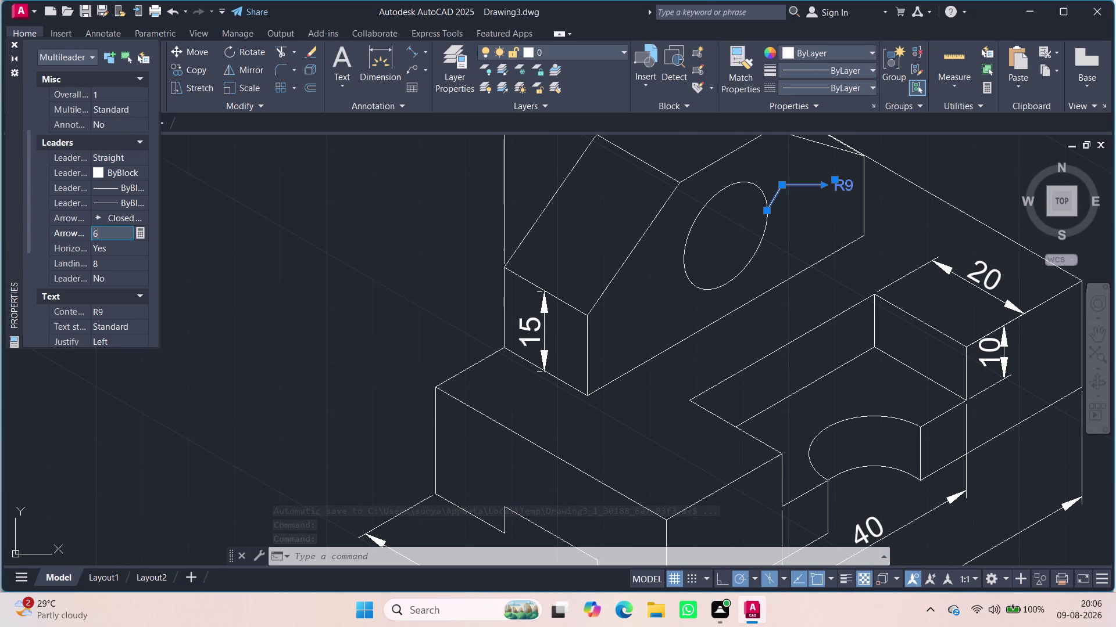
key(Return)
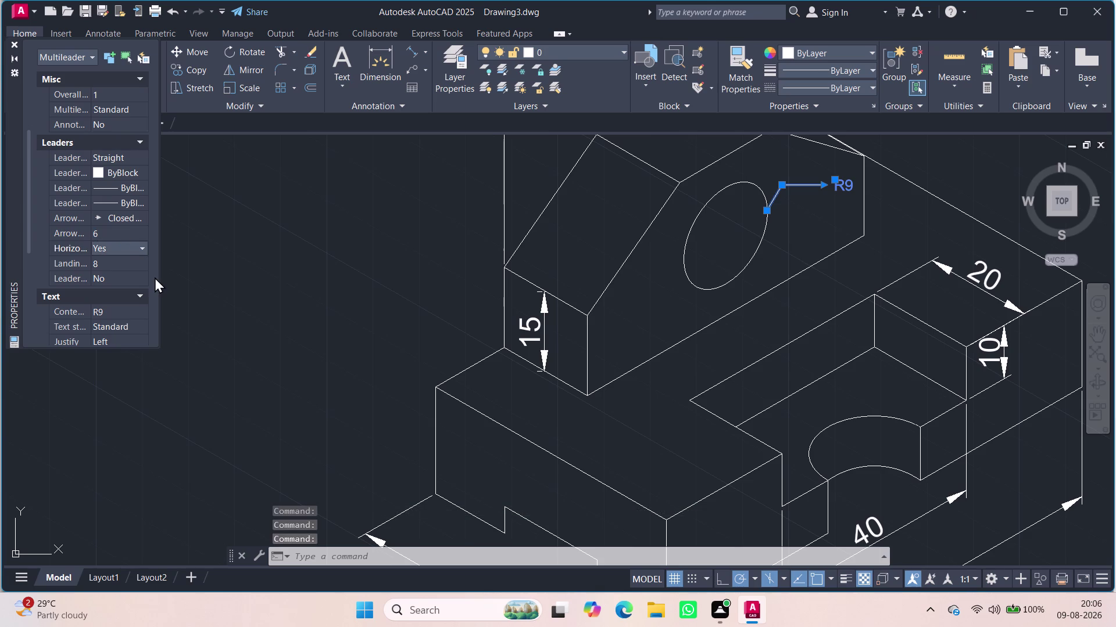
Close the Properties palette and clear the leader selection.
click(187, 268)
key(Escape)
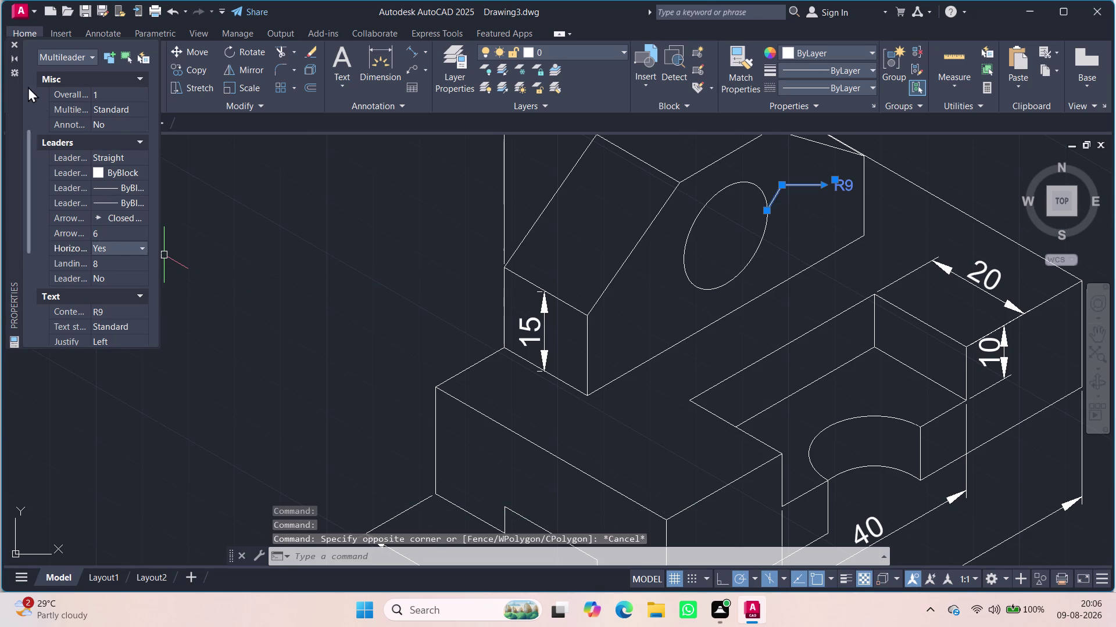
click(14, 44)
click(155, 196)
key(Escape)
key(Escape)
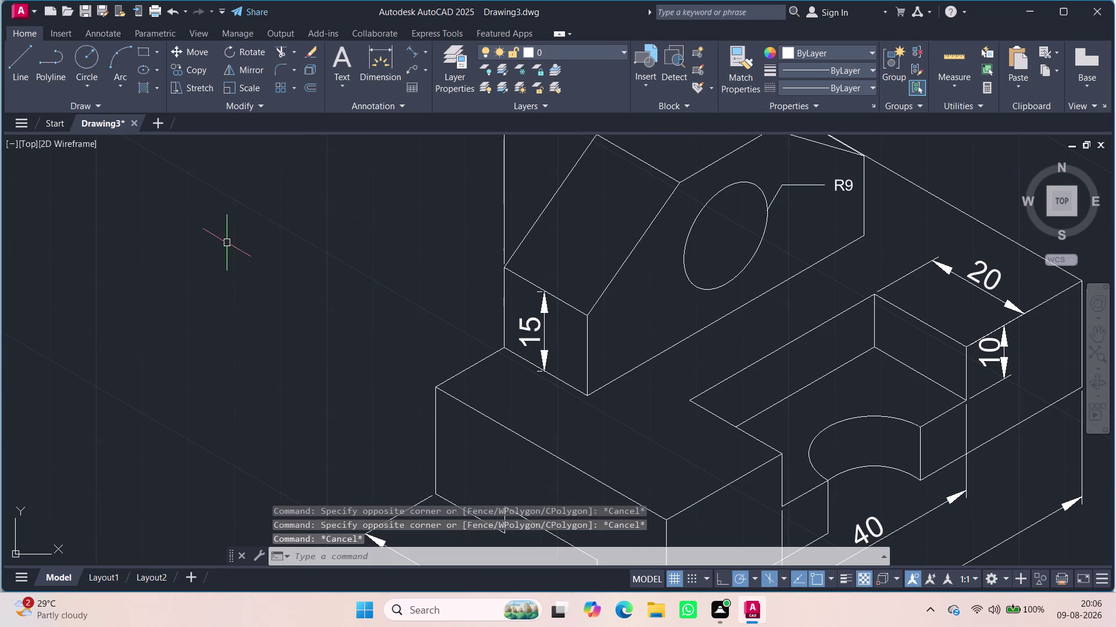
scroll(down, 3)
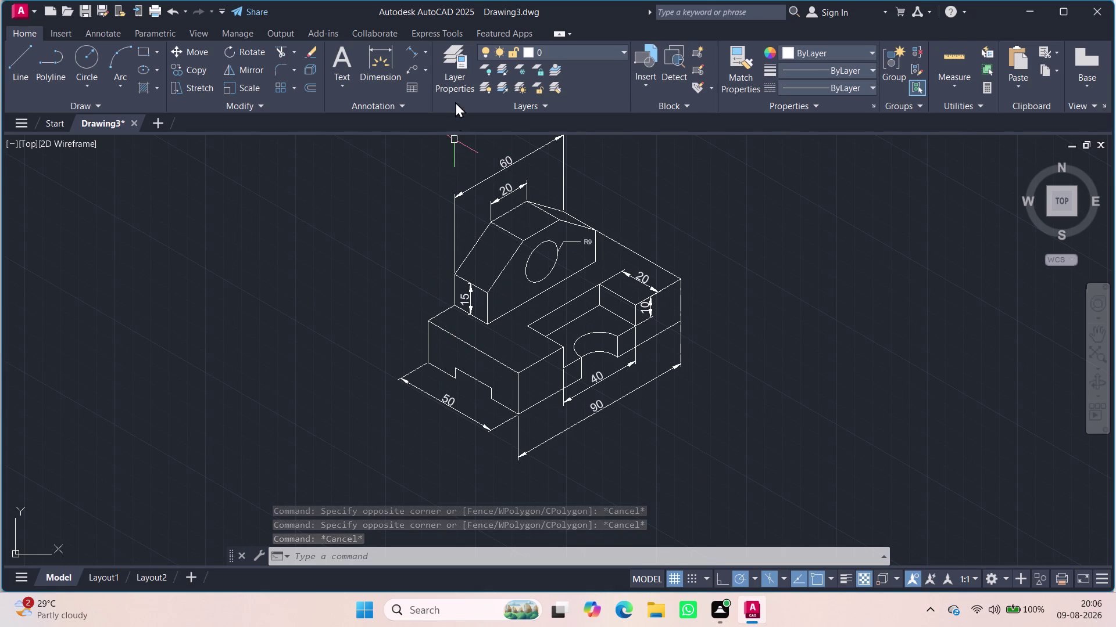
Place a multileader from the semicircular cutout to a landing point above it.
click(425, 70)
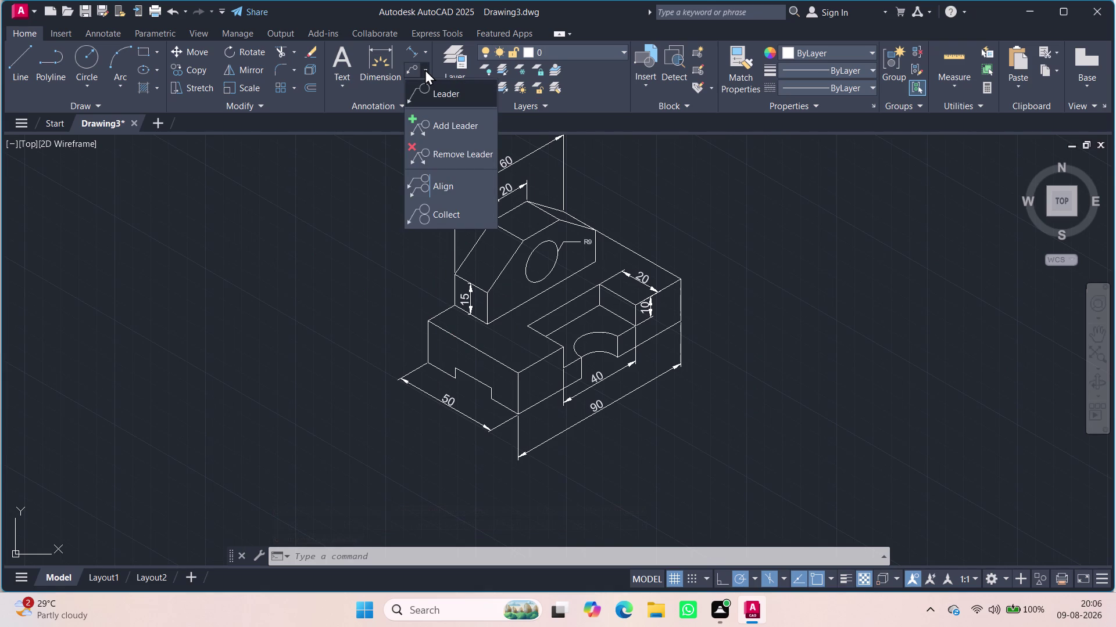
click(426, 83)
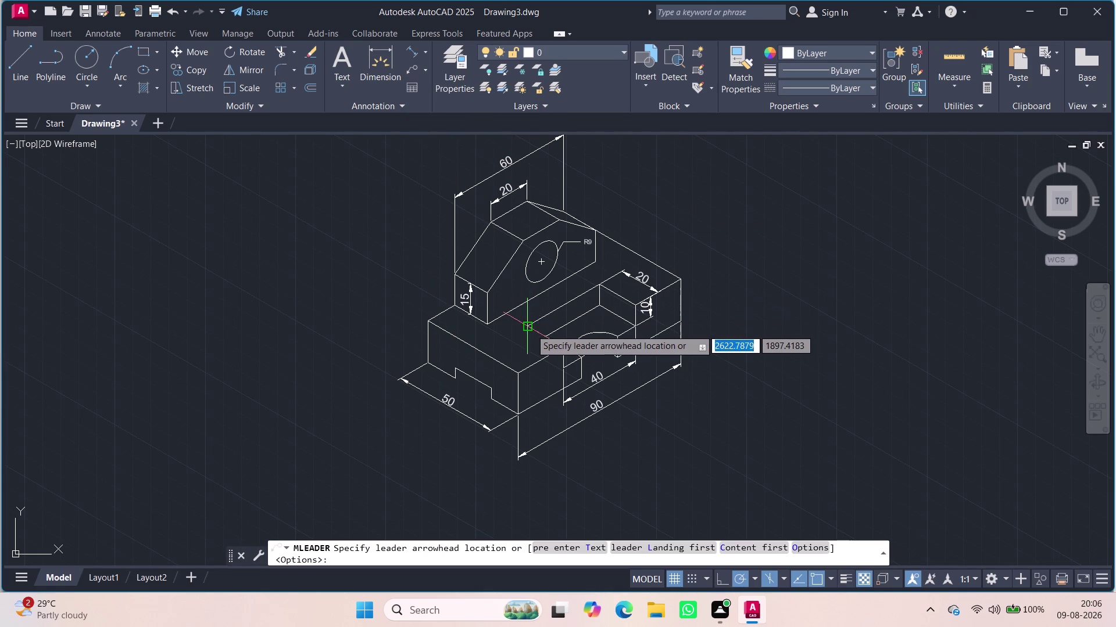
click(581, 339)
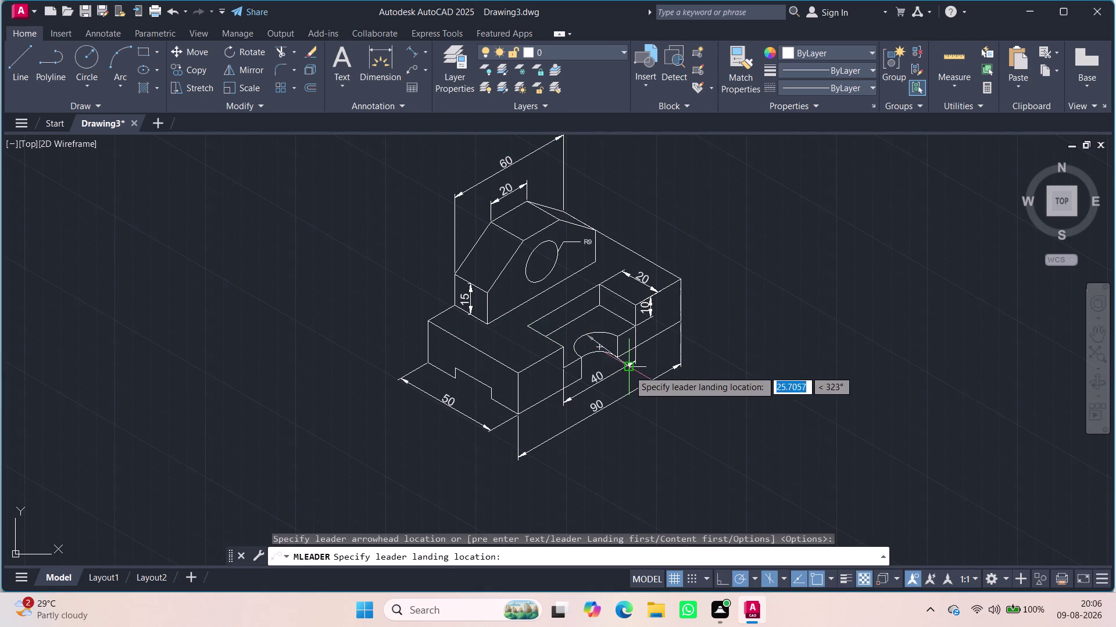
scroll(up, 3)
scroll(up, 3)
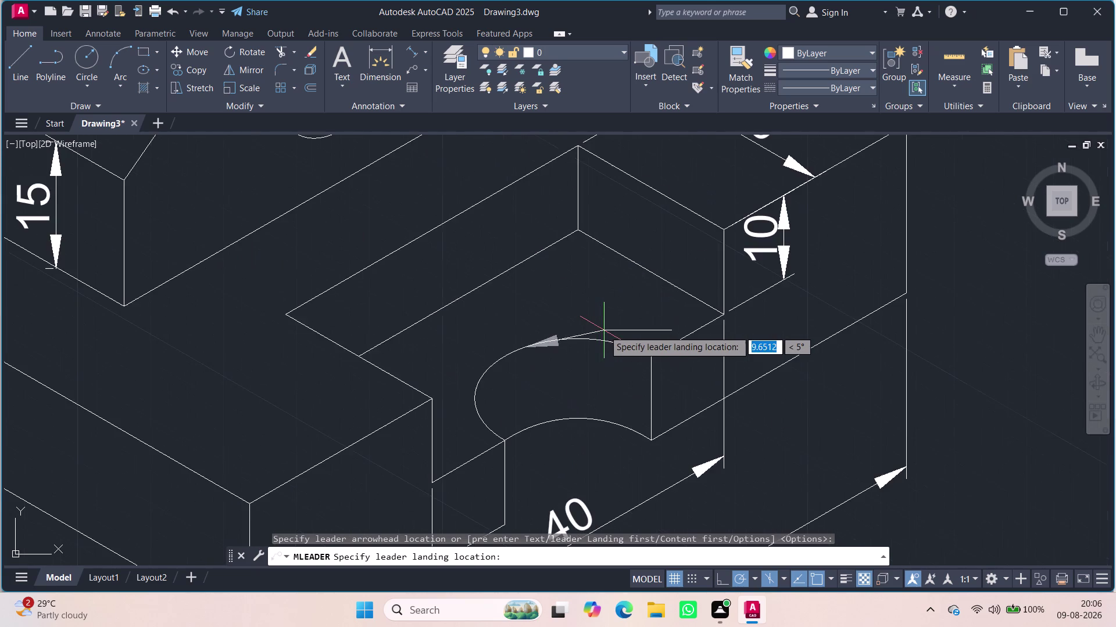
scroll(up, 3)
click(455, 281)
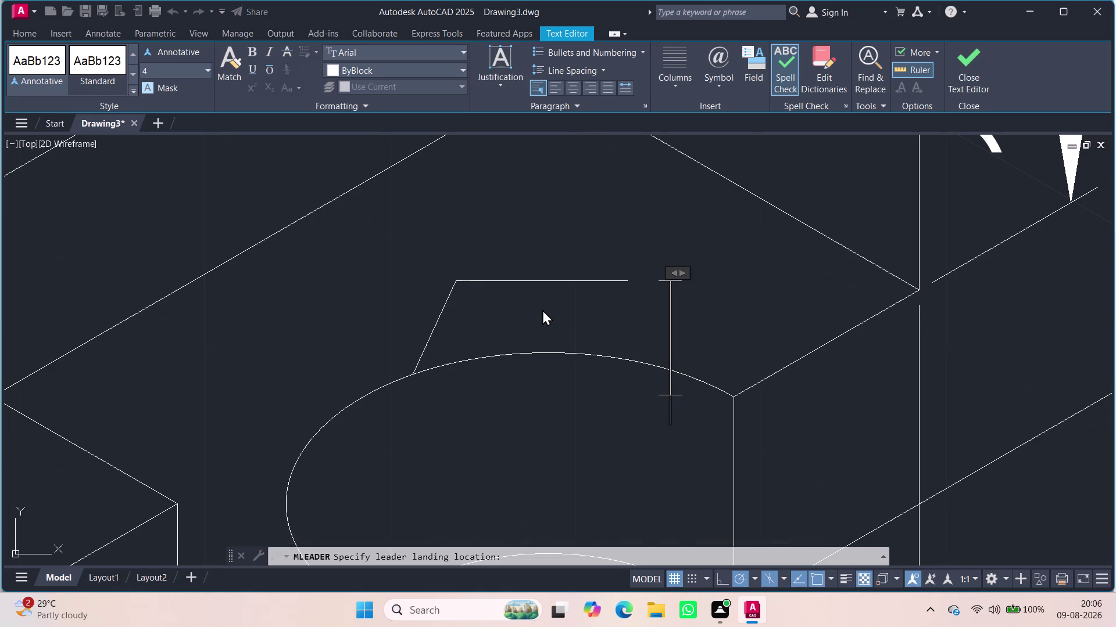
Enter 'R10' at text height 2.5, finish editing, and select the leader.
text(R)
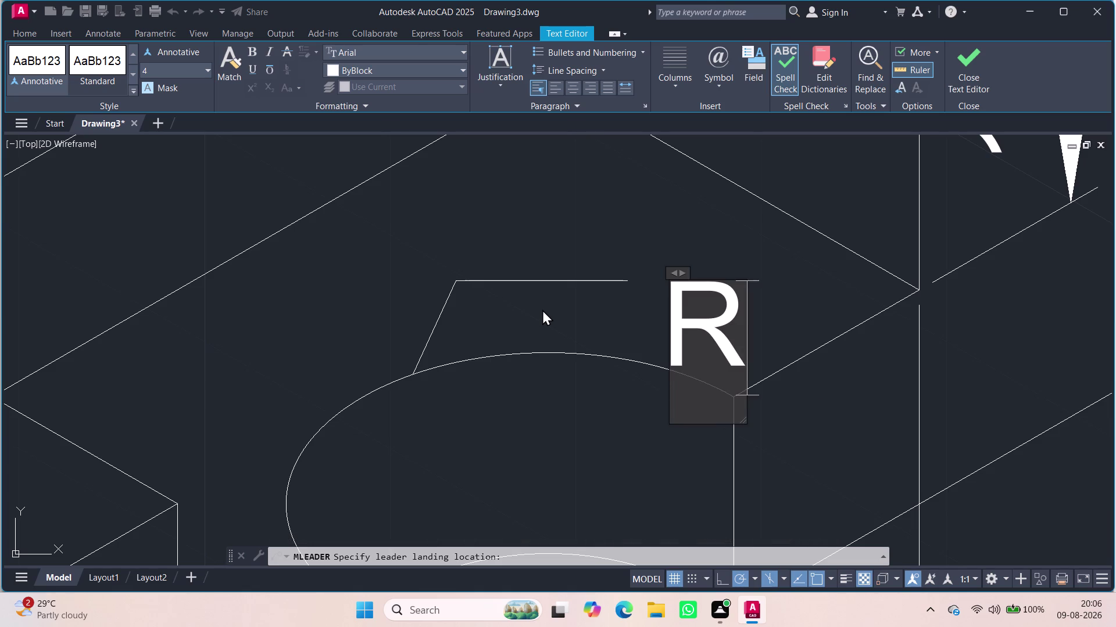
text(10)
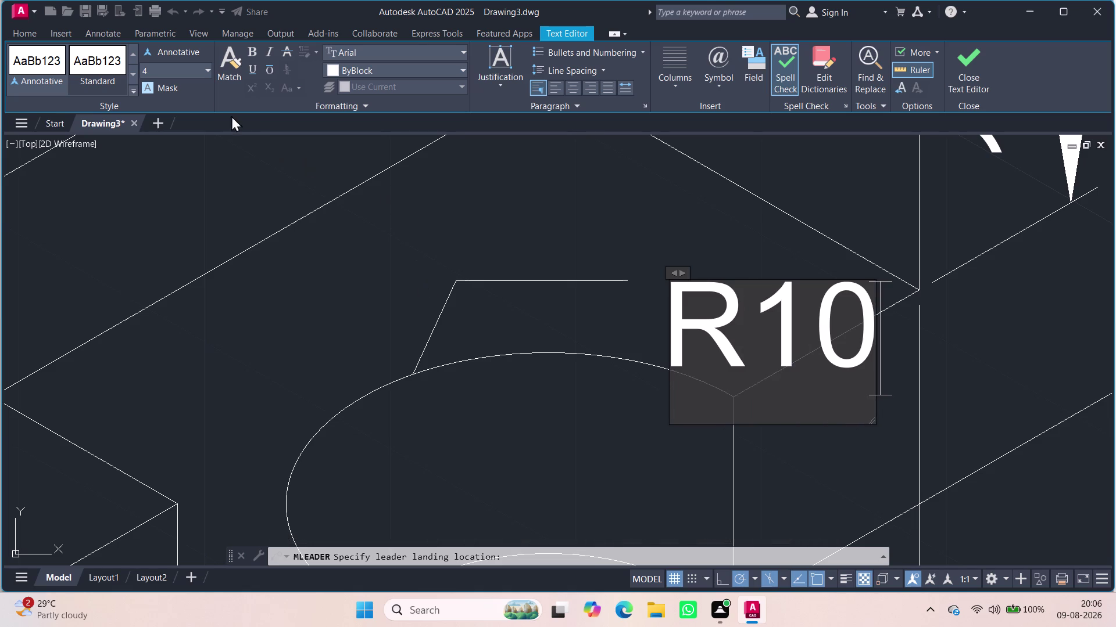
click(202, 69)
click(208, 69)
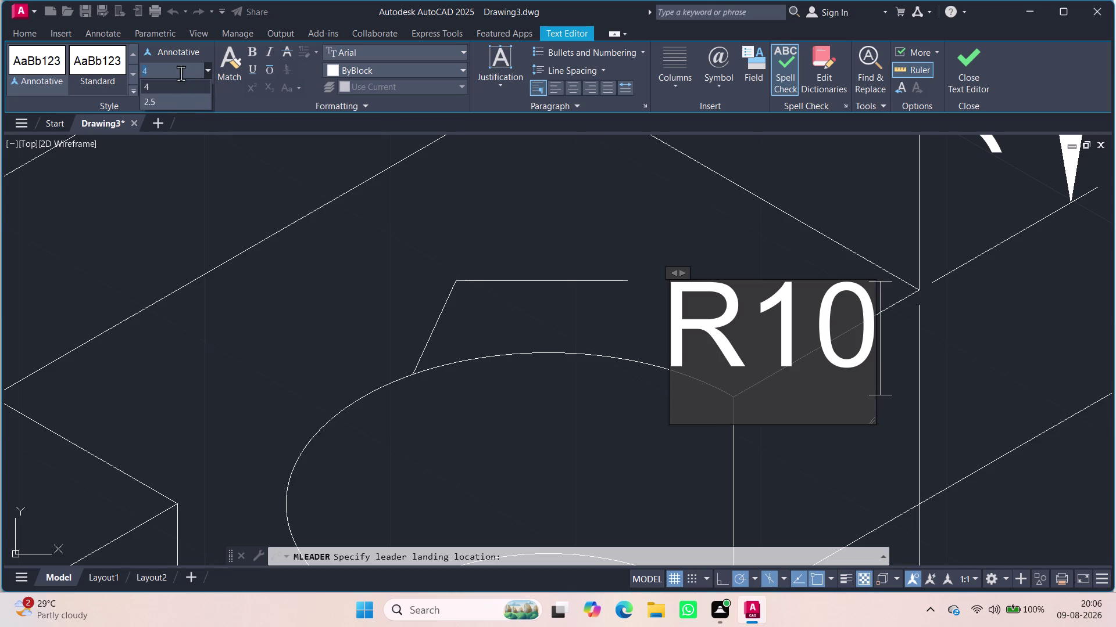
click(175, 99)
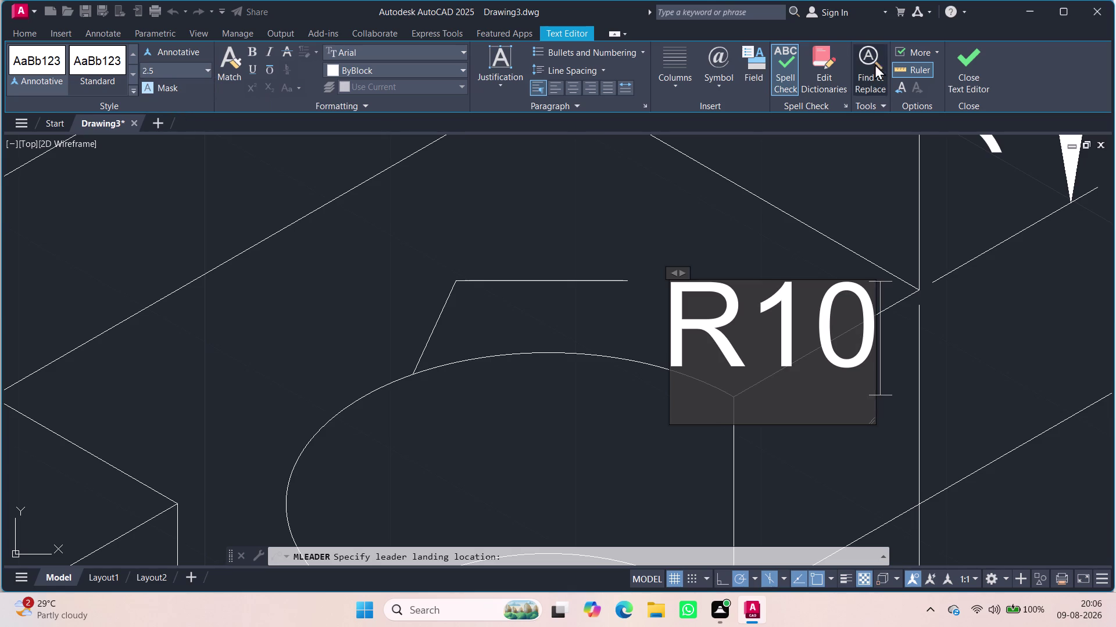
click(963, 67)
scroll(down, 3)
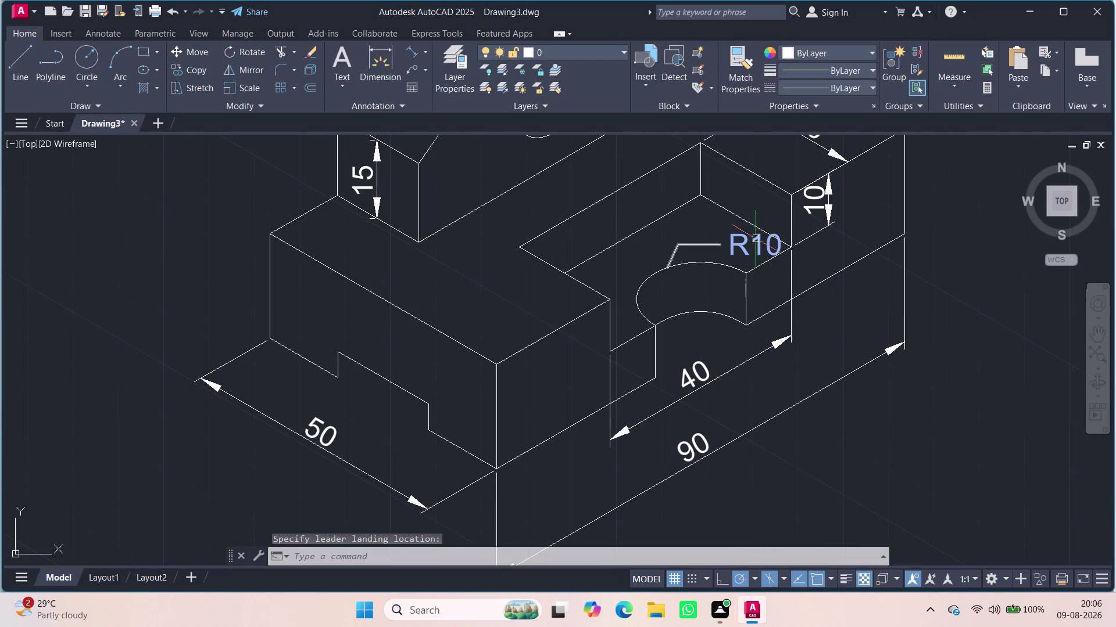
click(755, 239)
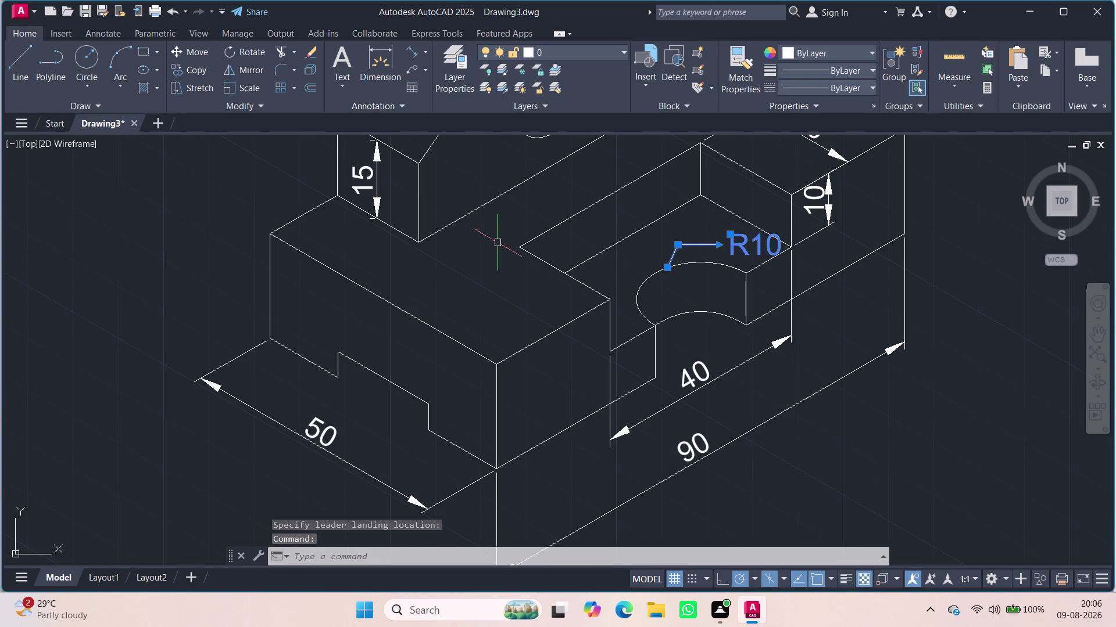
Set the R10 leader's text height to 2 in the Properties palette.
text(PRO)
click(511, 272)
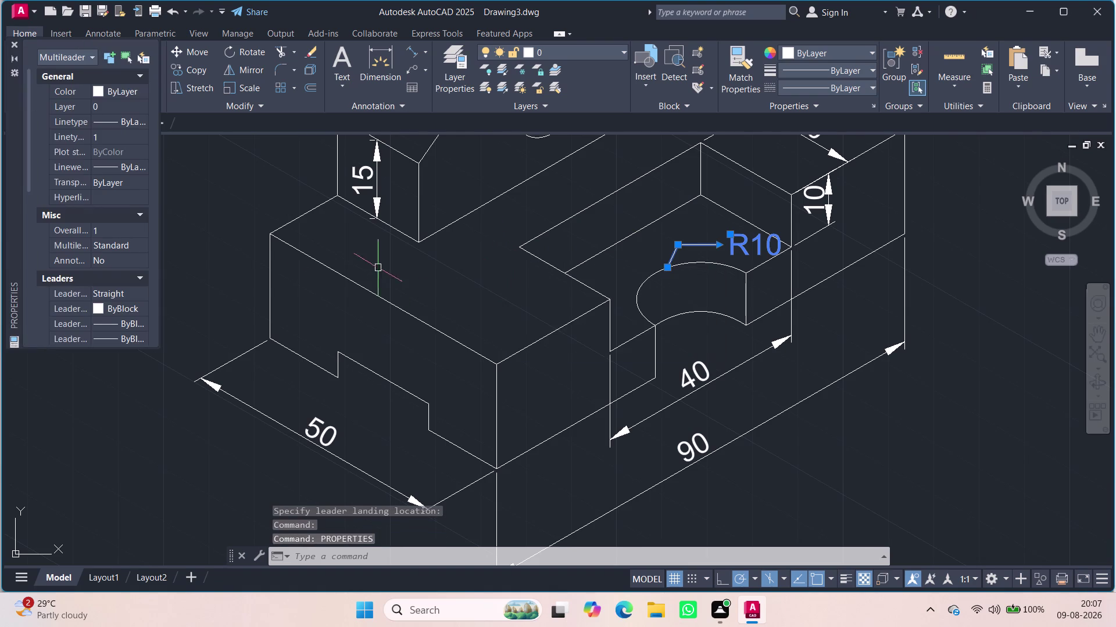
scroll(down, 3)
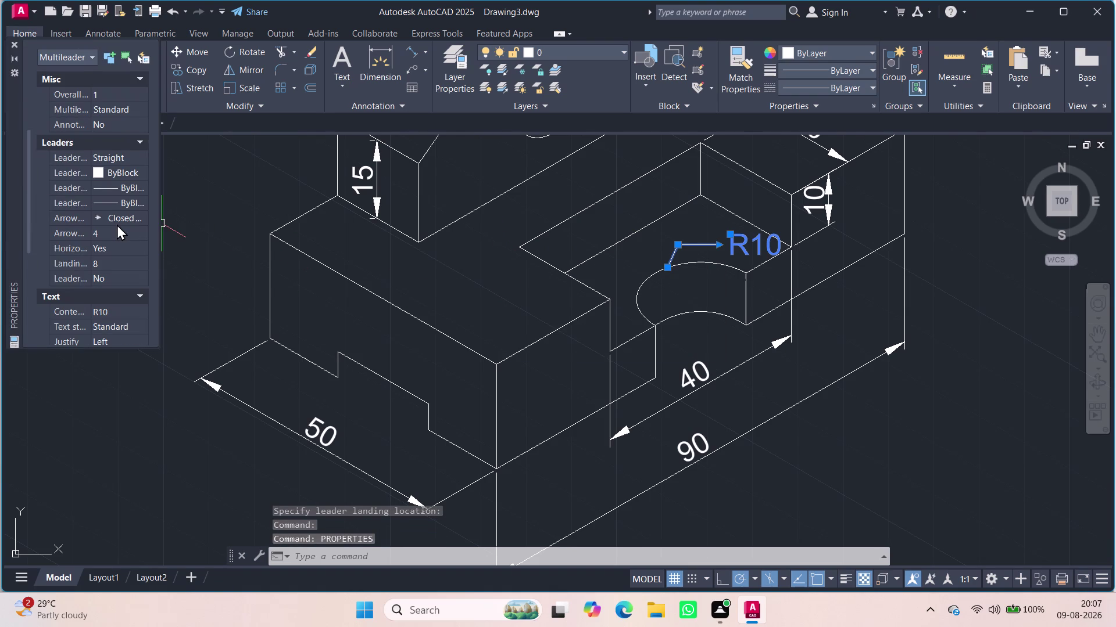
scroll(down, 3)
scroll(down, 3)
scroll(down, 3)
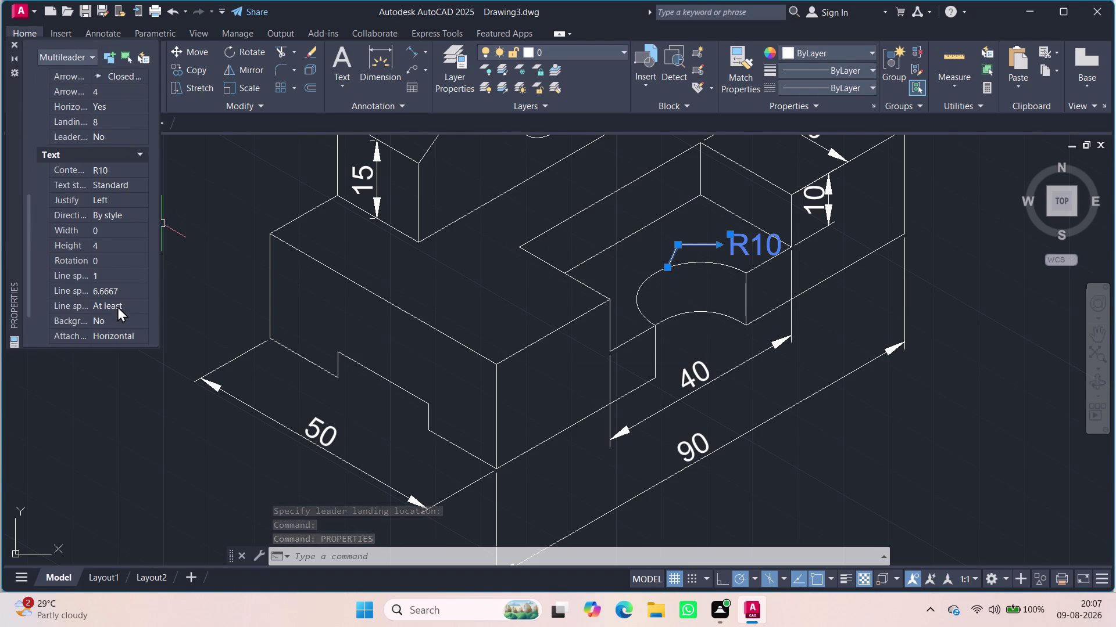
double_click(112, 244)
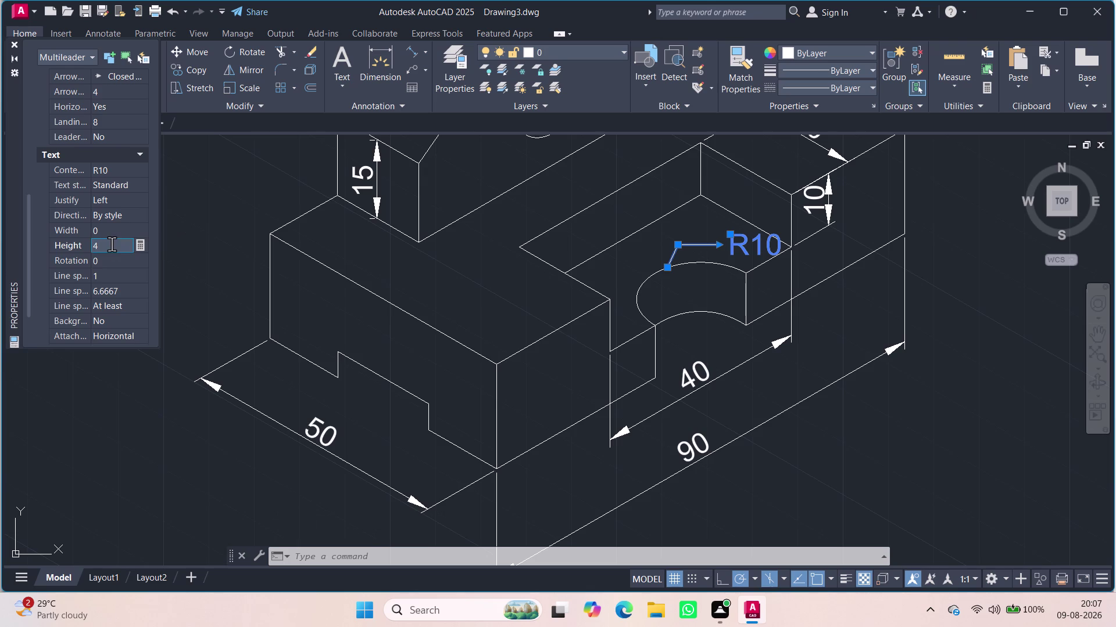
key(BackSpace)
key(BackSpace)
key(2)
key(Return)
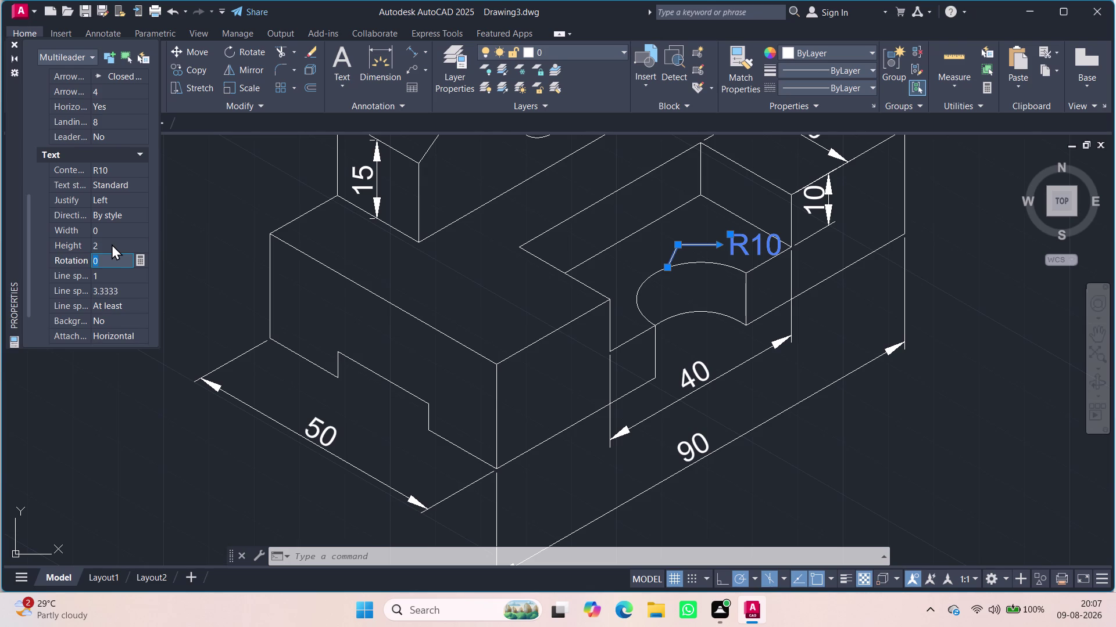
Close the palette, clear the selection, zoom out, and start an aligned dimension.
click(220, 221)
click(220, 222)
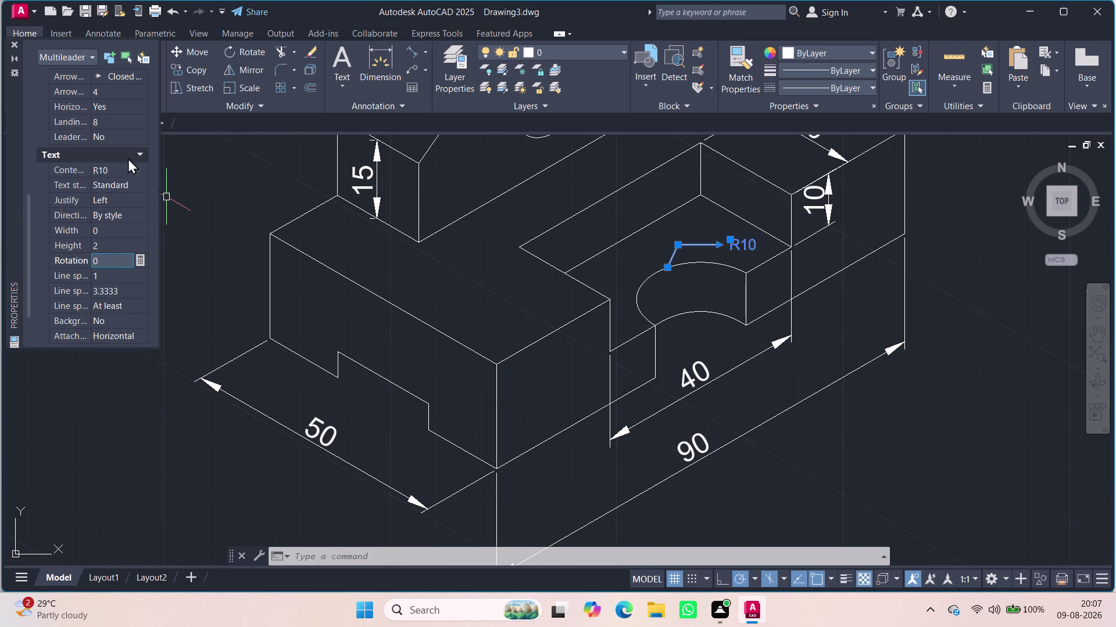
click(14, 40)
click(126, 164)
click(131, 194)
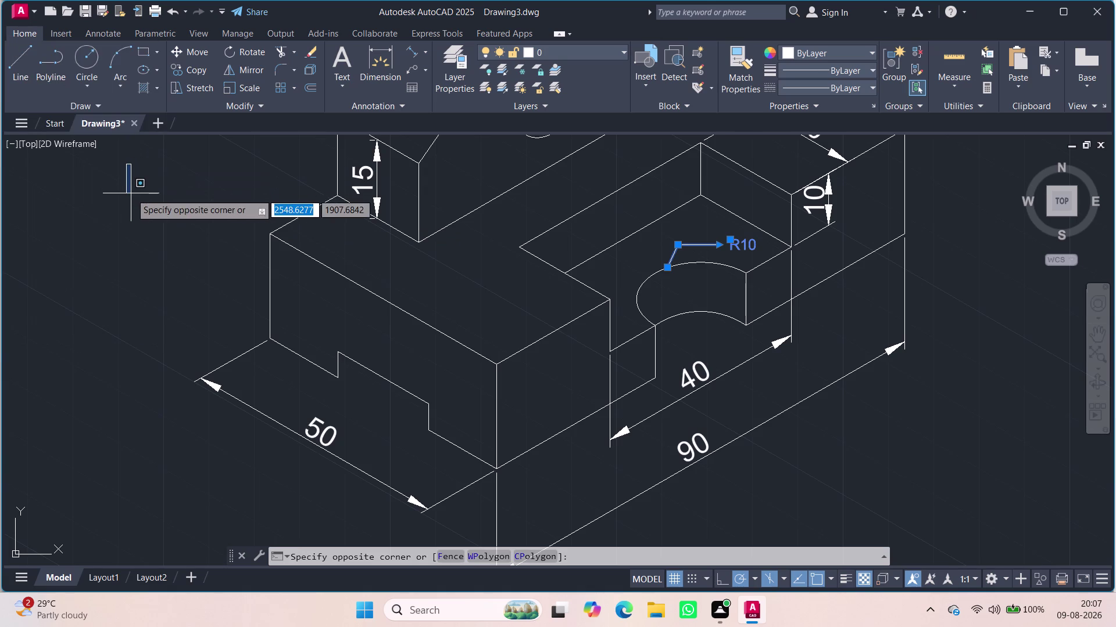
key(Escape)
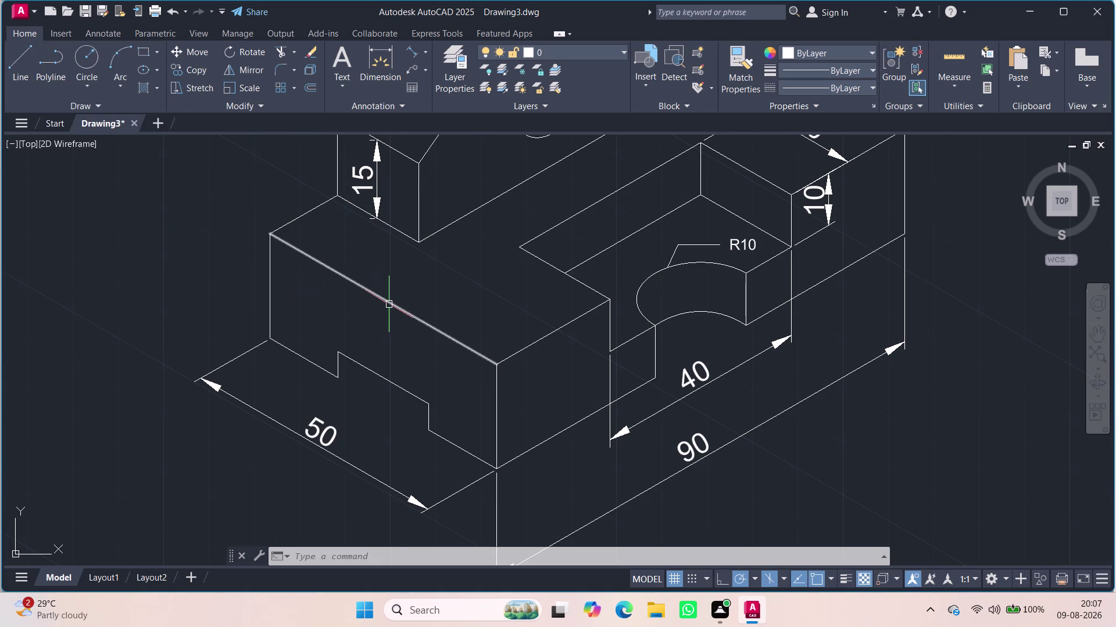
scroll(down, 3)
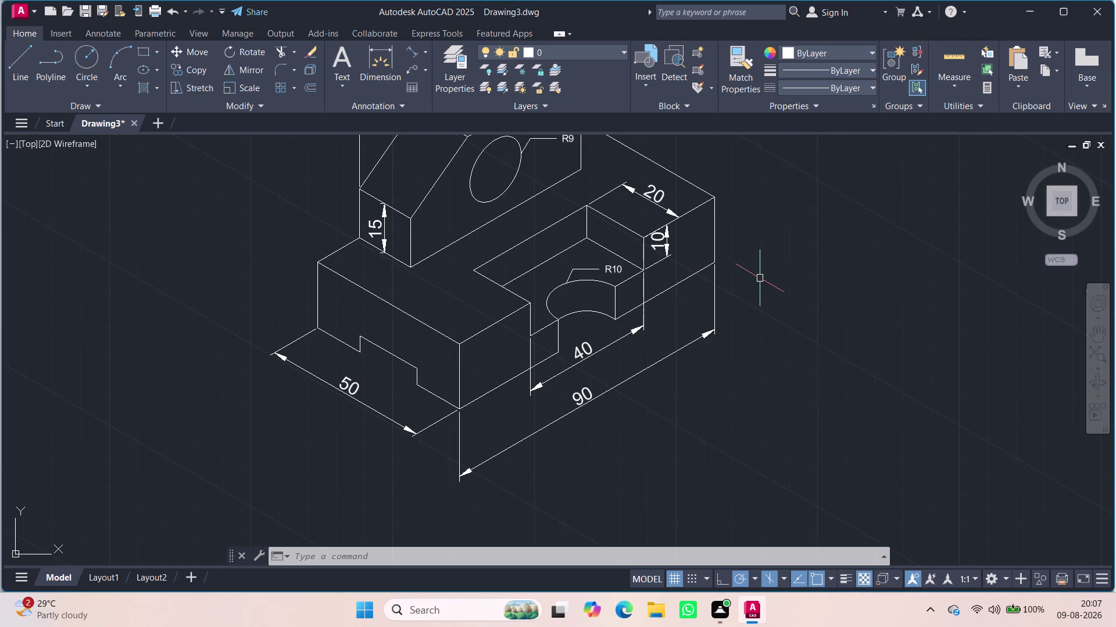
click(410, 50)
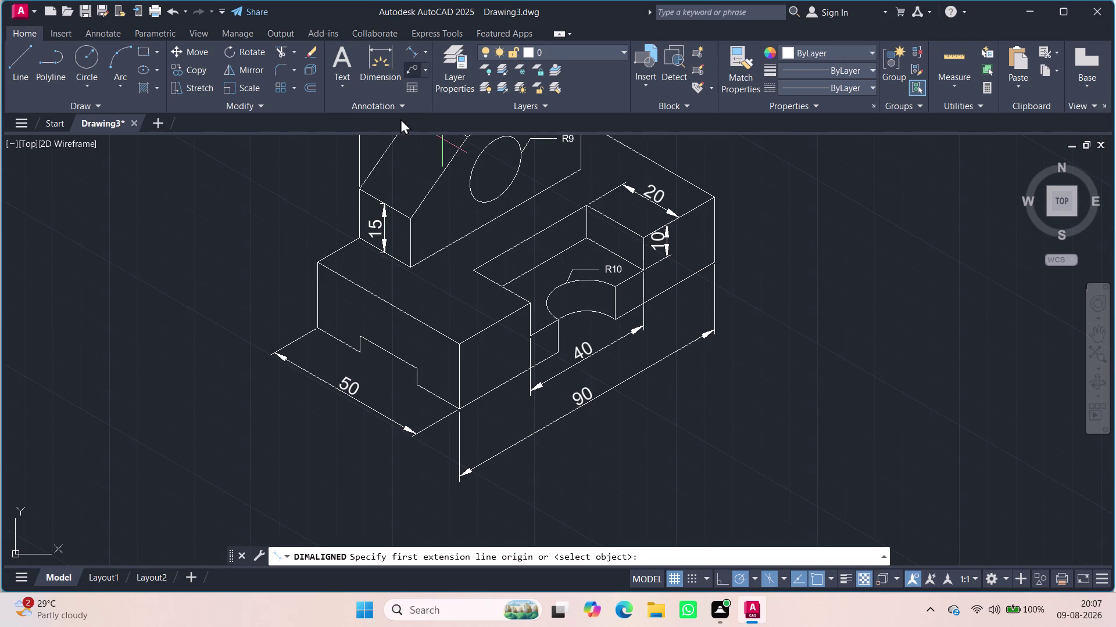
Add aligned 15 and 20 dimensions along the front step's edges.
click(317, 331)
click(361, 353)
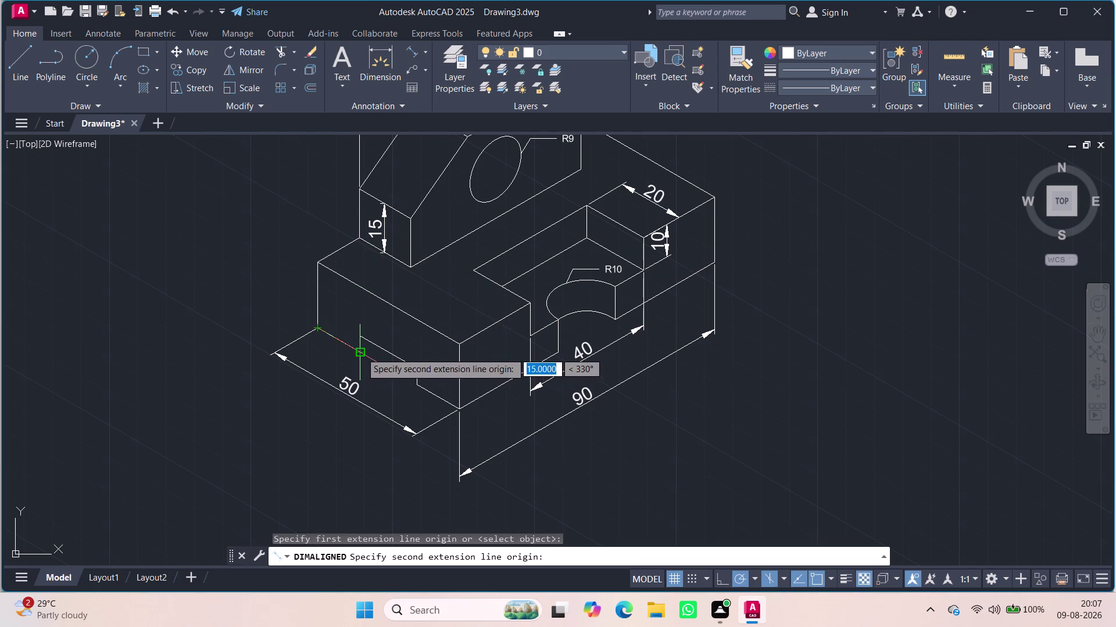
click(364, 369)
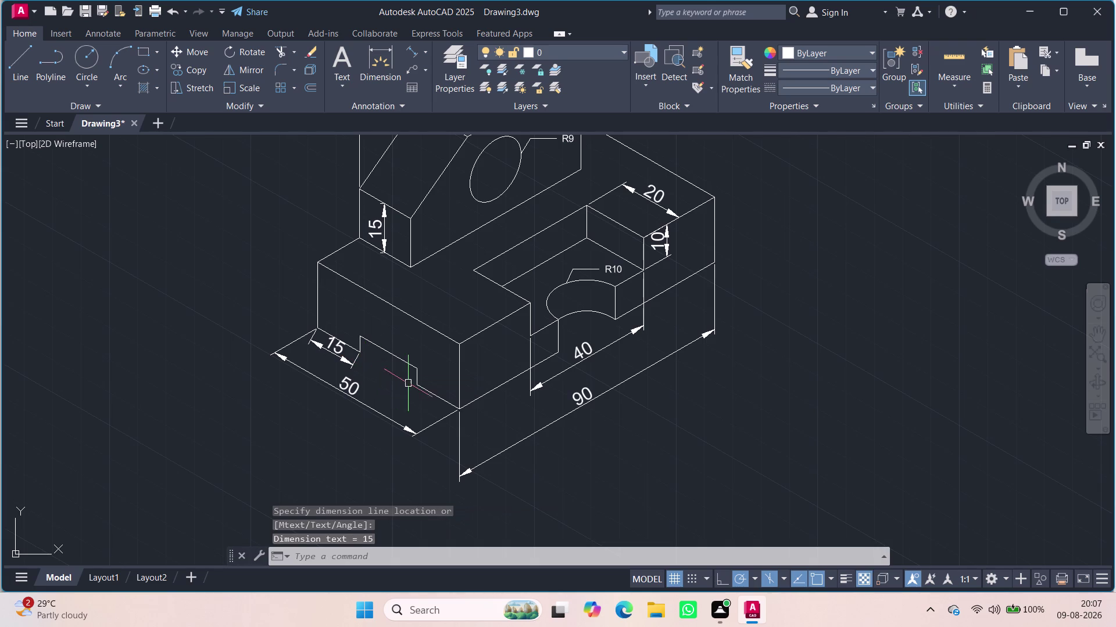
key(space)
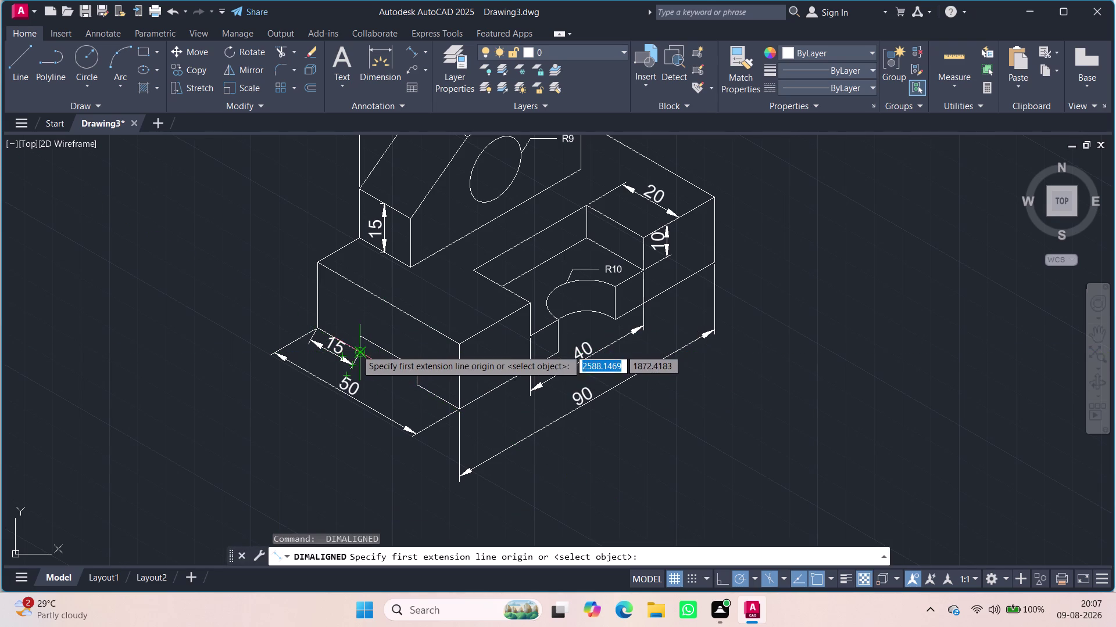
click(362, 351)
click(417, 387)
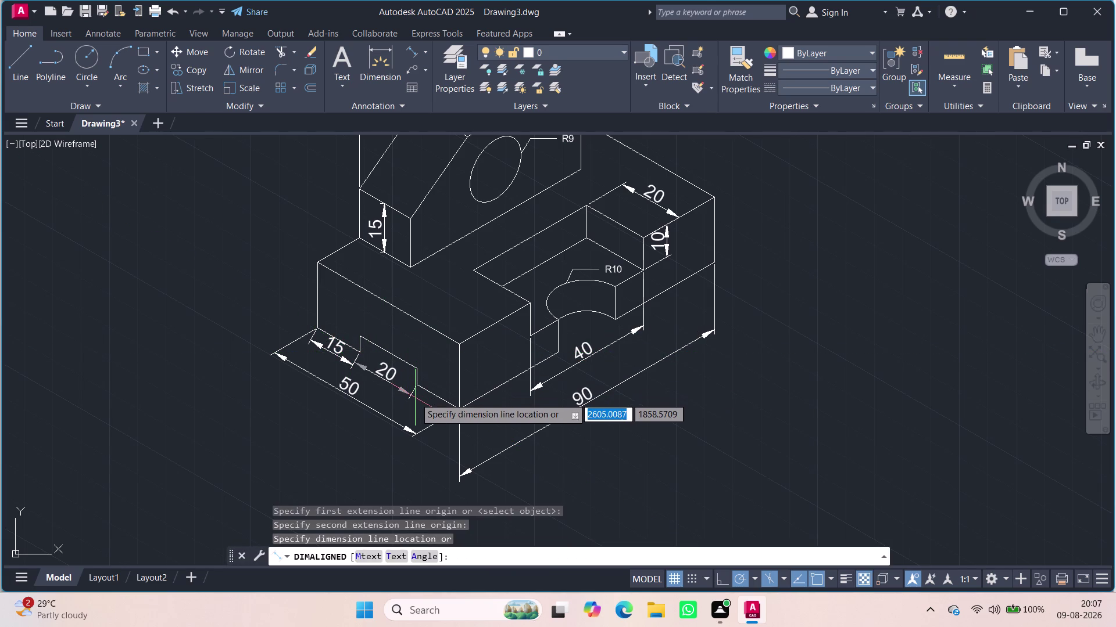
click(415, 401)
Grip-stretch the 50 dimension line farther from the block.
click(408, 435)
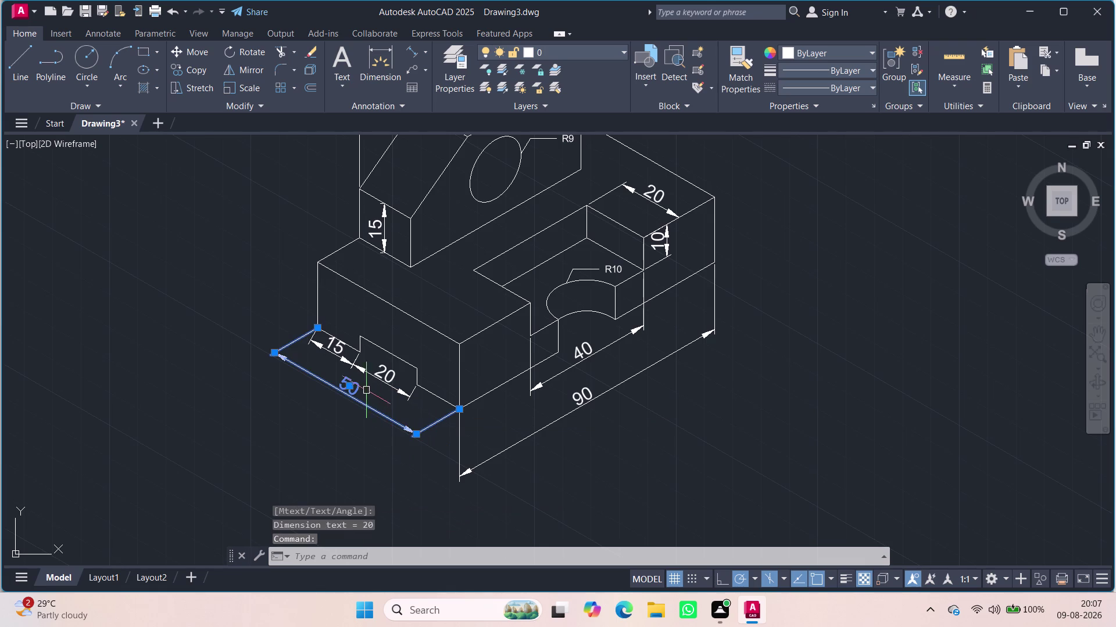
click(346, 389)
click(348, 389)
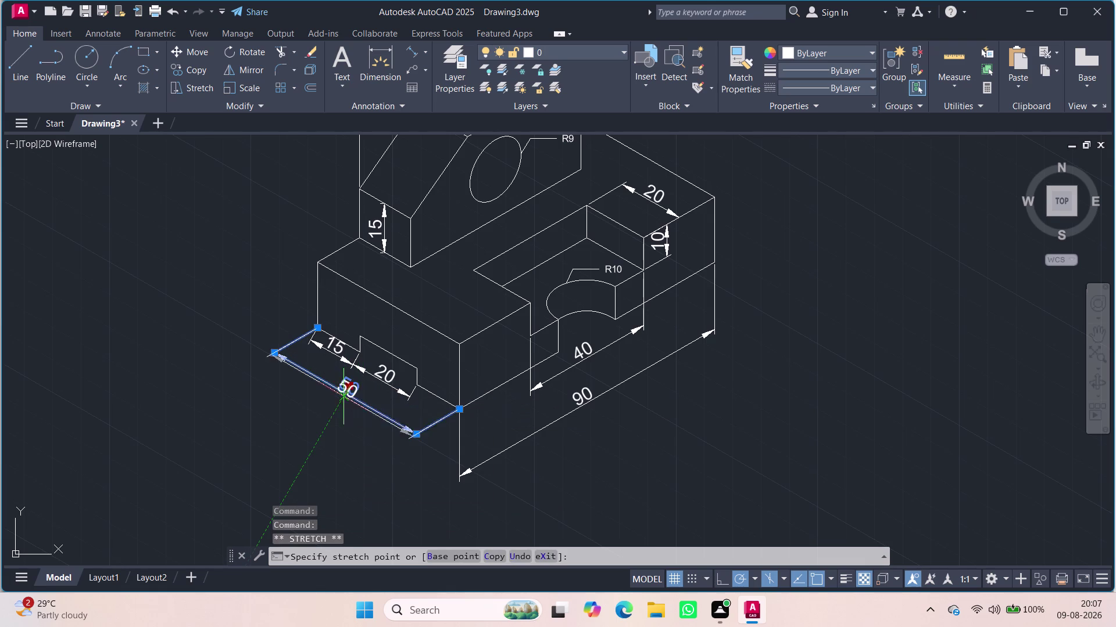
click(326, 412)
key(Escape)
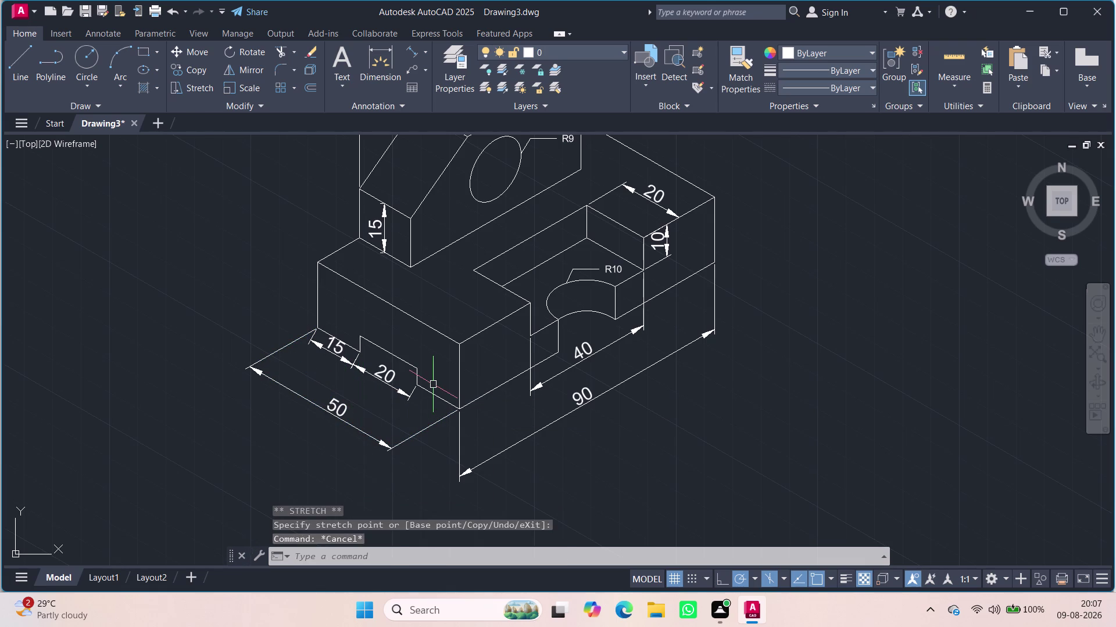
Select the 15 and 20 dimensions and launch DIMEDIT on them.
click(396, 395)
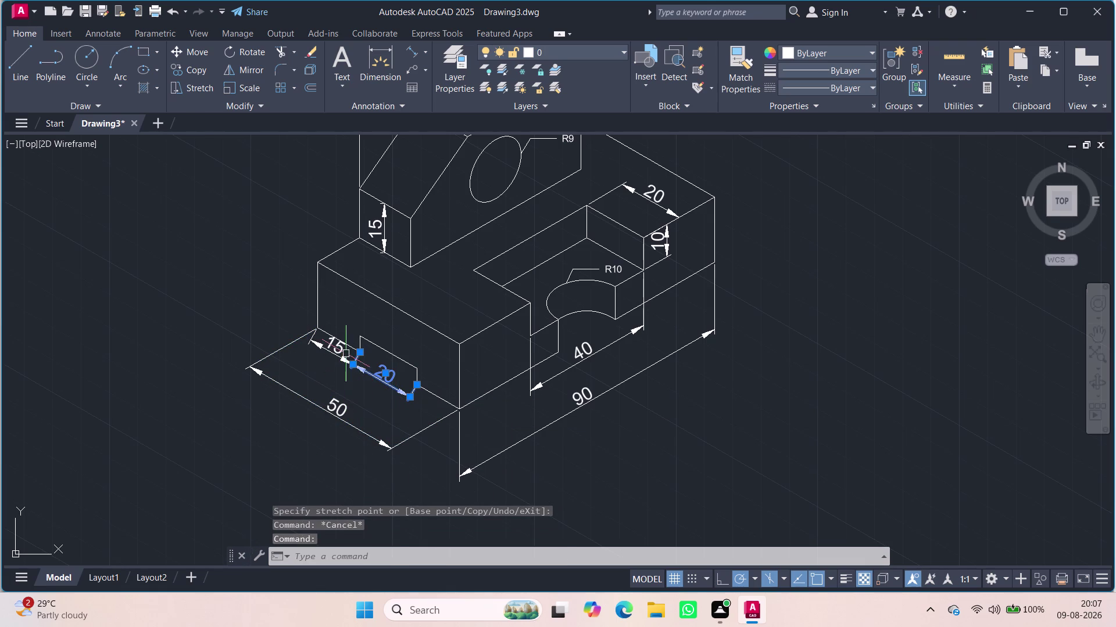
click(342, 356)
text(DIM)
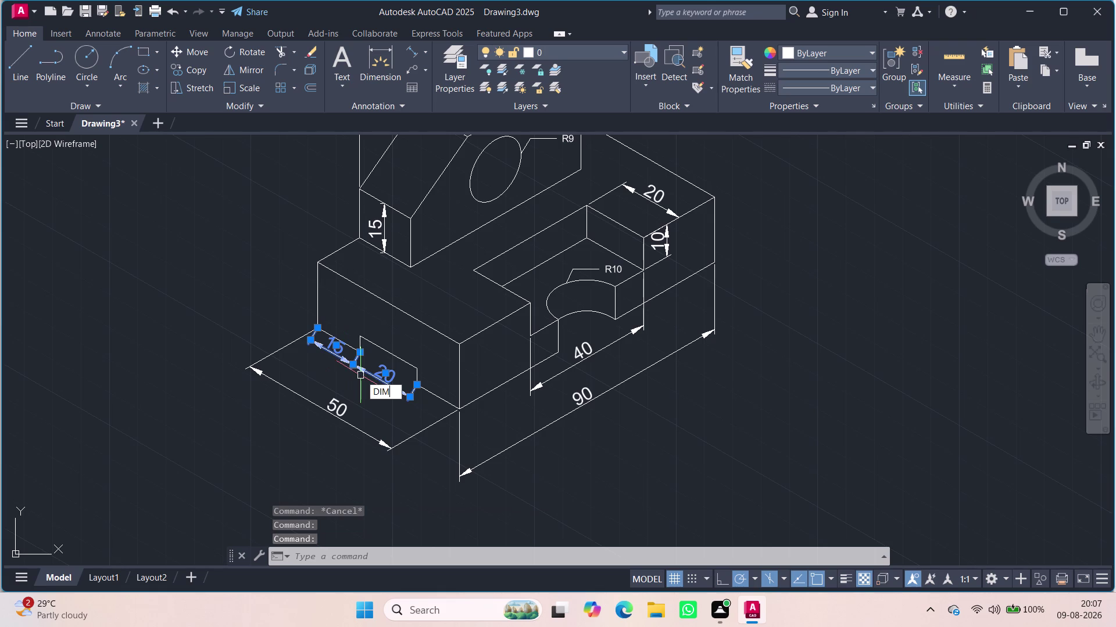
click(391, 425)
drag(441, 498, 391, 425)
key(Escape)
click(339, 359)
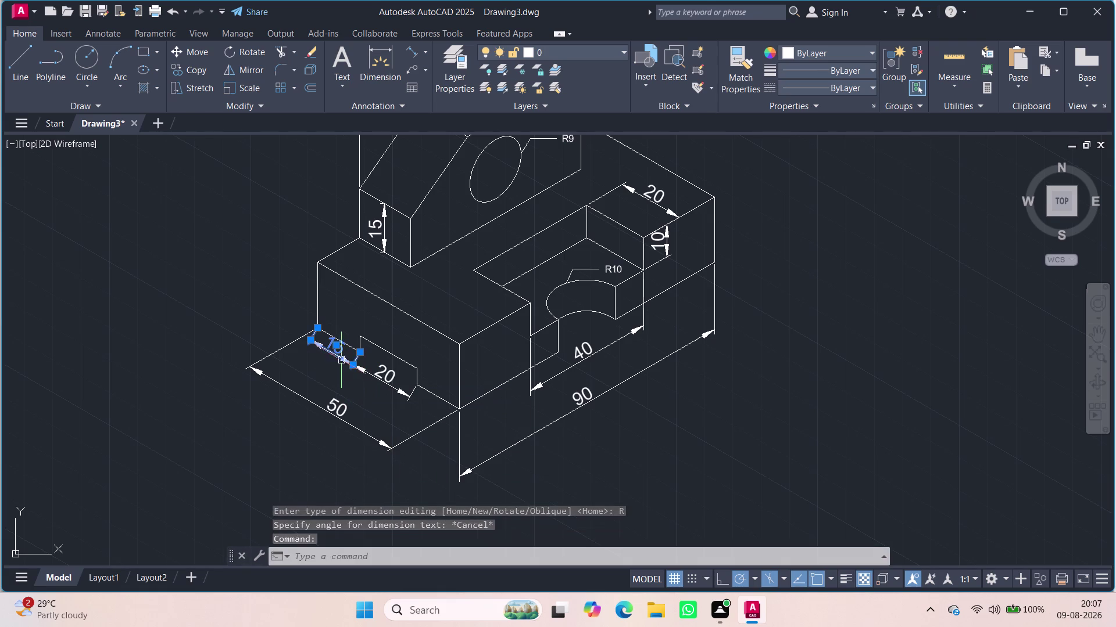
click(365, 371)
text(DIM)
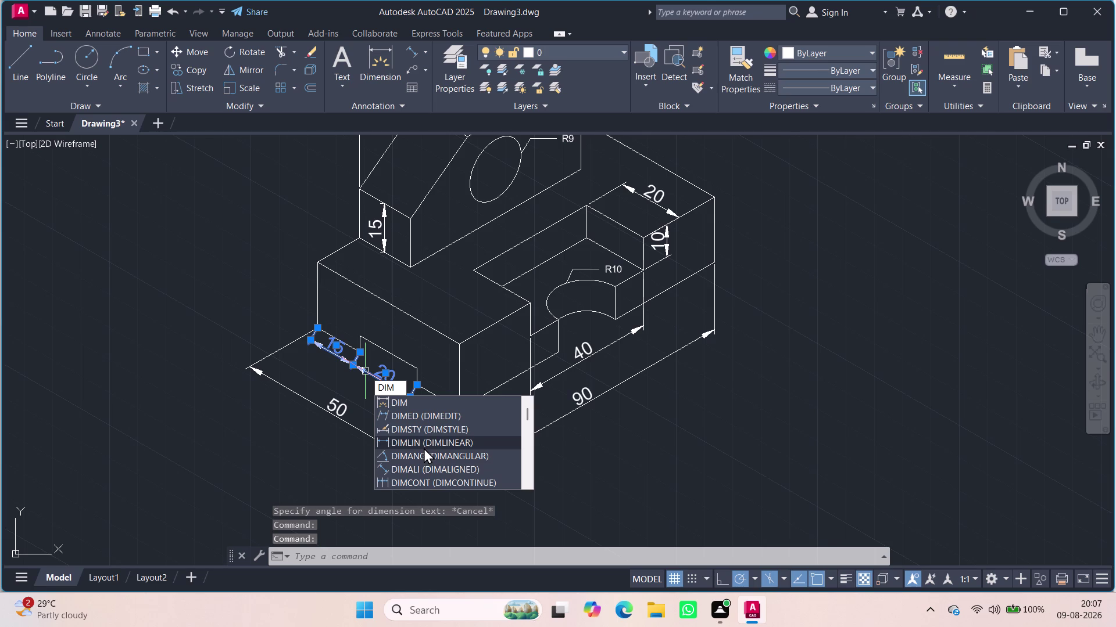
click(422, 417)
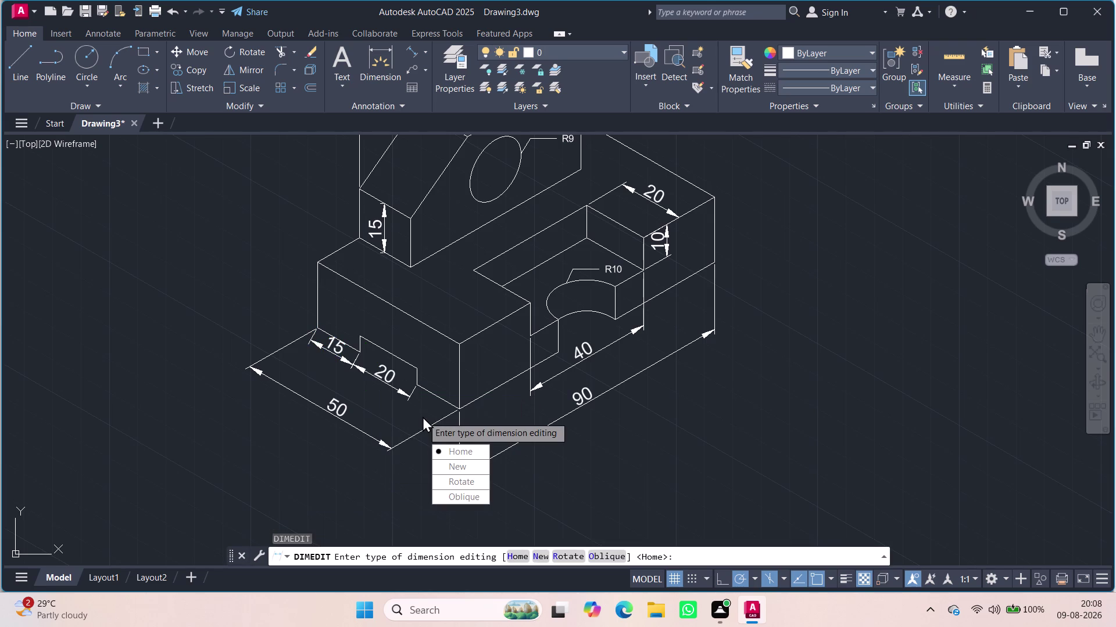
Oblique the 15 and 20 dimensions to a 30° angle.
drag(450, 494, 422, 417)
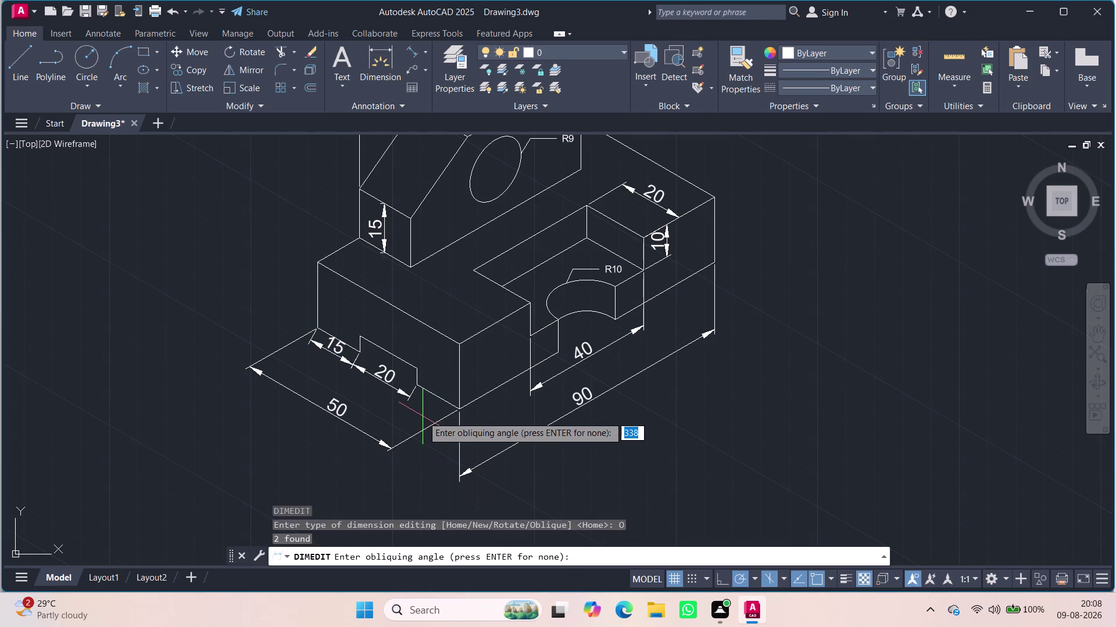
text(30)
key(Return)
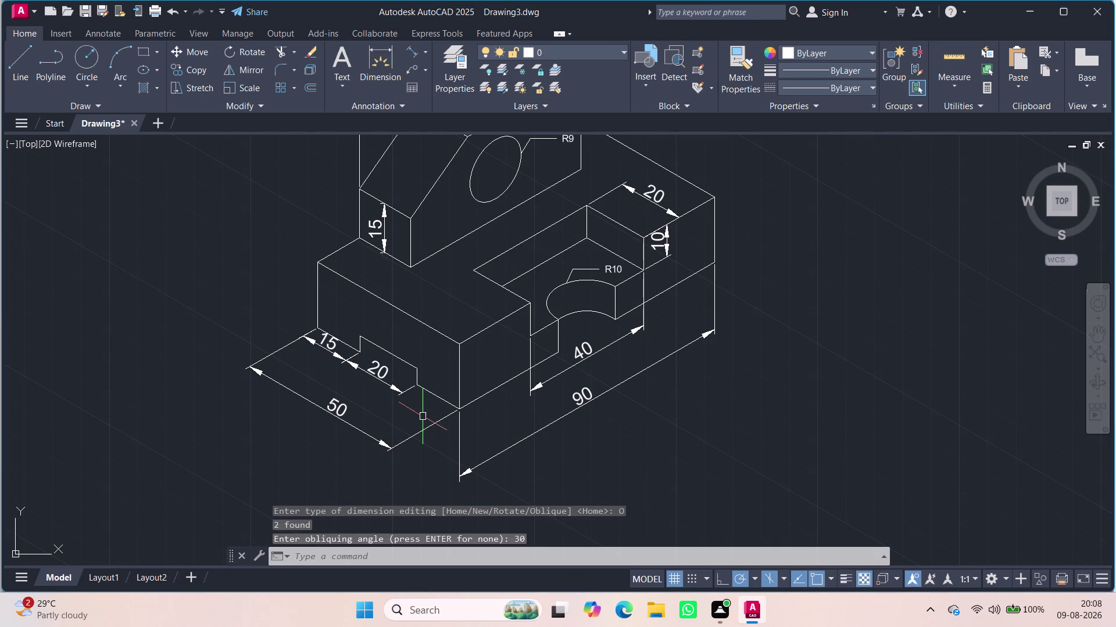
Reposition the 50 dimension line with its grip.
click(350, 423)
click(332, 420)
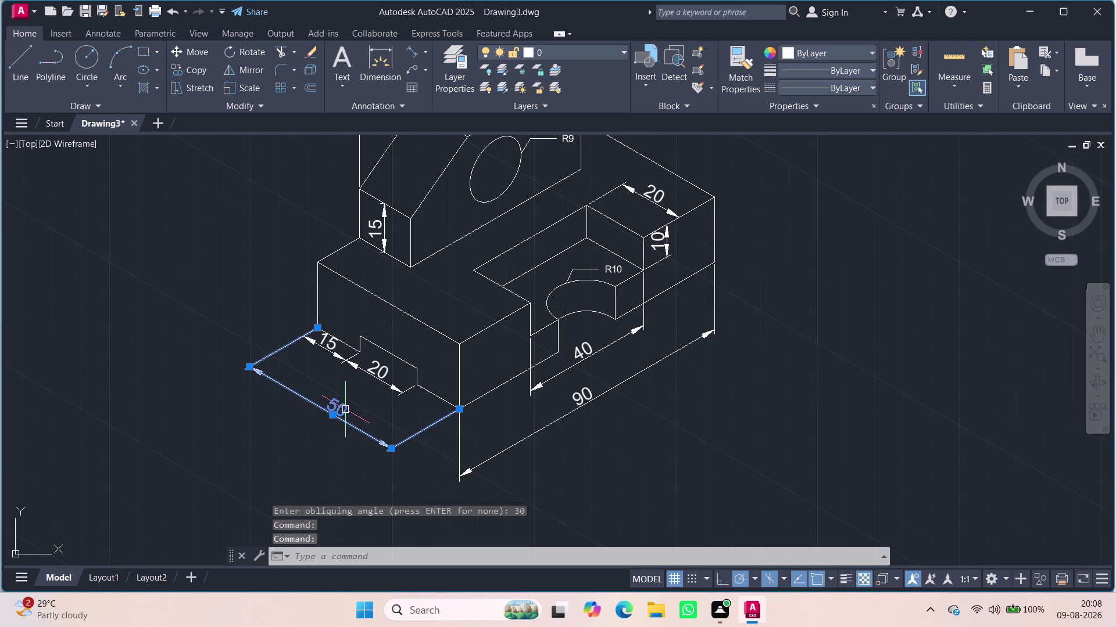
click(332, 417)
click(347, 402)
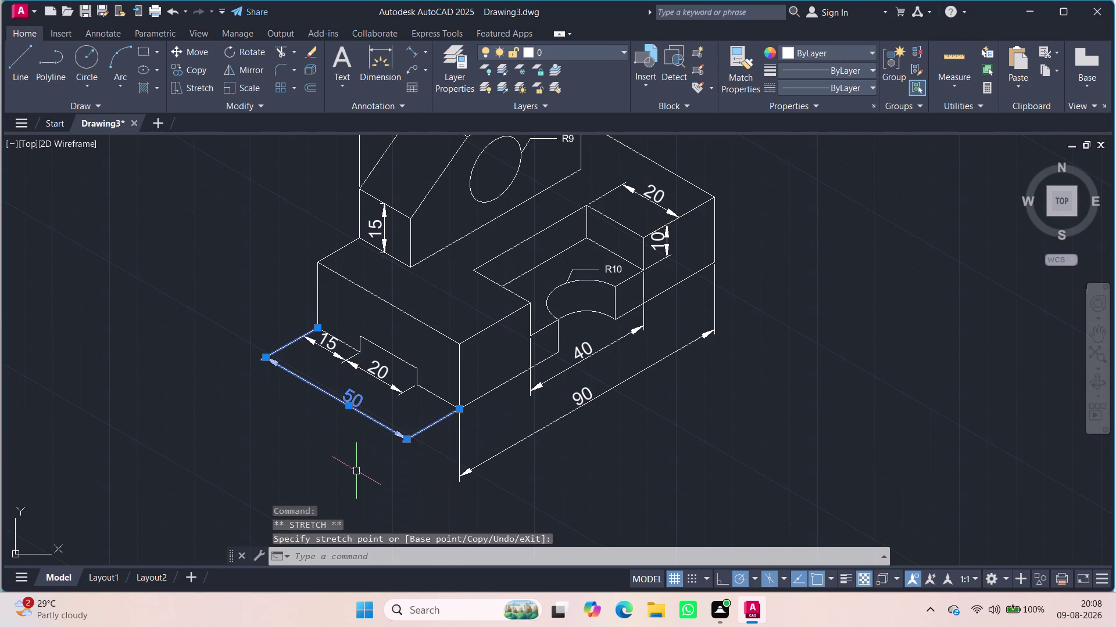
key(Escape)
Grip-move the 15 and 20 dimension lines so they line up.
scroll(up, 3)
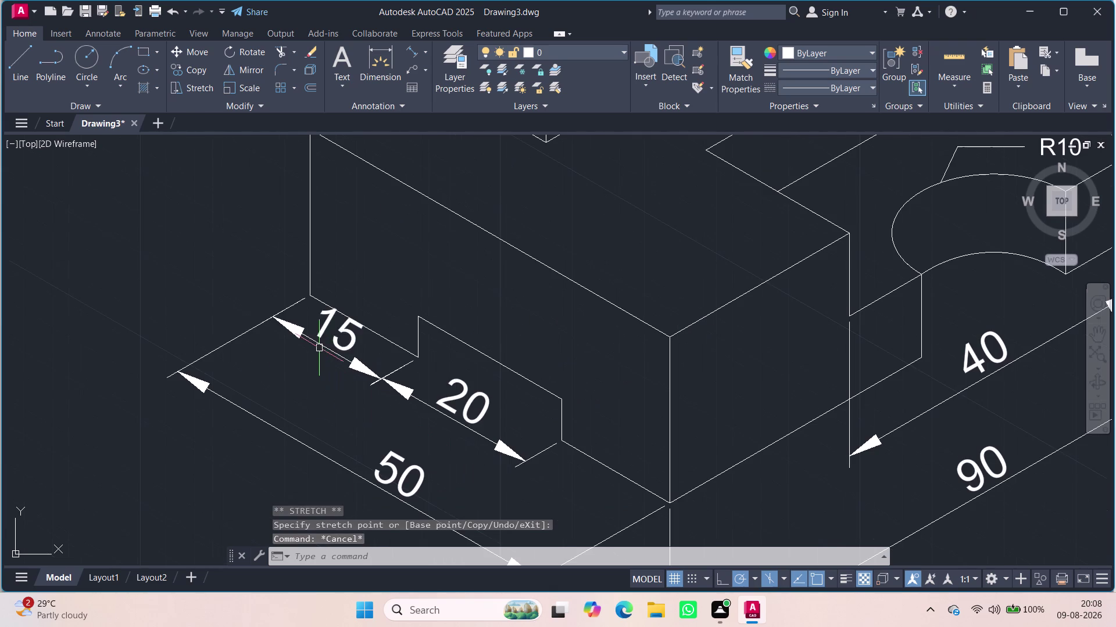
click(333, 350)
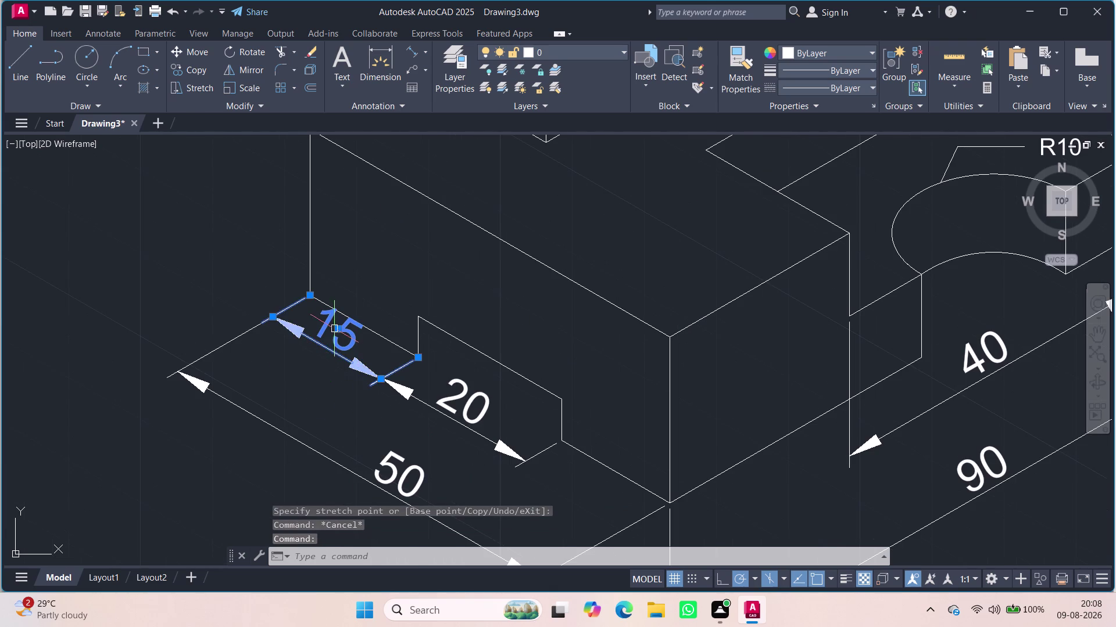
click(338, 332)
click(301, 363)
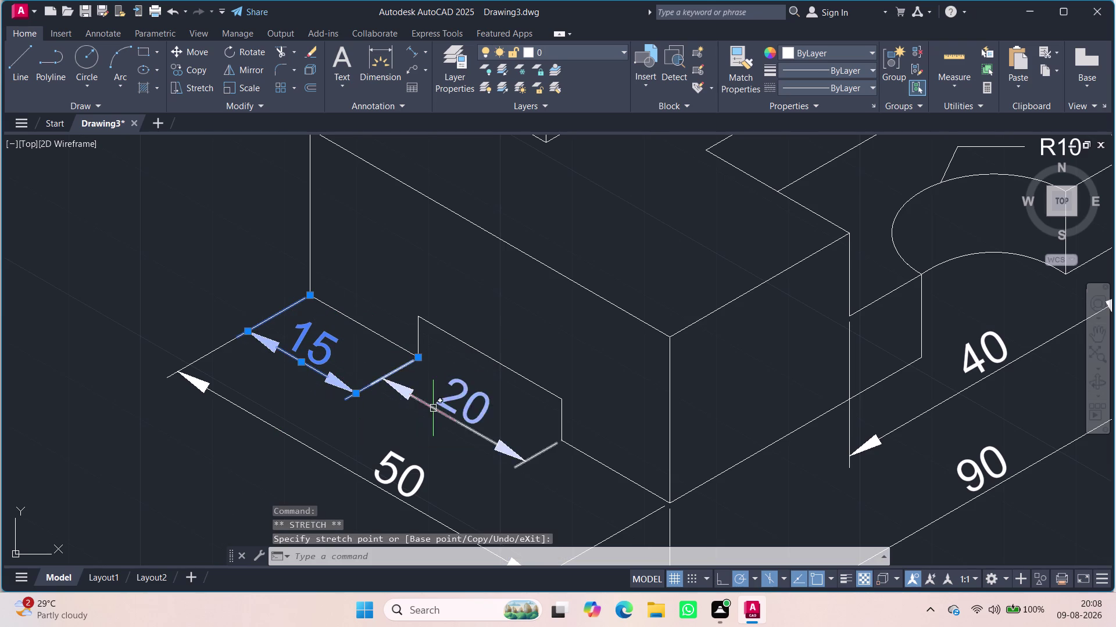
click(433, 409)
click(462, 403)
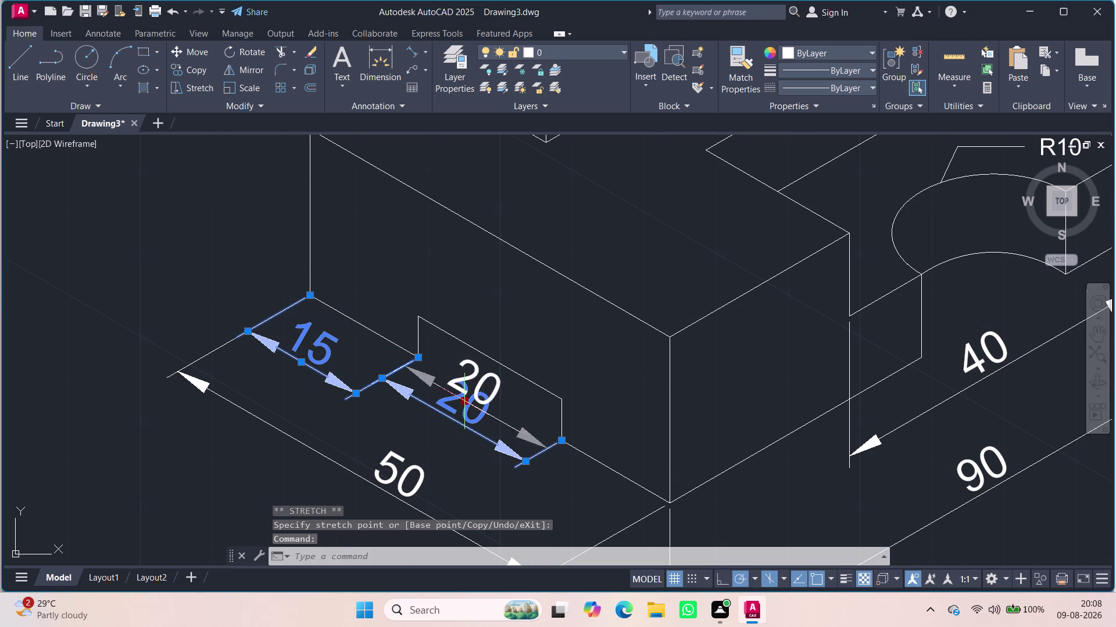
click(422, 425)
scroll(down, 3)
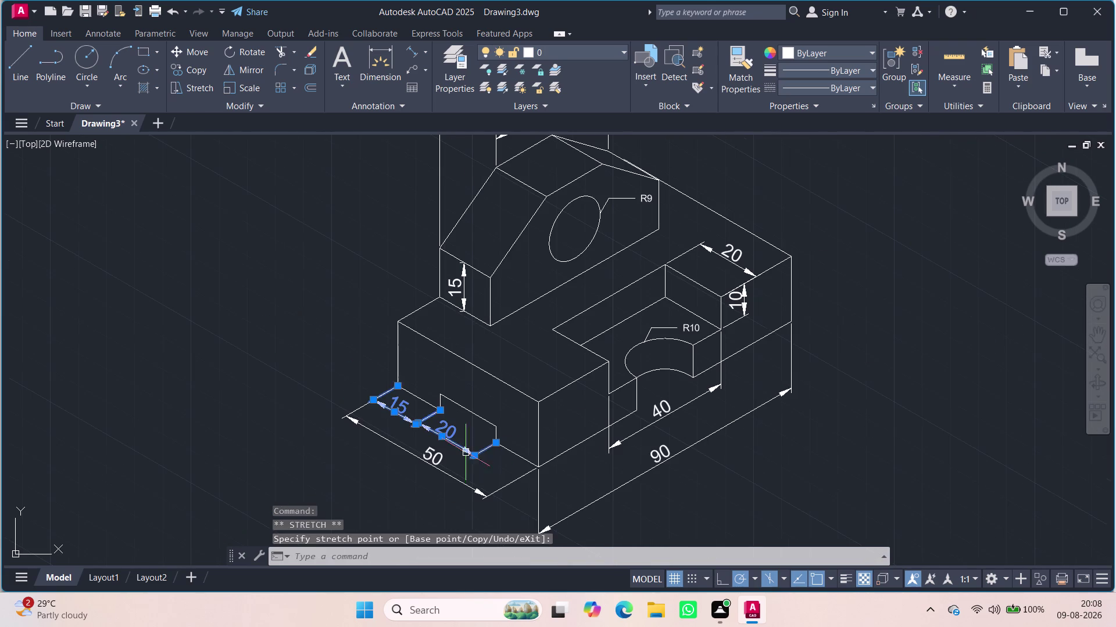
key(Escape)
middle_drag(735, 493, 668, 449)
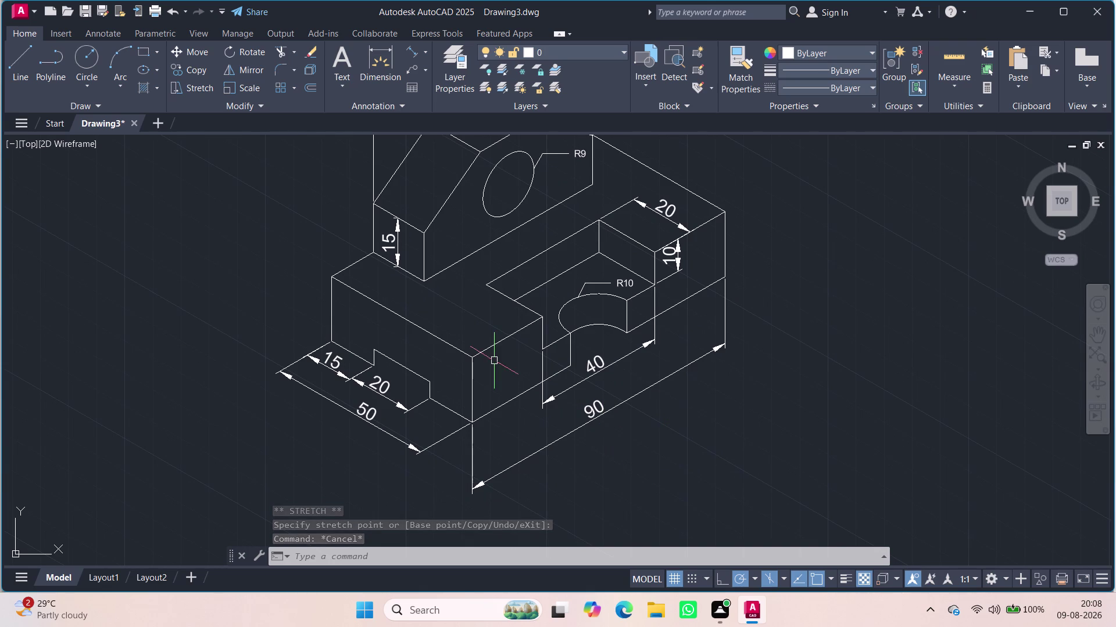
click(409, 49)
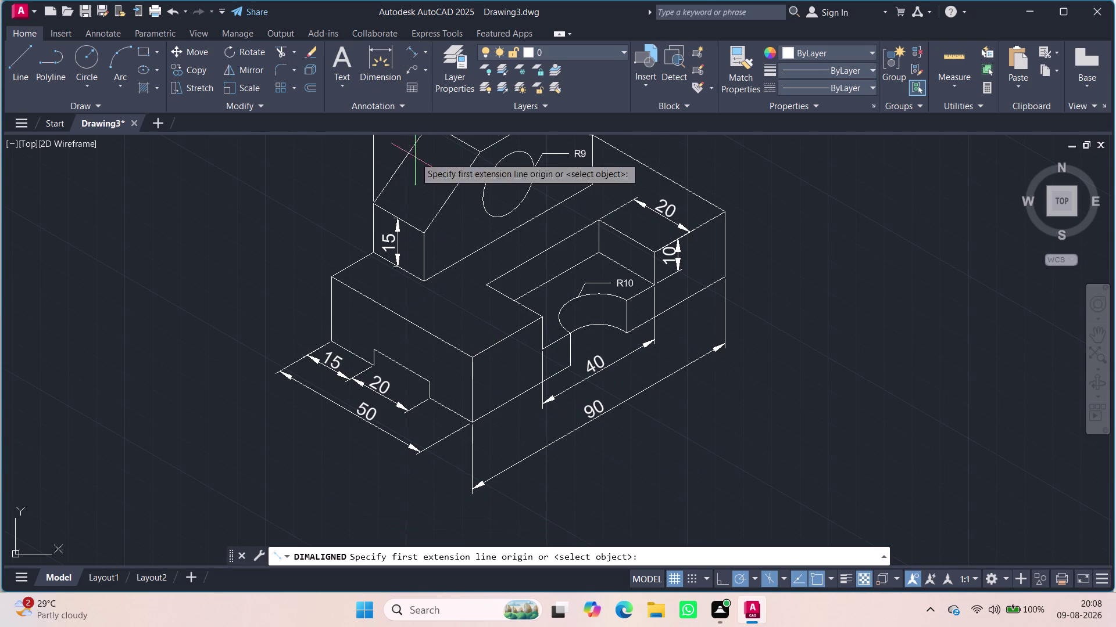
Add an aligned 5 dimension along the front step's riser.
click(429, 401)
click(429, 381)
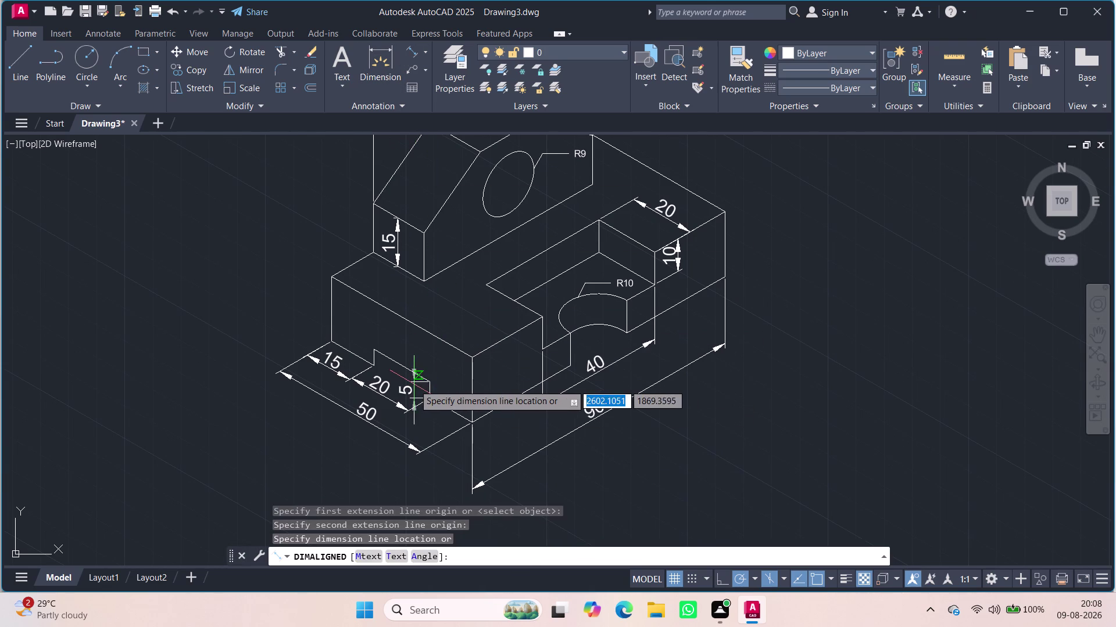
click(444, 393)
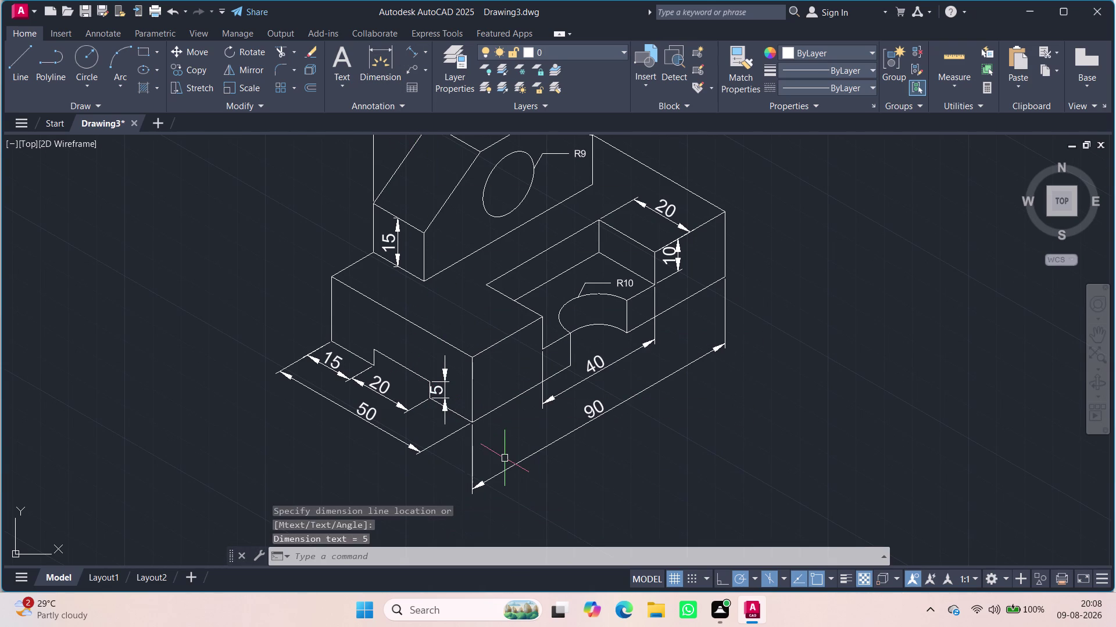
scroll(up, 3)
Oblique the 5 dimension to 30° with DIMEDIT.
click(441, 395)
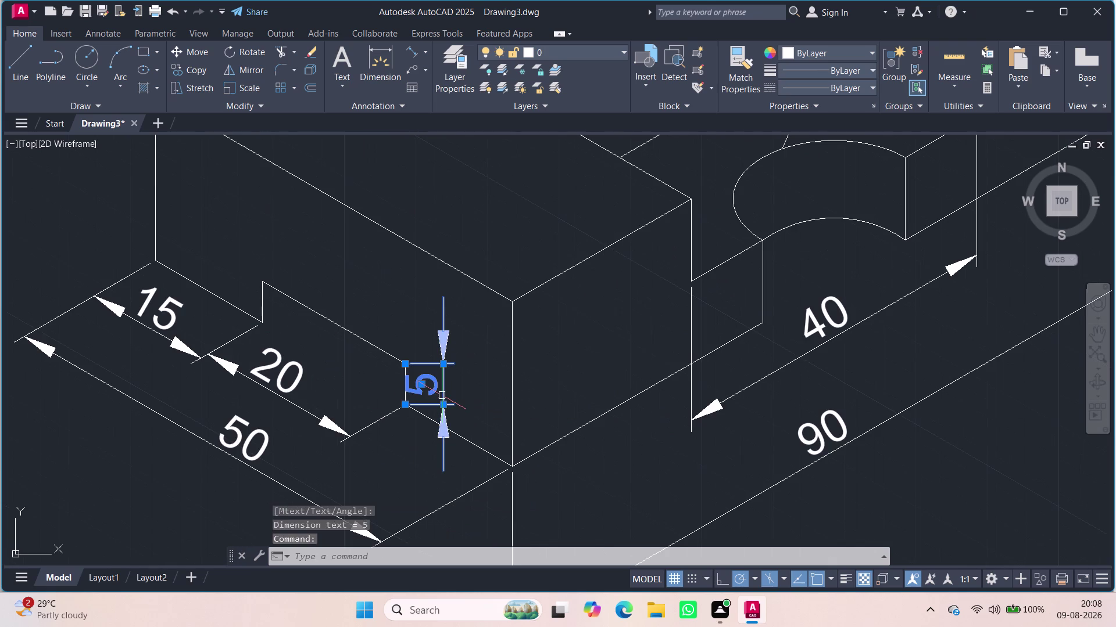
text(DIM)
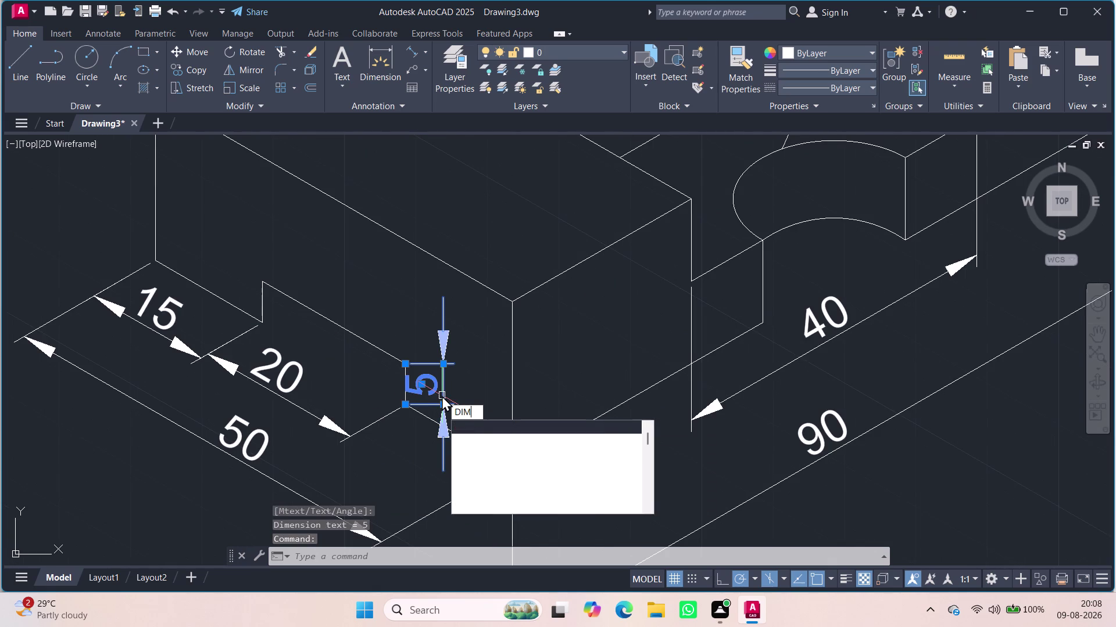
click(489, 434)
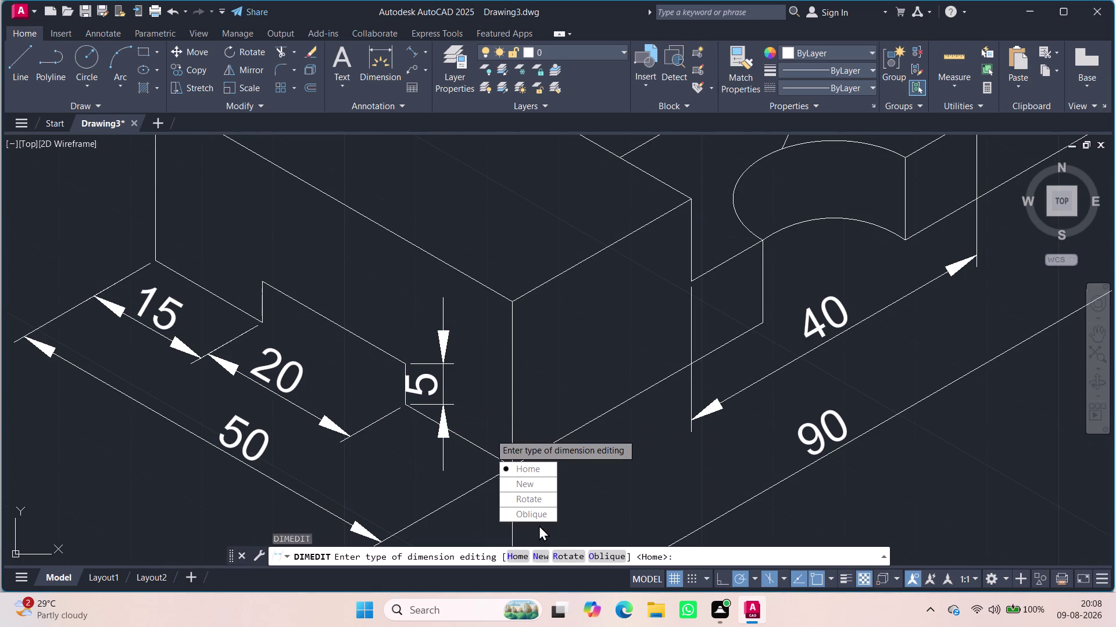
drag(531, 517, 490, 434)
text(30)
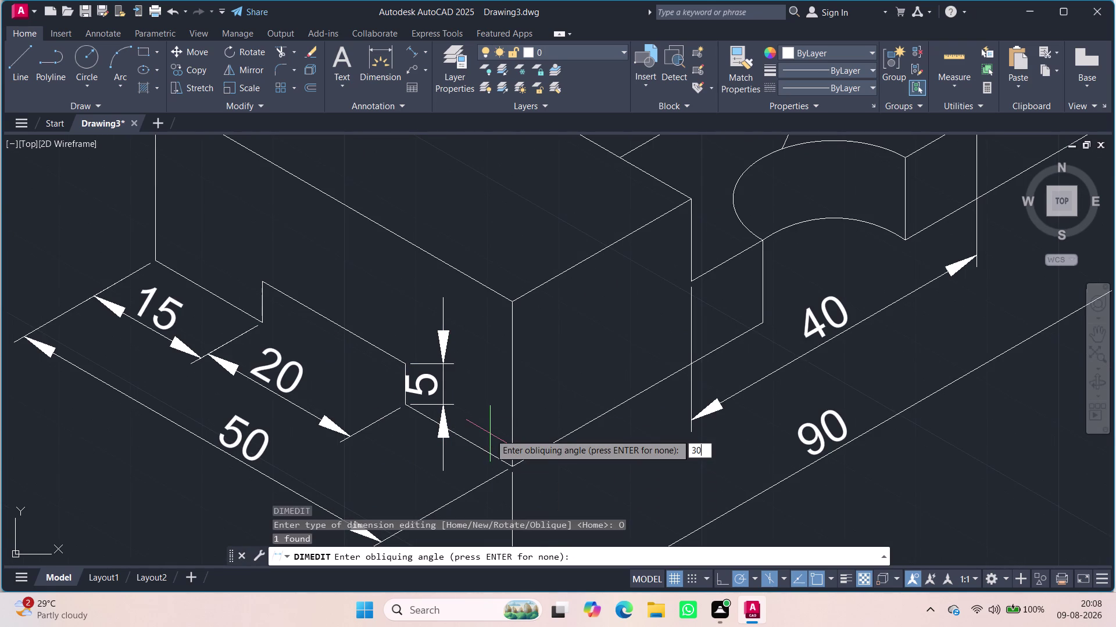
key(Return)
key(Escape)
Stretch the 5 dimension's text to sit beside its dimension line.
scroll(down, 3)
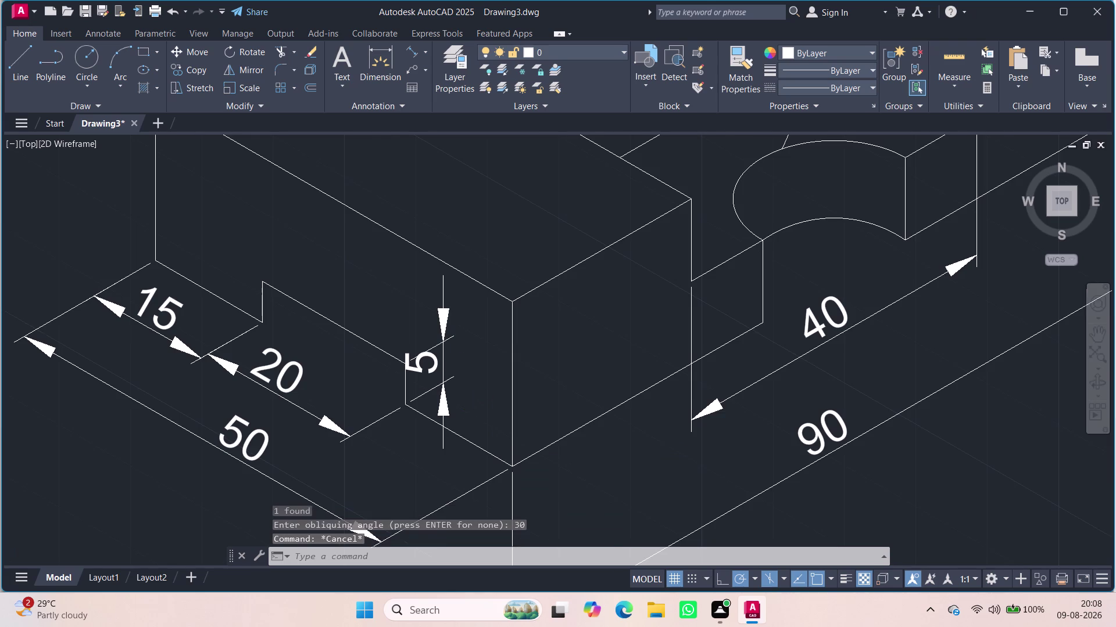
scroll(down, 3)
click(457, 375)
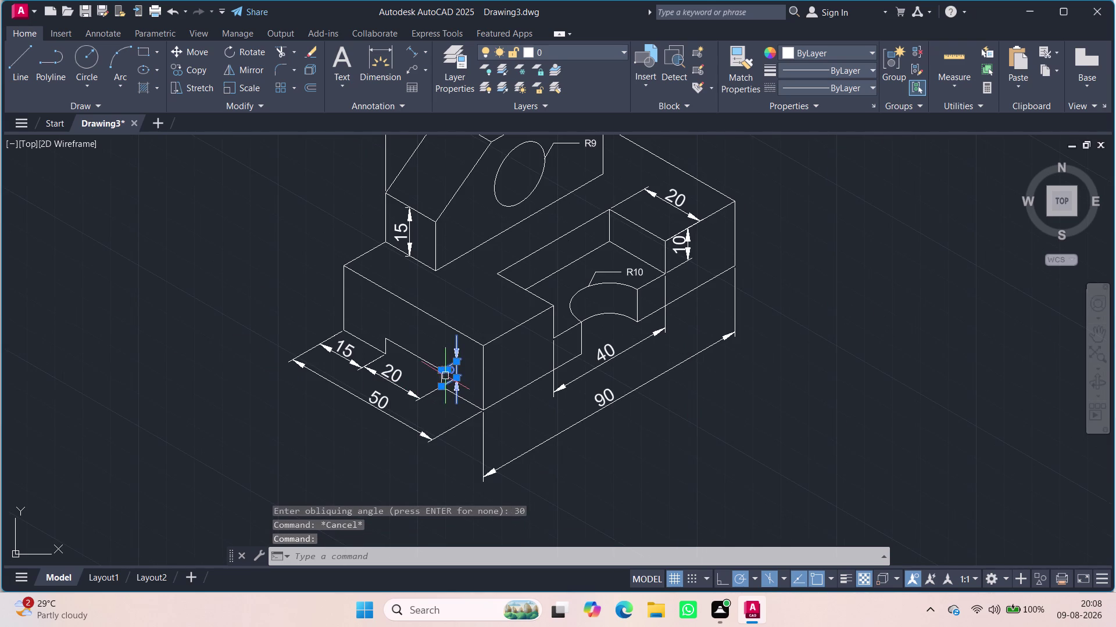
click(447, 370)
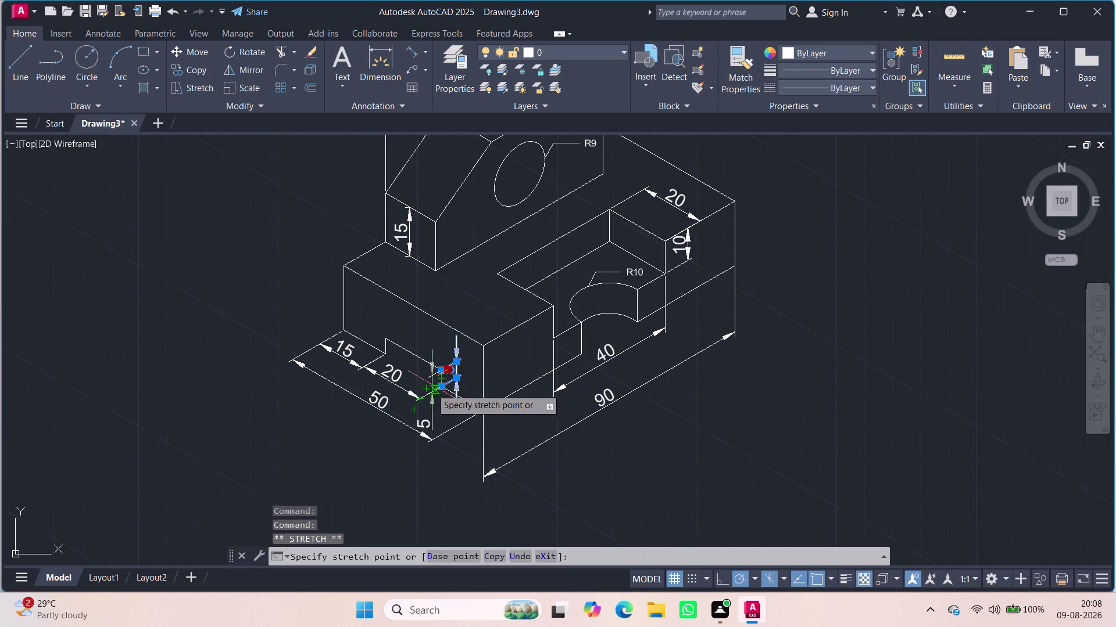
scroll(up, 3)
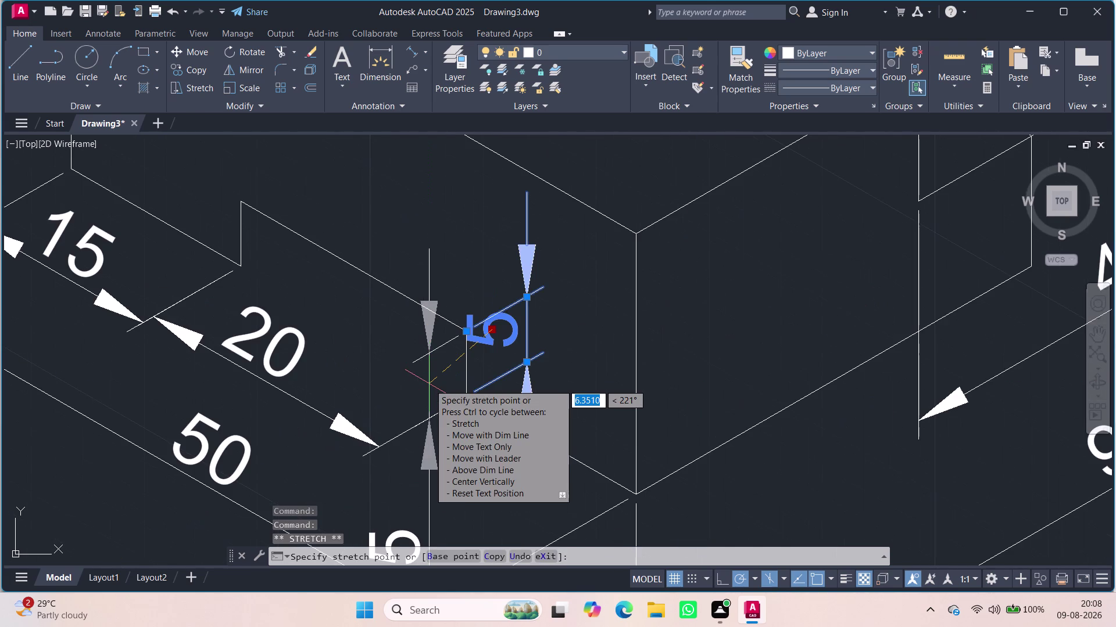
click(439, 378)
scroll(down, 3)
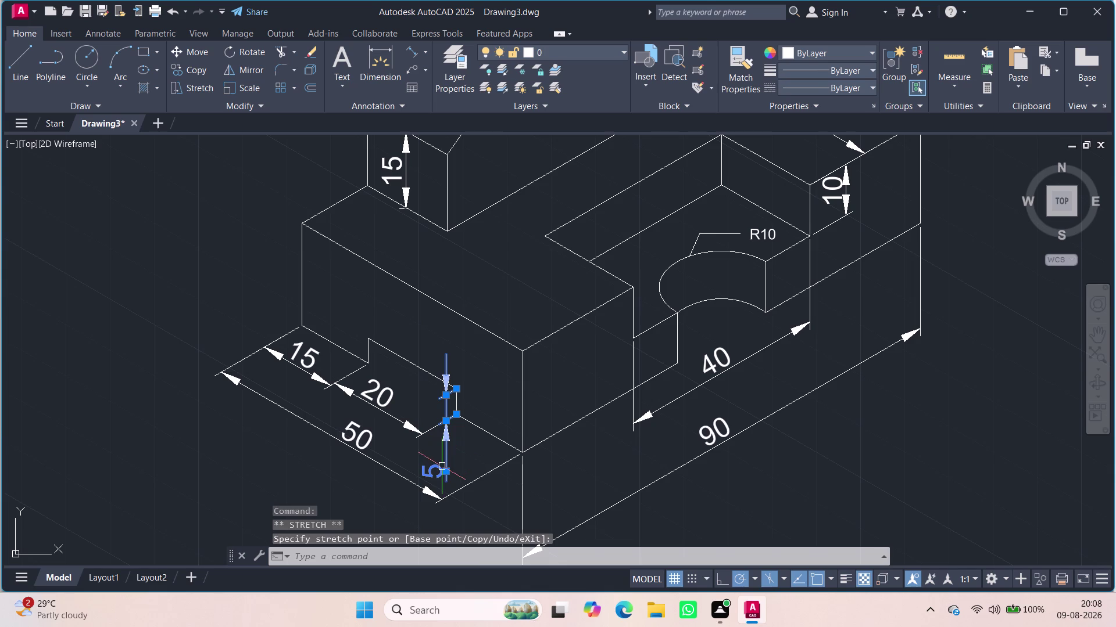
click(445, 469)
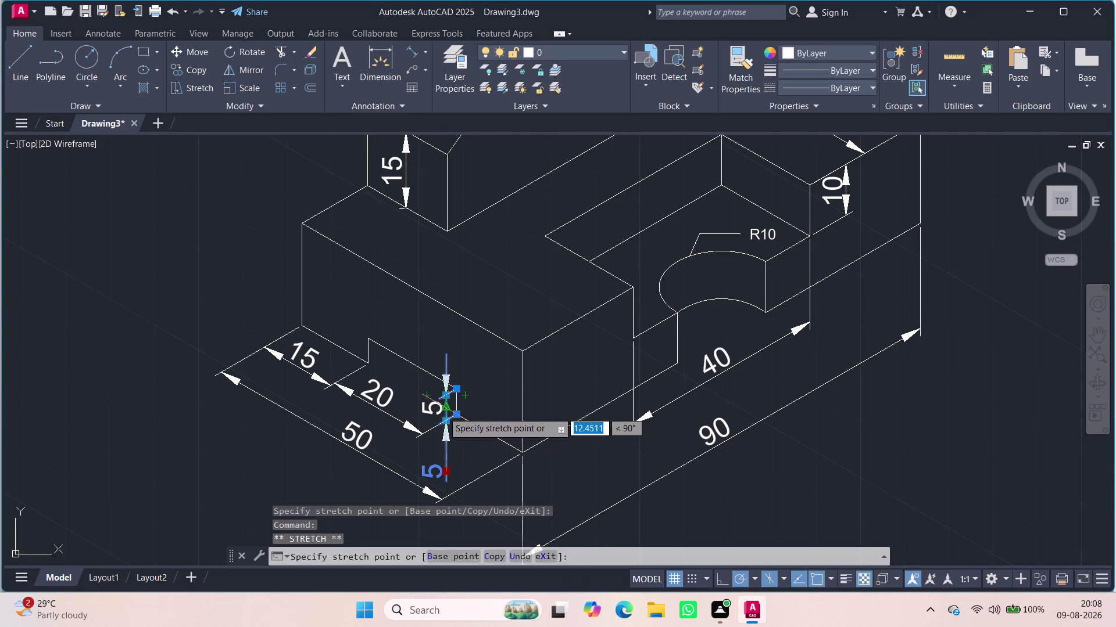
click(443, 412)
key(Escape)
scroll(down, 3)
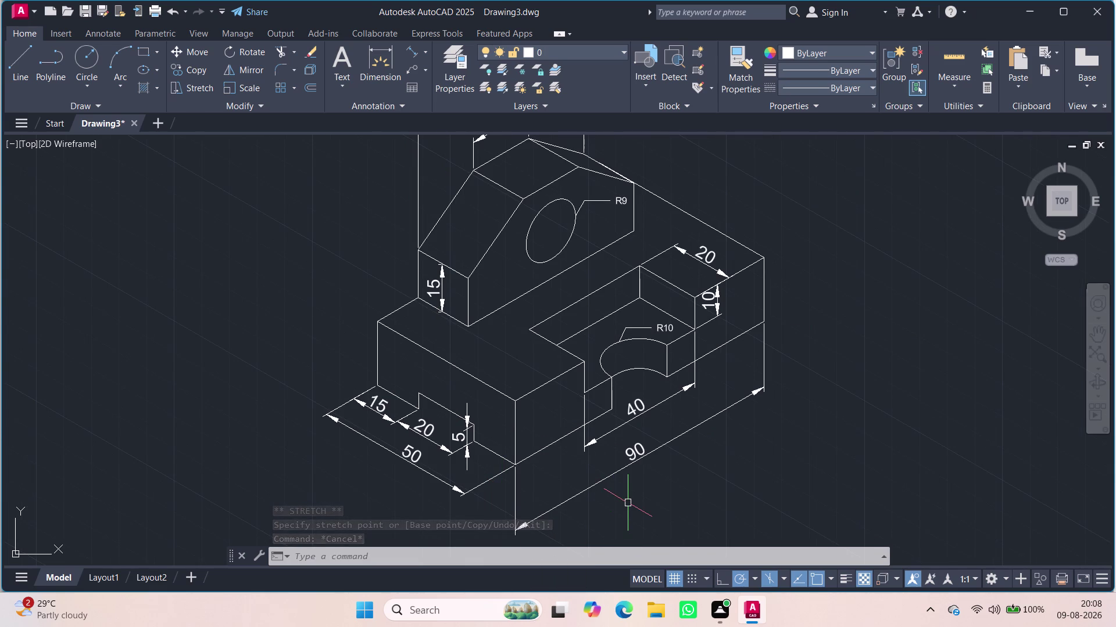
Place an aligned 30 dimension on the middle step's edge in front of the upright.
scroll(down, 3)
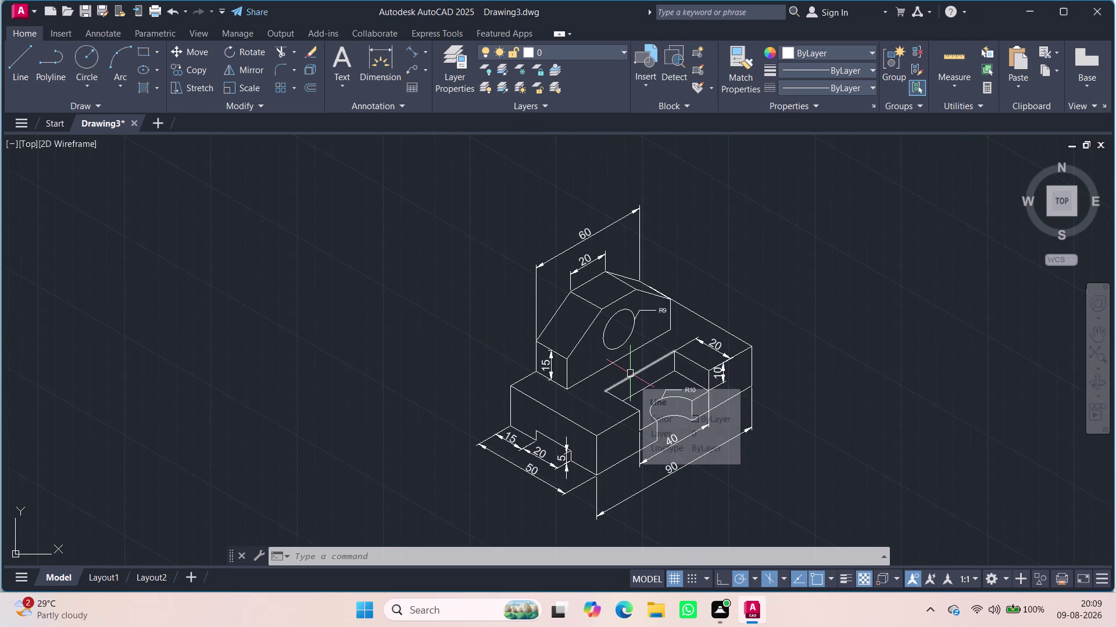
scroll(up, 3)
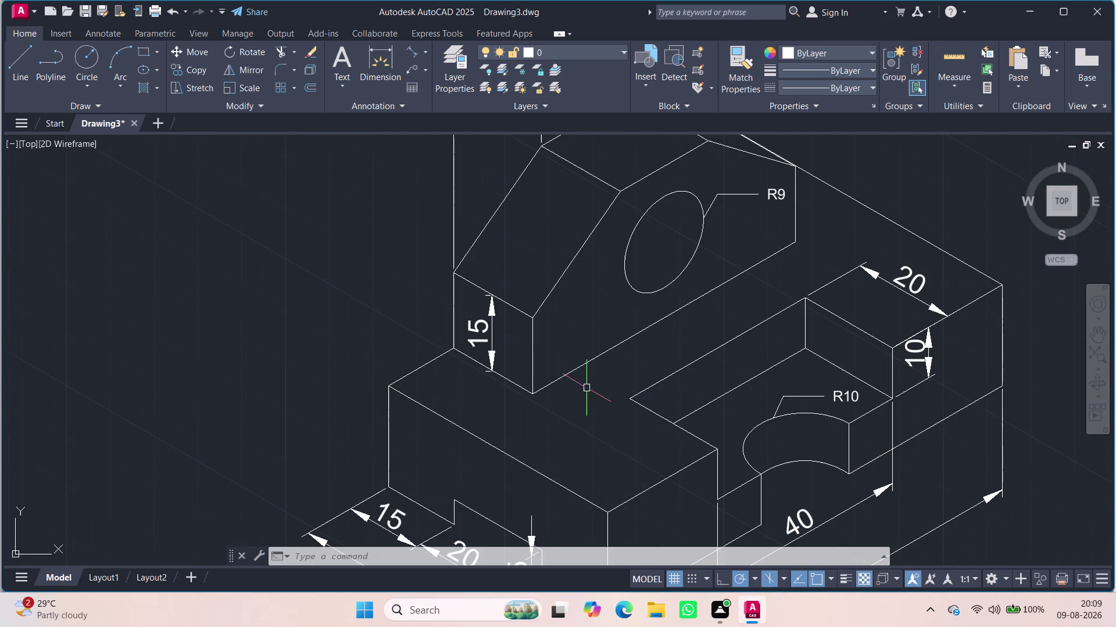
scroll(down, 3)
middle_drag(637, 377, 589, 405)
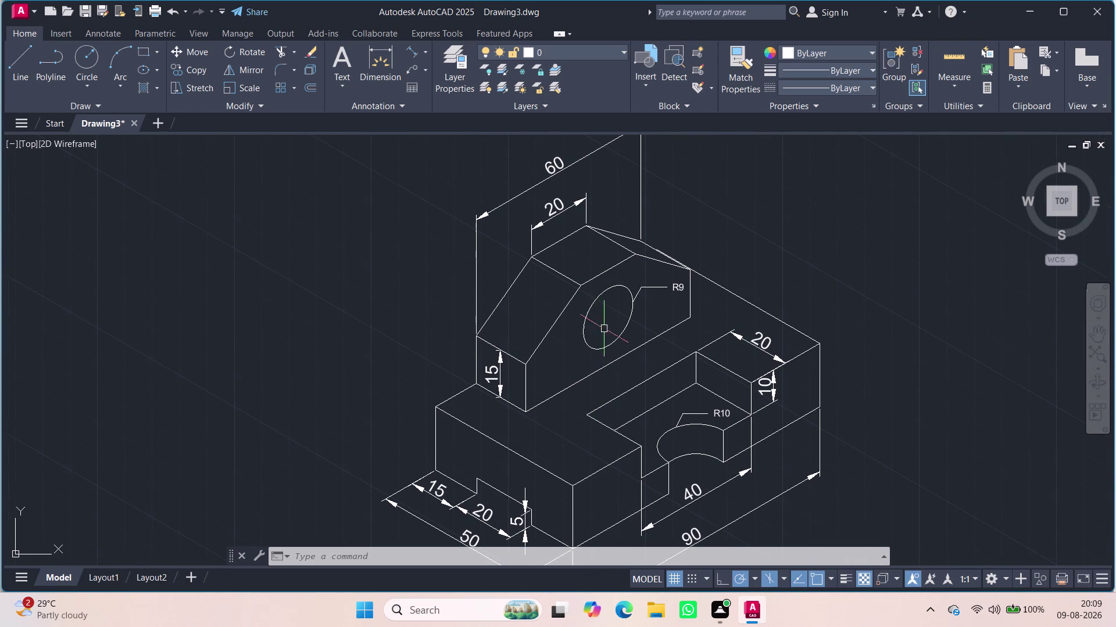
click(414, 43)
click(410, 50)
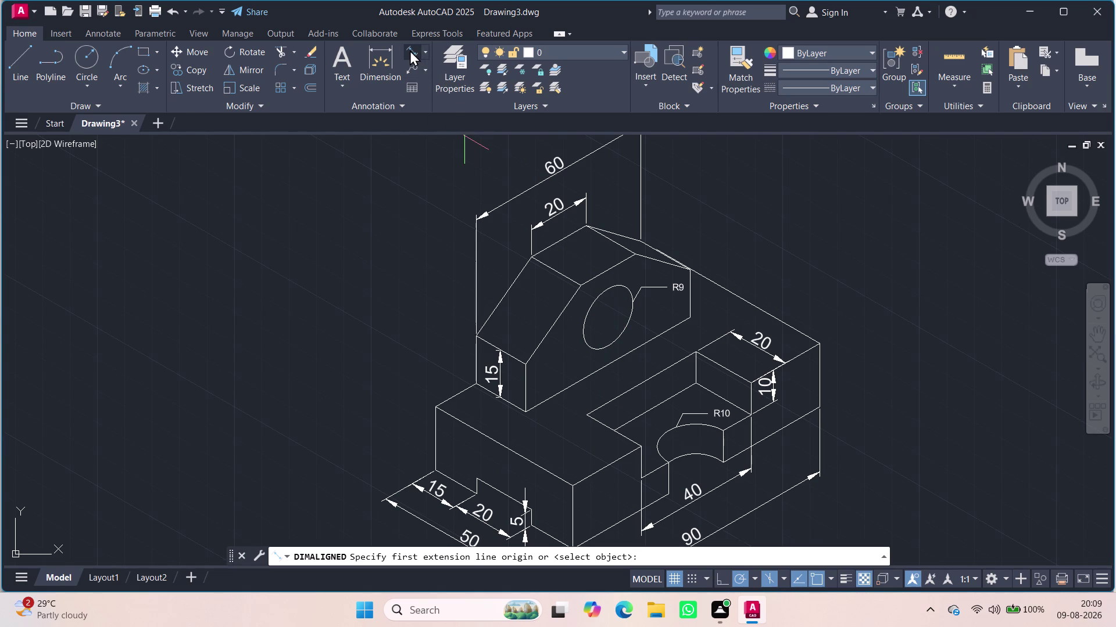
click(526, 410)
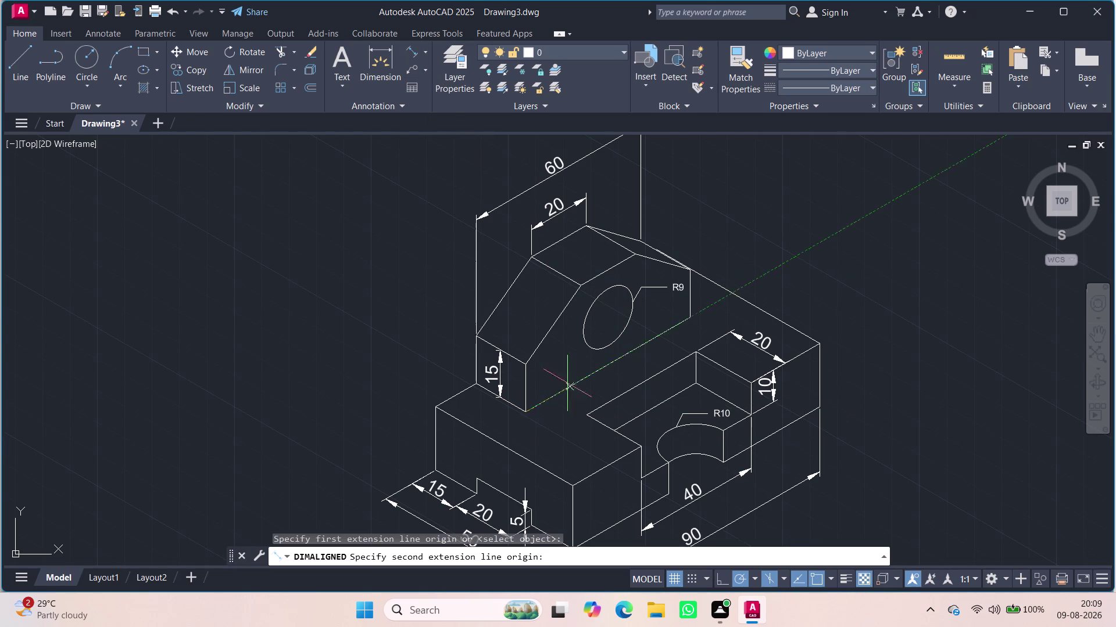
click(607, 362)
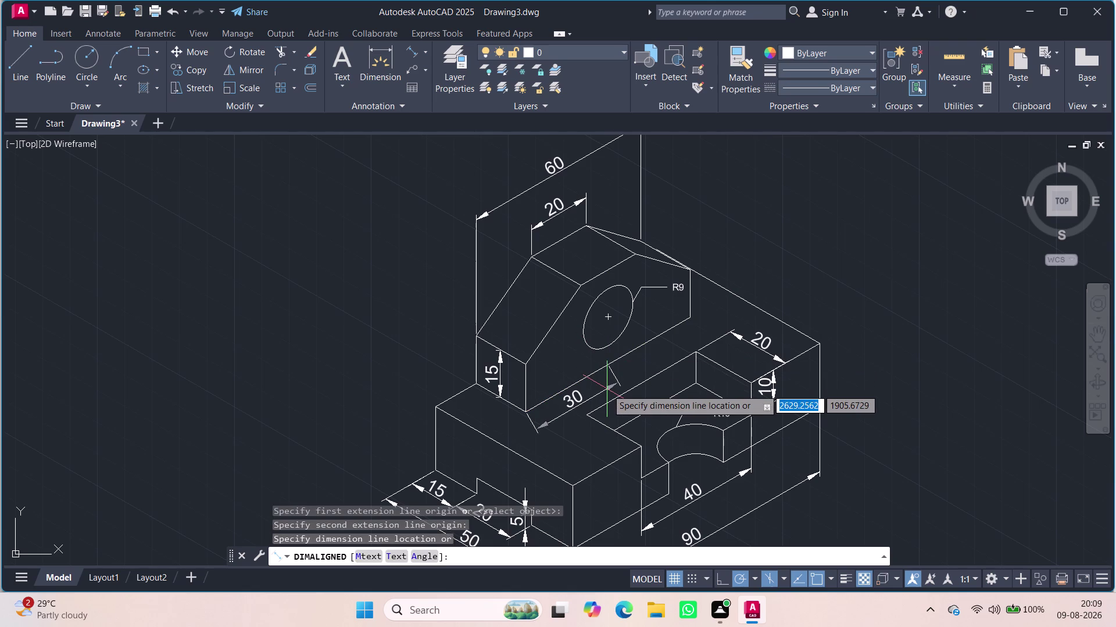
click(607, 390)
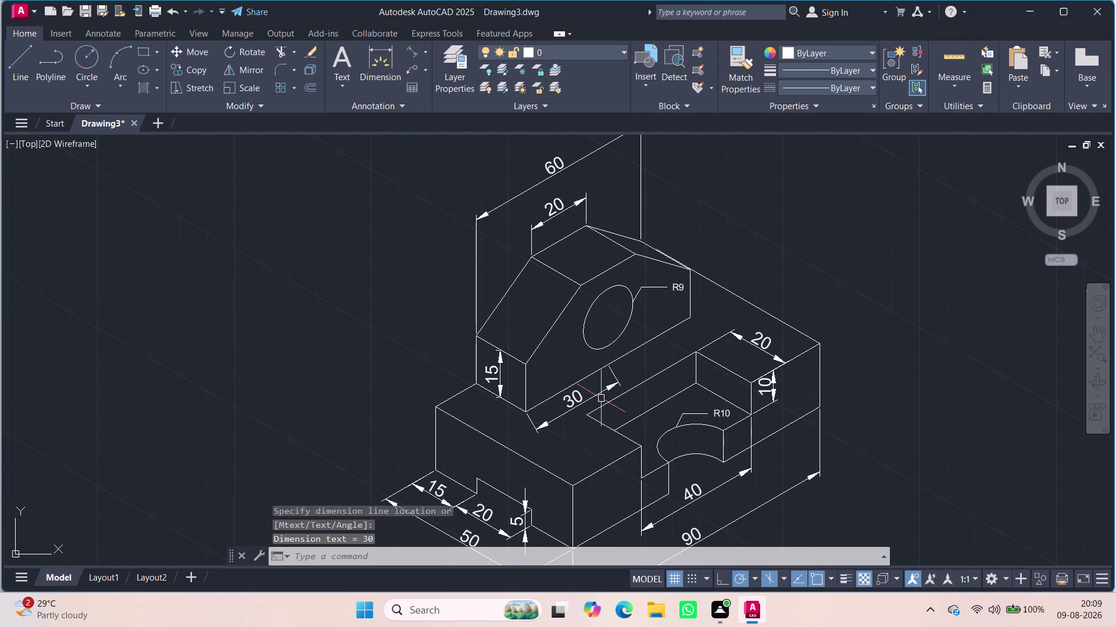
click(595, 398)
Oblique the 30 dimension's extension lines at 30° with DIMEDIT.
text(dime)
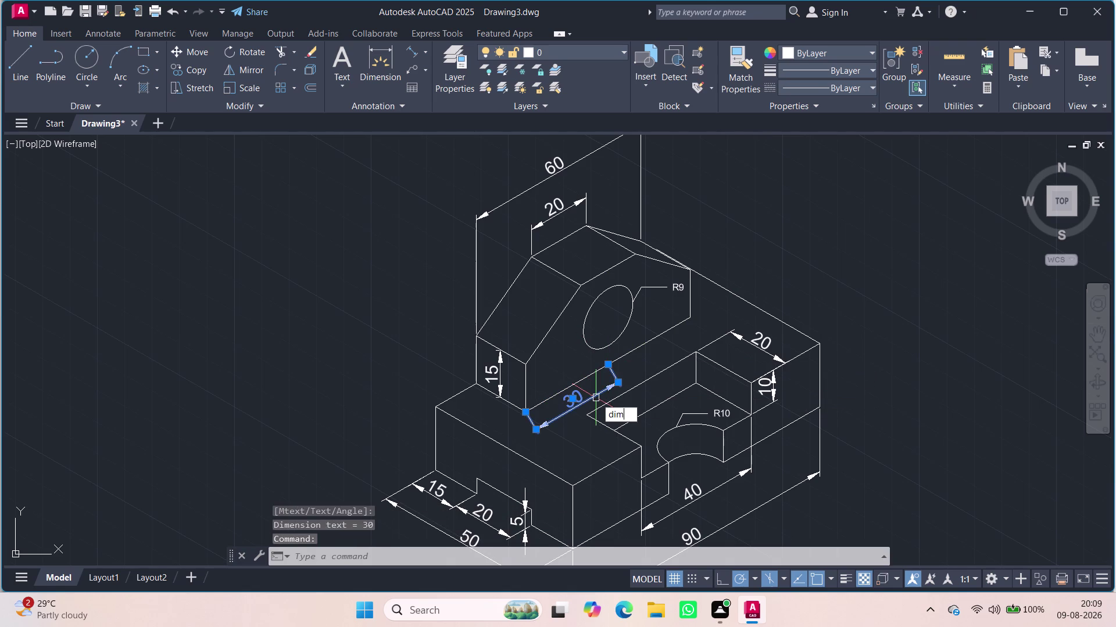
click(635, 430)
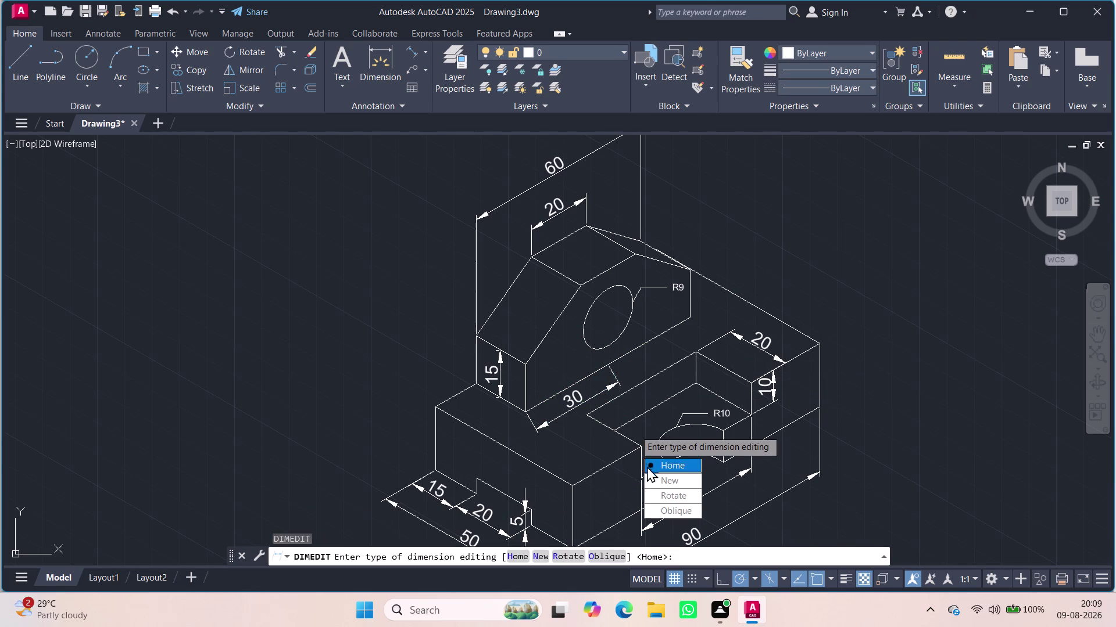
drag(660, 514, 634, 431)
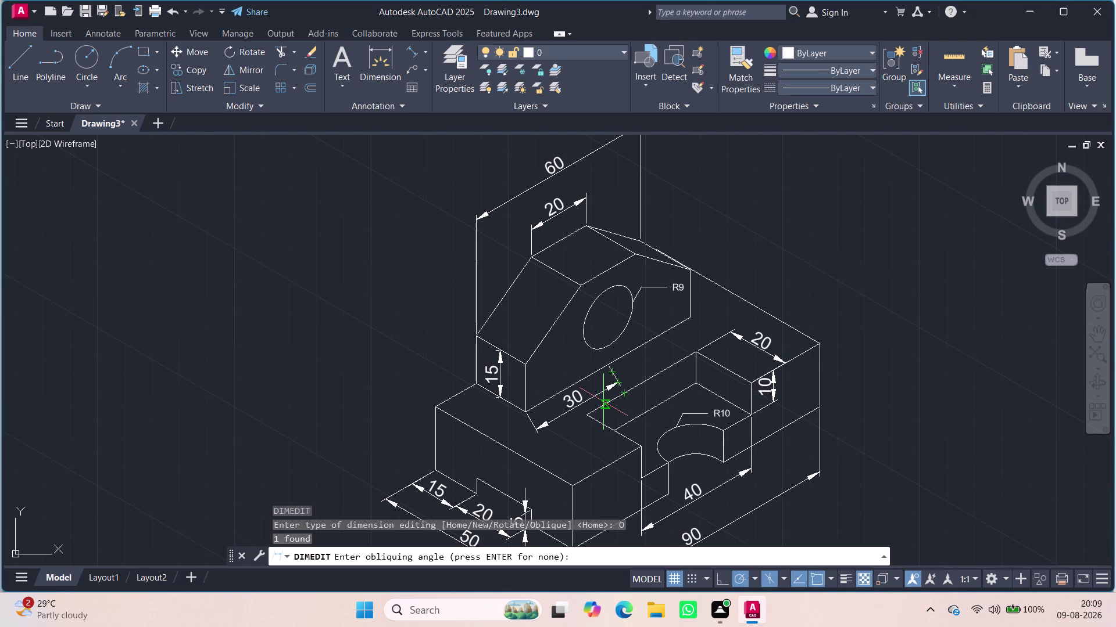
text(30)
key(Return)
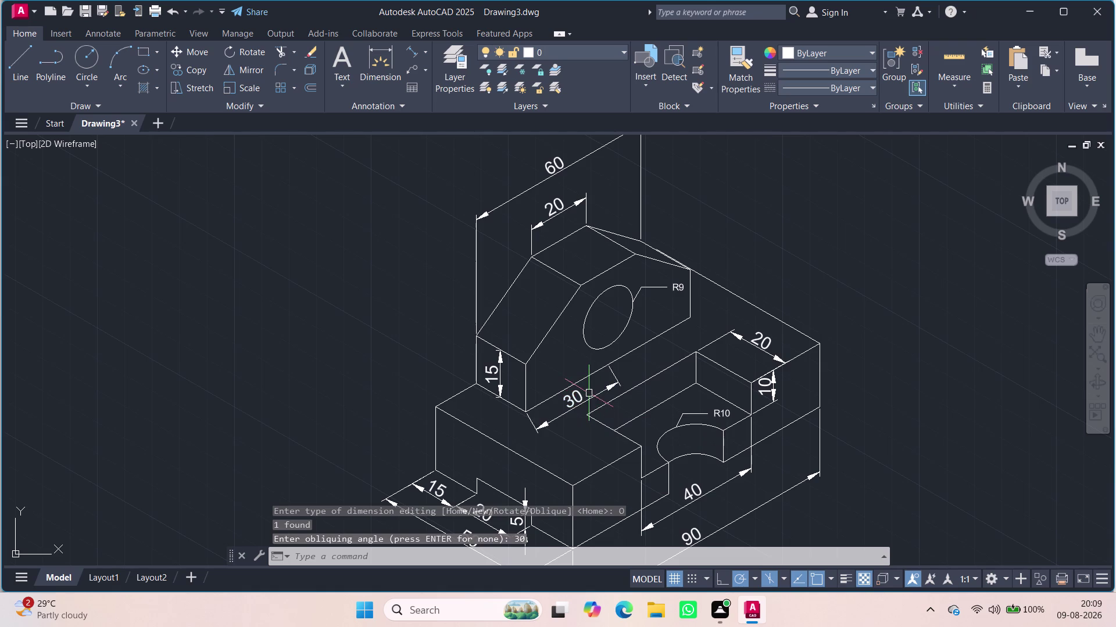
Reselect the 30 dimension and start DIMEDIT on it again.
click(589, 401)
text(dim)
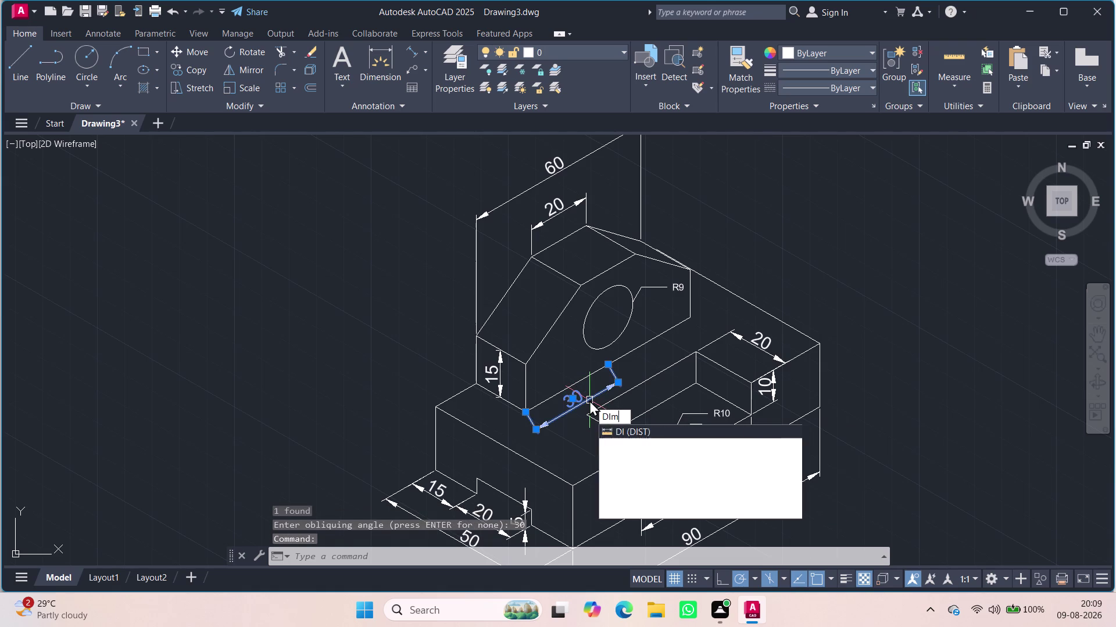
text(e)
click(627, 433)
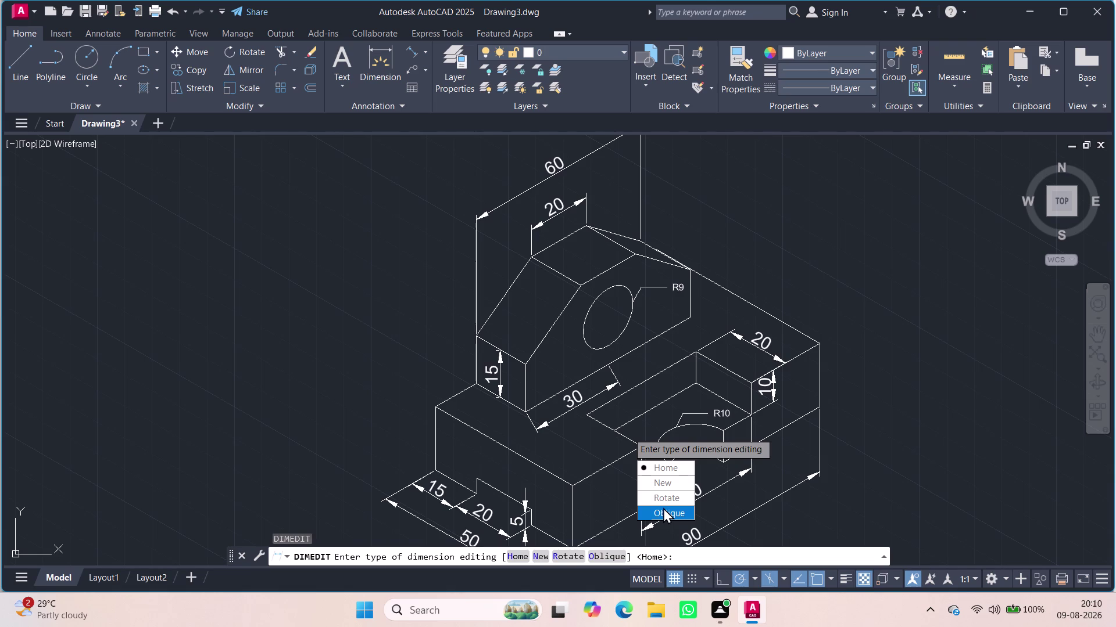
Re-oblique the 30 dimension's extension lines at 60°.
click(663, 508)
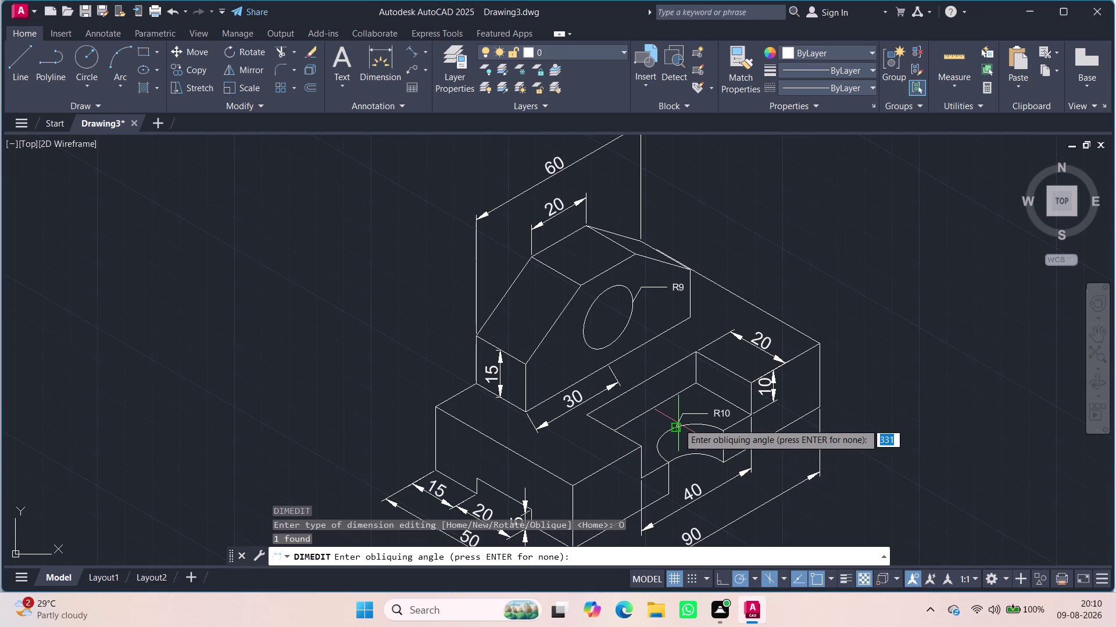
text(60)
key(Return)
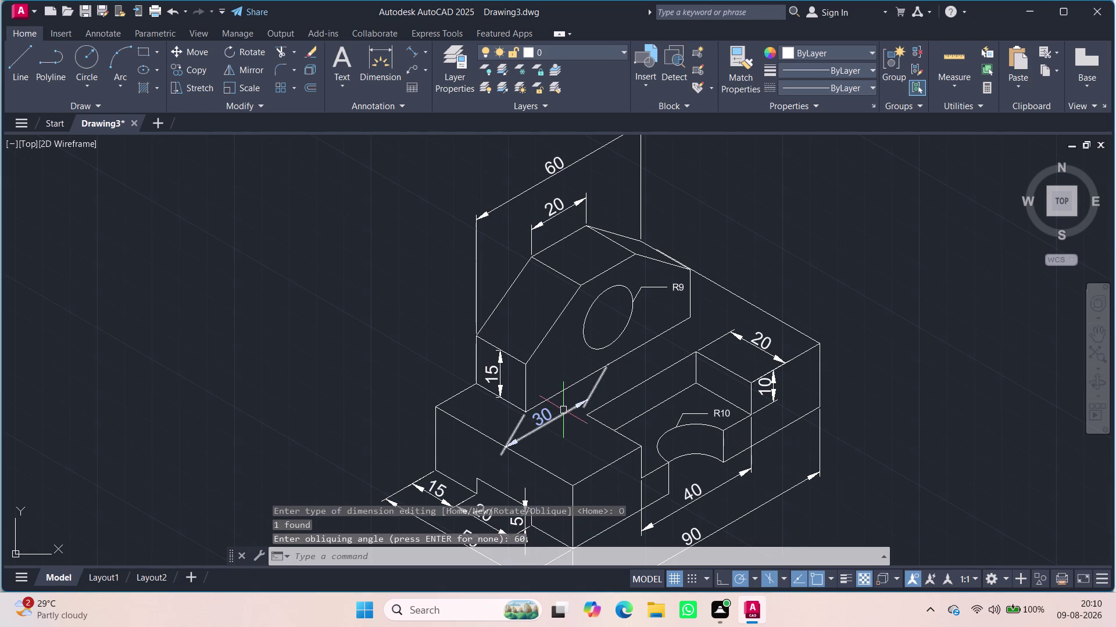
Re-oblique the 30 dimension at 90° so its extension lines stand vertical.
click(564, 411)
text(dim)
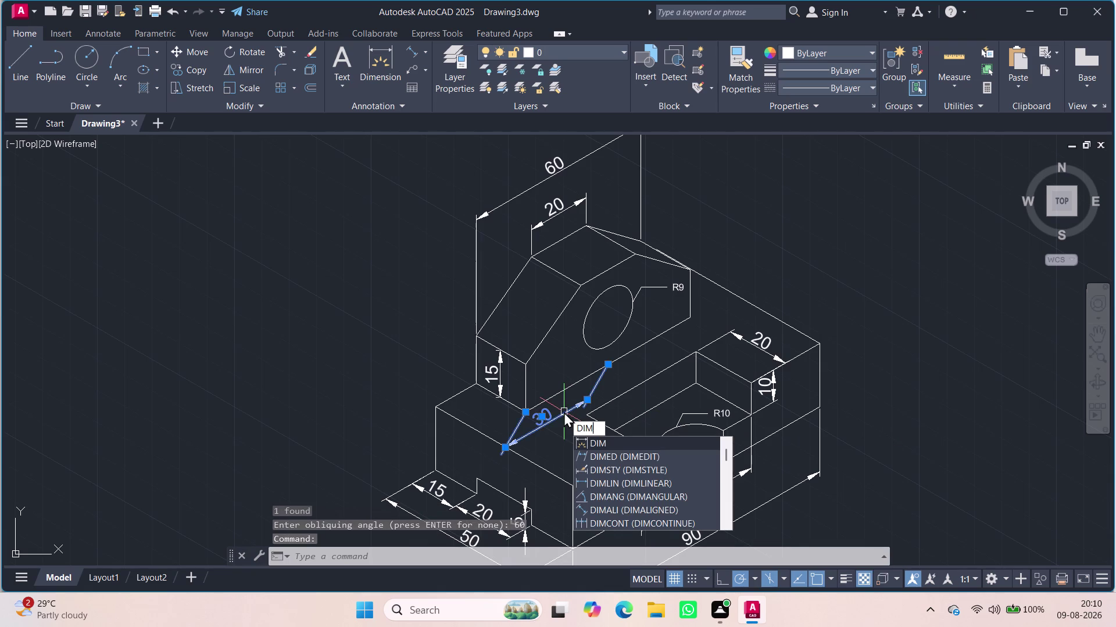
click(610, 459)
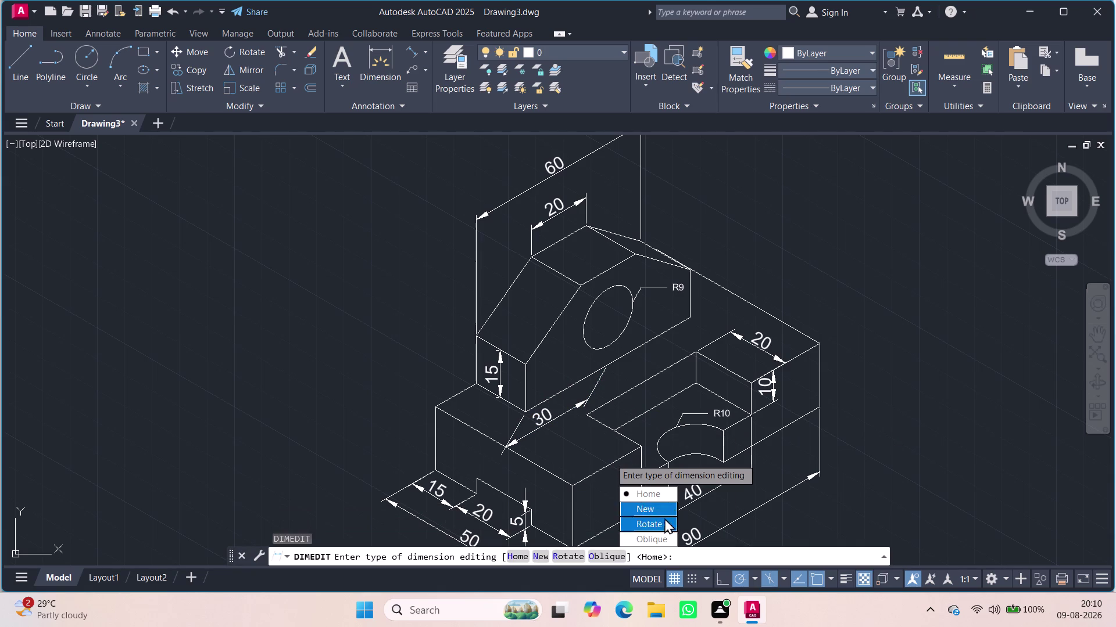
drag(656, 541, 610, 459)
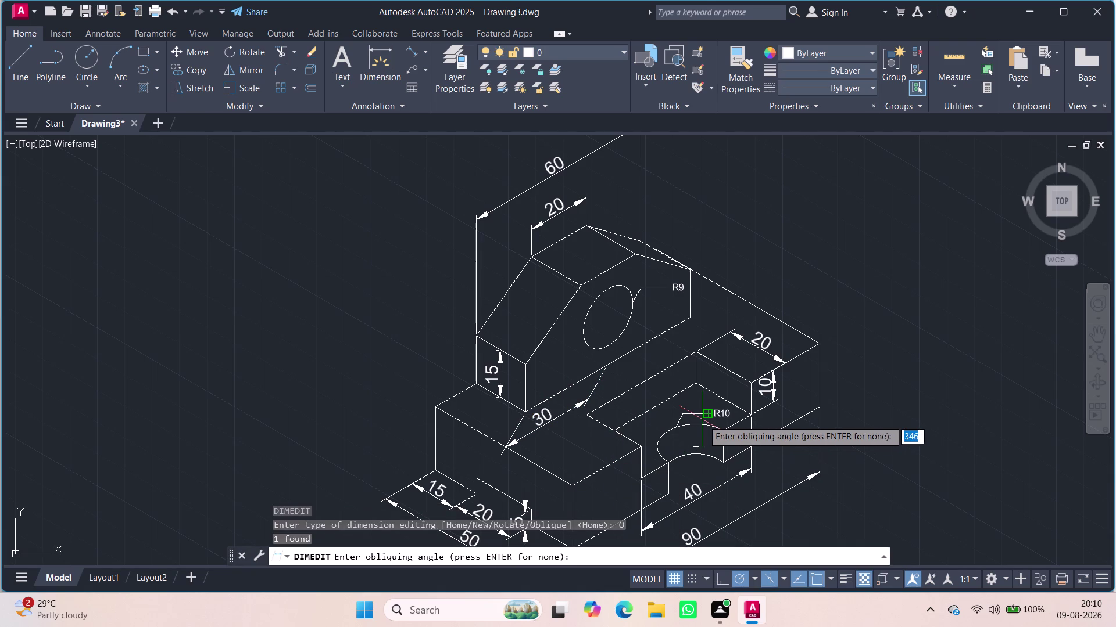
text(90)
key(Return)
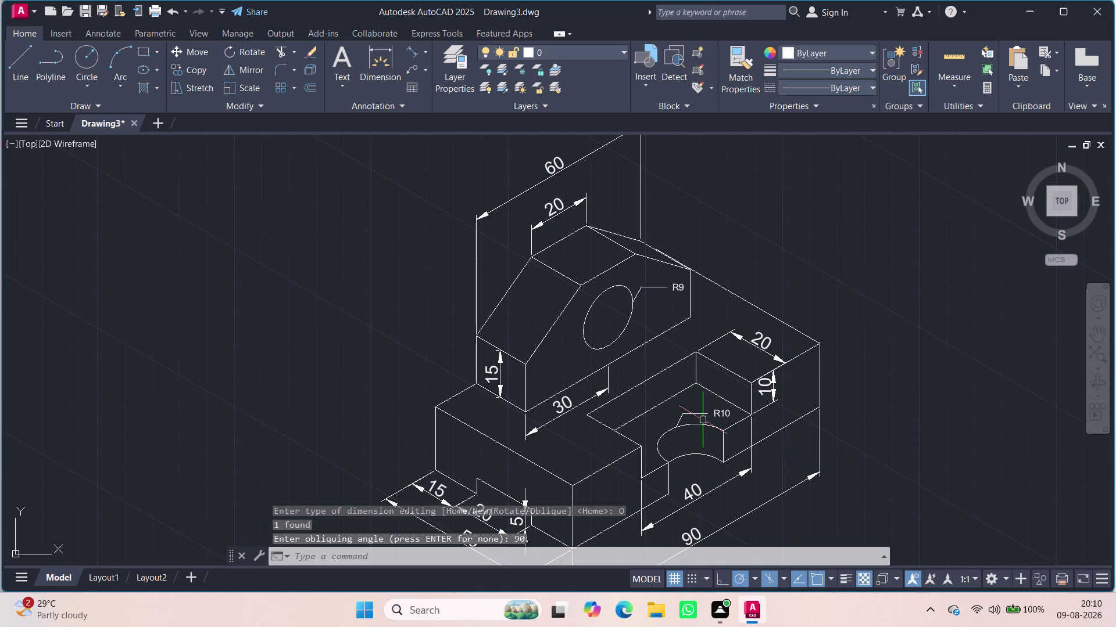
key(Escape)
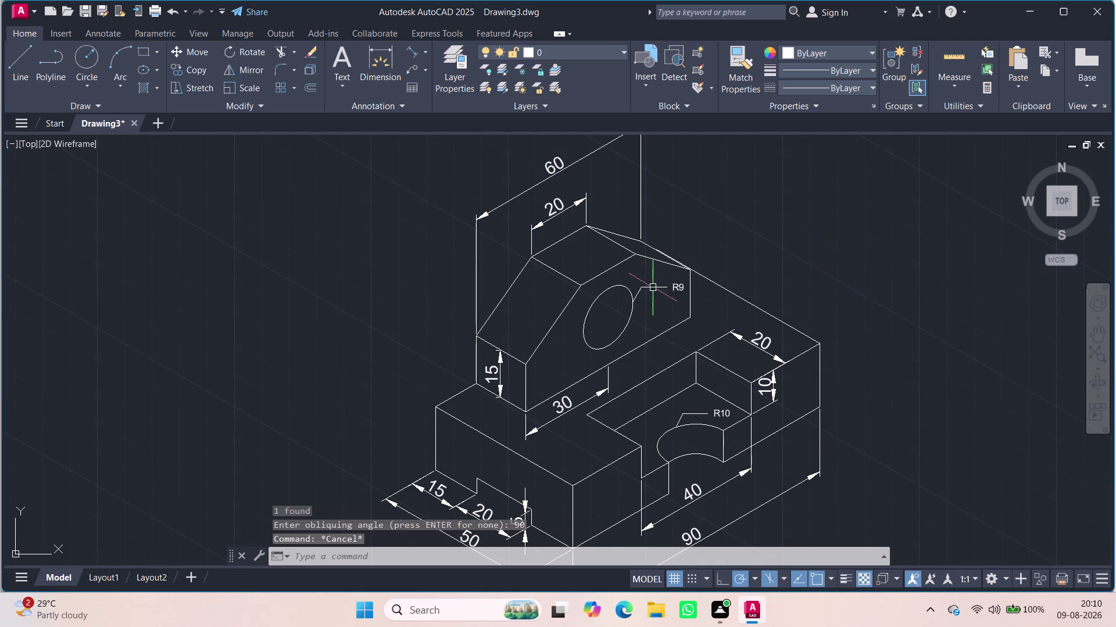
key(ctrl+s)
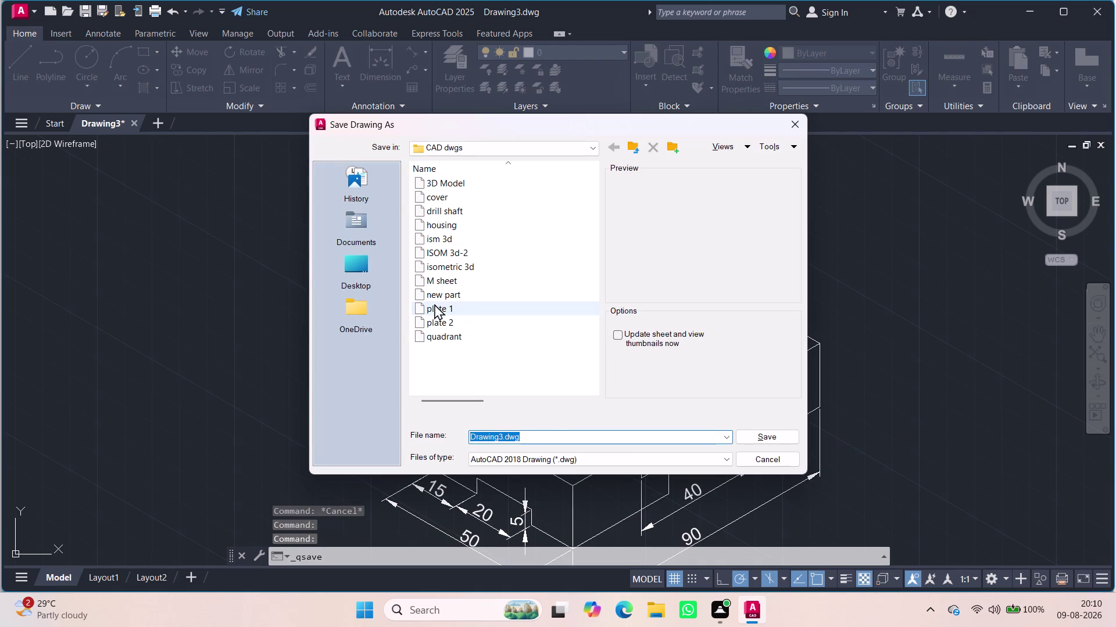
Replace the default file name with '3D box' and save to CAD dwgs.
key(BackSpace)
key(BackSpace)
key(BackSpace)
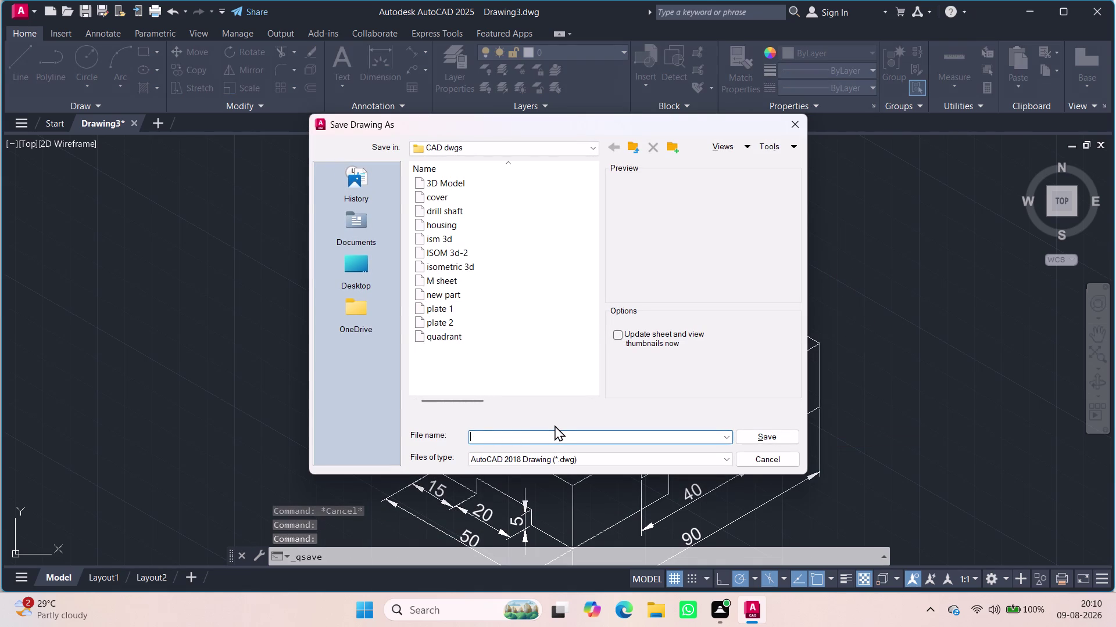
key(BackSpace)
key(BackSpace)
key(BackSpace)
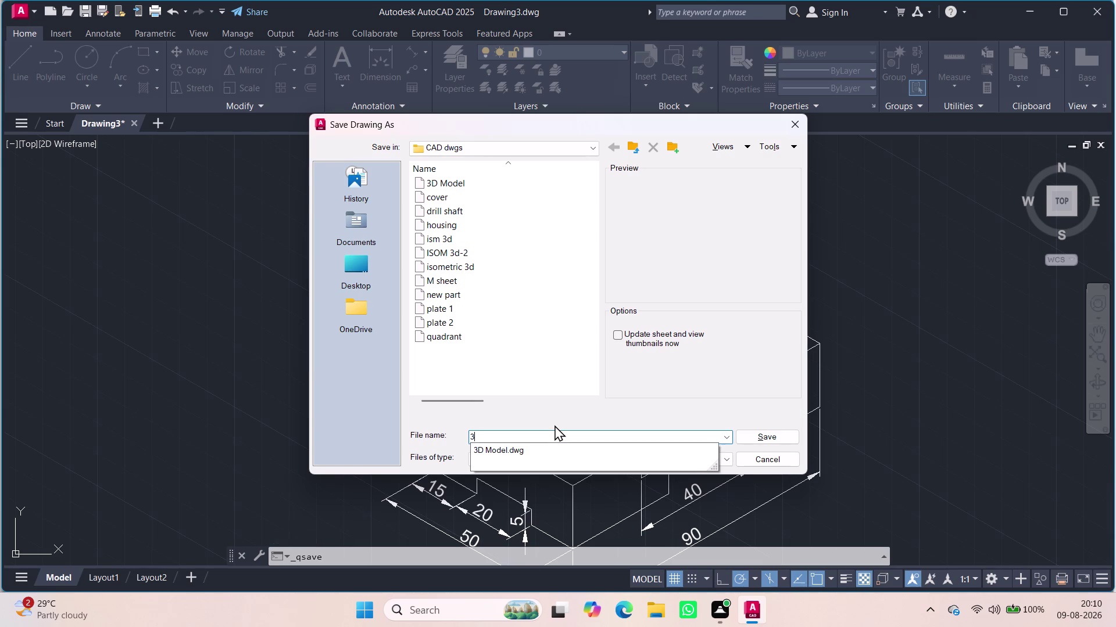
key(BackSpace)
key(BackSpace)
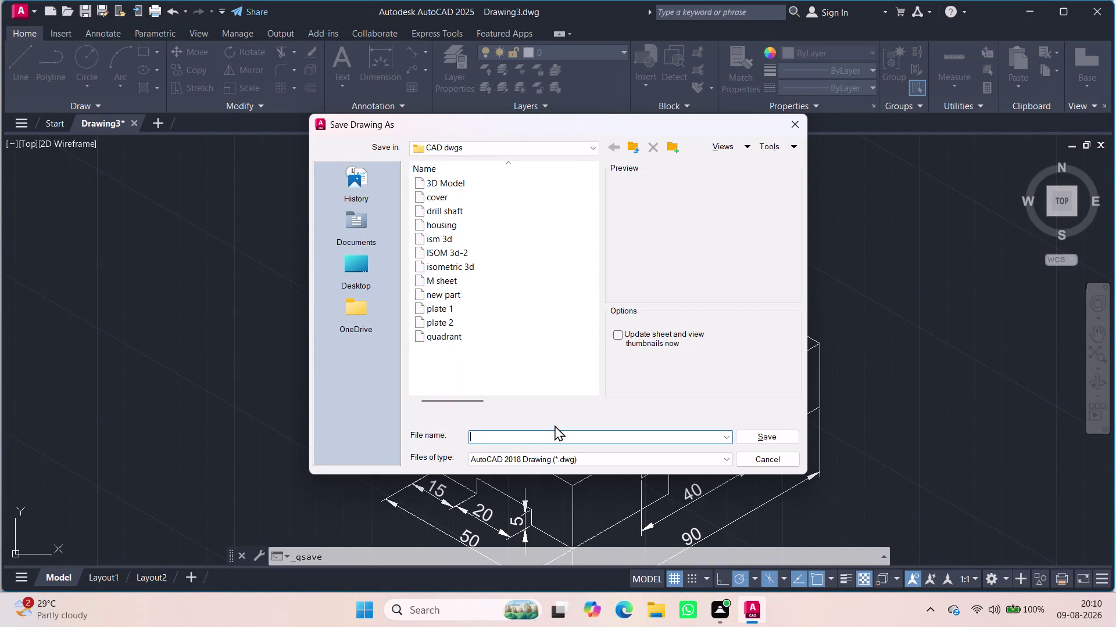
key(3)
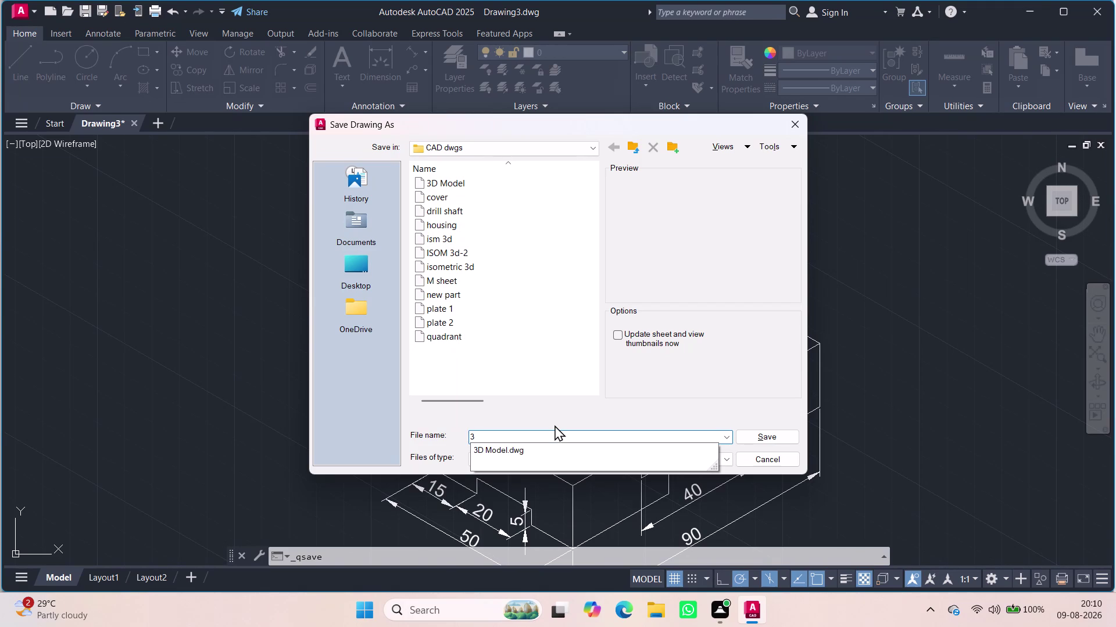
key(BackSpace)
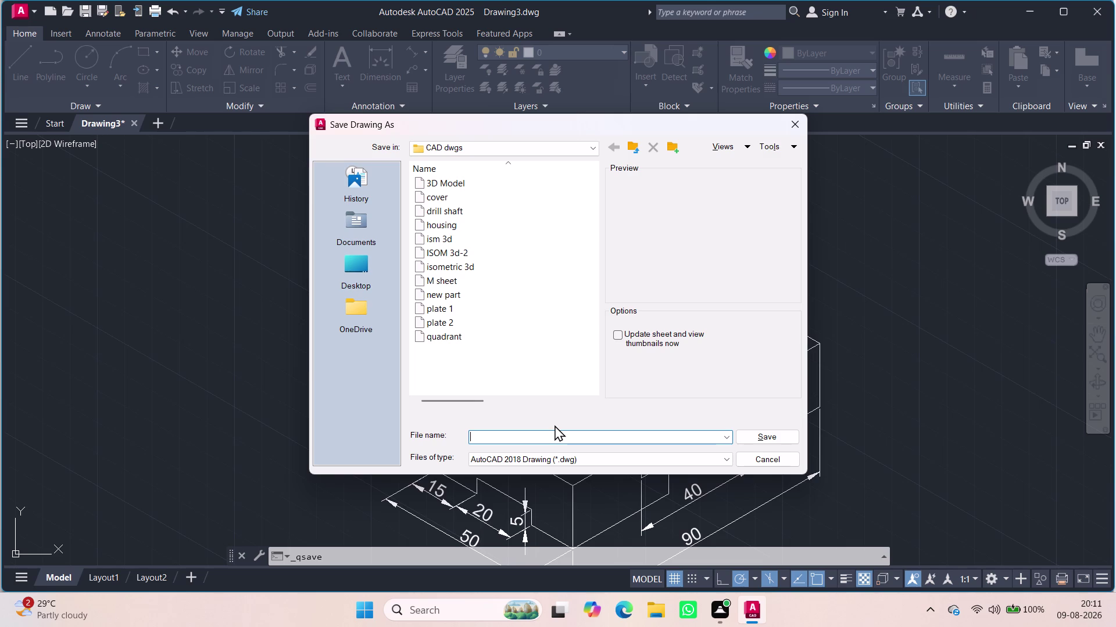
text(IS)
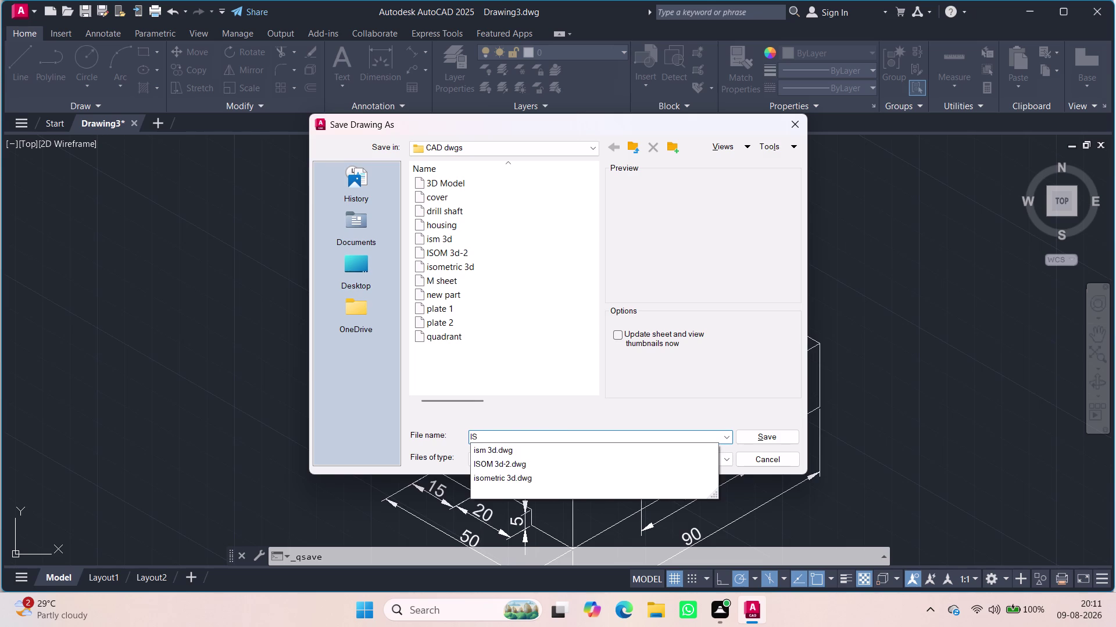
key(BackSpace)
key(BackSpace)
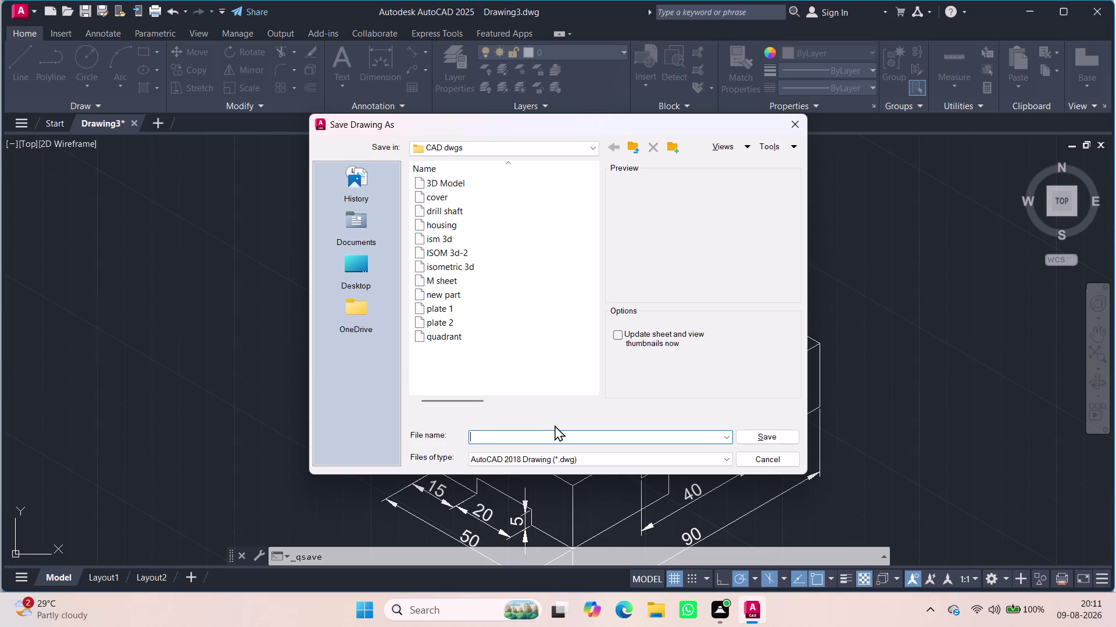
key(3)
text(D)
key(space)
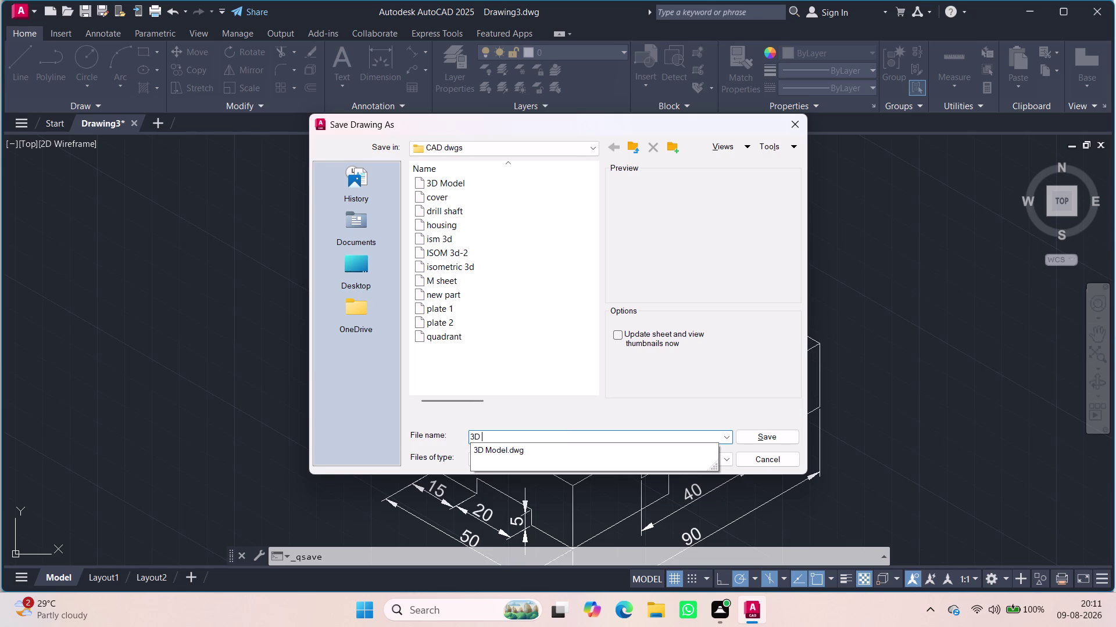
text(box)
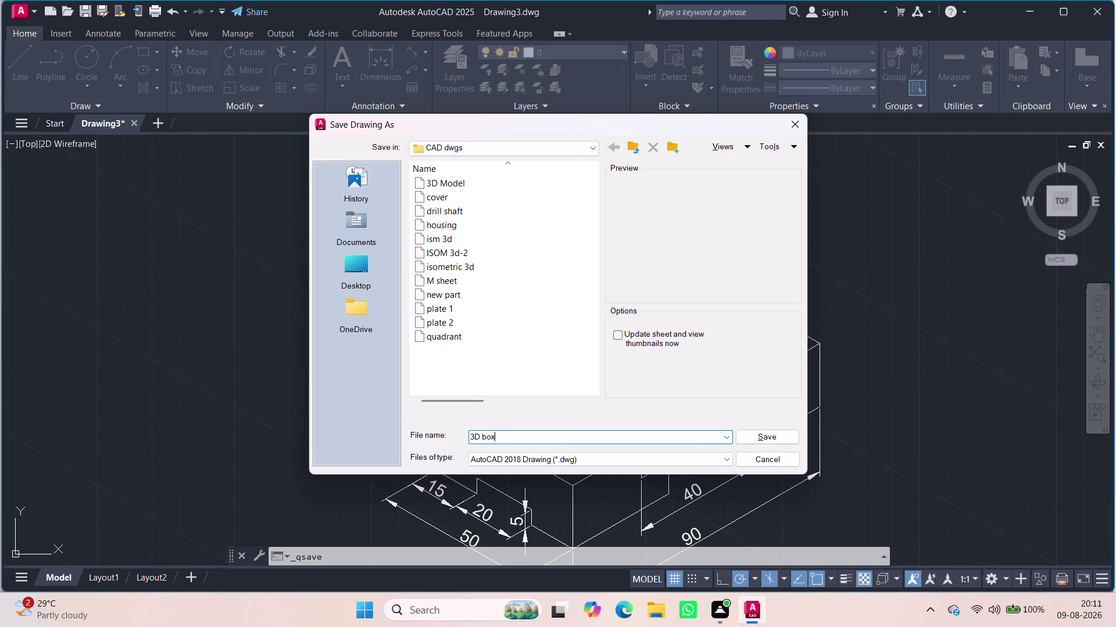
click(756, 433)
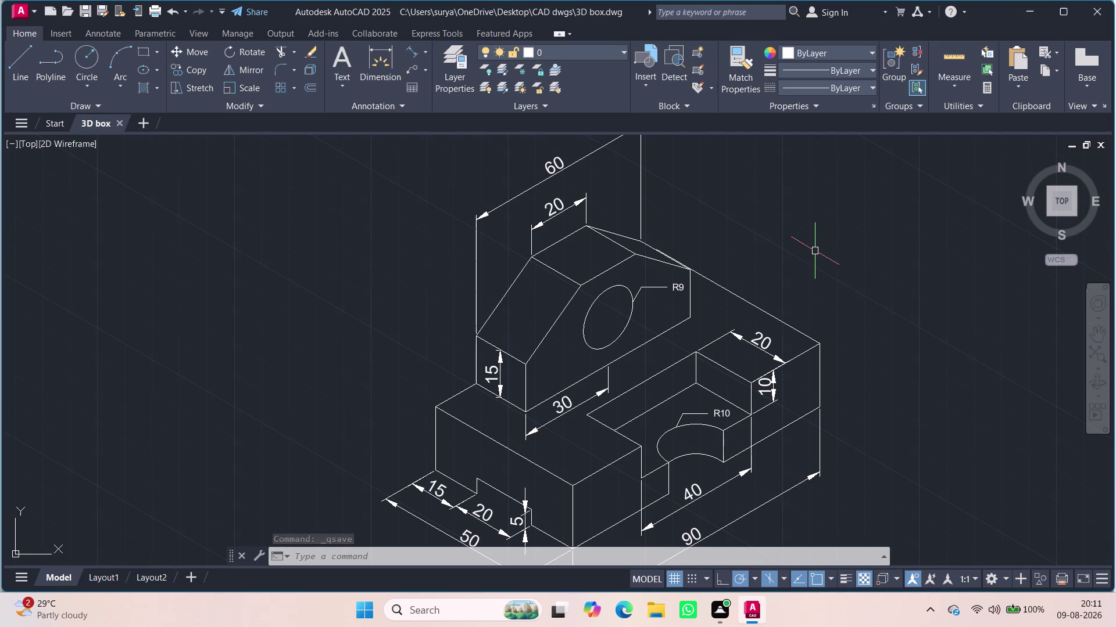
Zoom to check the block, then open the Plot - Model dialog with Ctrl+P.
scroll(down, 3)
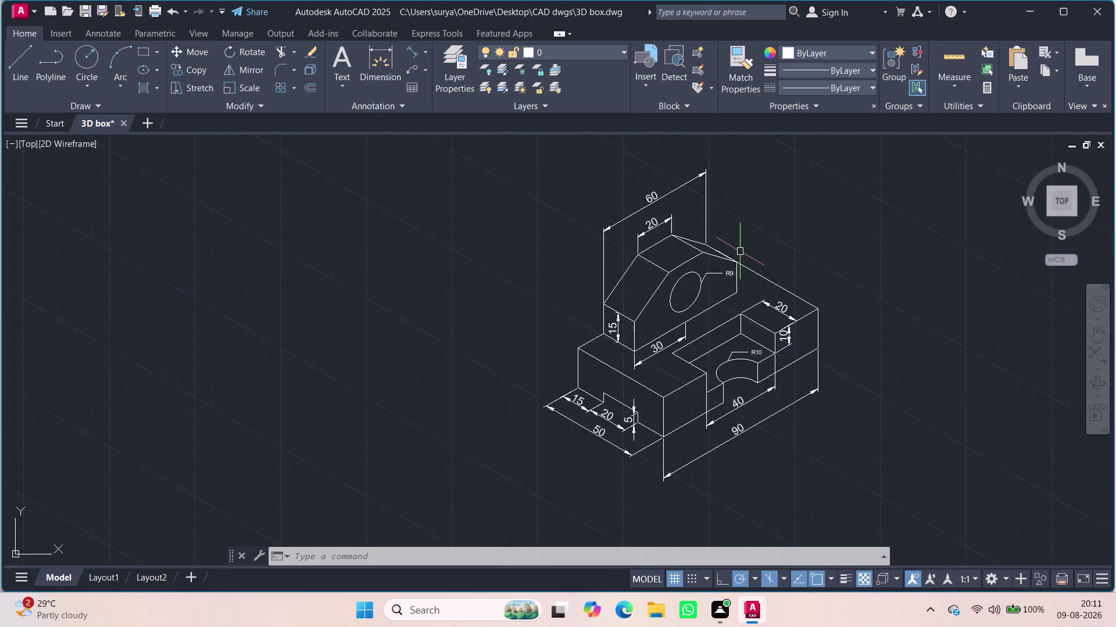
scroll(down, 3)
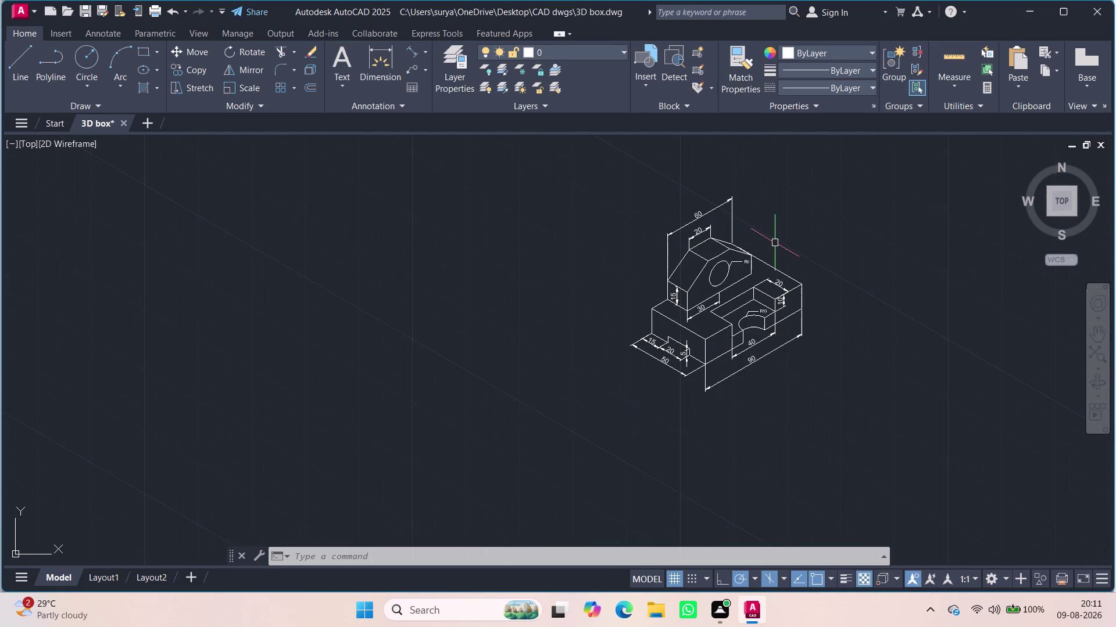
scroll(up, 3)
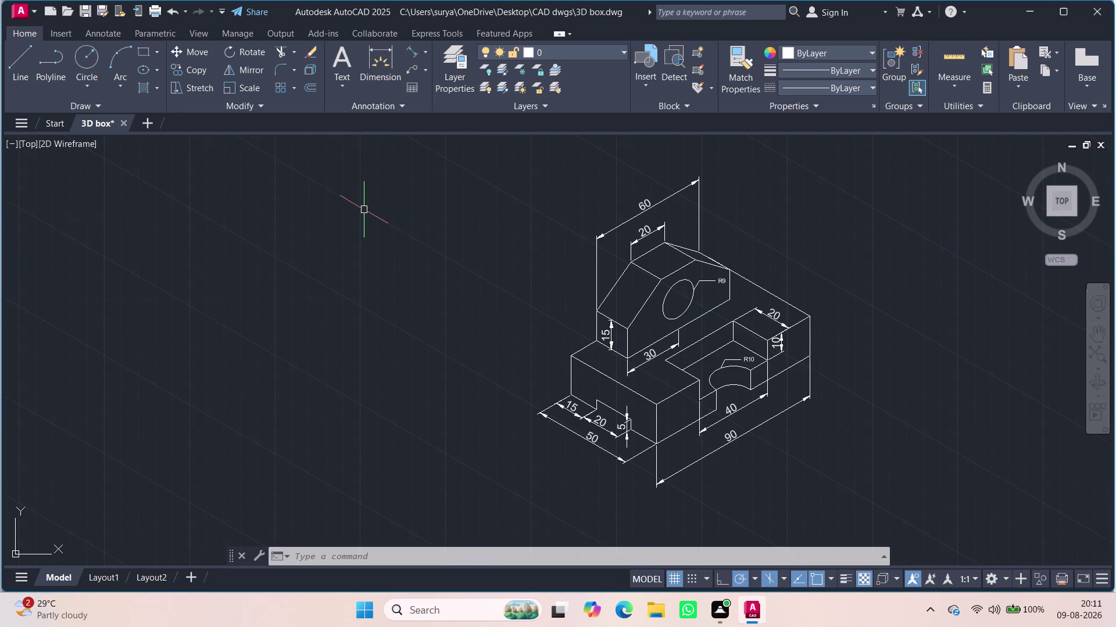
key(ctrl+p)
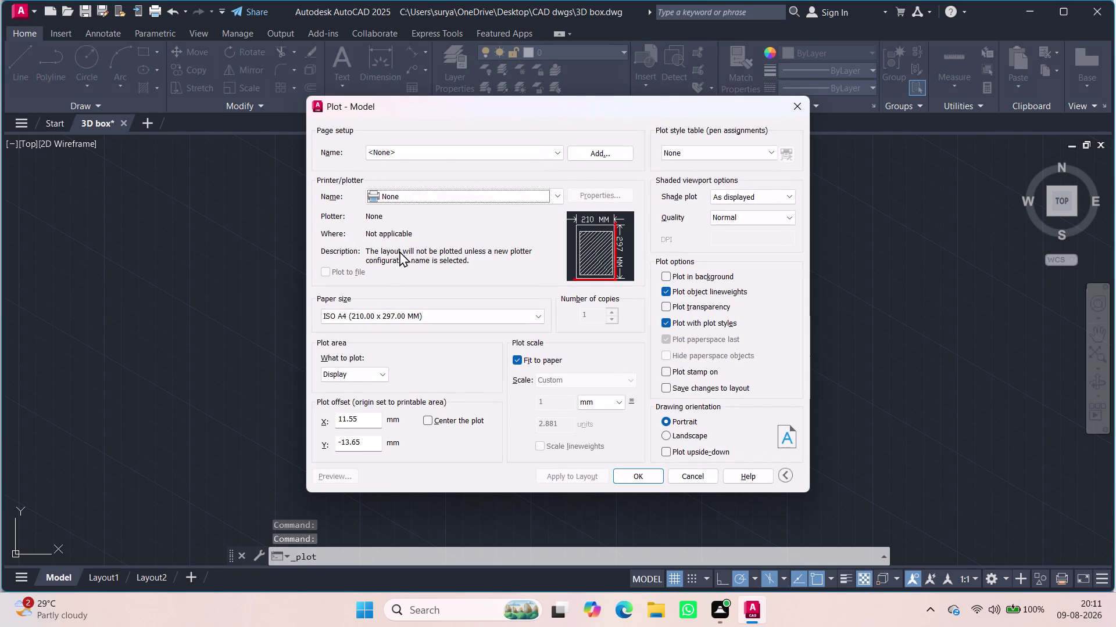
Set the printer to DWG To PDF.pc3 and the plot area to Window.
click(557, 198)
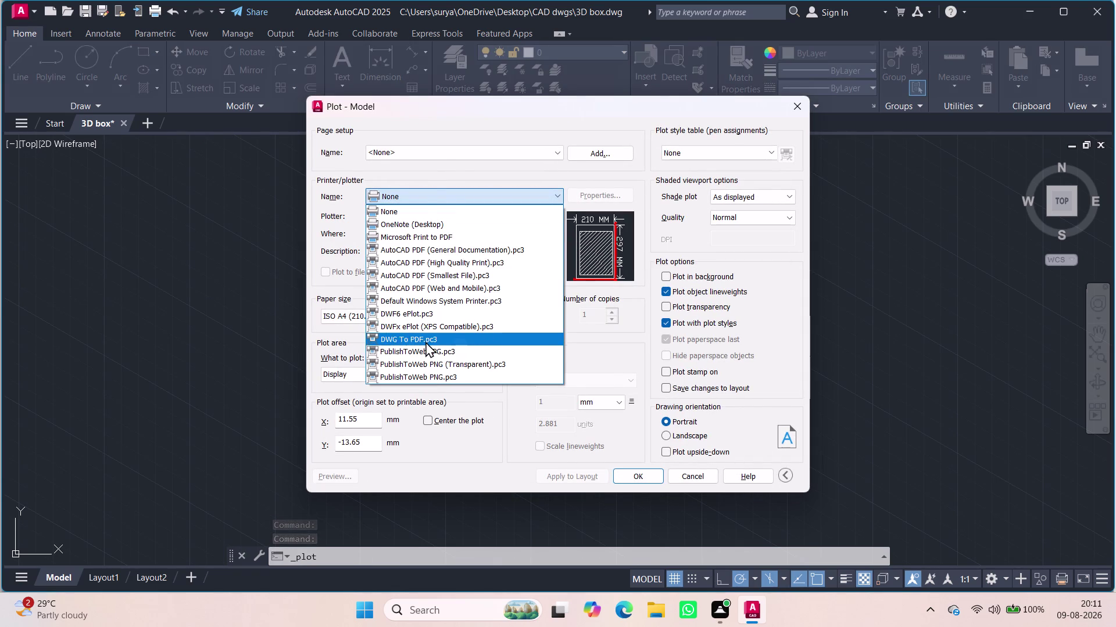
click(425, 342)
click(380, 373)
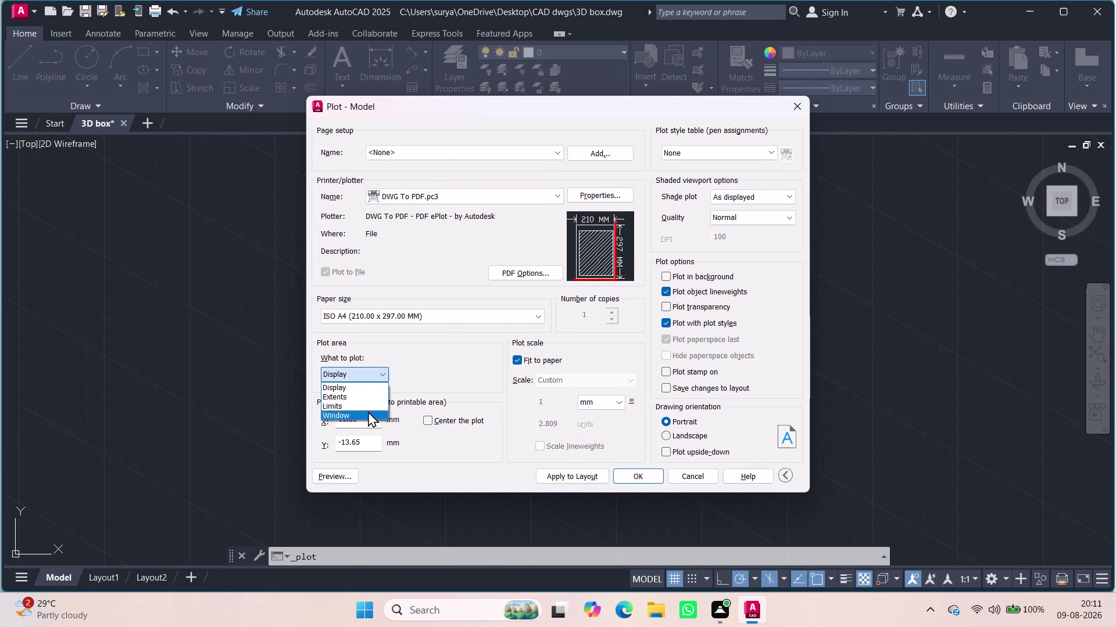
click(362, 409)
click(382, 372)
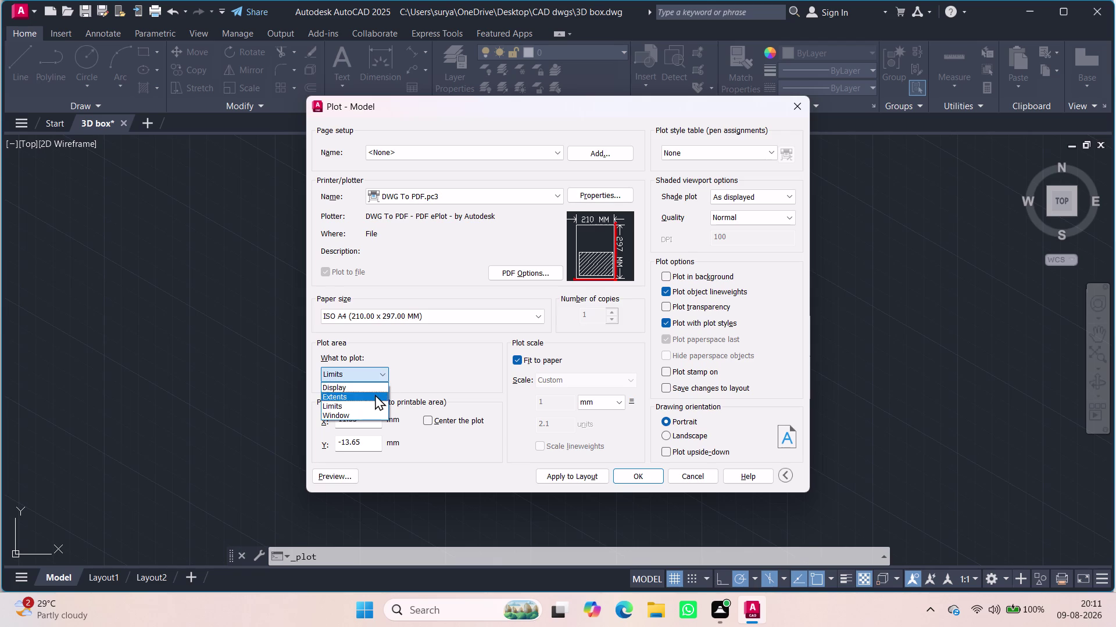
click(360, 412)
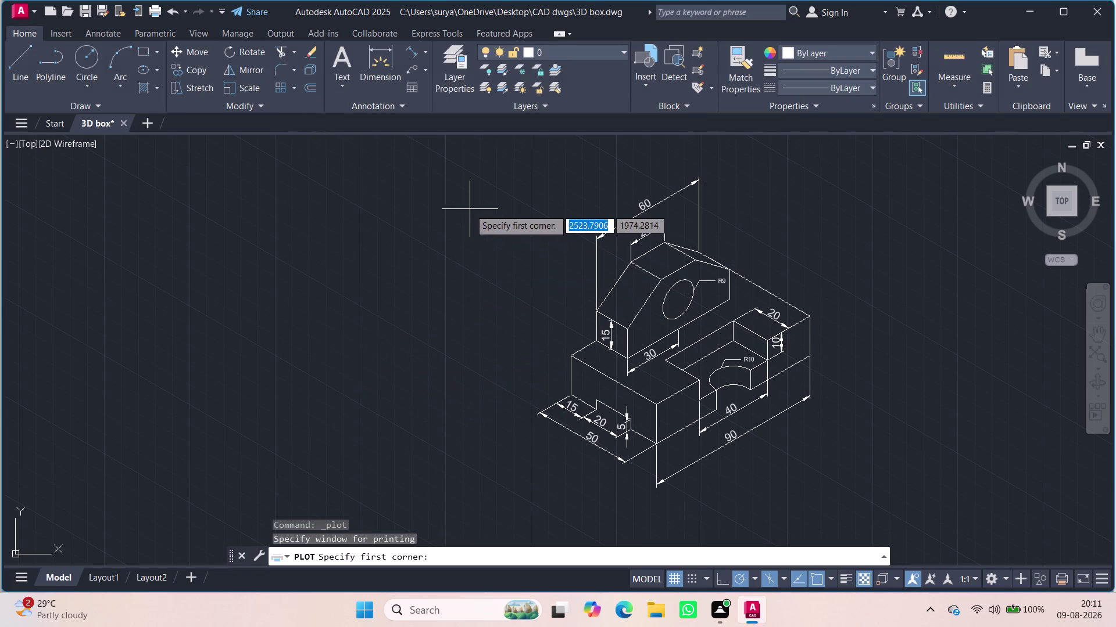
Cancel the misplaced plot window, reselect Window, and pan the block into view.
click(454, 190)
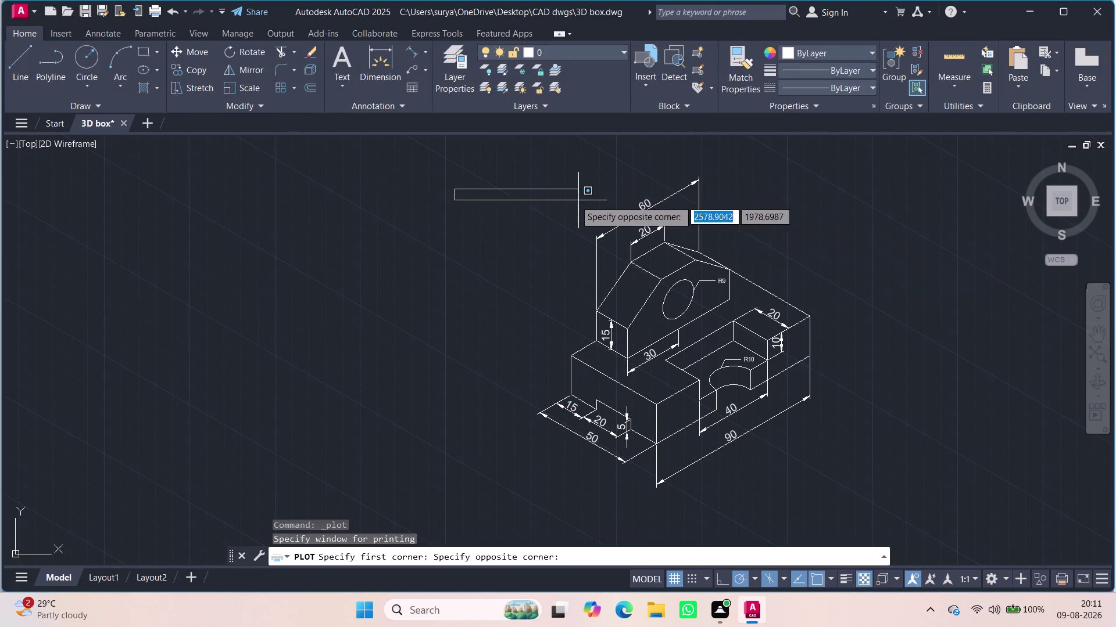
key(Escape)
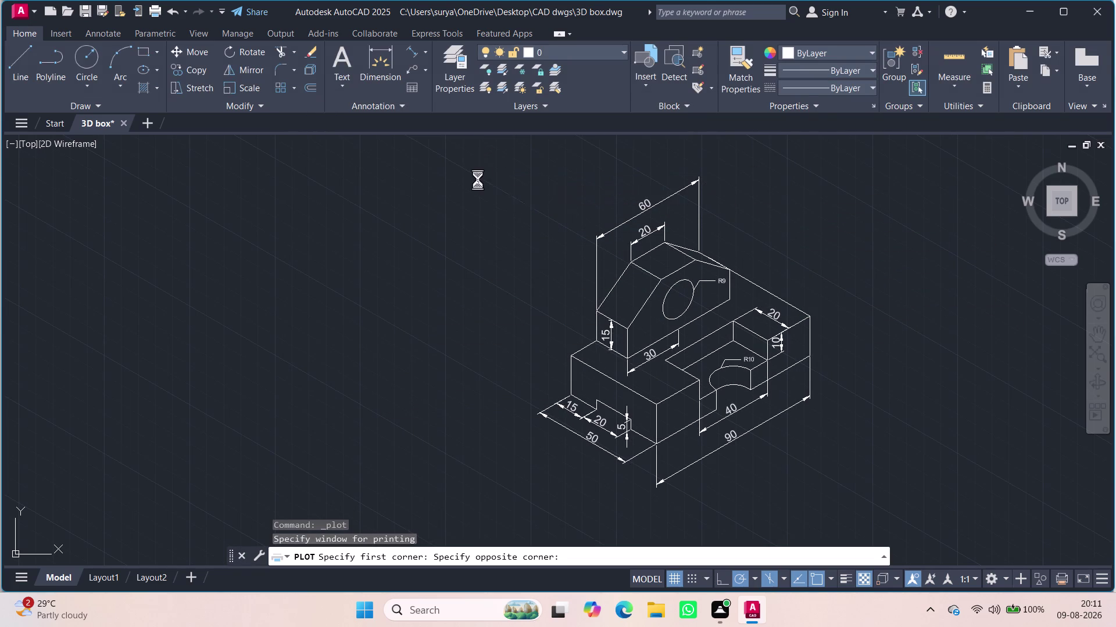
click(387, 375)
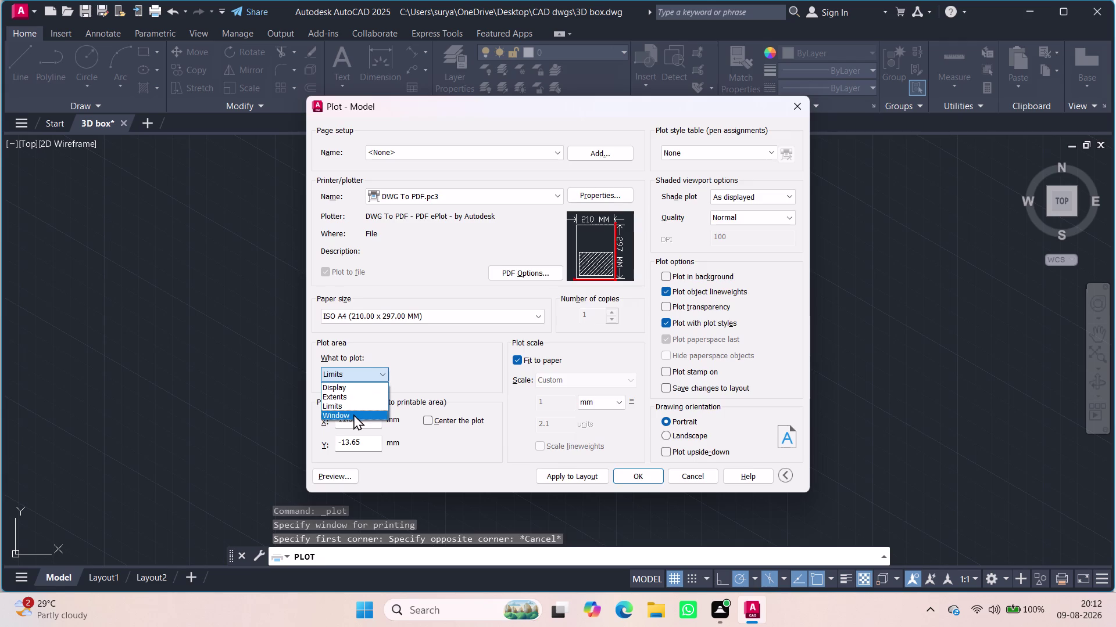
click(352, 415)
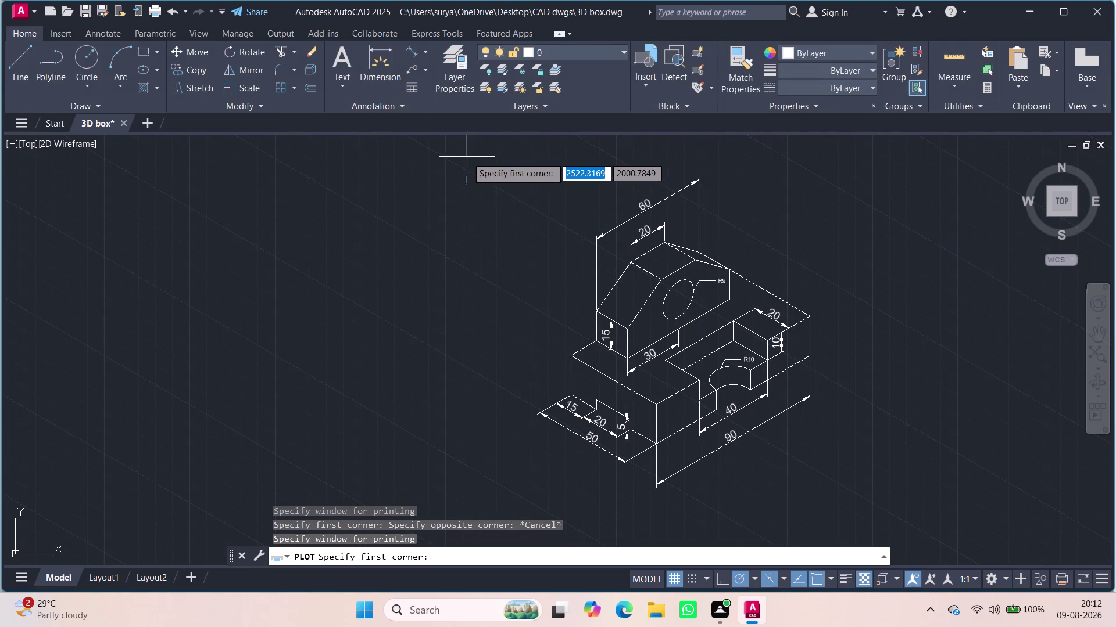
scroll(down, 3)
middle_drag(467, 158, 400, 213)
scroll(up, 3)
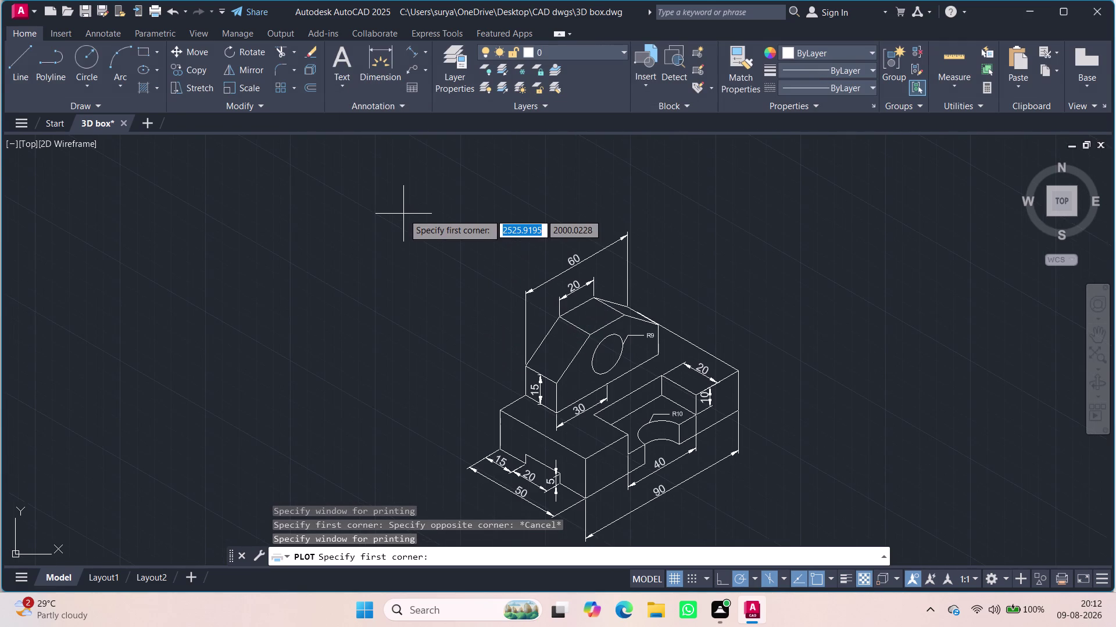
scroll(down, 3)
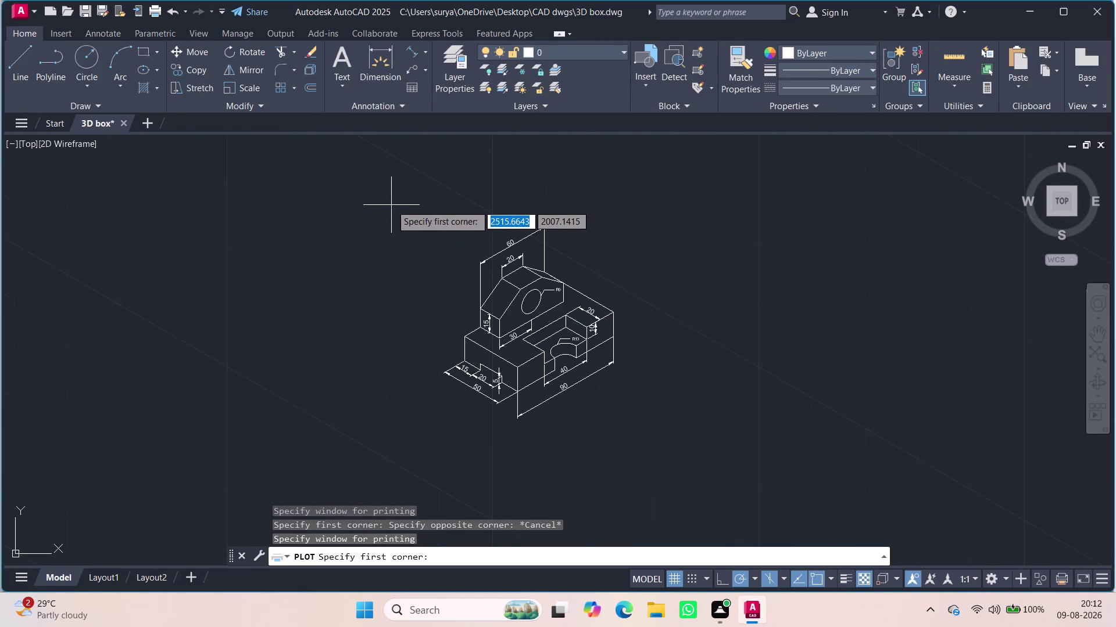
Window the whole block, confirm the plot, and save the PDF as '3D box-Model'.
click(391, 206)
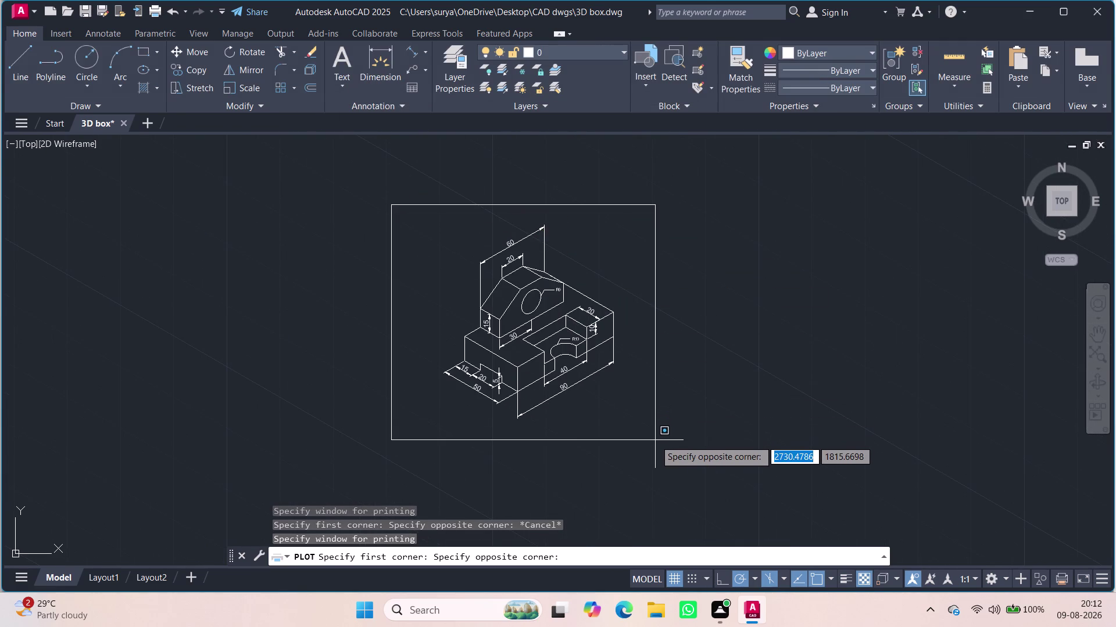
scroll(up, 3)
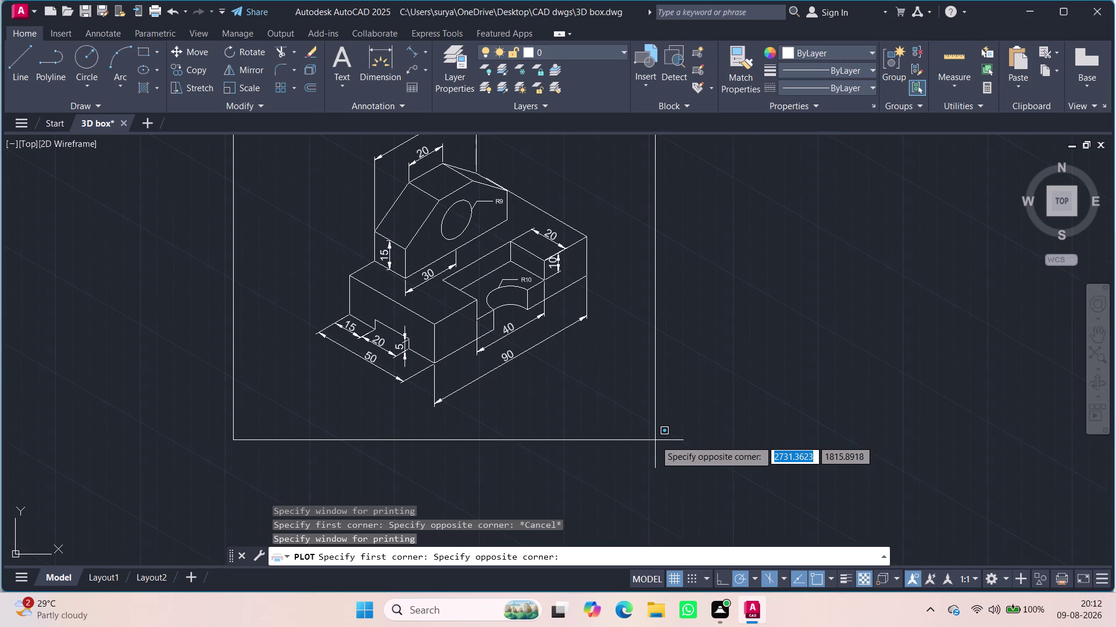
click(654, 441)
click(626, 473)
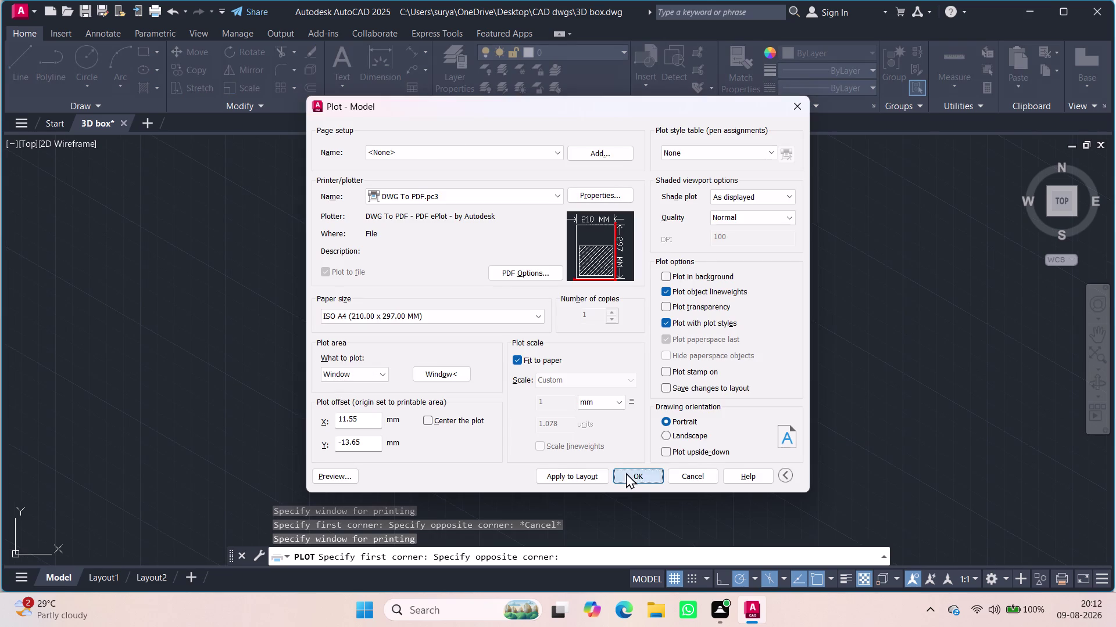
click(745, 436)
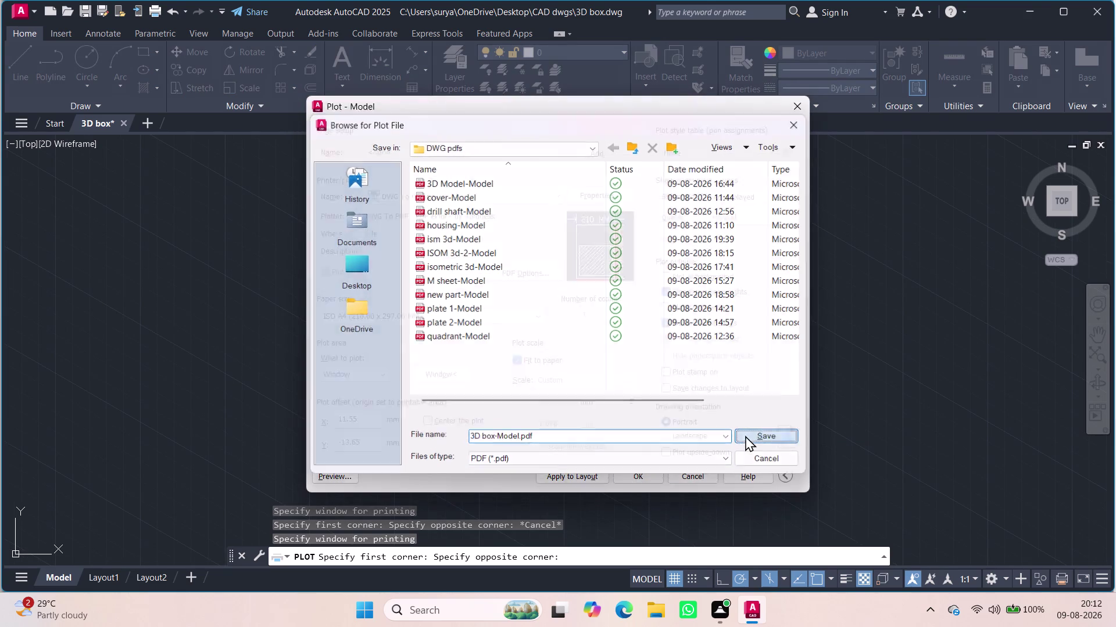